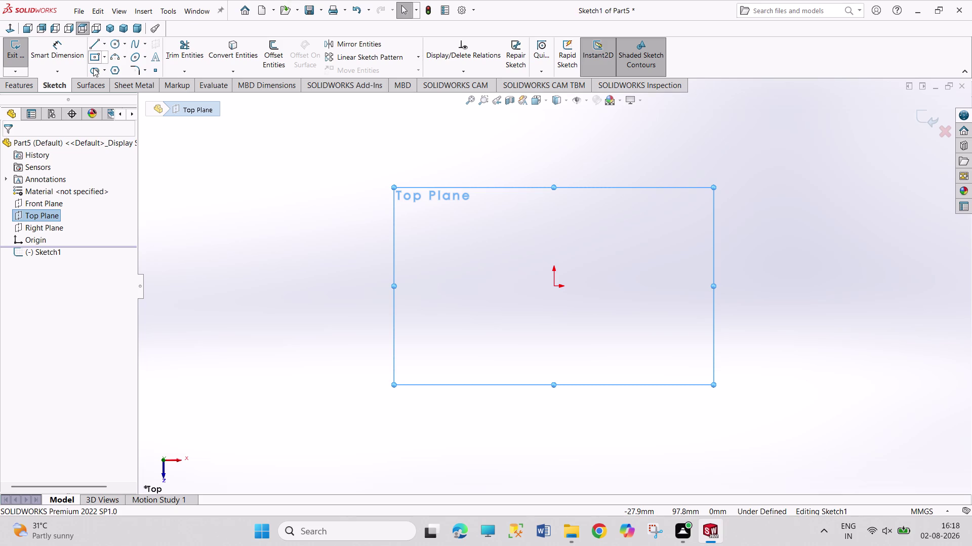
Draw a circle centred on the origin of the top plane.
click(111, 40)
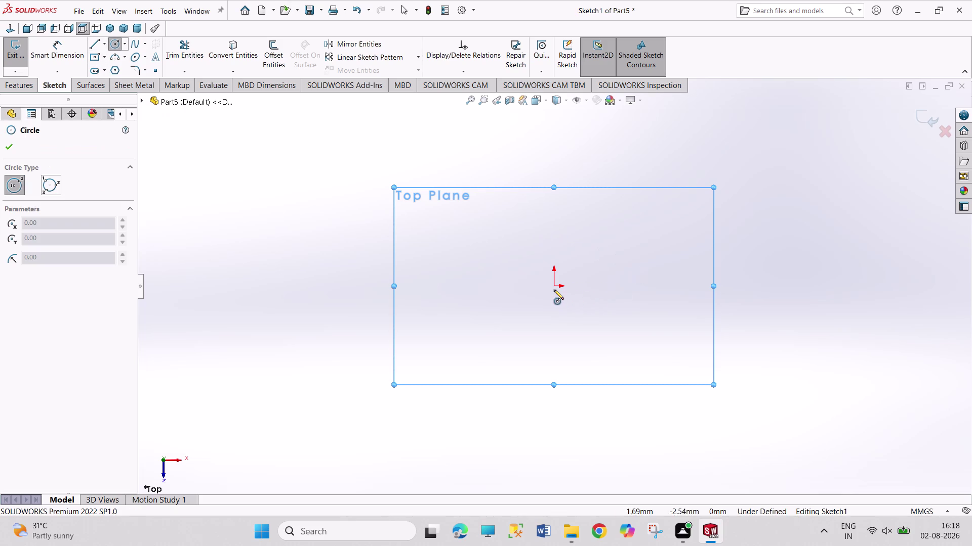
click(553, 284)
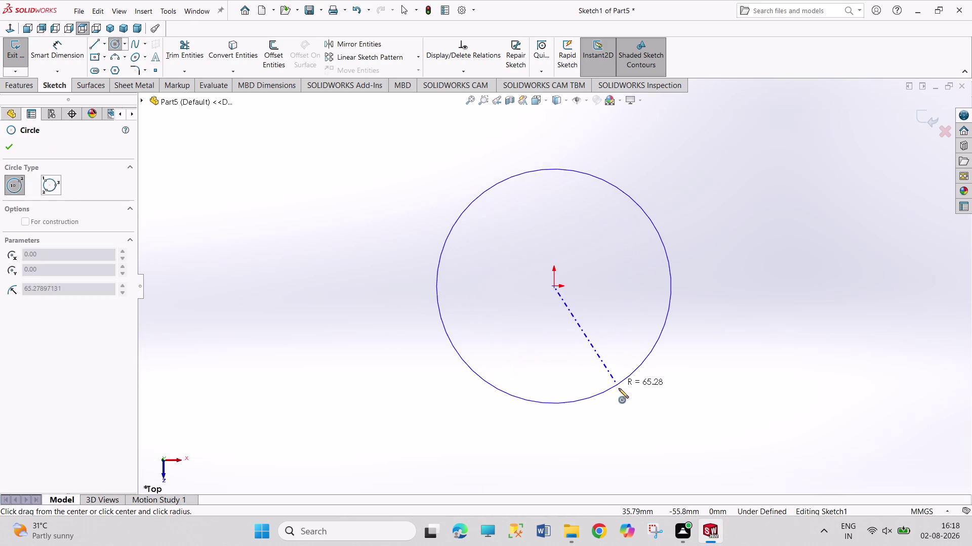
click(625, 400)
Dimension the circle to a 75 mm diameter and exit the sketch.
right_drag(754, 323, 742, 139)
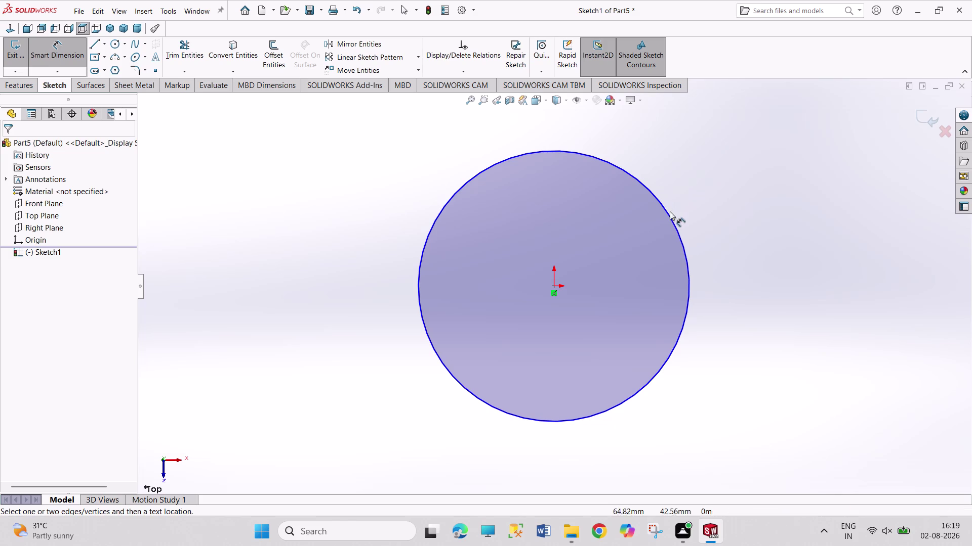
click(667, 219)
click(674, 230)
click(728, 207)
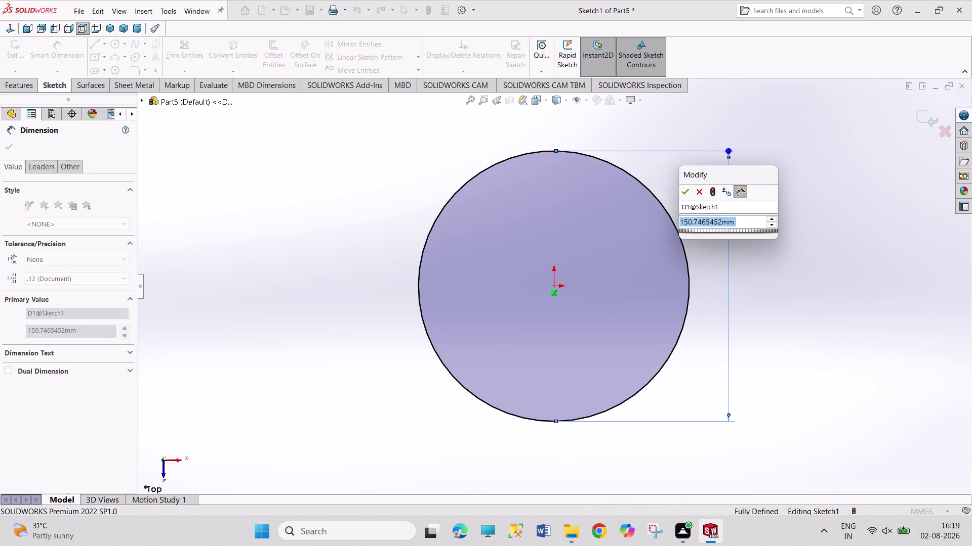
text(75)
key(Return)
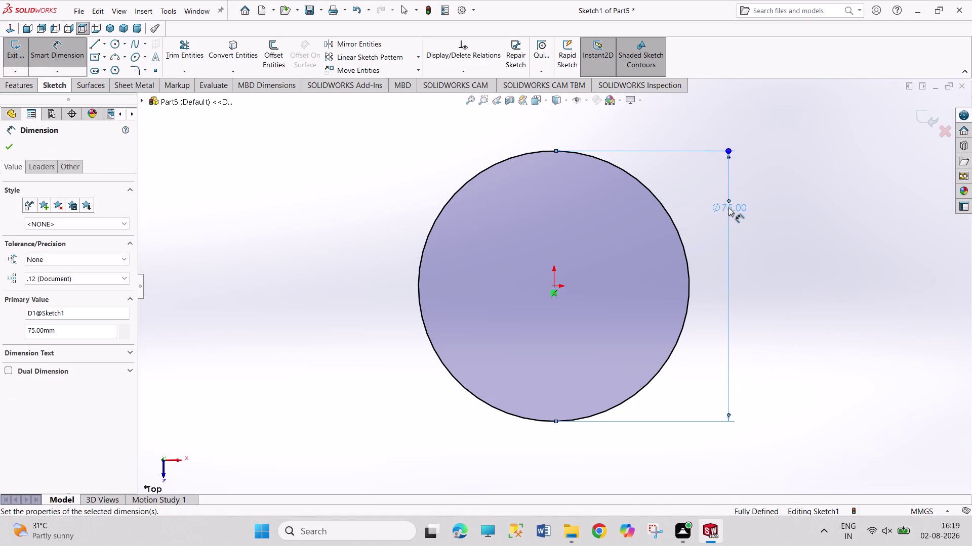
right_click(776, 280)
click(790, 312)
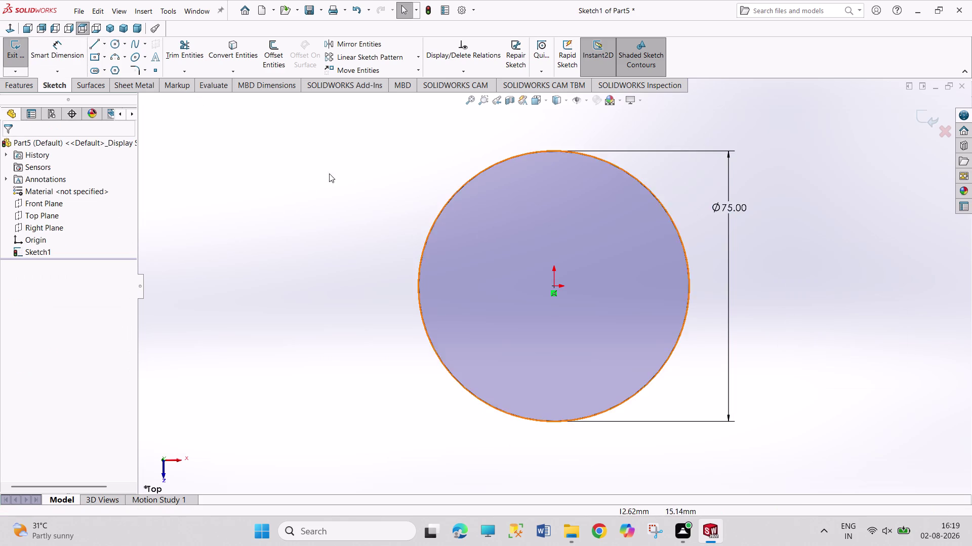
click(15, 53)
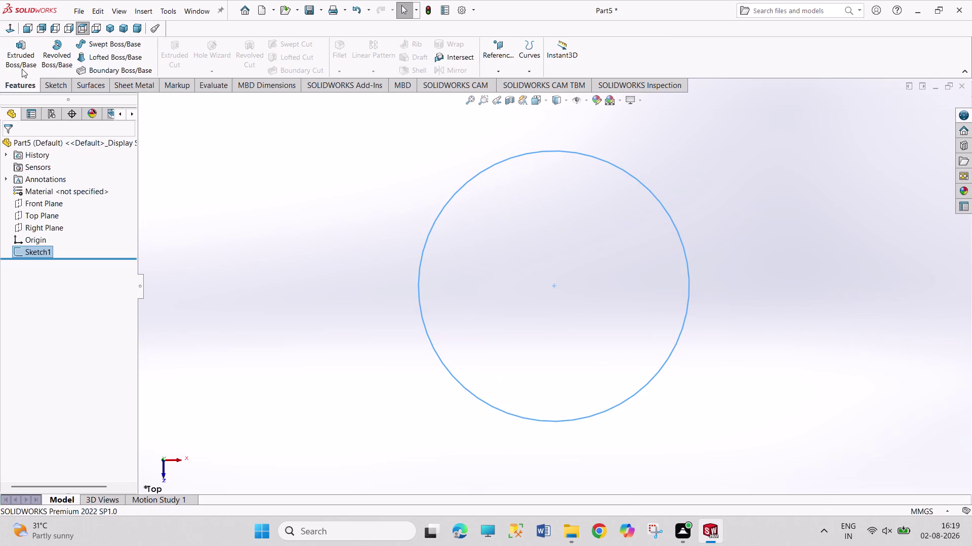
Extrude the circle sketch Blind 3 mm into a solid disc, Boss-Extrude1.
click(22, 69)
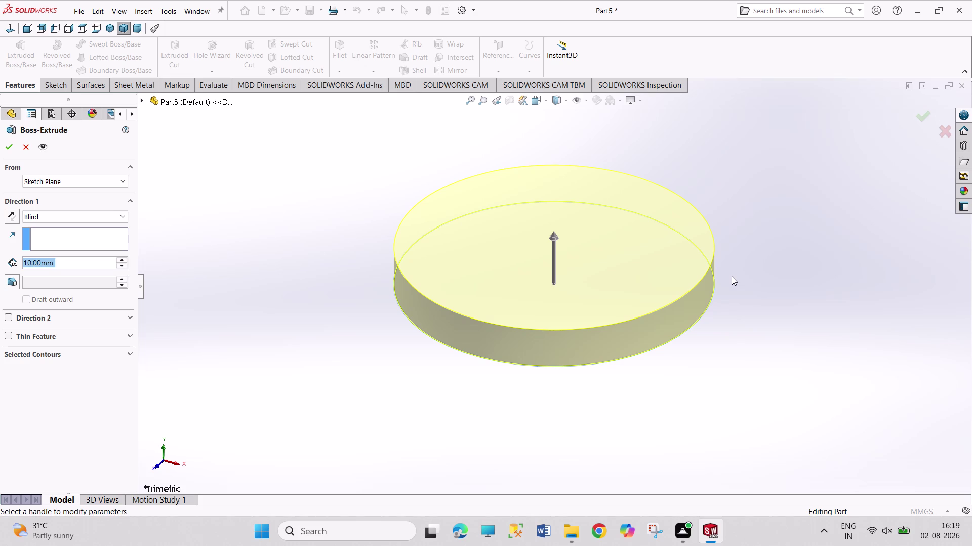
key(3)
key(Return)
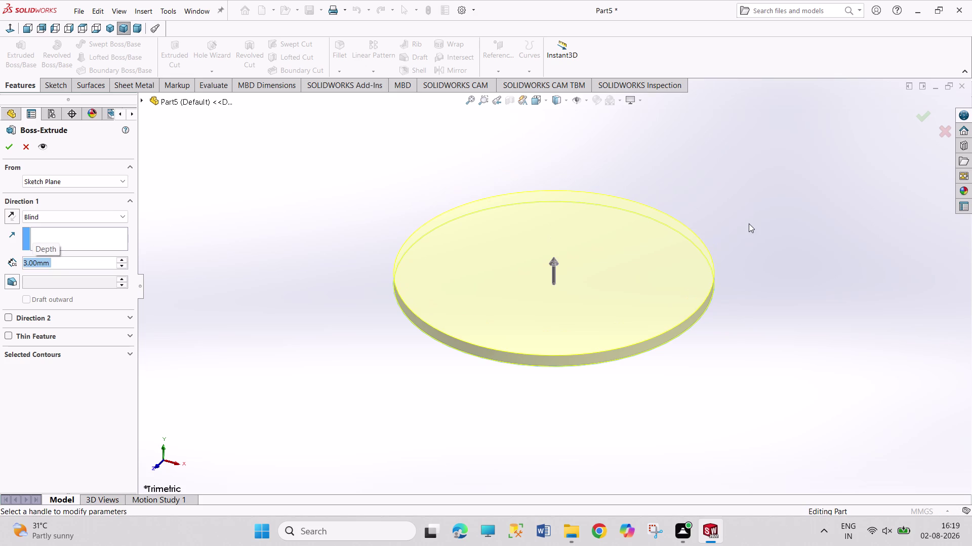
click(6, 145)
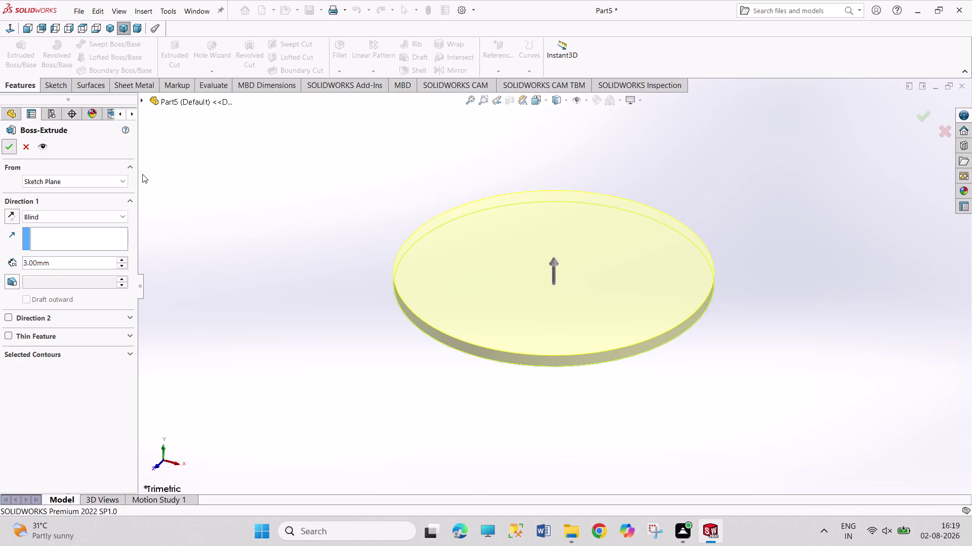
click(308, 188)
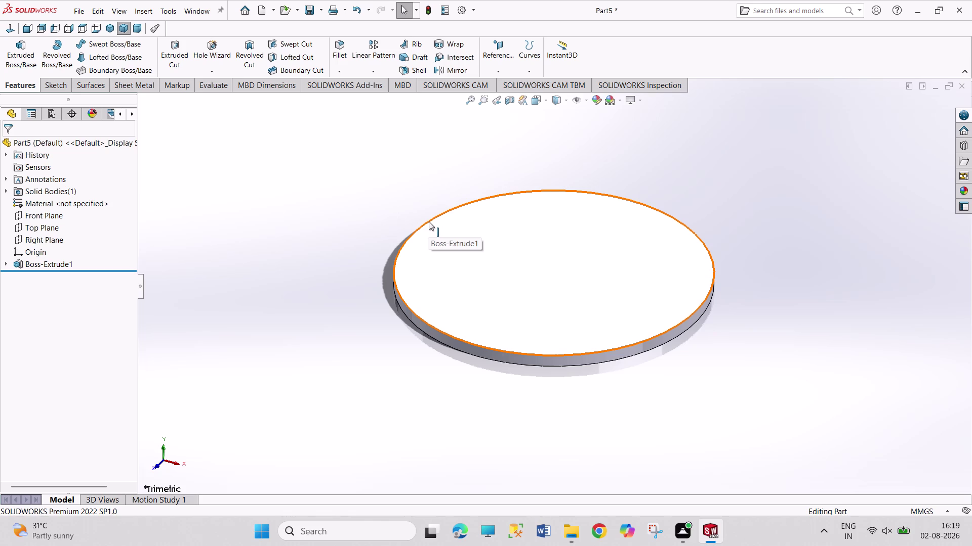
Start a new sketch on the disc's top face.
click(516, 246)
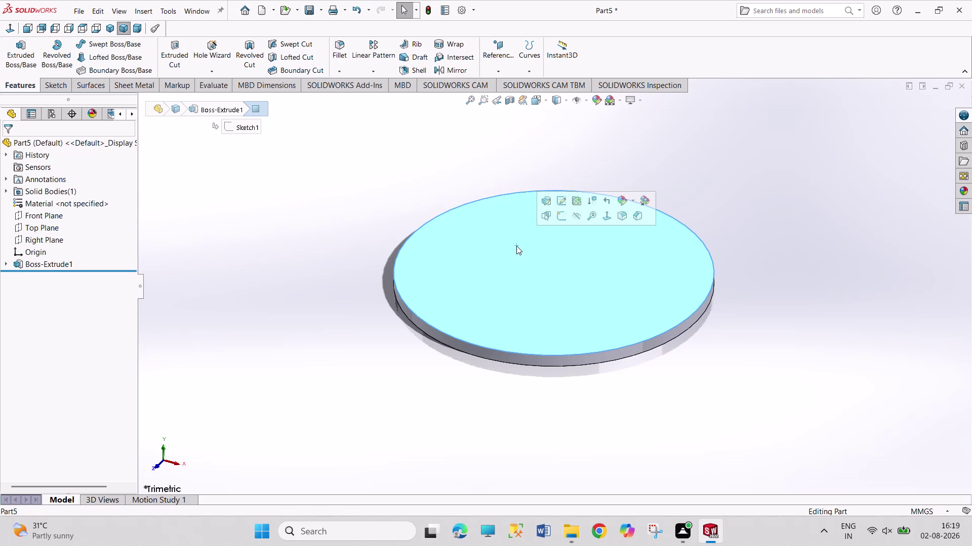
click(563, 224)
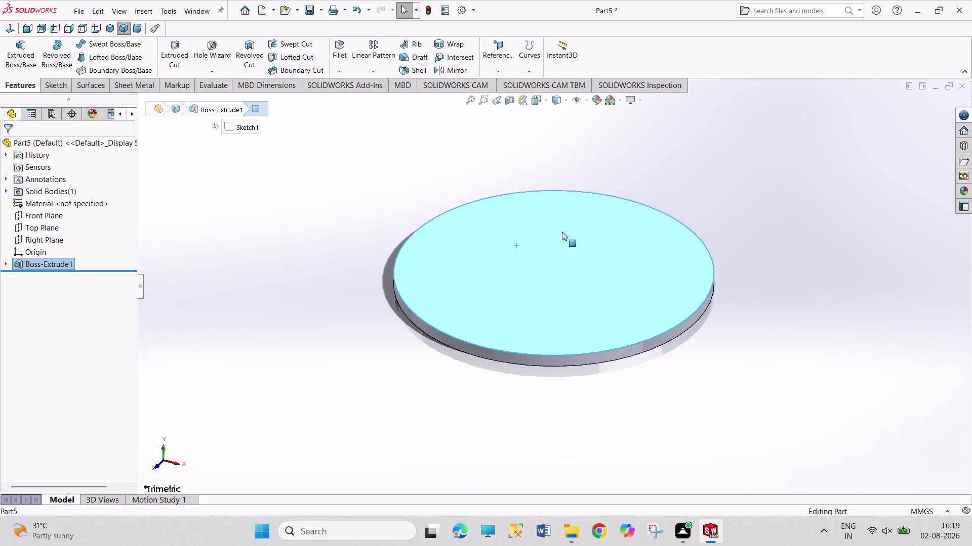
right_click(561, 231)
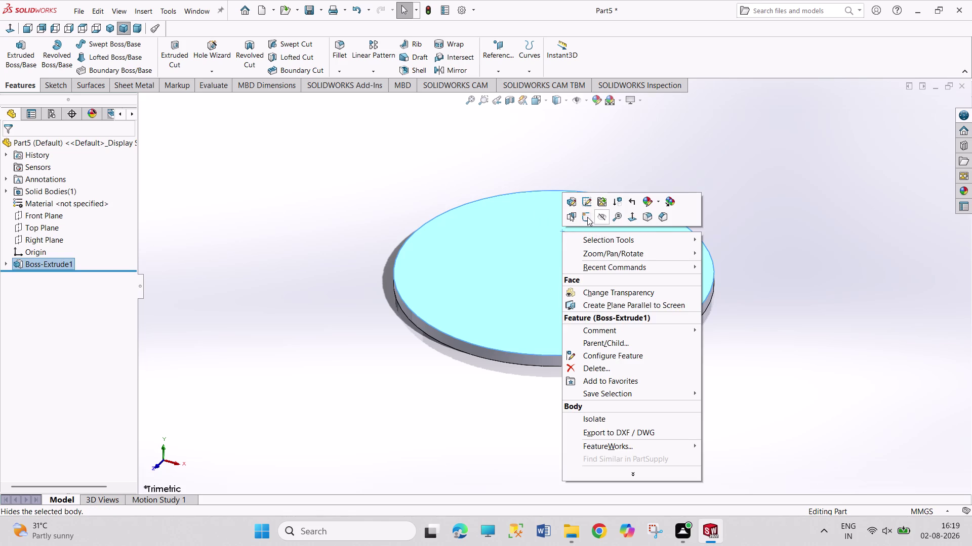
click(587, 217)
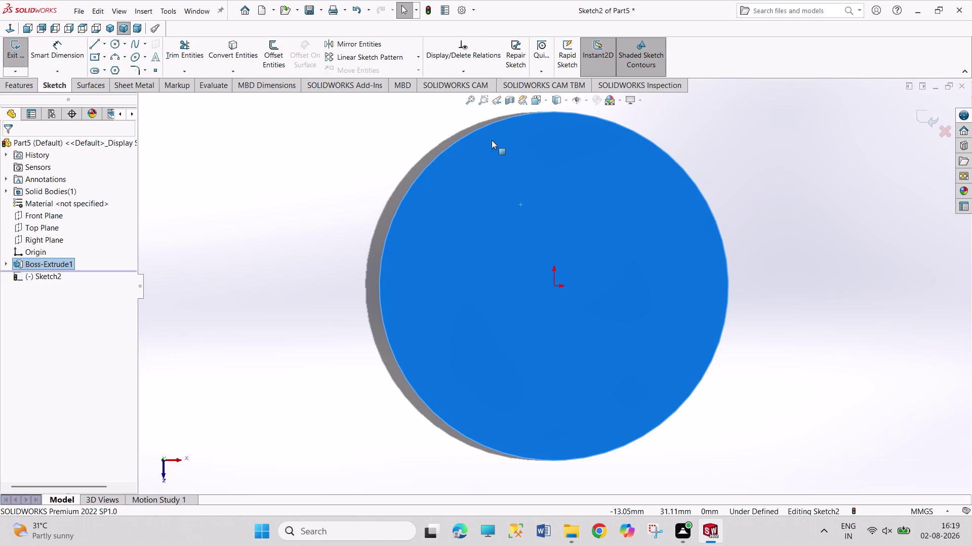
Draw a circle of about 45.75 mm radius centred above-left of the origin.
click(110, 42)
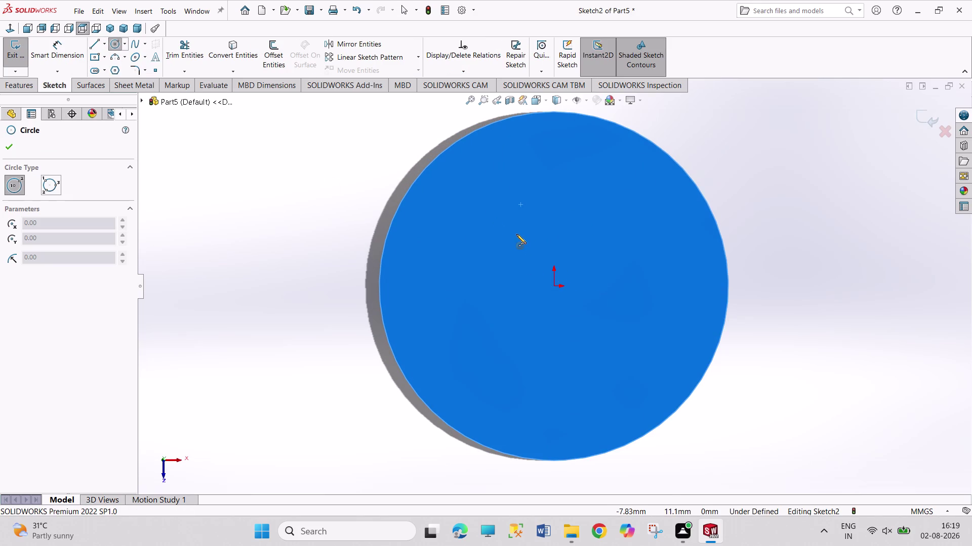
click(477, 208)
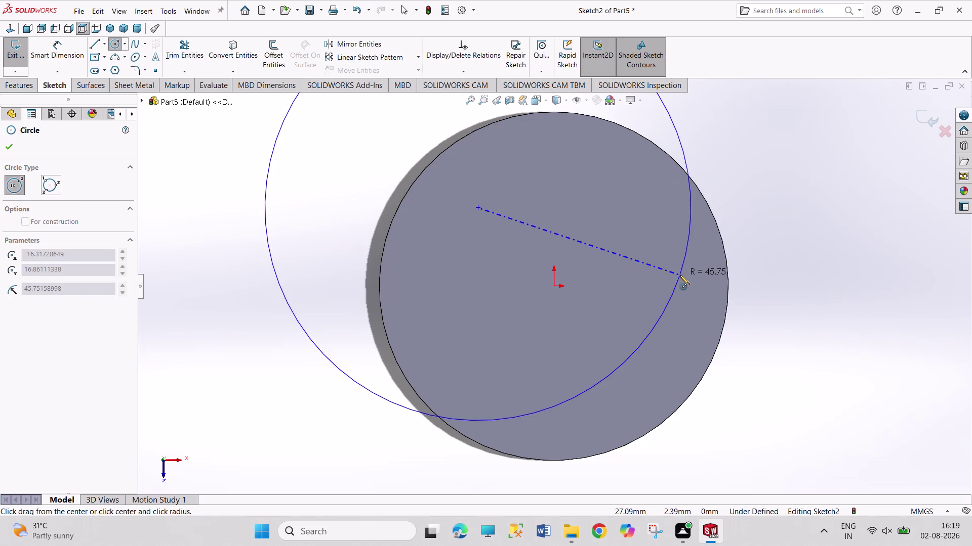
click(680, 275)
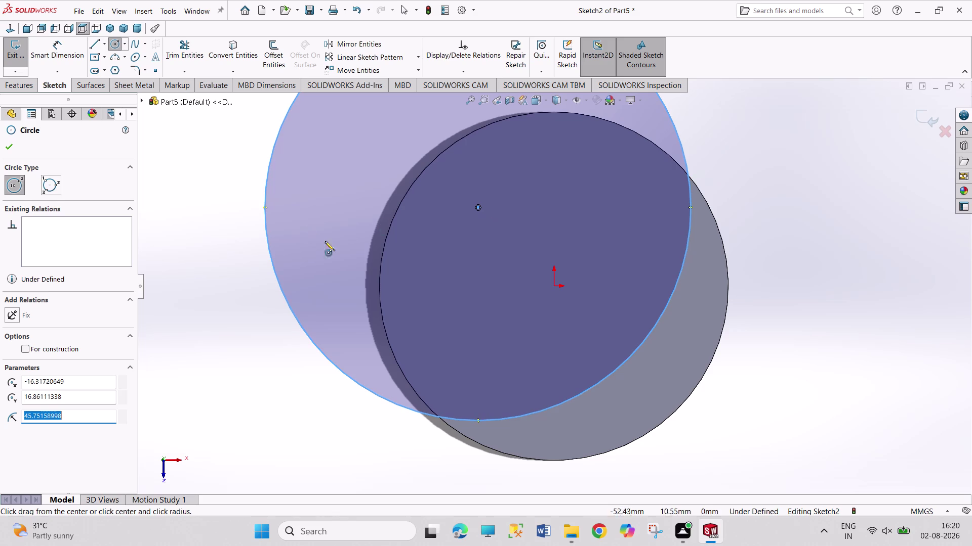
Add a concentric inner circle and dimension the outer circle to 62 mm (31*2).
click(477, 207)
click(572, 271)
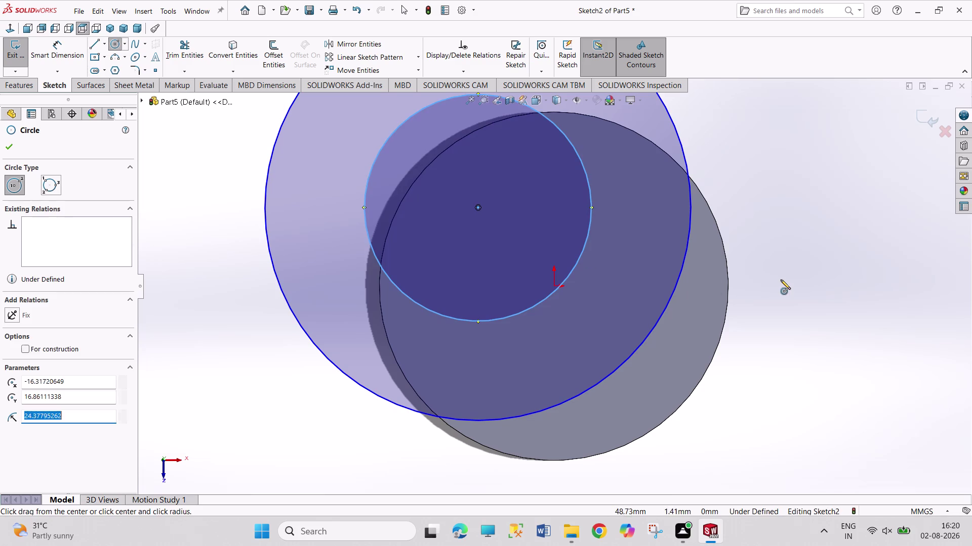
right_drag(780, 280, 756, 178)
click(688, 223)
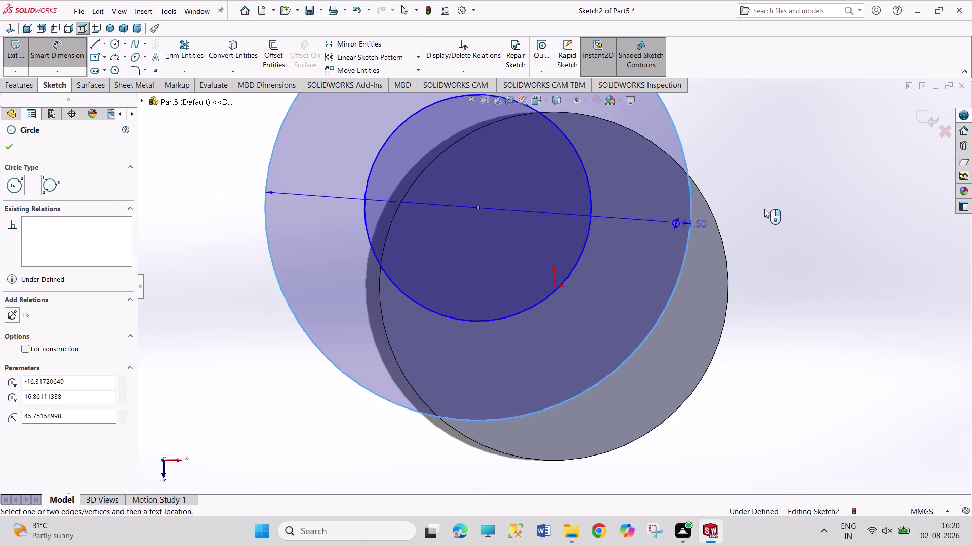
click(766, 208)
text(3)
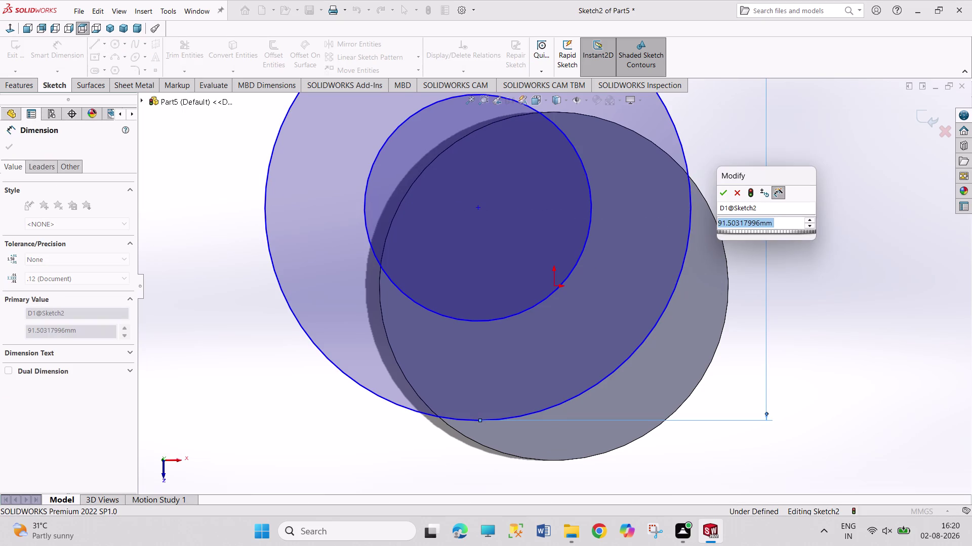
text(1*2)
key(Return)
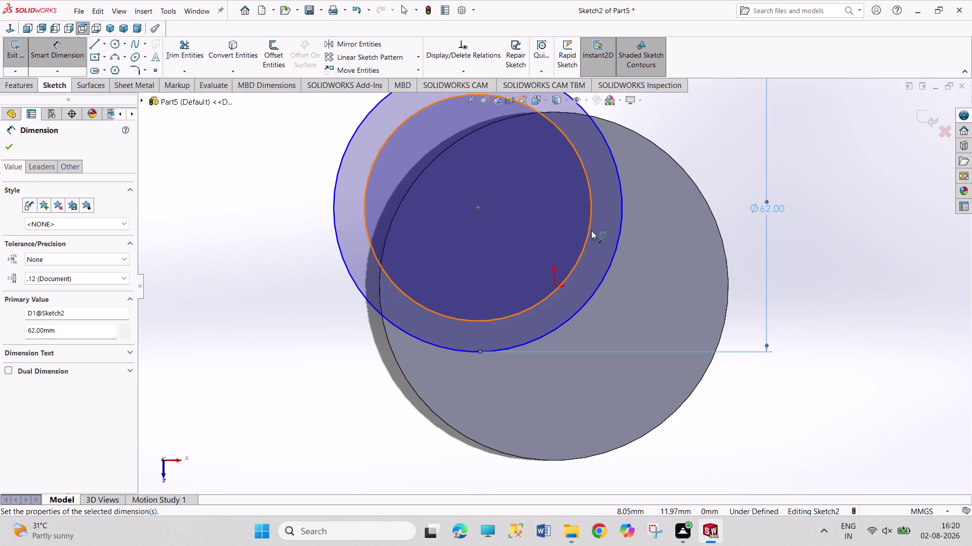
Dimension the inner circle to 56 mm (28*2) and stop dimensioning.
click(591, 231)
click(715, 175)
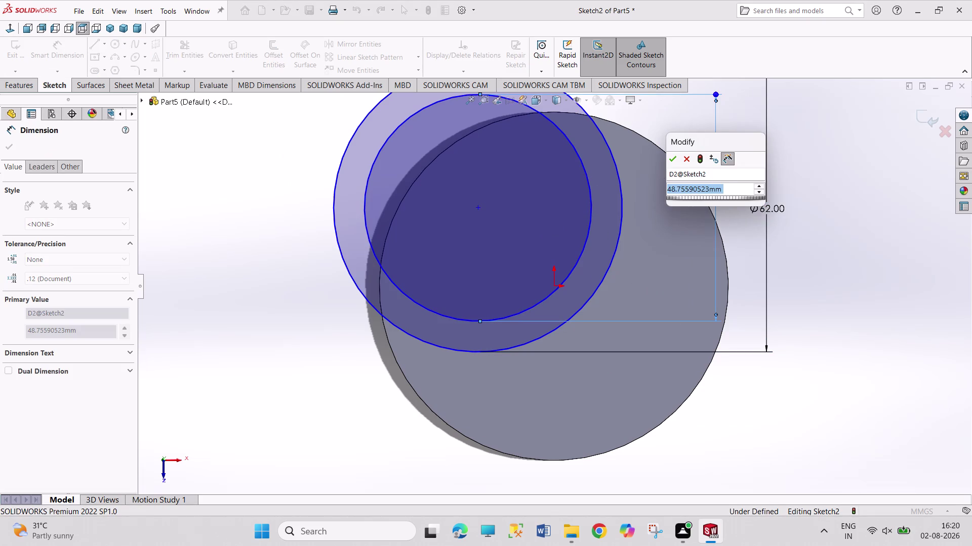
text(28*2)
key(Return)
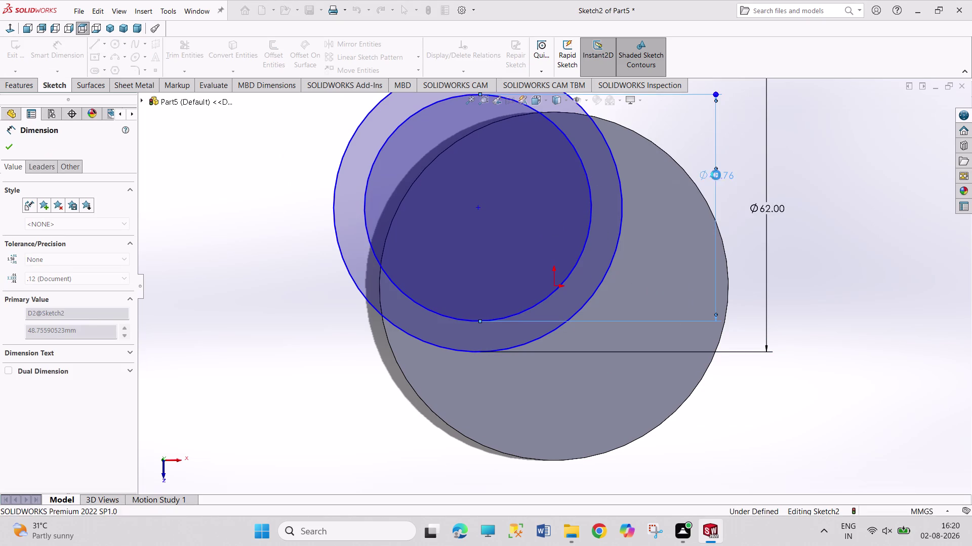
right_click(850, 213)
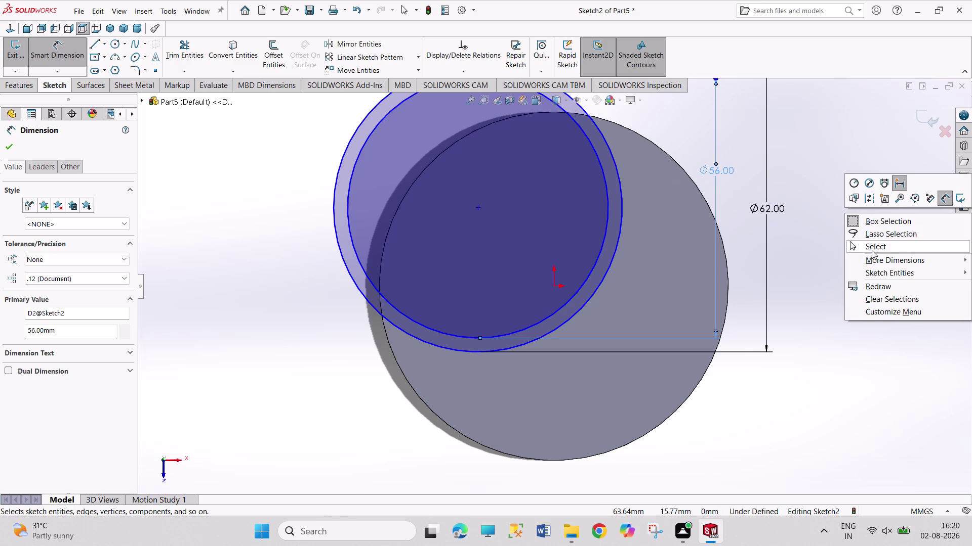
click(874, 248)
Drag around the sketch area, then choose the Centerline tool.
drag(804, 247, 825, 308)
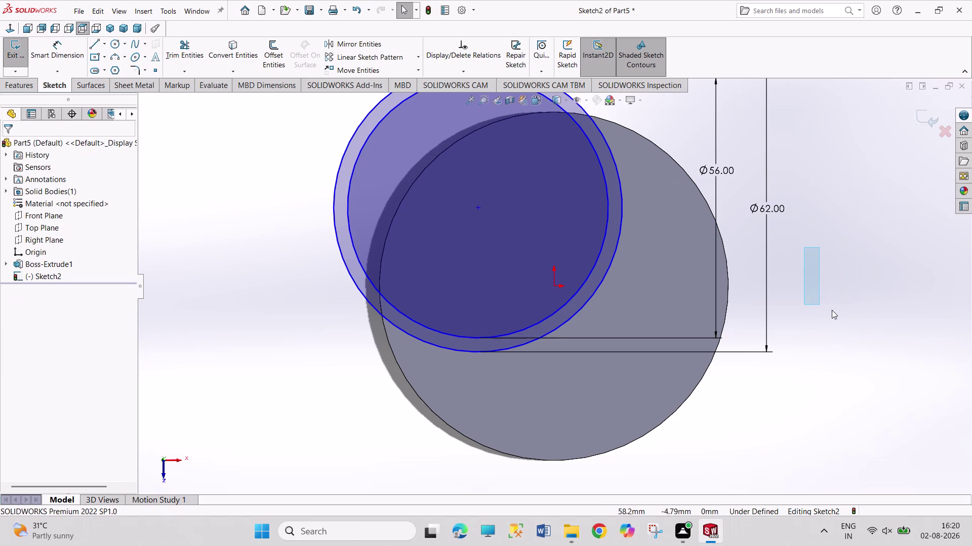
drag(825, 309, 846, 309)
drag(816, 241, 861, 311)
drag(857, 237, 837, 321)
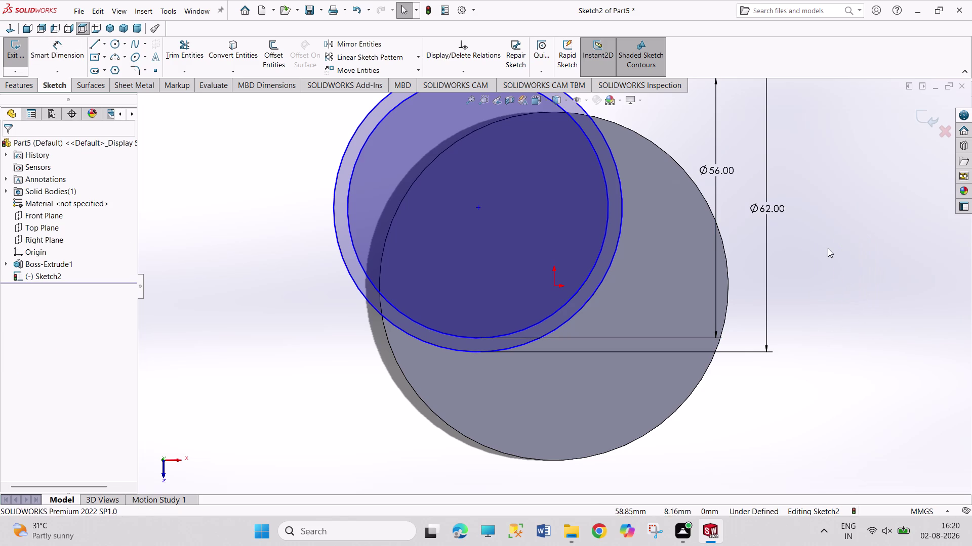
drag(828, 249, 884, 319)
drag(871, 224, 856, 337)
click(106, 43)
click(117, 67)
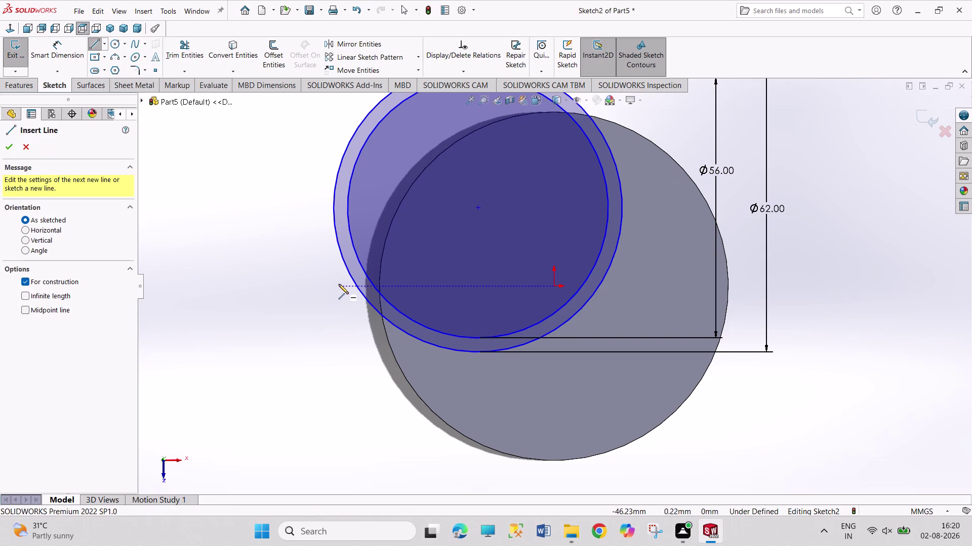
Draw a horizontal centerline through the origin spanning the whole disc.
click(338, 284)
click(827, 286)
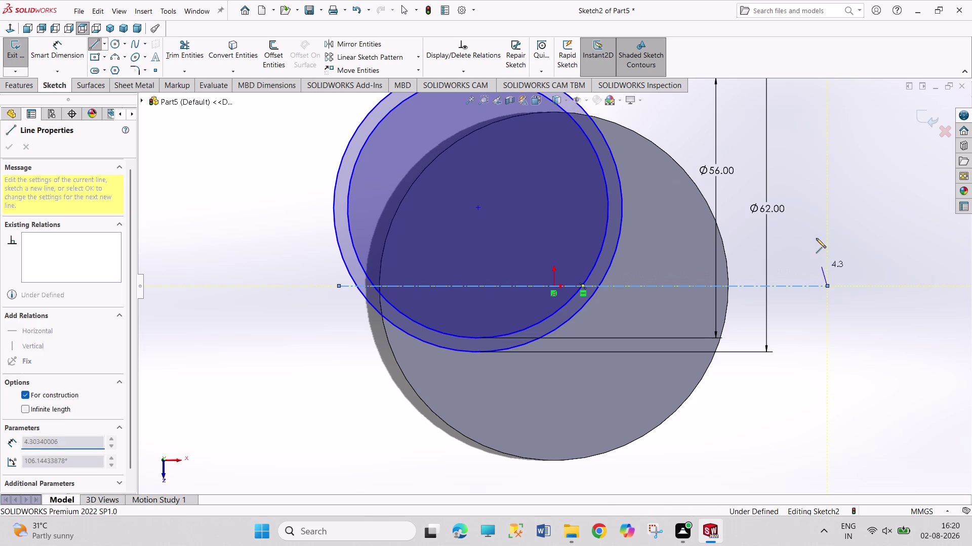
right_click(816, 238)
click(826, 240)
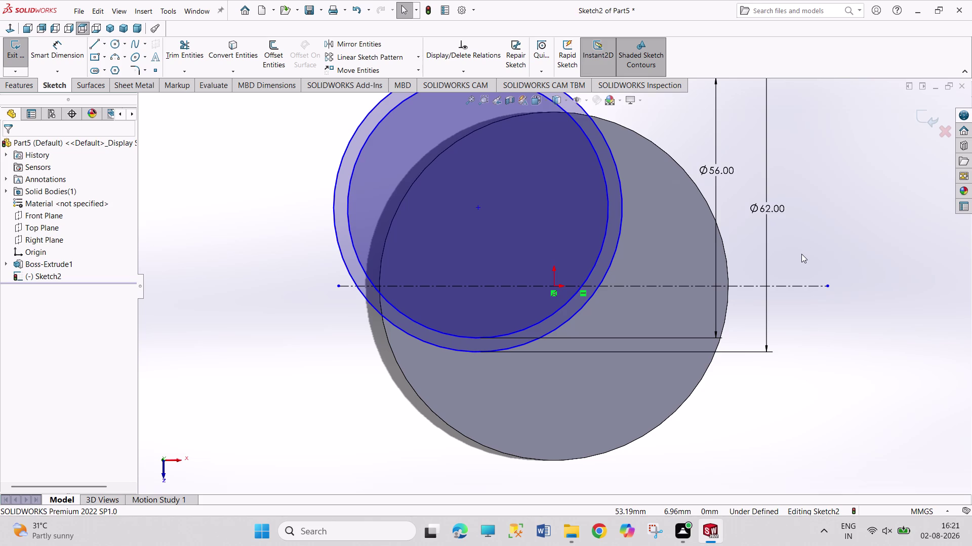
click(115, 46)
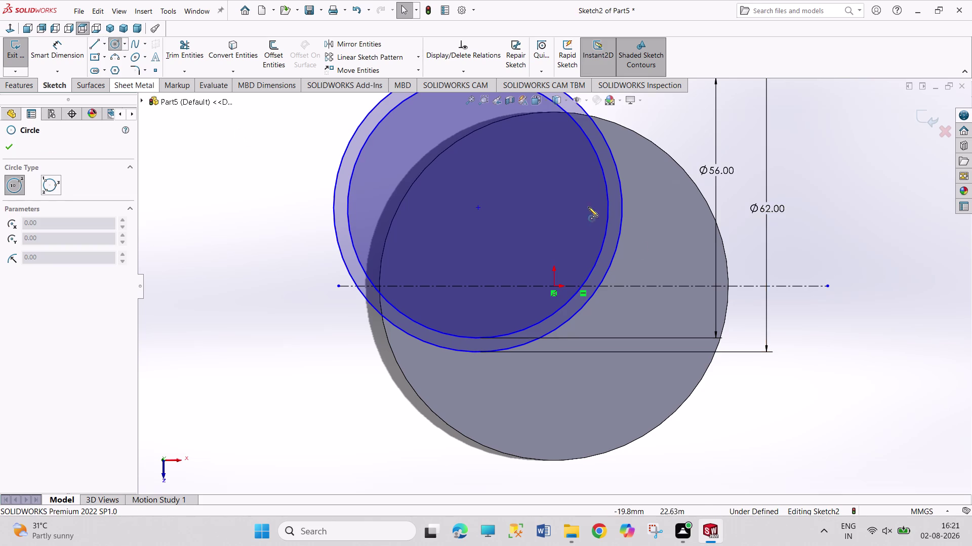
Draw a circle centred on the sketch origin after cancelling a first attempt.
click(555, 286)
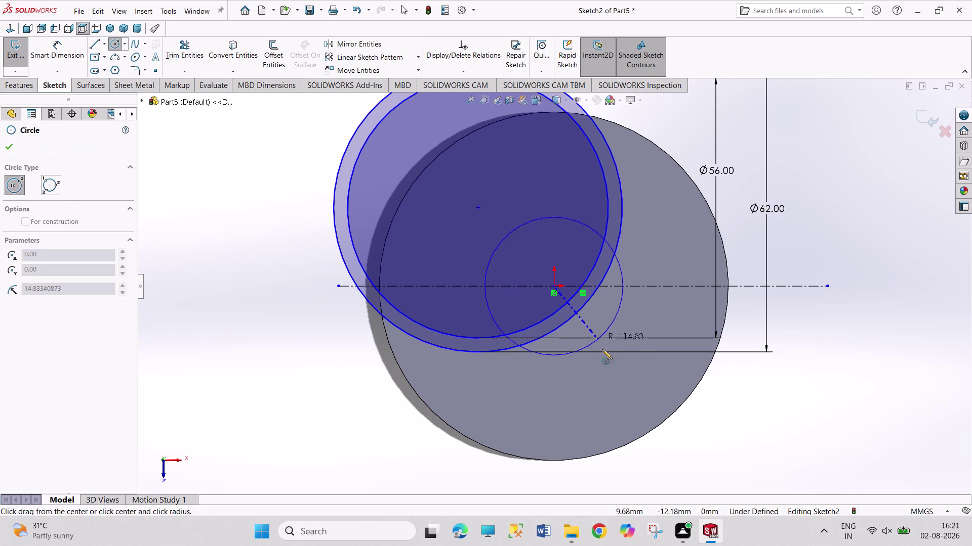
right_click(625, 378)
click(698, 391)
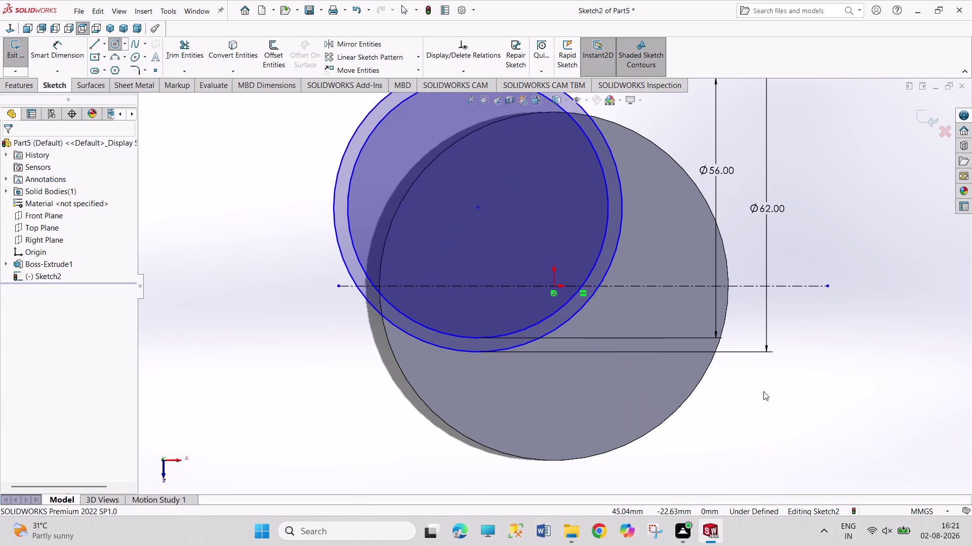
right_click(763, 392)
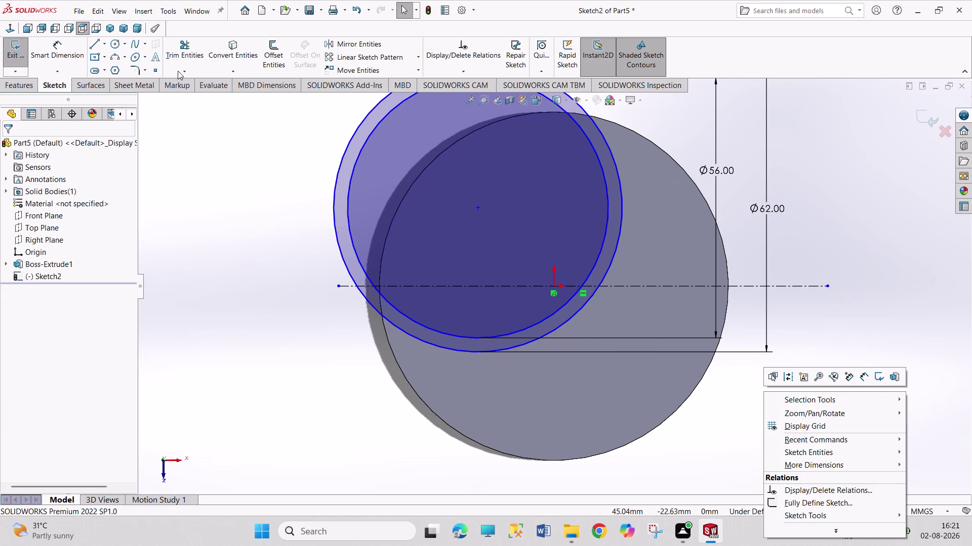
click(111, 42)
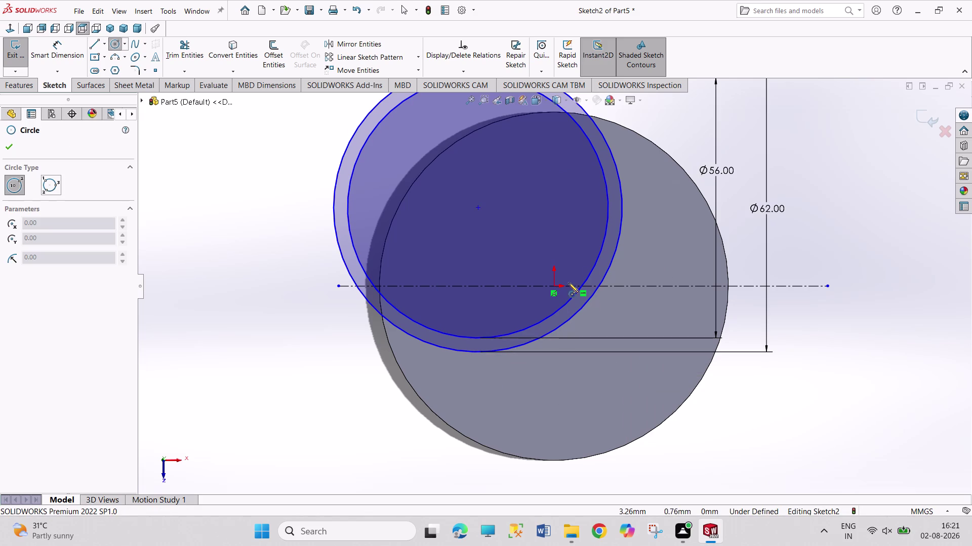
click(553, 287)
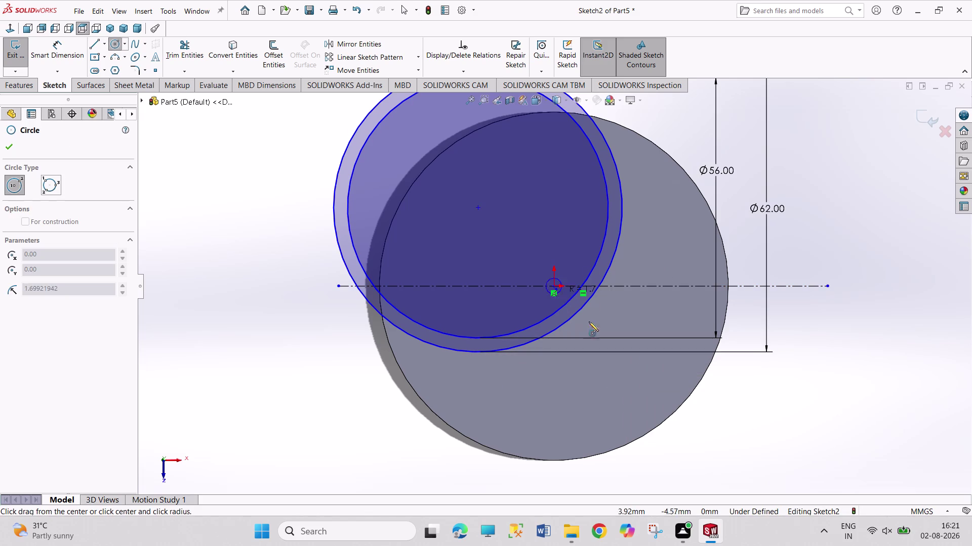
click(637, 371)
Dimension the new origin circle to a 38 mm diameter.
right_drag(728, 381, 735, 336)
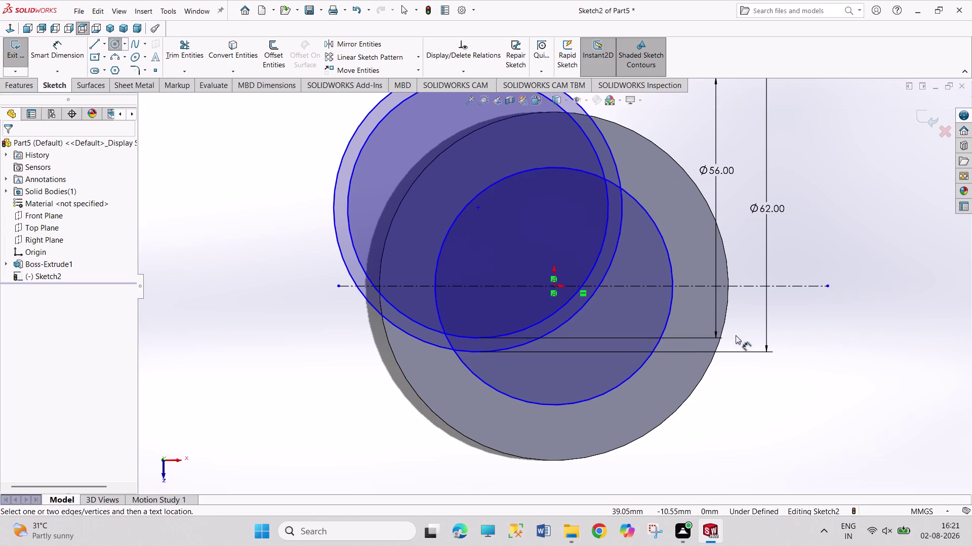
click(654, 352)
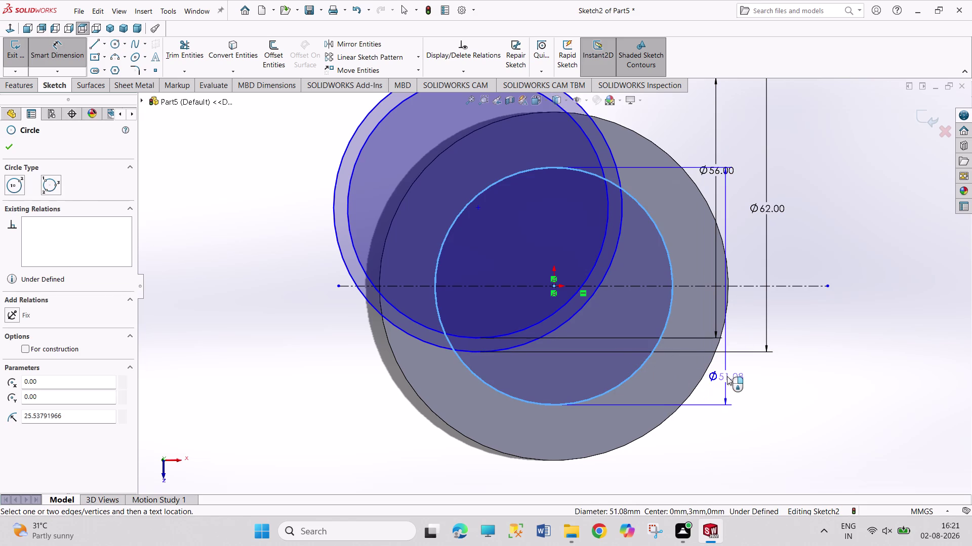
click(727, 377)
text(38)
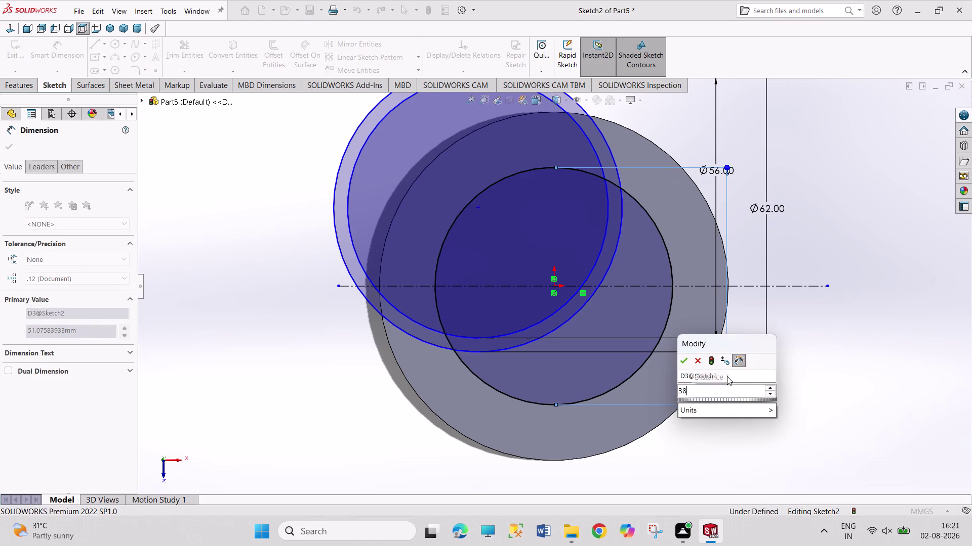
key(Return)
right_click(836, 411)
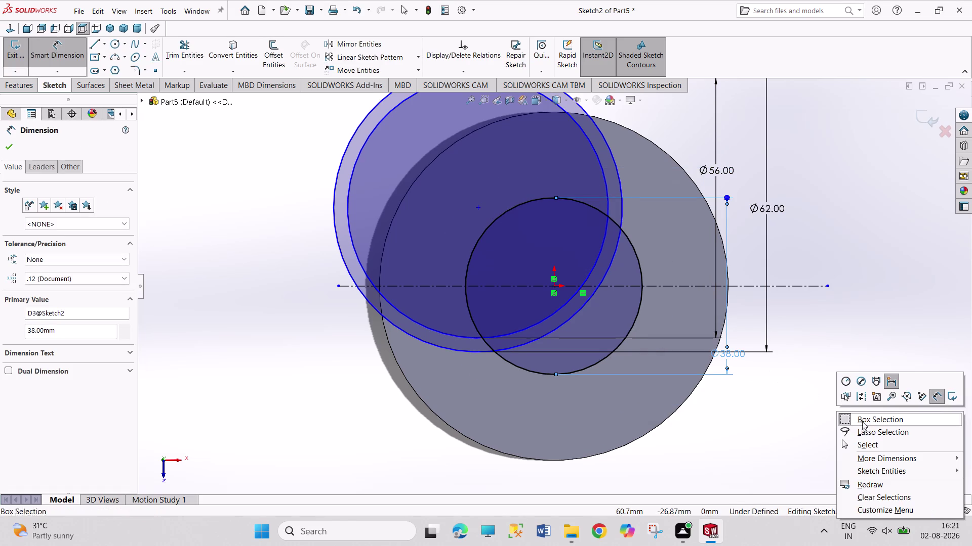
click(875, 444)
click(856, 391)
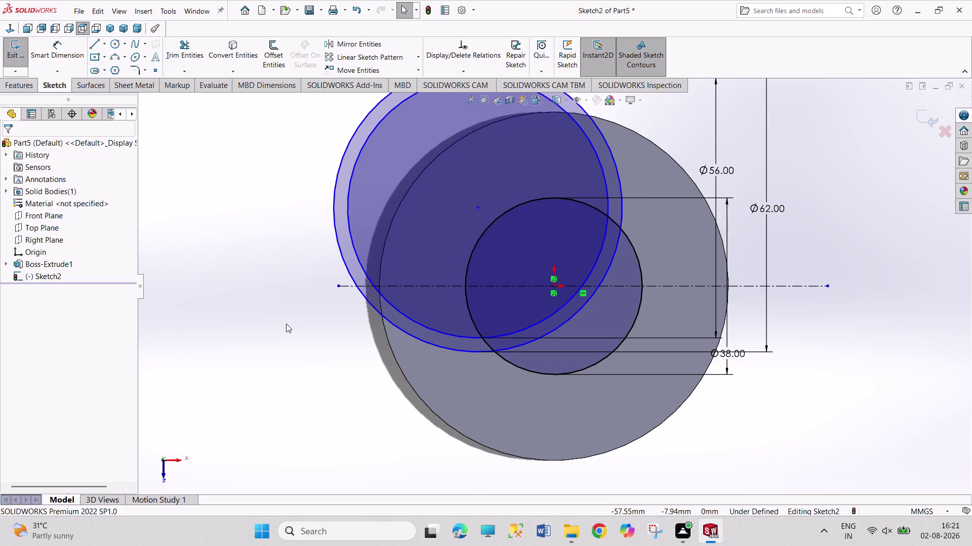
right_drag(286, 324, 274, 195)
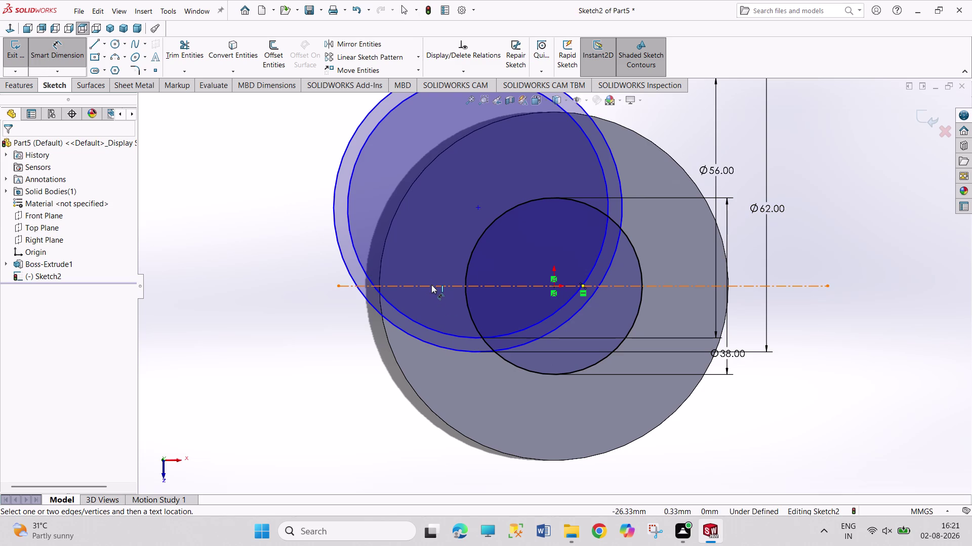
Add a 3 mm dimension between the centerline and the offset circle's lower edge.
click(431, 285)
click(436, 329)
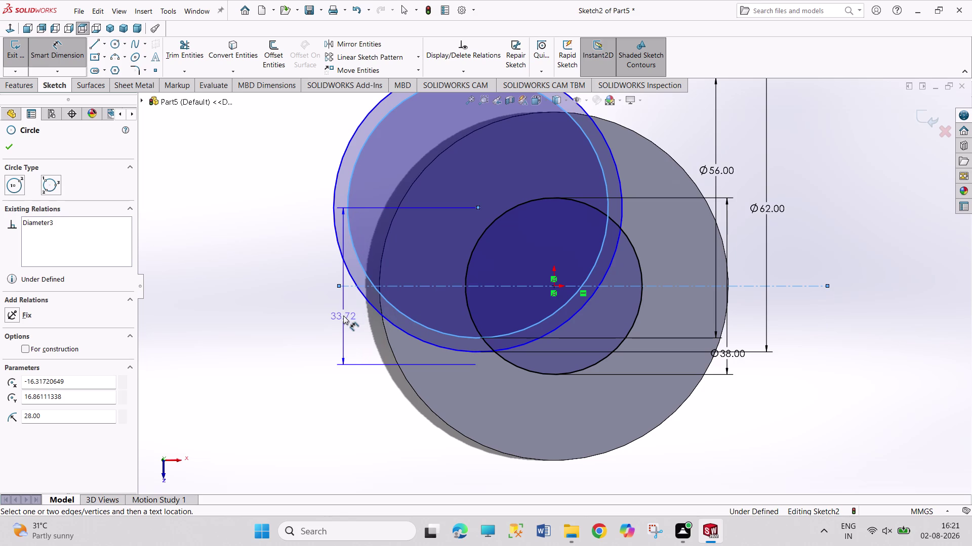
key(Escape)
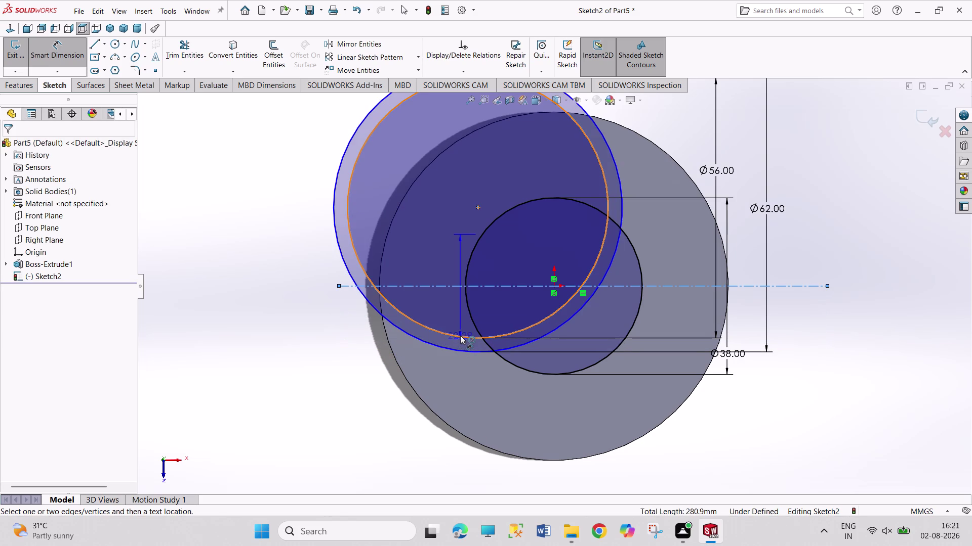
click(460, 336)
click(328, 315)
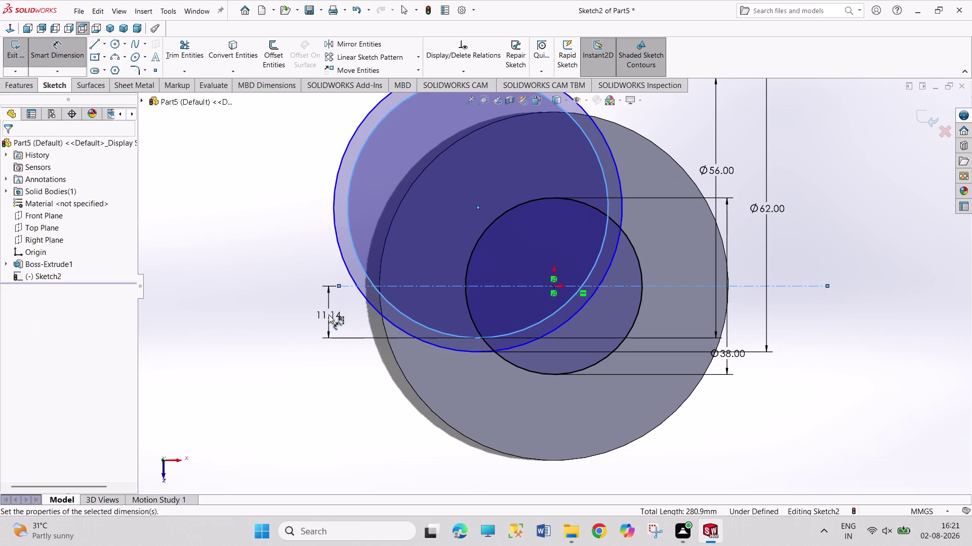
key(3)
key(Return)
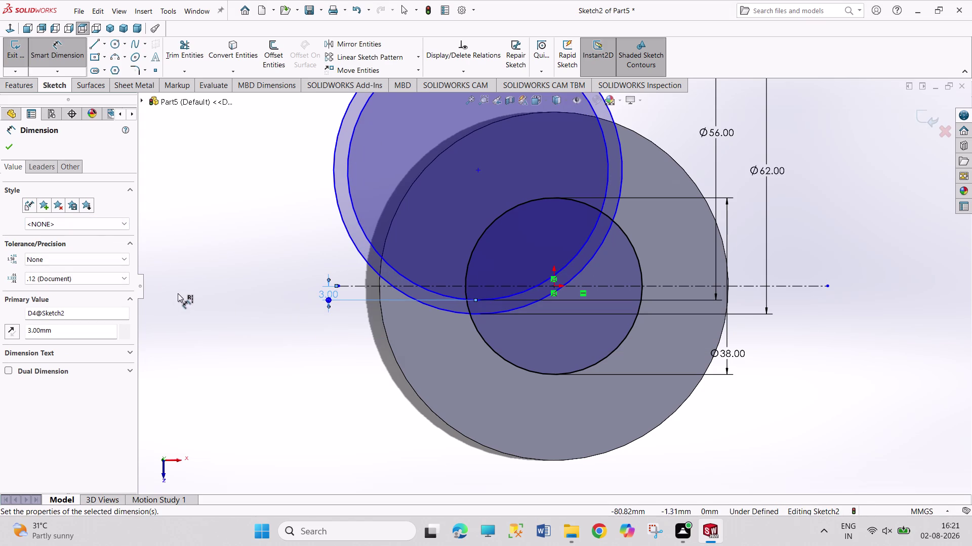
click(345, 285)
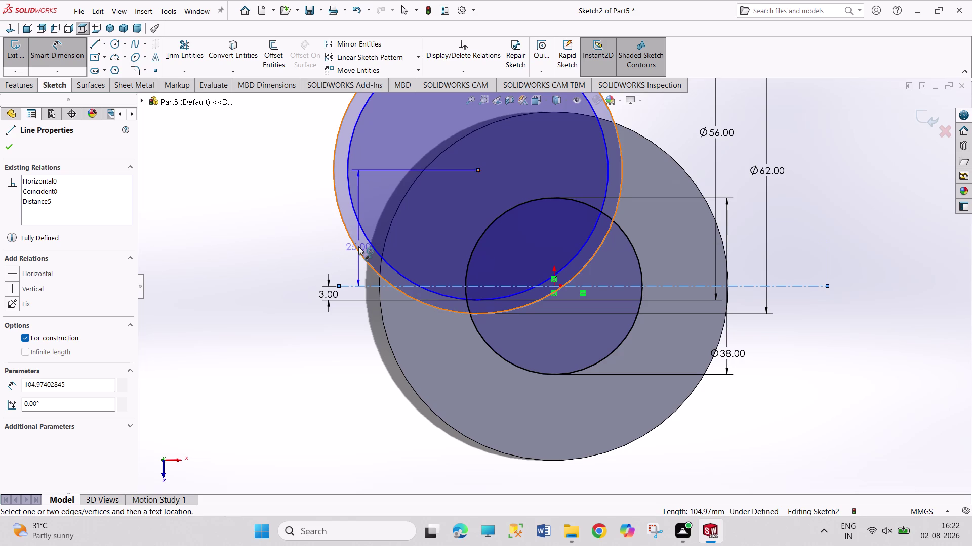
Try height dimensions between the centerline and offset circle, cancelling each.
click(358, 246)
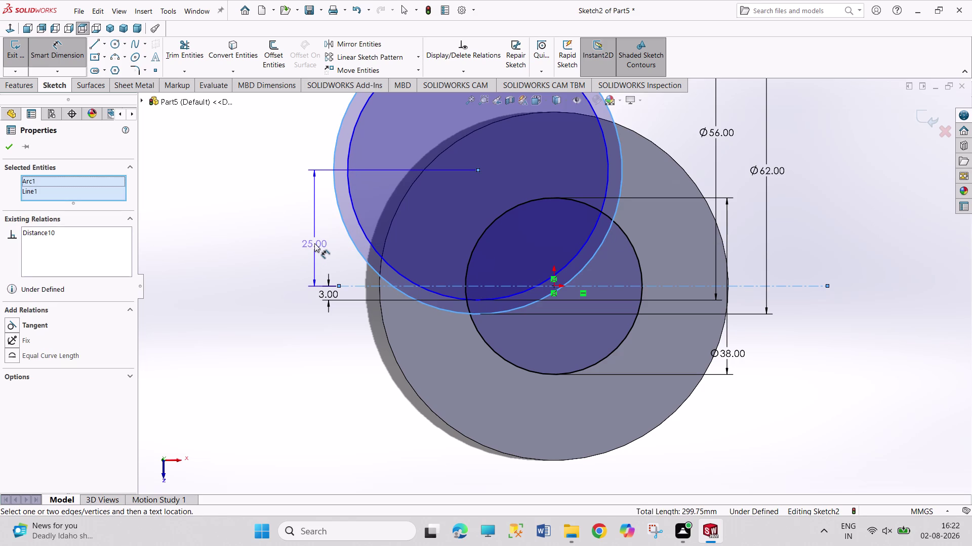
key(Escape)
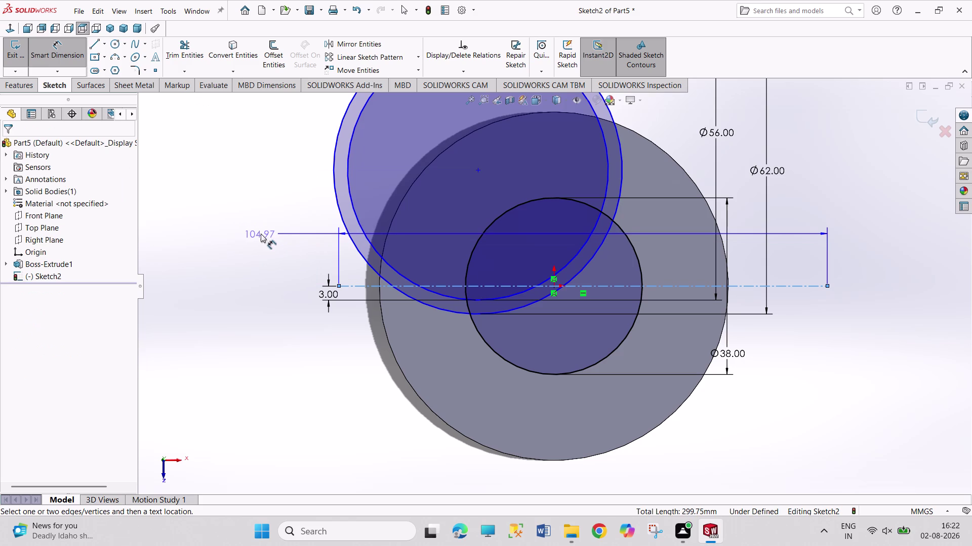
key(Escape)
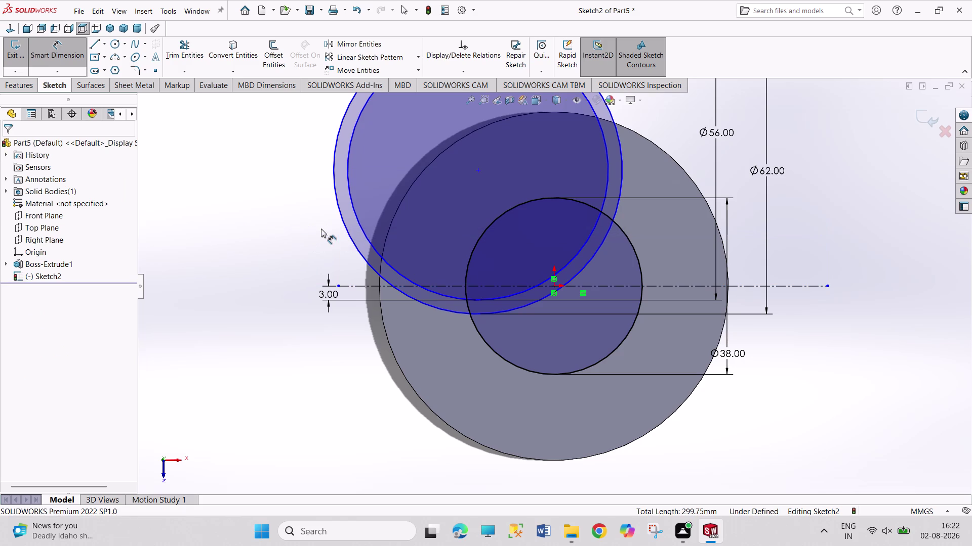
click(355, 286)
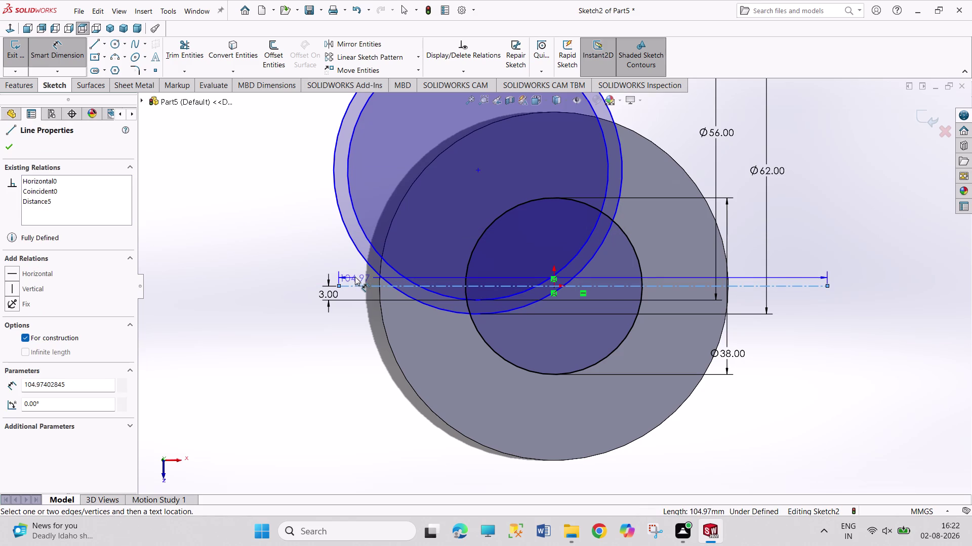
click(362, 260)
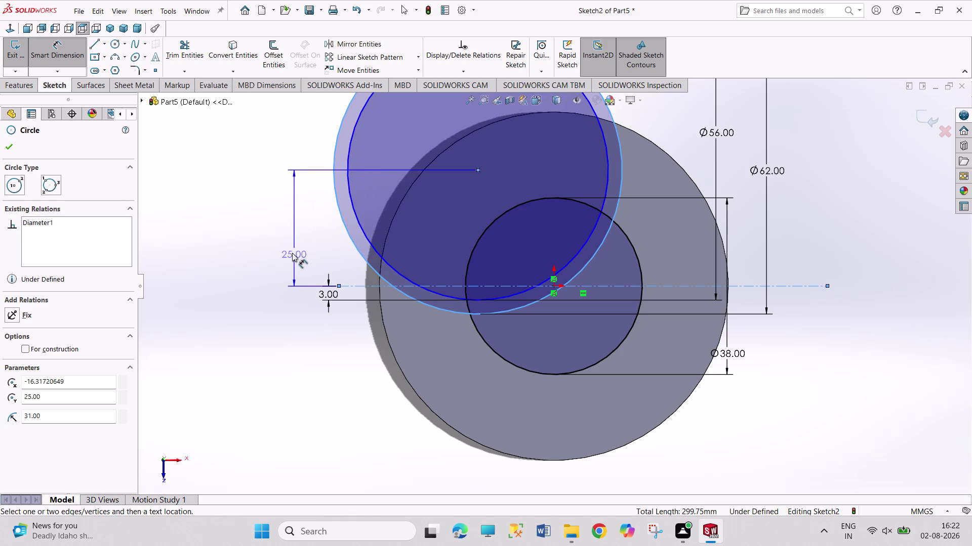
key(Escape)
key(Escape)
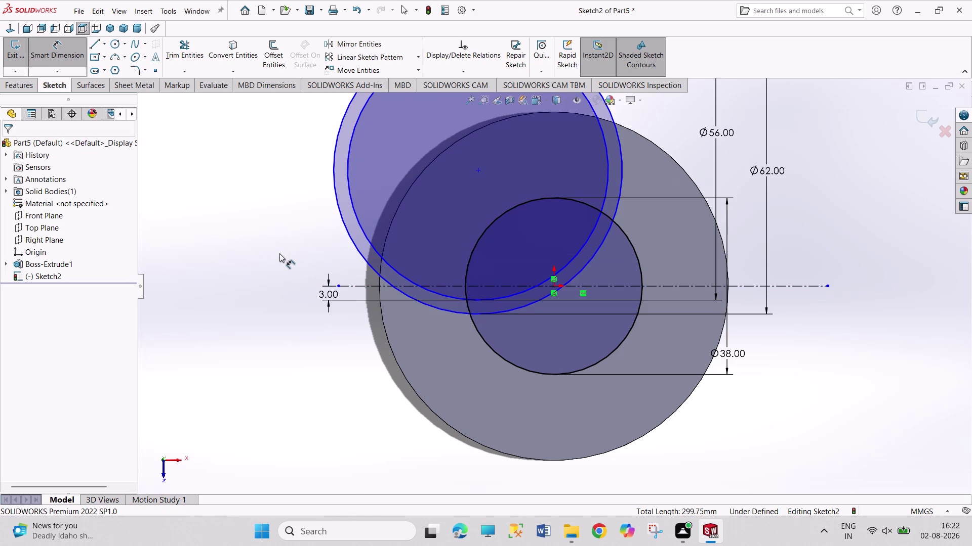
drag(278, 257, 278, 221)
click(356, 288)
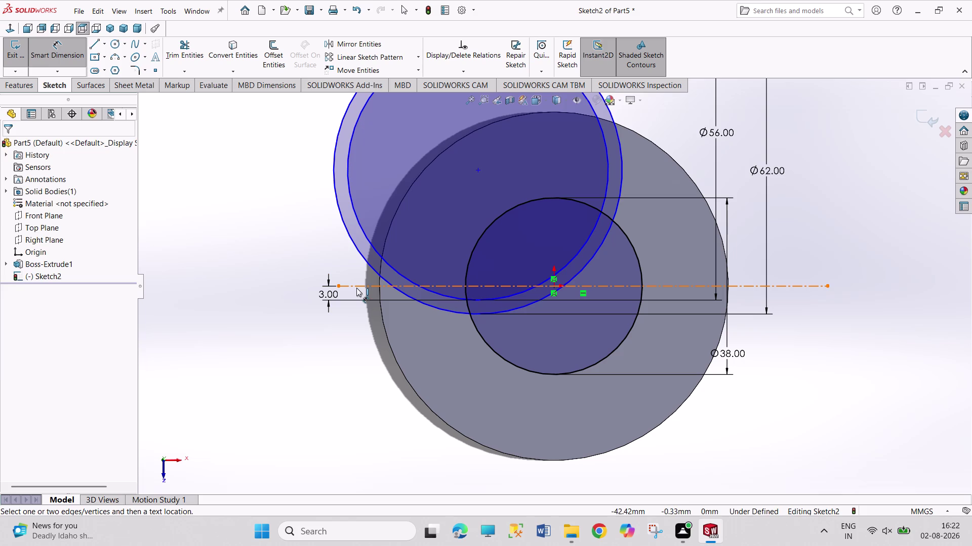
click(365, 263)
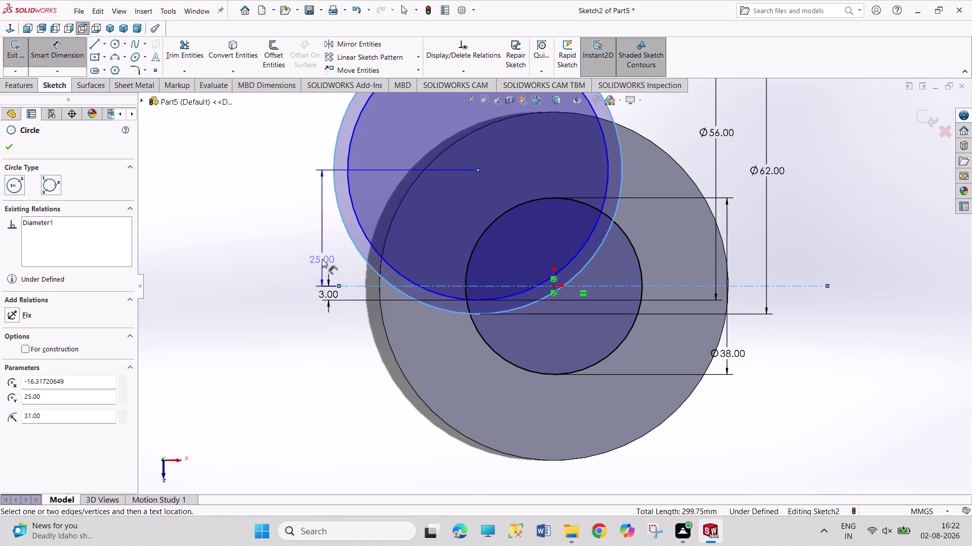
key(Escape)
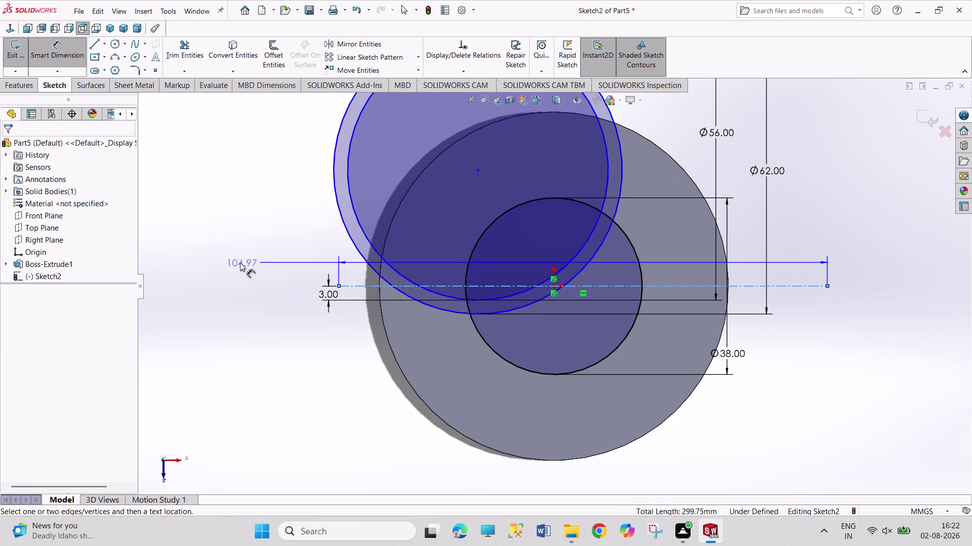
key(Escape)
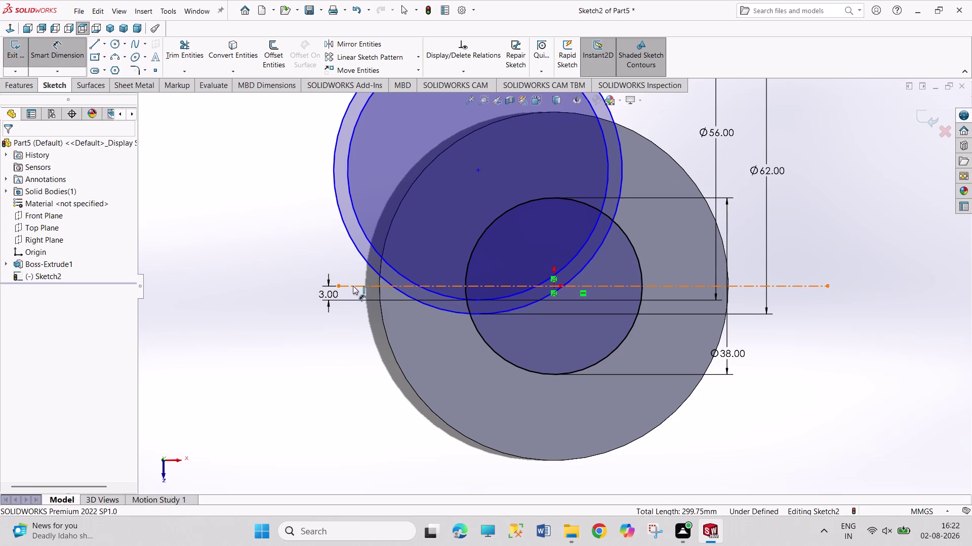
Pick the centerline and offset circle again for a height dimension, then cancel.
click(352, 287)
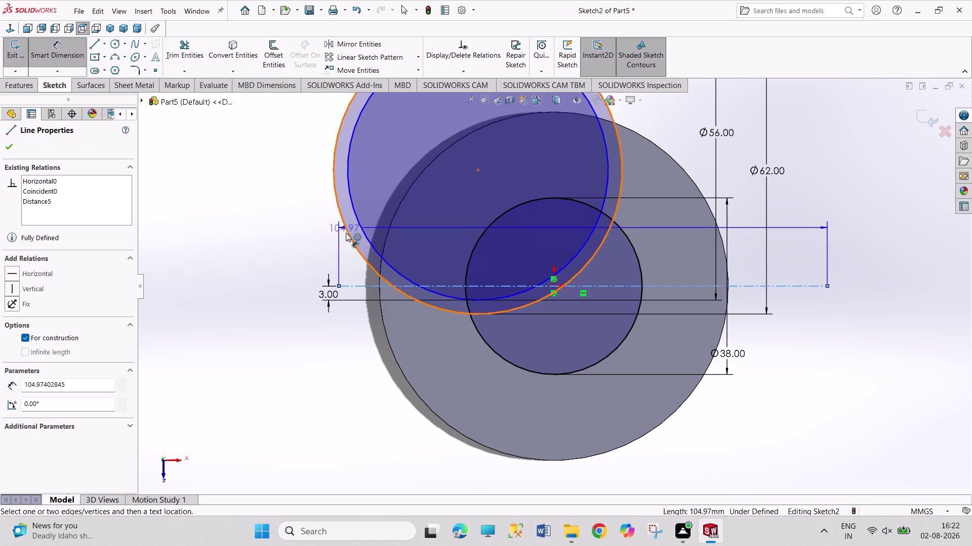
click(356, 244)
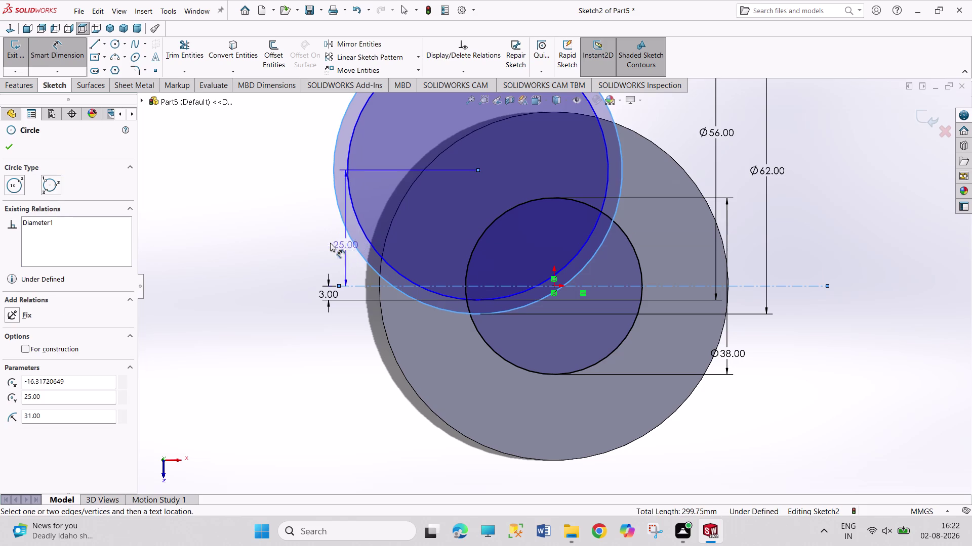
click(356, 249)
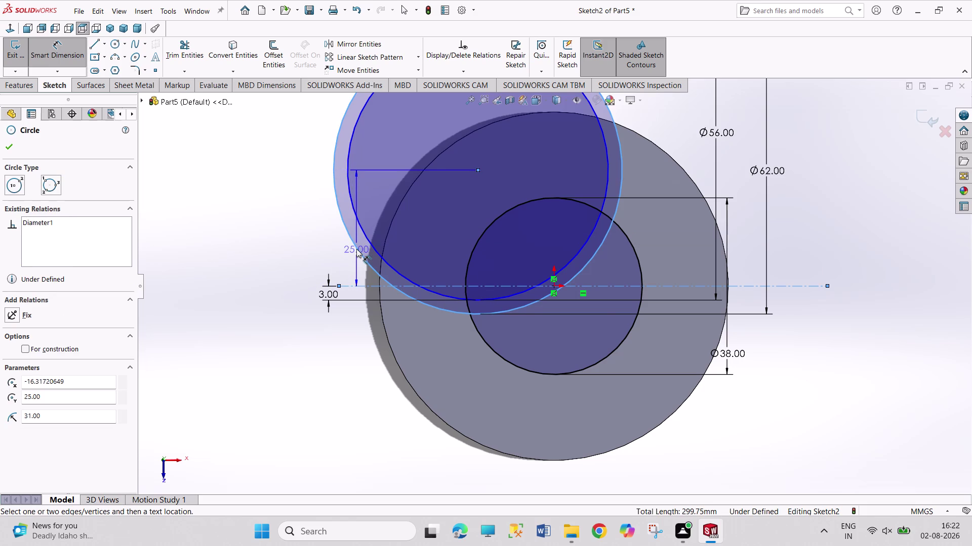
click(579, 213)
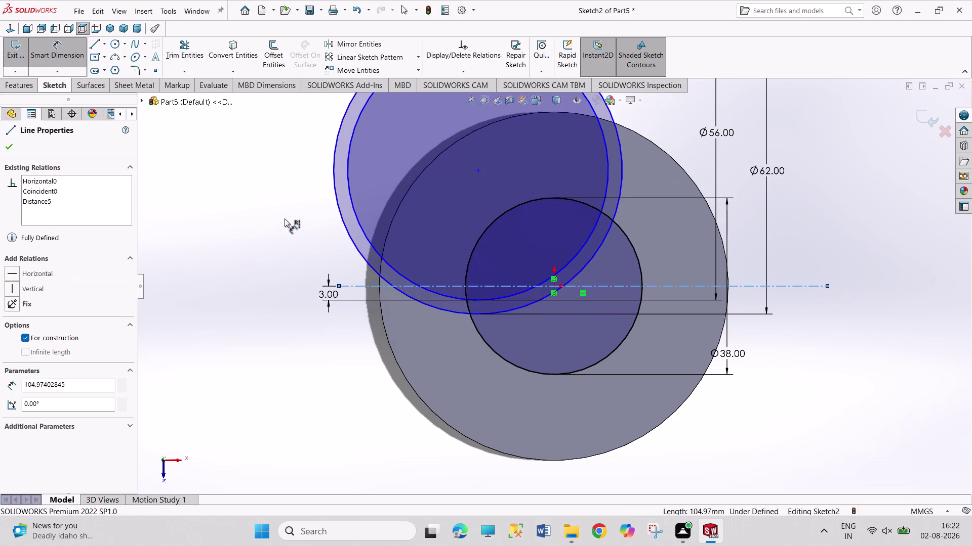
click(367, 262)
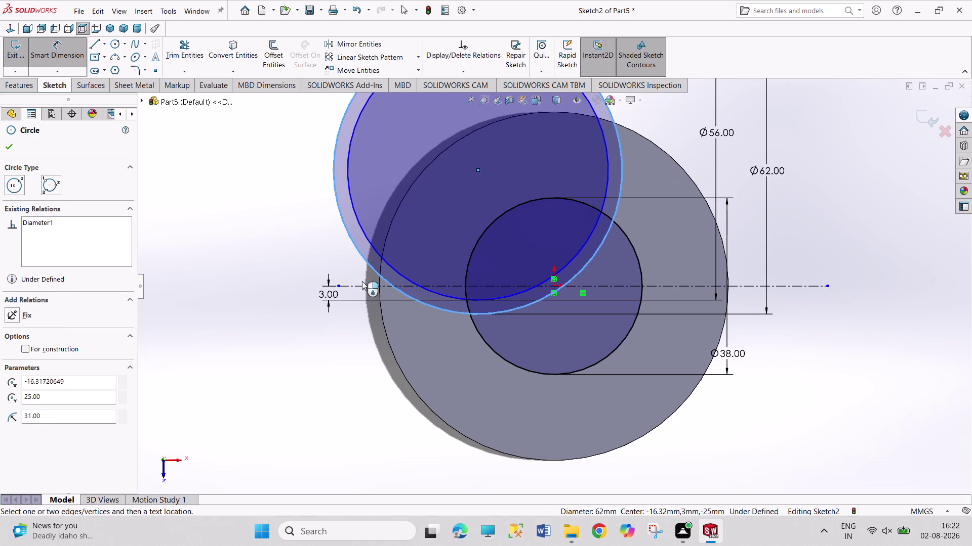
click(362, 287)
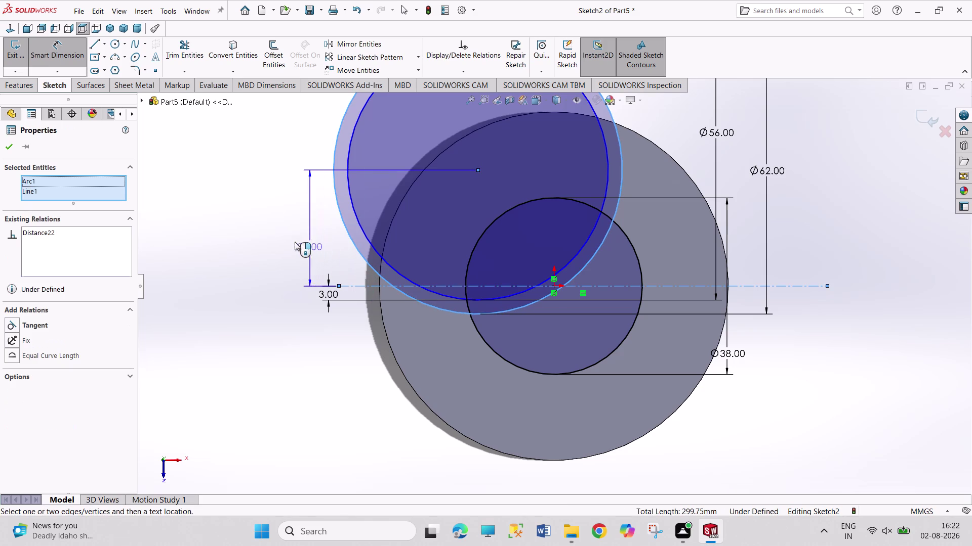
key(Escape)
key(Escape)
key(Escape)
key(Escape)
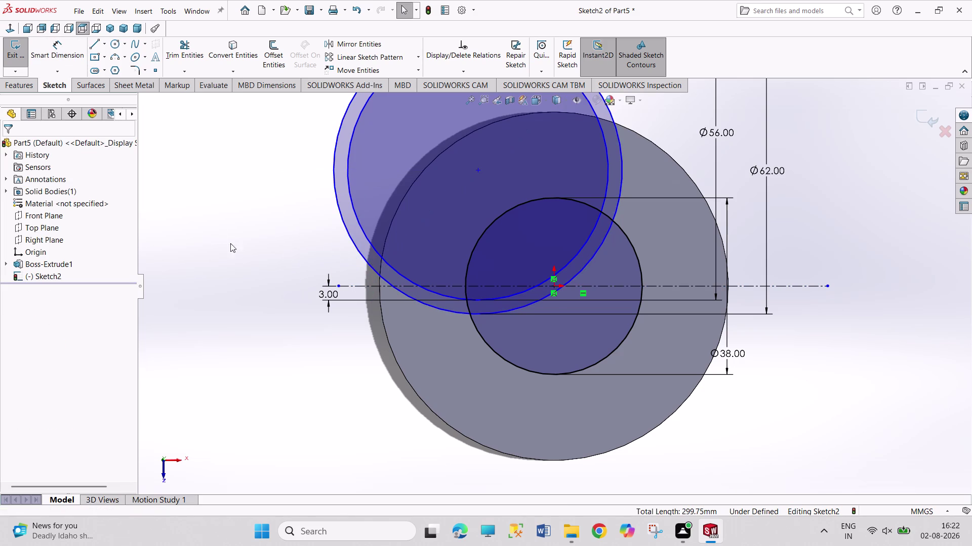
Discard one more trial height dimension and start dragging the offset circles' centre.
click(57, 57)
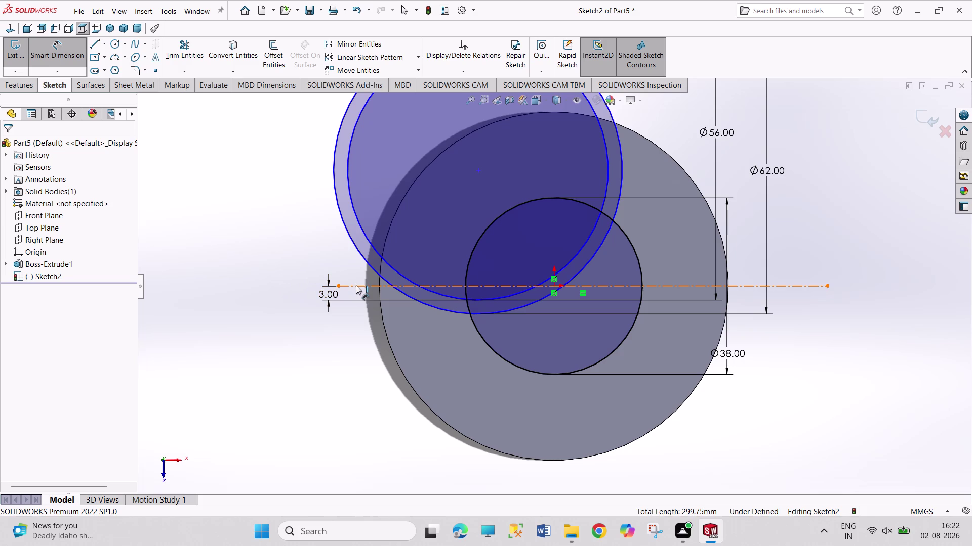
click(356, 286)
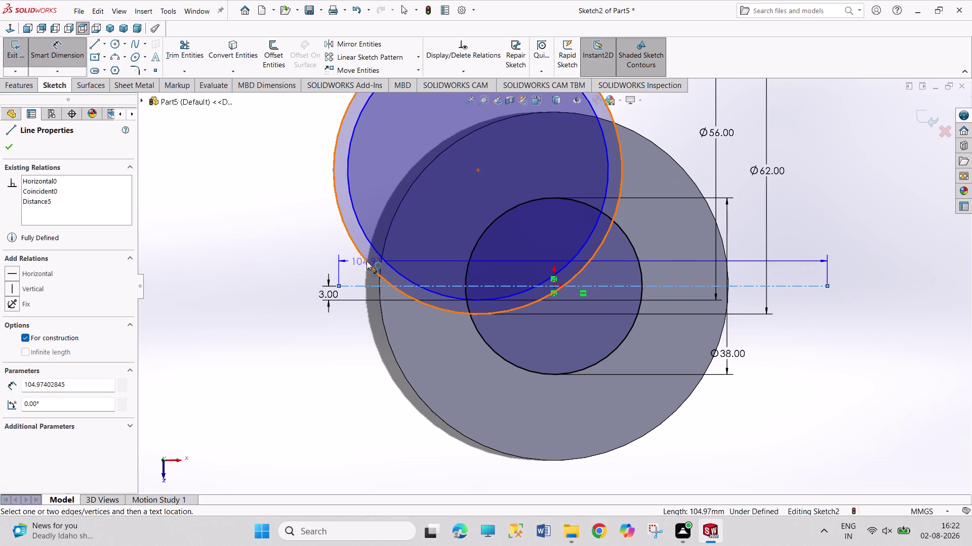
click(366, 262)
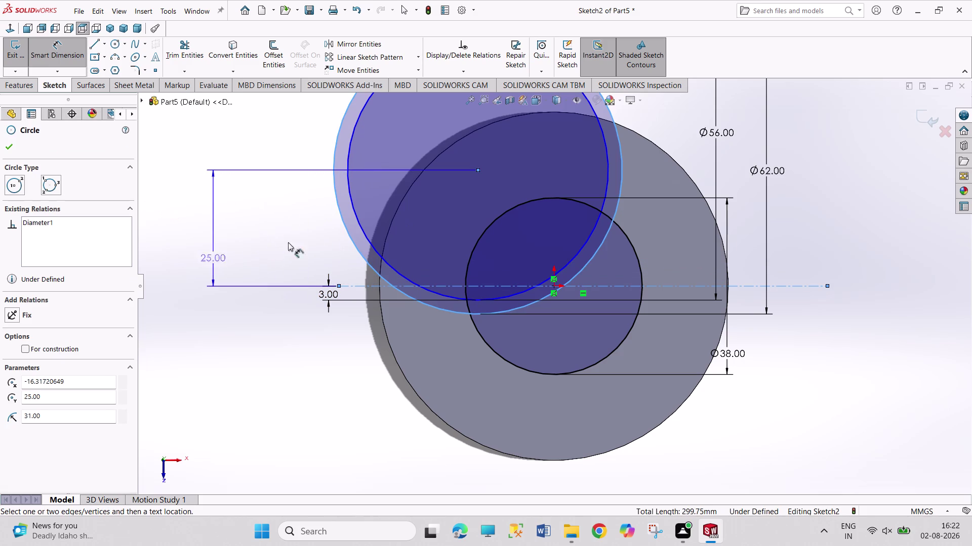
key(Escape)
key(Escape)
key(Escape)
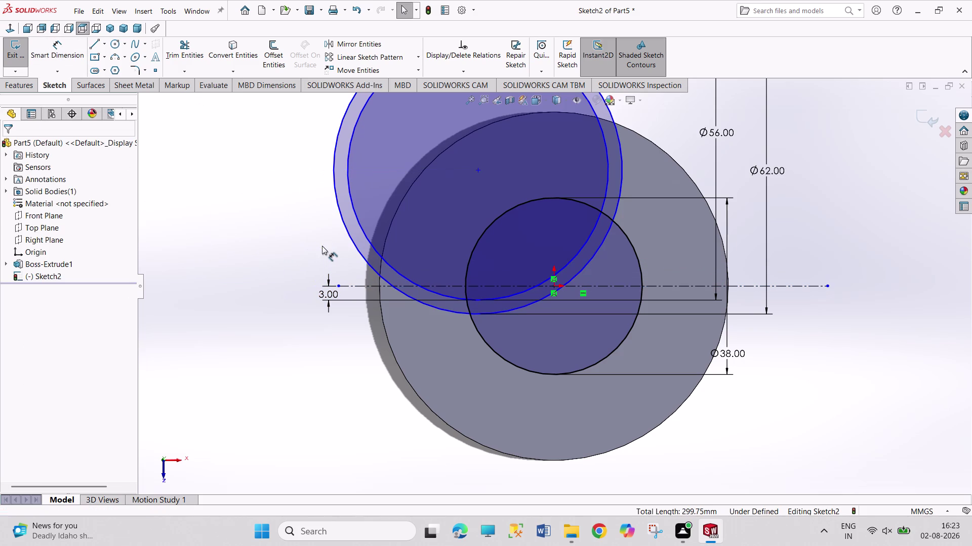
key(Escape)
key(Escape)
key(Escape)
drag(476, 171, 499, 175)
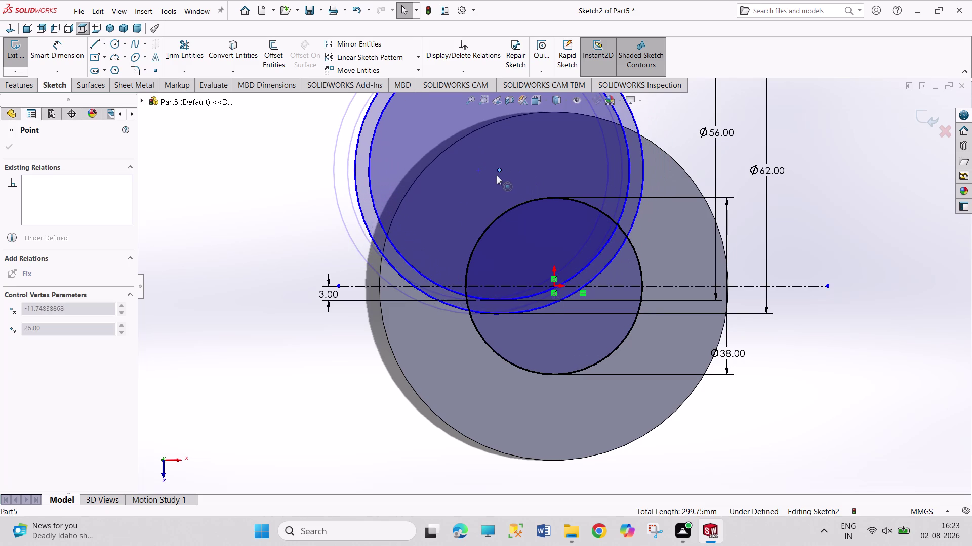
Shift the offset circle pair slightly right and clear the selection.
drag(499, 176, 481, 186)
click(354, 409)
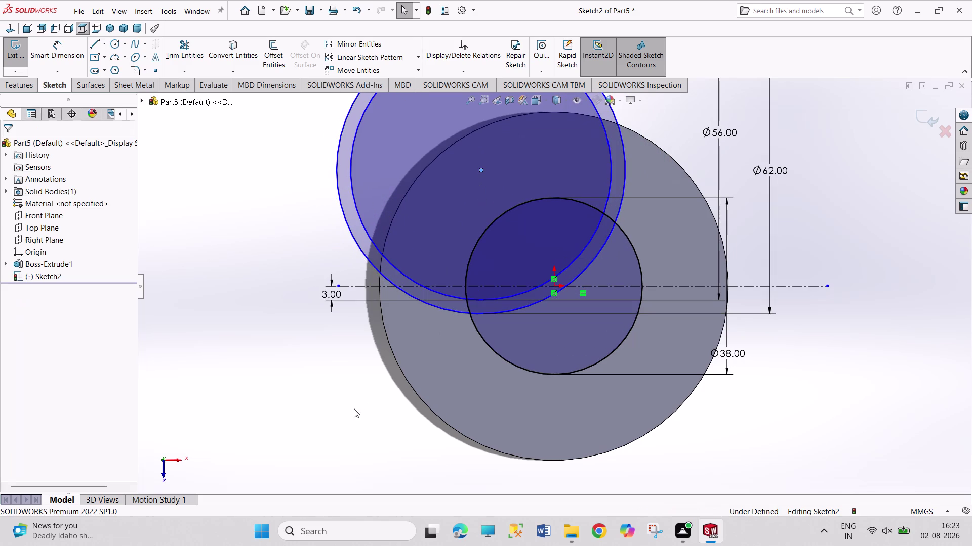
drag(304, 426, 307, 418)
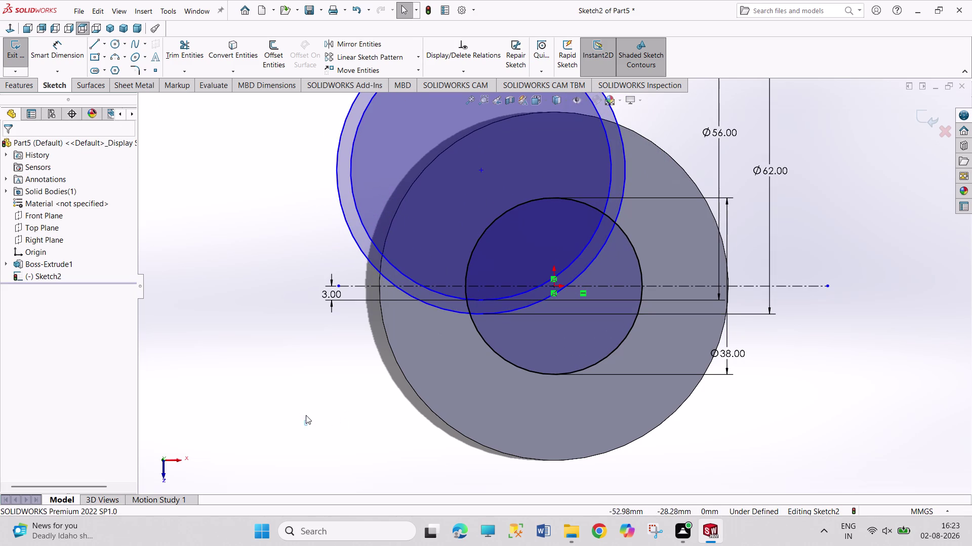
drag(307, 418, 283, 372)
Try a height dimension from the outer offset circle to the centerline, then cancel.
right_drag(288, 385, 287, 324)
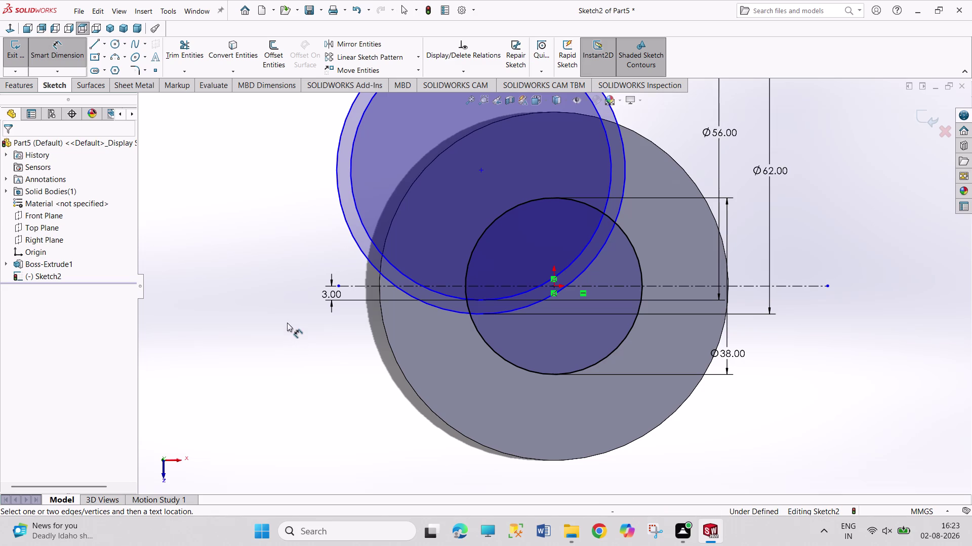
right_drag(287, 325, 287, 317)
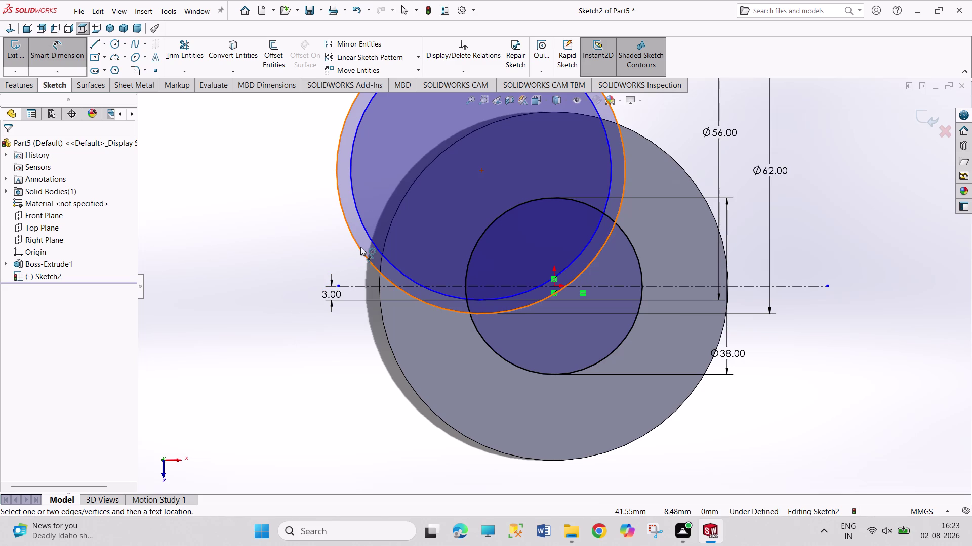
click(366, 257)
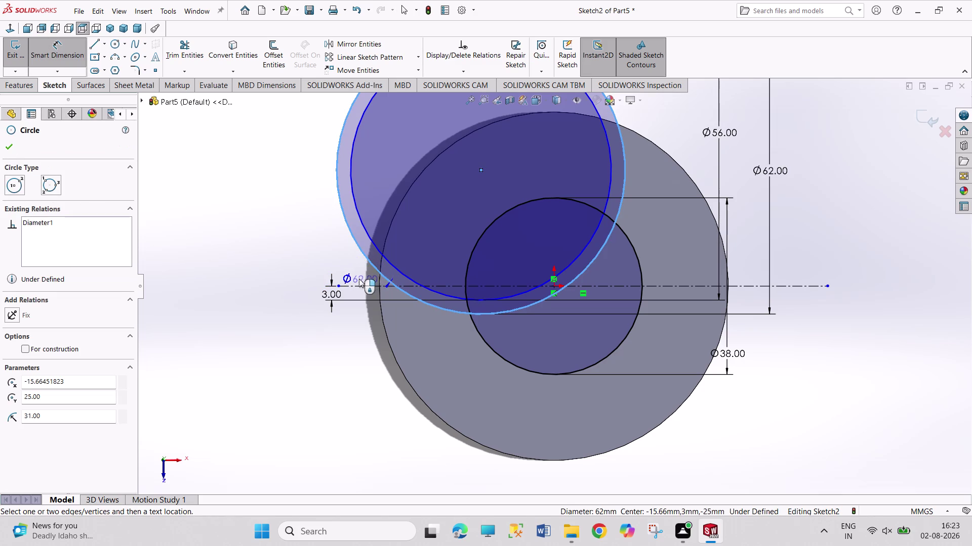
click(356, 287)
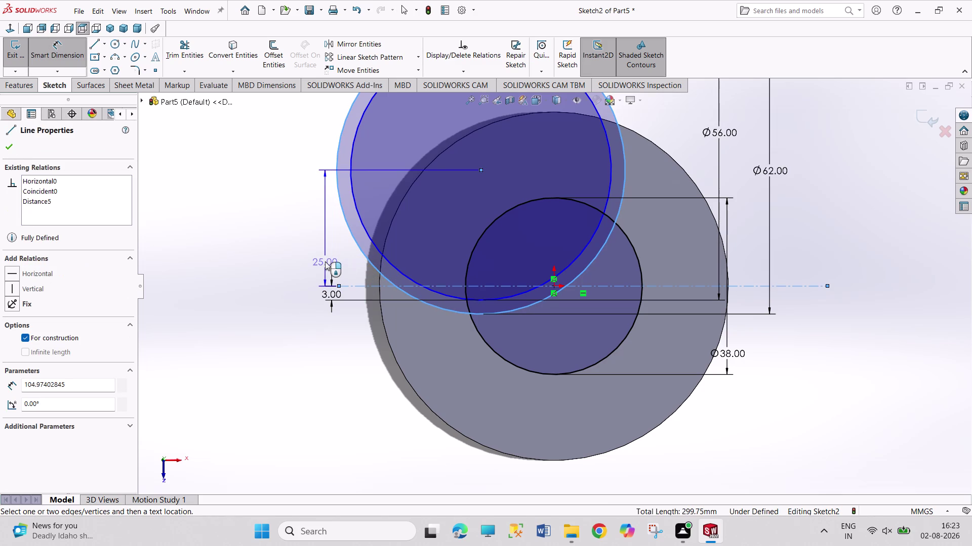
key(Escape)
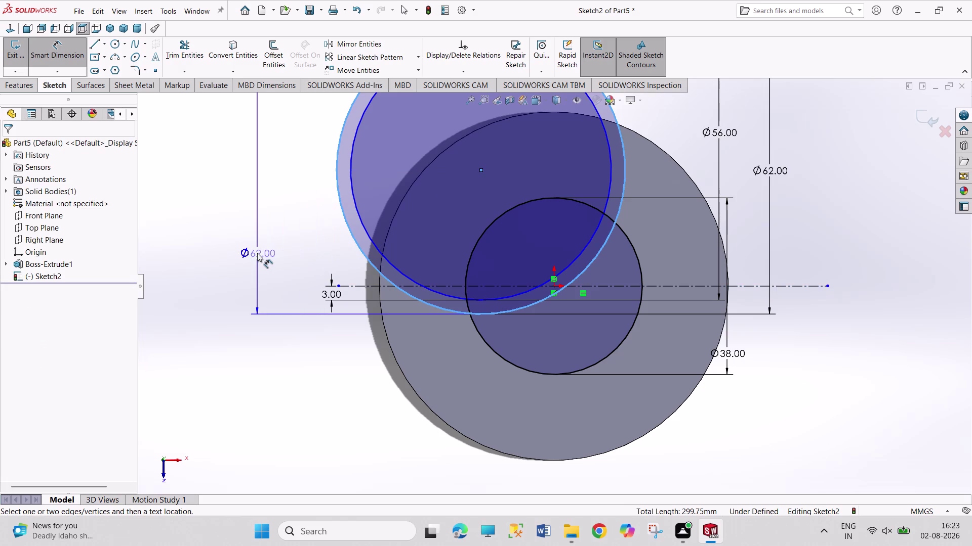
key(Escape)
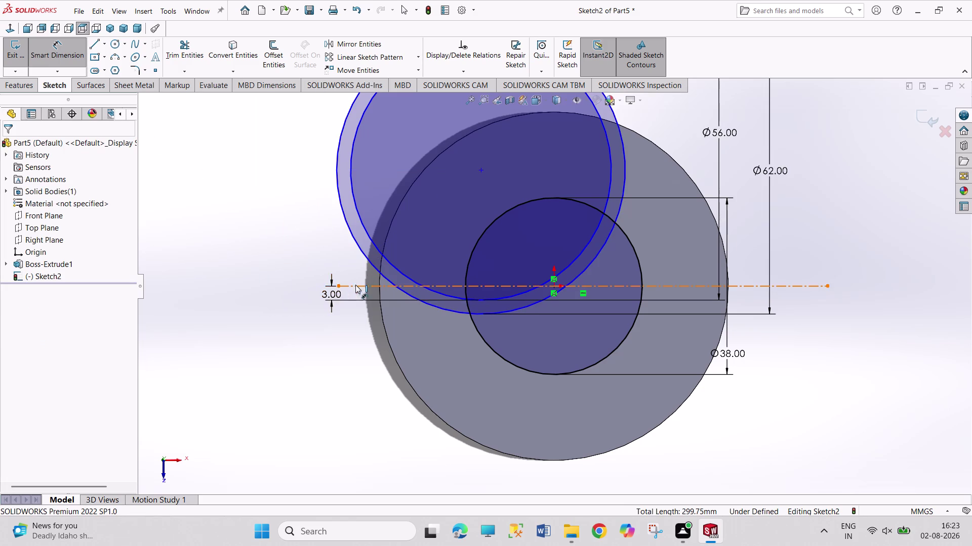
Retry the centerline-to-circle height dimension and discard it.
click(359, 251)
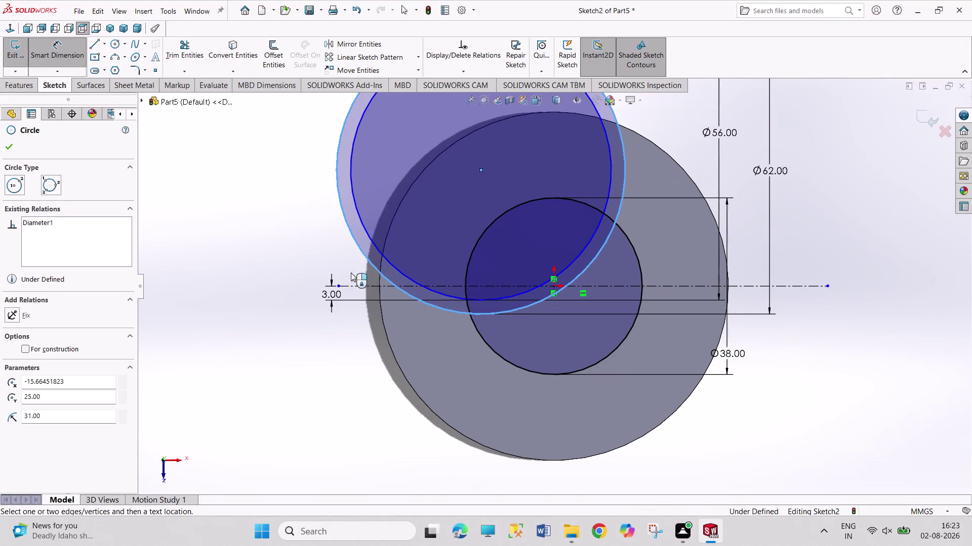
click(355, 285)
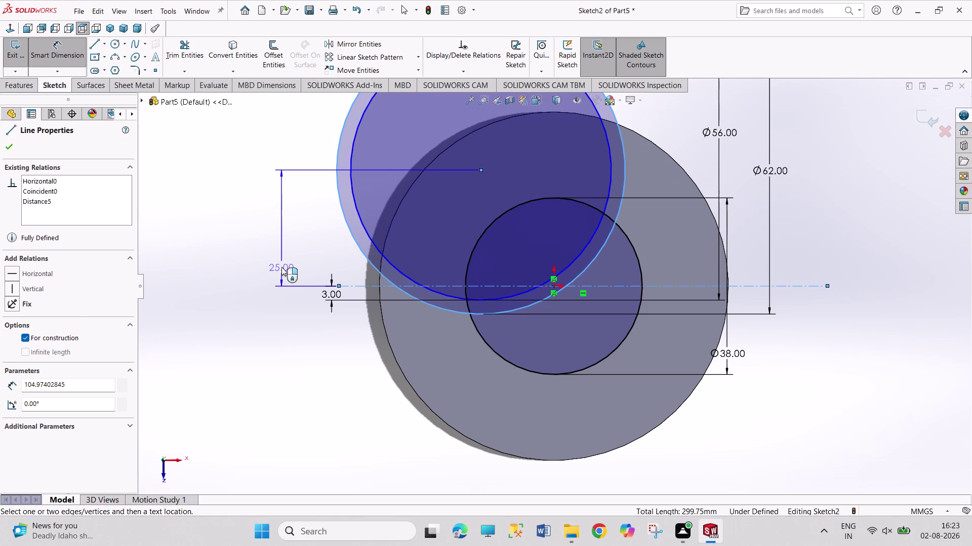
key(Escape)
key(Escape)
key(Escape)
key(Escape)
key(Escape)
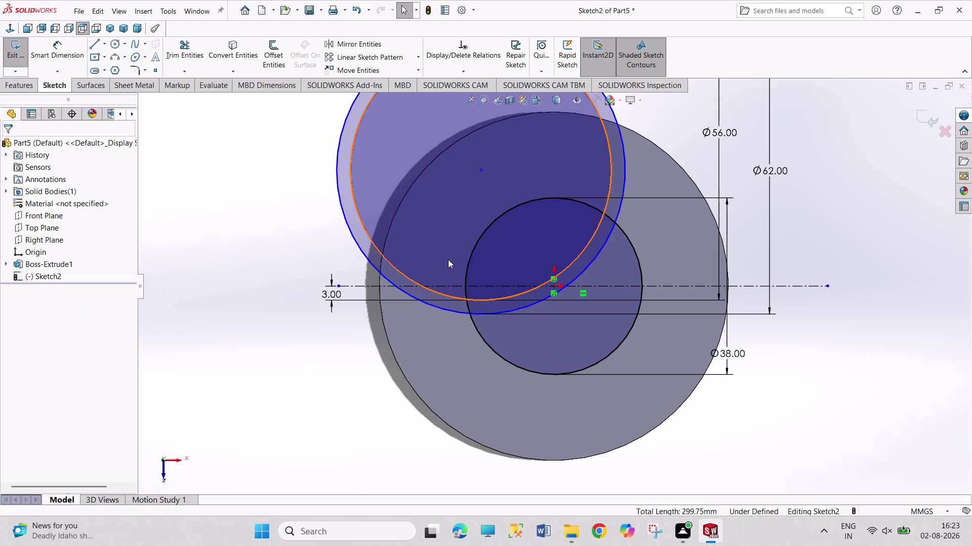
Drag the offset circles' centre to about X −25.18 mm, Y 25 mm.
scroll(down, 3)
scroll(down, 3)
scroll(up, 3)
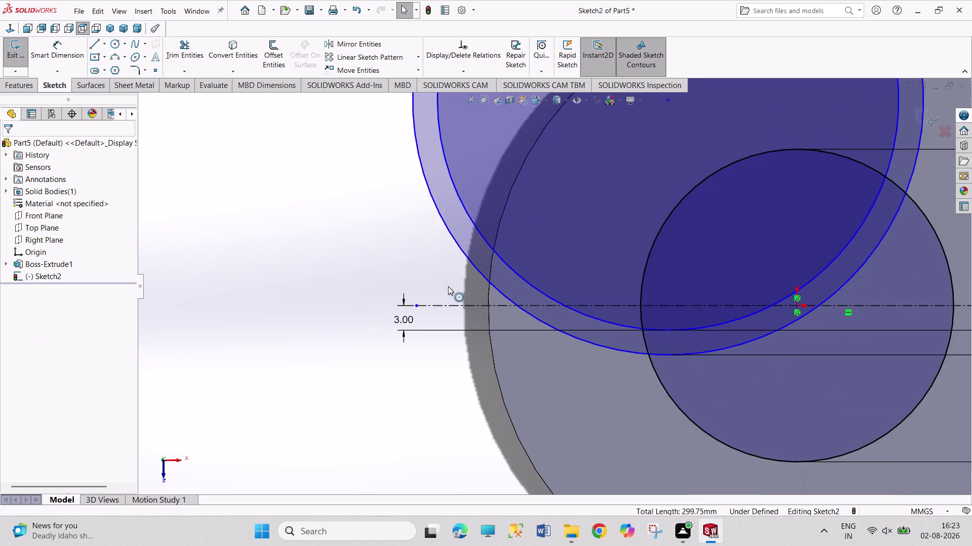
scroll(up, 3)
scroll(up, 3)
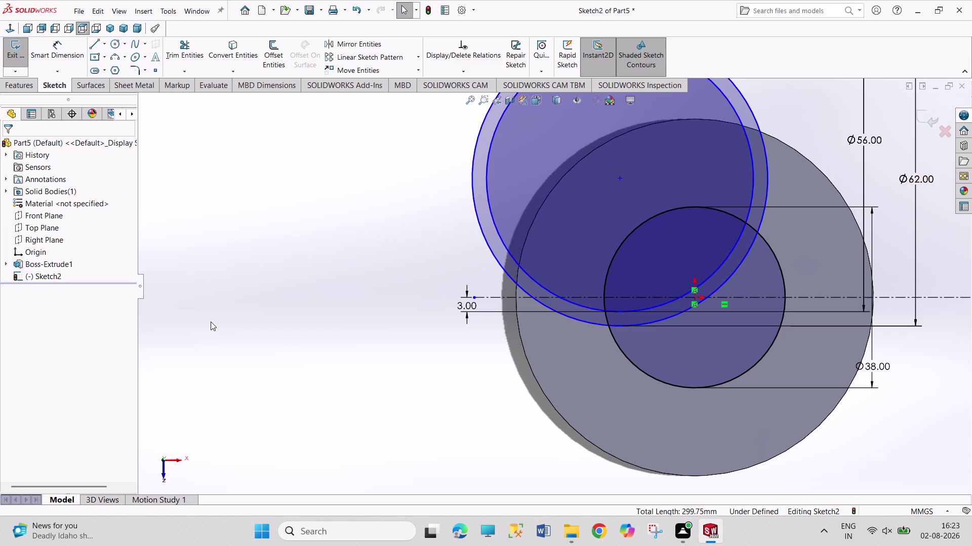
drag(618, 178, 613, 270)
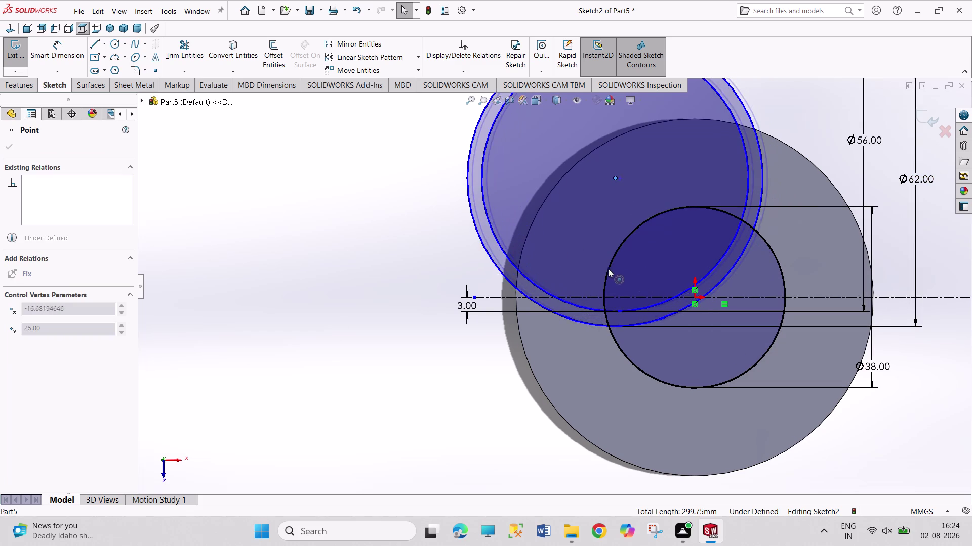
drag(613, 270, 404, 264)
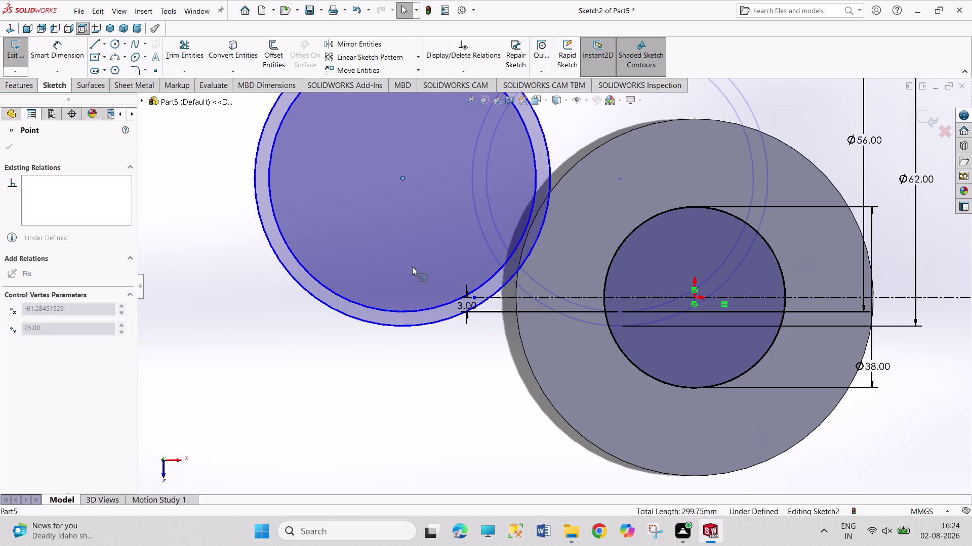
drag(404, 263, 515, 304)
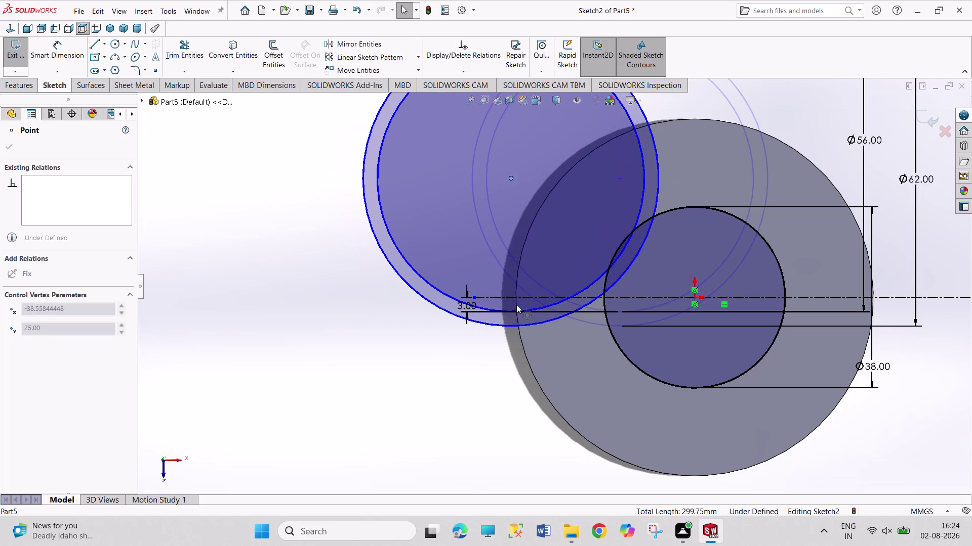
drag(515, 304, 574, 320)
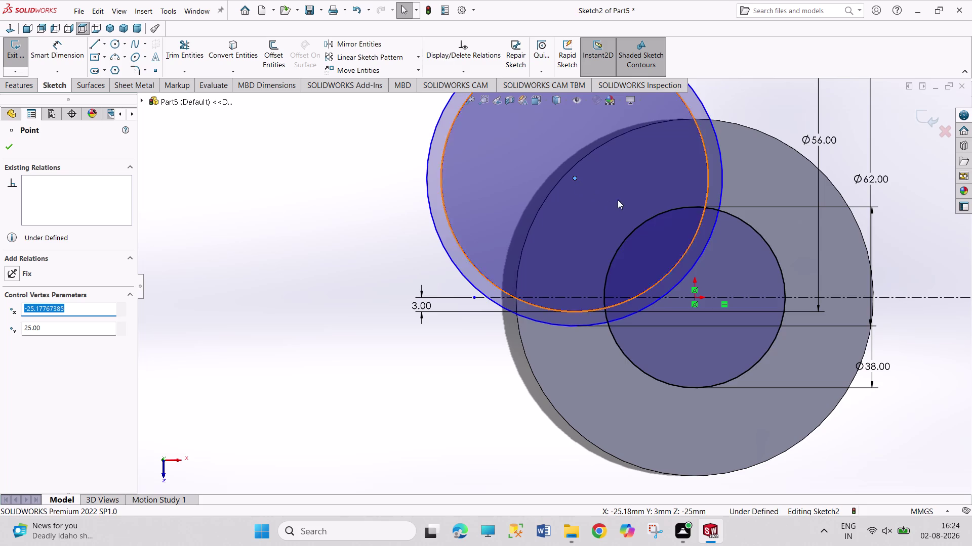
right_click(699, 229)
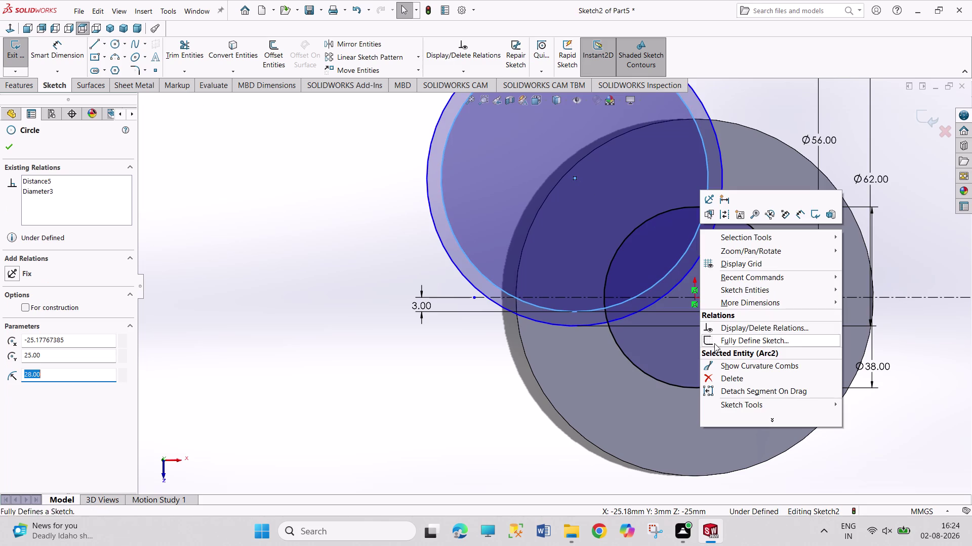
Delete the inner offset circle, then undo the deletion and the move.
click(730, 380)
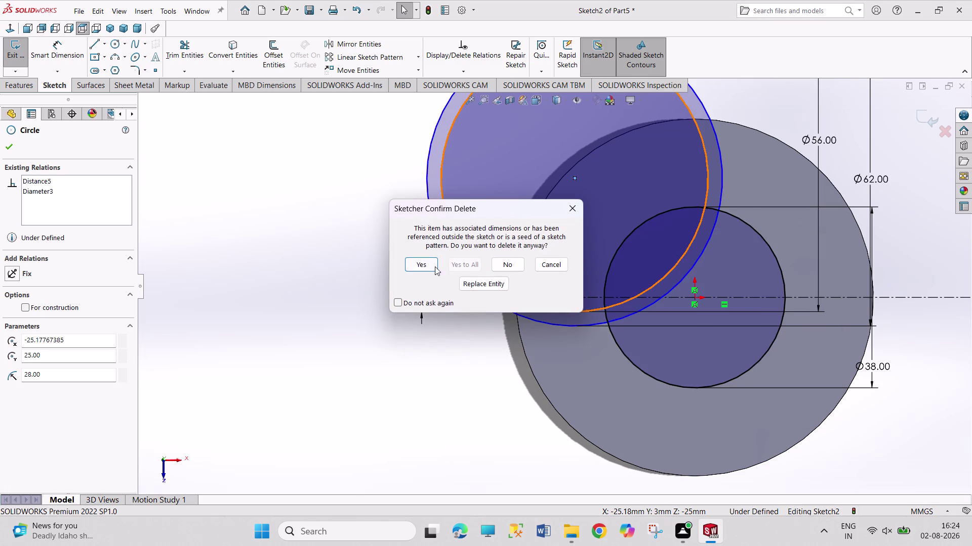
click(427, 262)
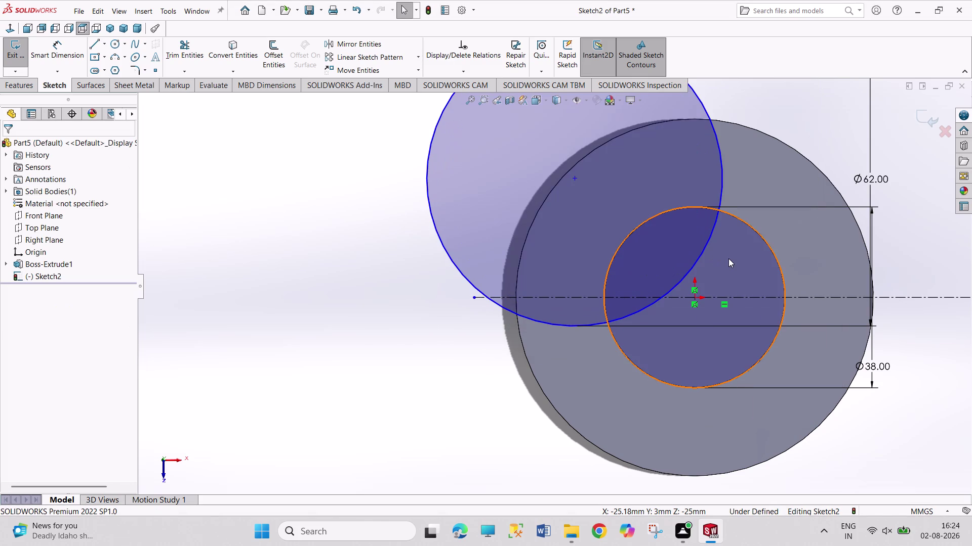
key(ctrl+z)
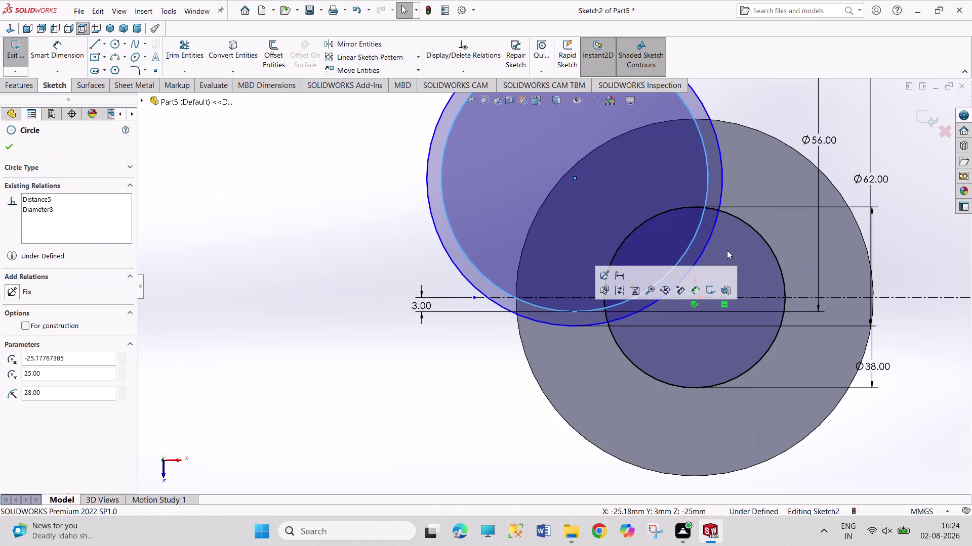
key(ctrl+z)
click(437, 219)
key(ctrl+z)
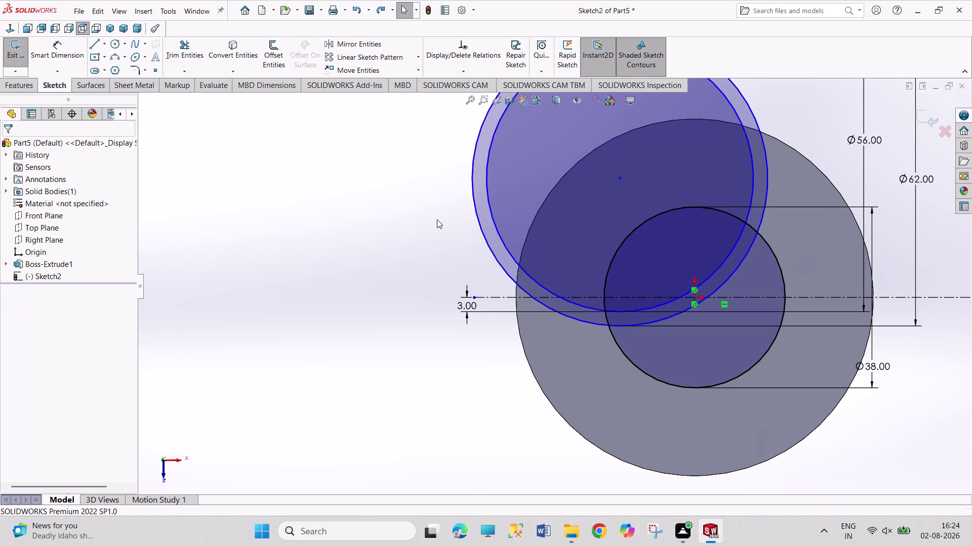
Undo the last three sketch changes.
key(ctrl+z)
key(ctrl+z)
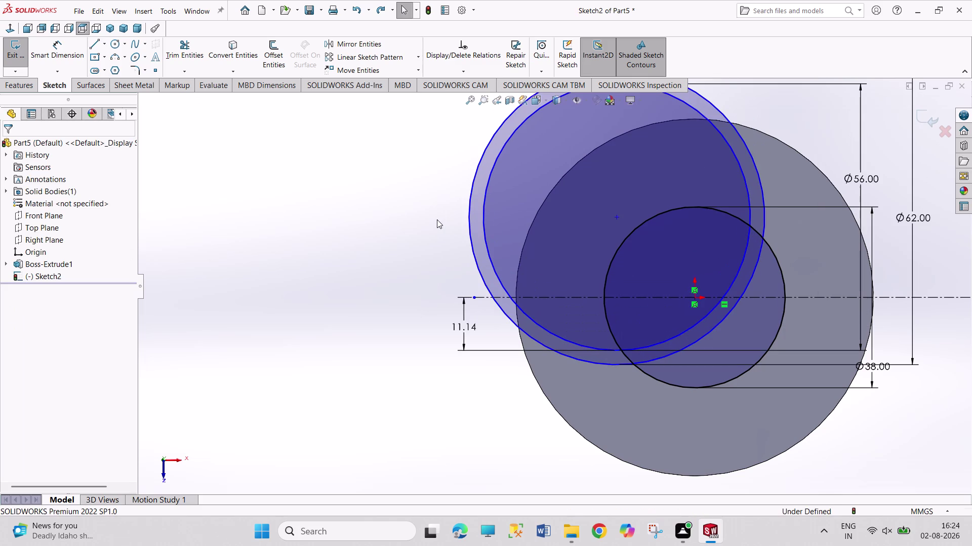
key(ctrl+z)
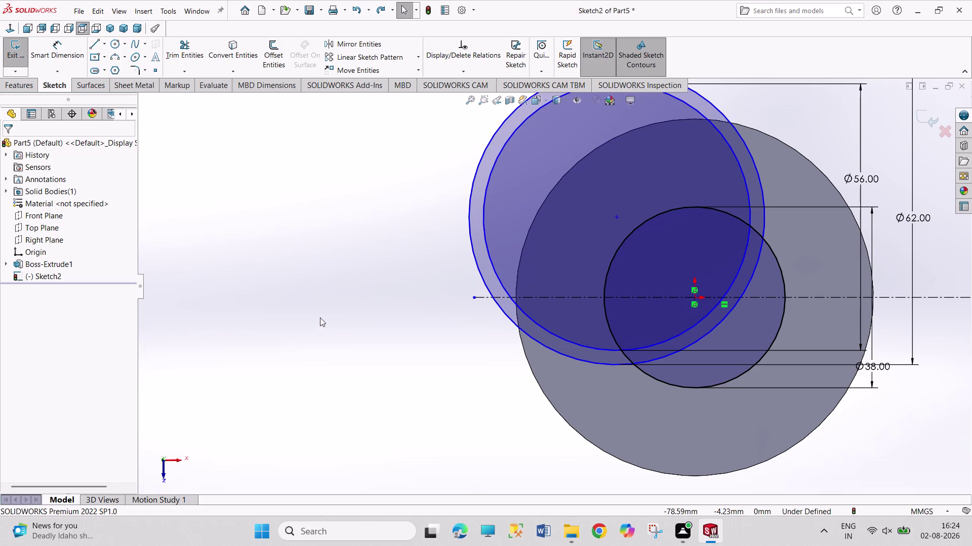
Try dimensioning the centreline to the offset circle, then cancel and reframe the view.
right_drag(320, 317, 325, 194)
click(482, 299)
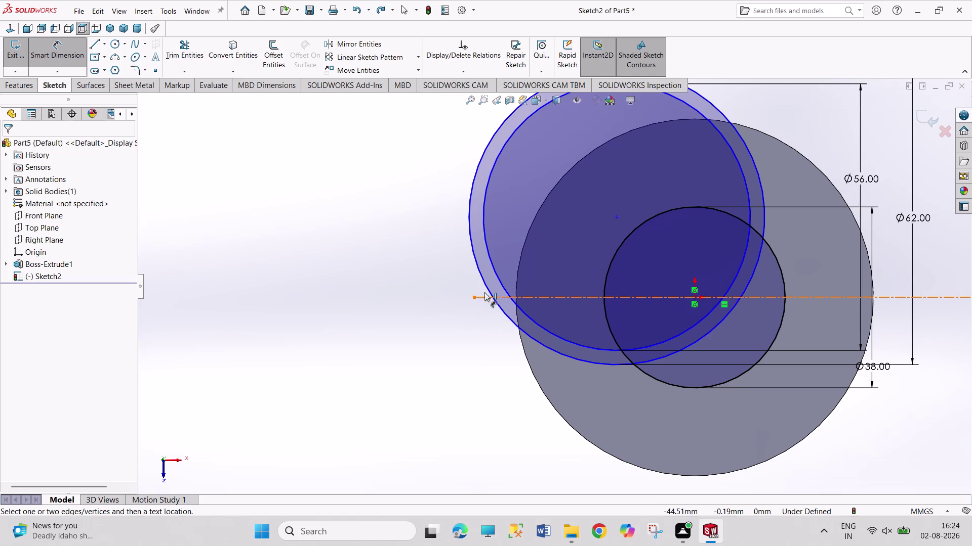
click(494, 269)
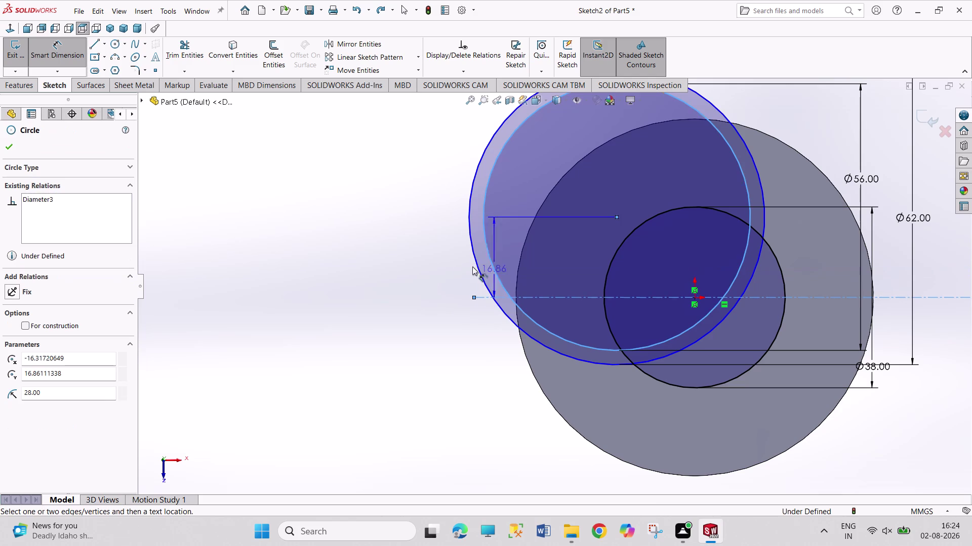
key(Escape)
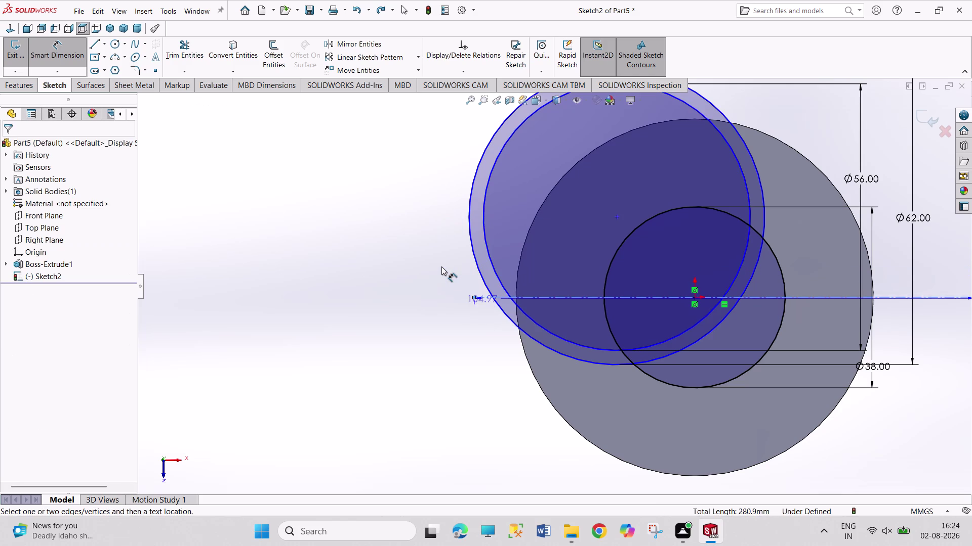
key(Escape)
key(Escape)
key(Escape)
key(Escape)
key(Escape)
key(Escape)
key(Escape)
key(Escape)
key(Escape)
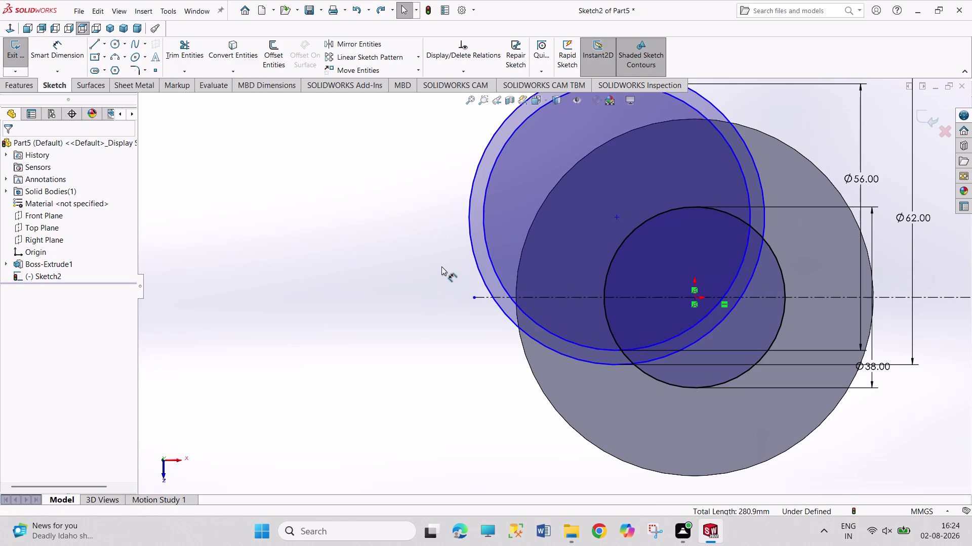
key(Escape)
drag(421, 286, 419, 247)
right_drag(419, 261, 392, 149)
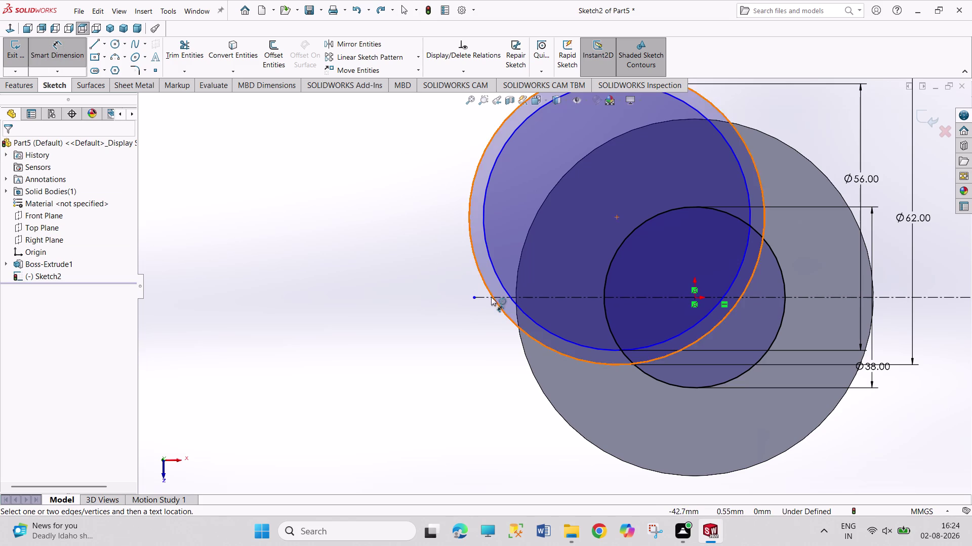
Retry the centreline-to-upper-left-circle dimension twice, cancelling both attempts.
click(480, 296)
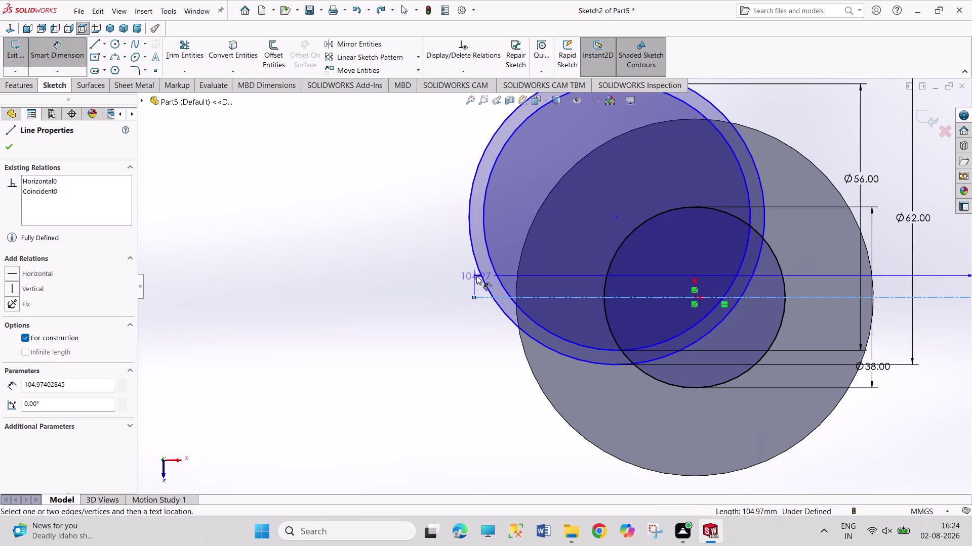
click(478, 273)
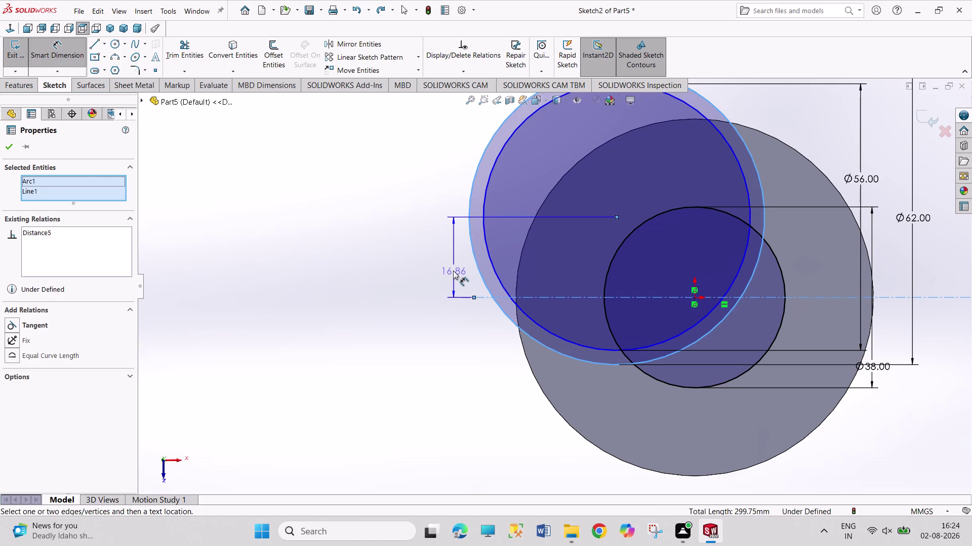
key(Escape)
key(Escape)
key(Escape)
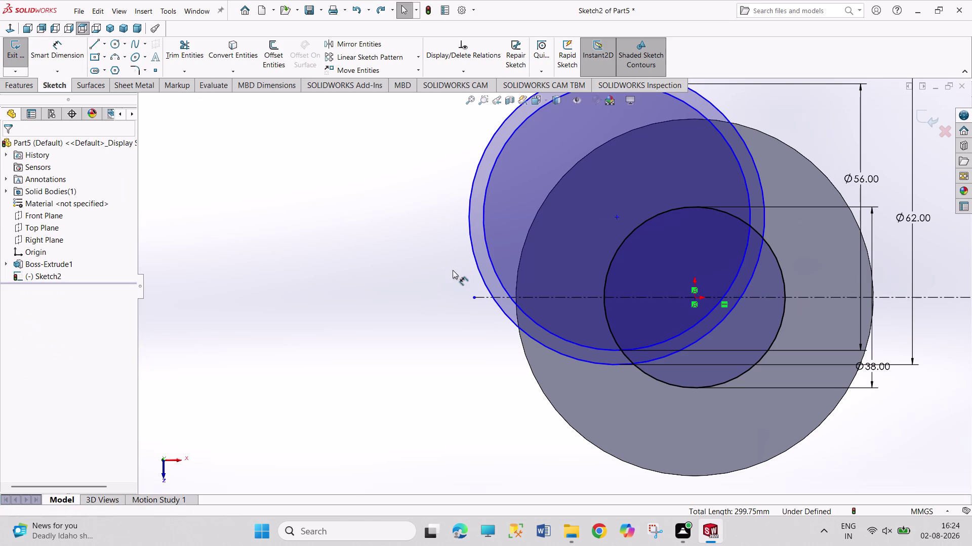
click(65, 47)
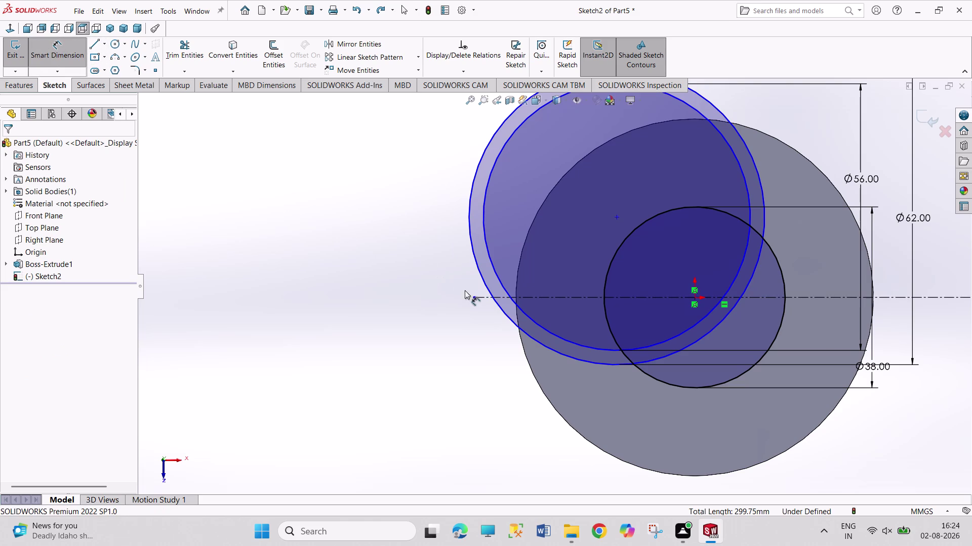
click(478, 298)
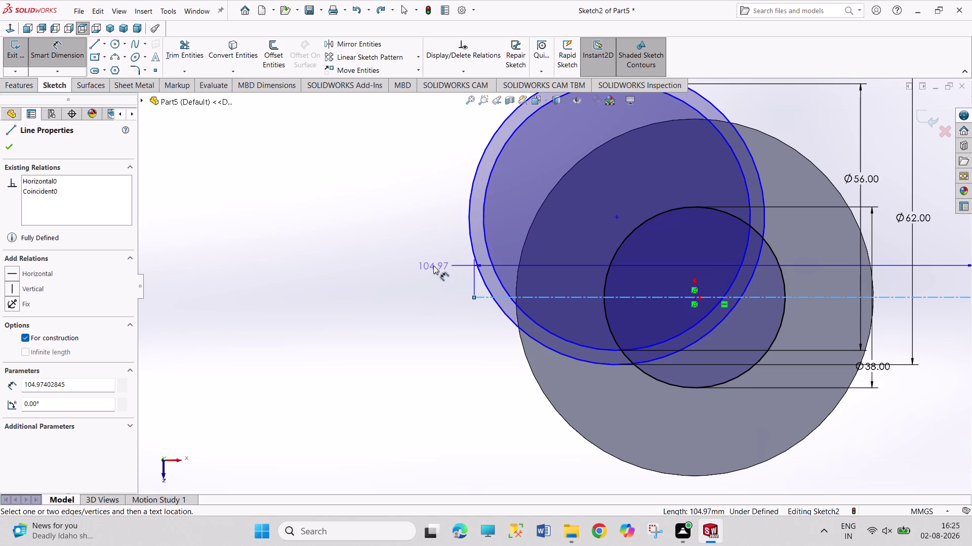
click(479, 274)
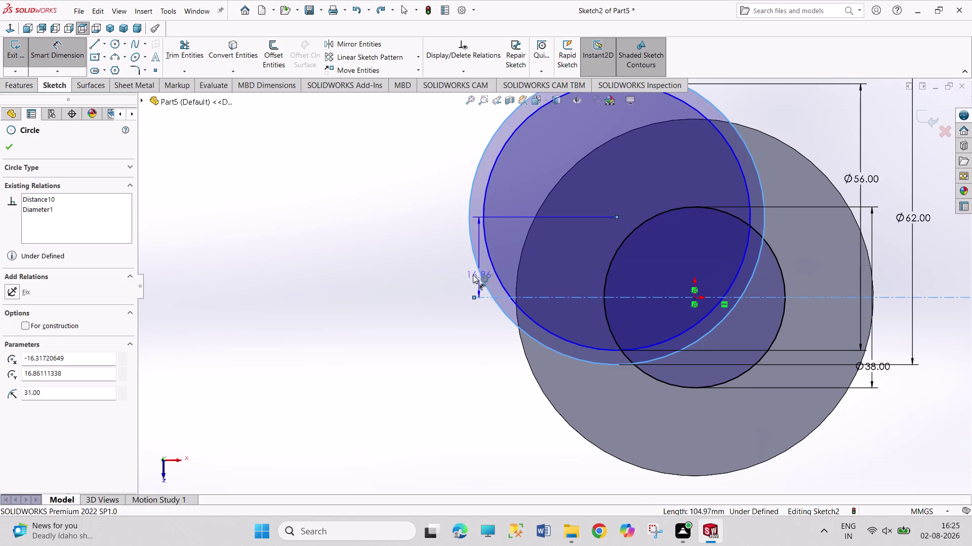
key(Escape)
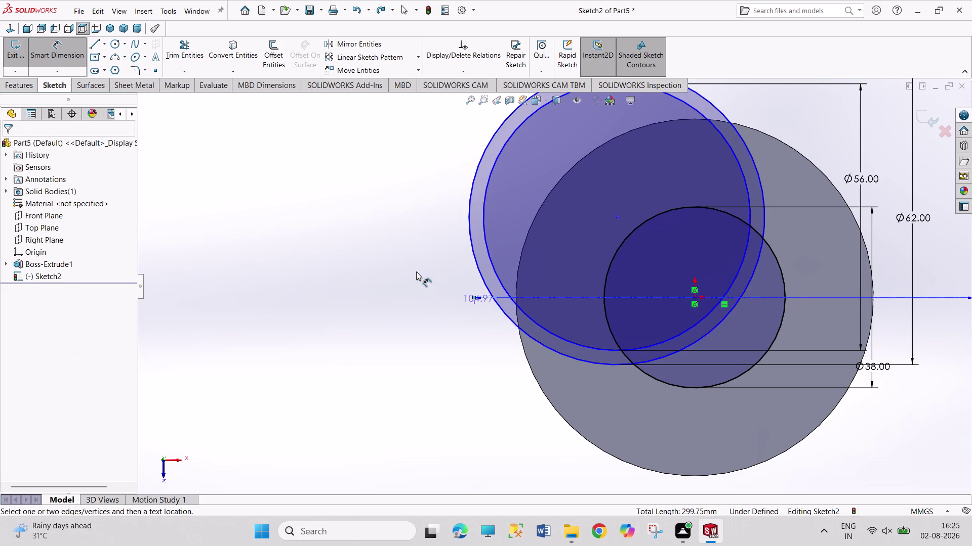
key(Escape)
key(Escape)
key(Escape)
key(Escape)
key(Escape)
key(Escape)
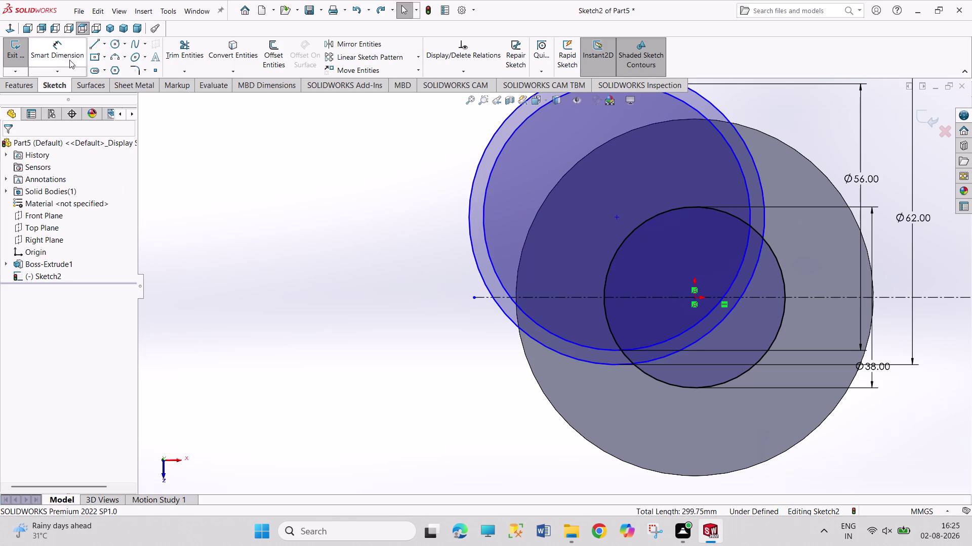
drag(66, 49, 68, 59)
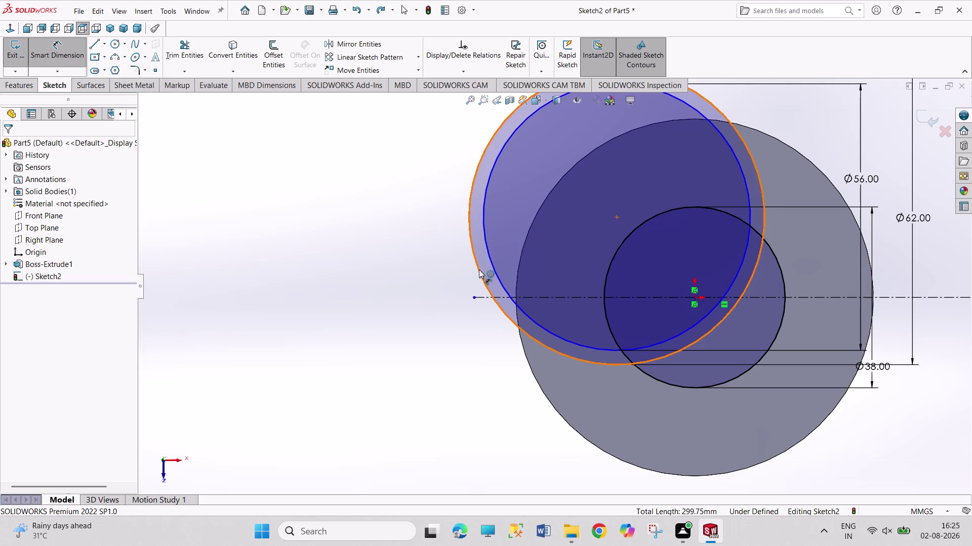
Place the 16.86 mm circle-to-centreline dimension at its current value, then undo it.
click(479, 270)
click(481, 297)
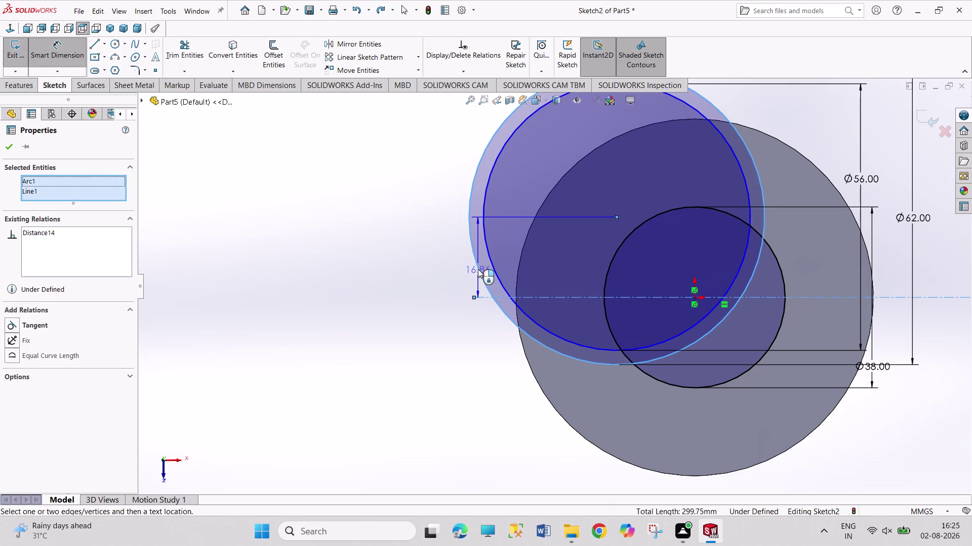
click(477, 269)
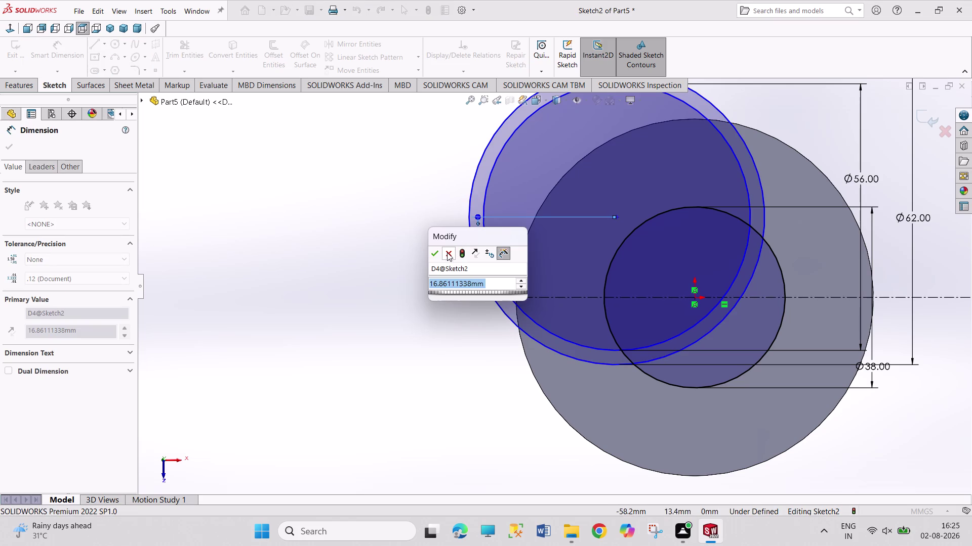
click(447, 252)
key(ctrl+z)
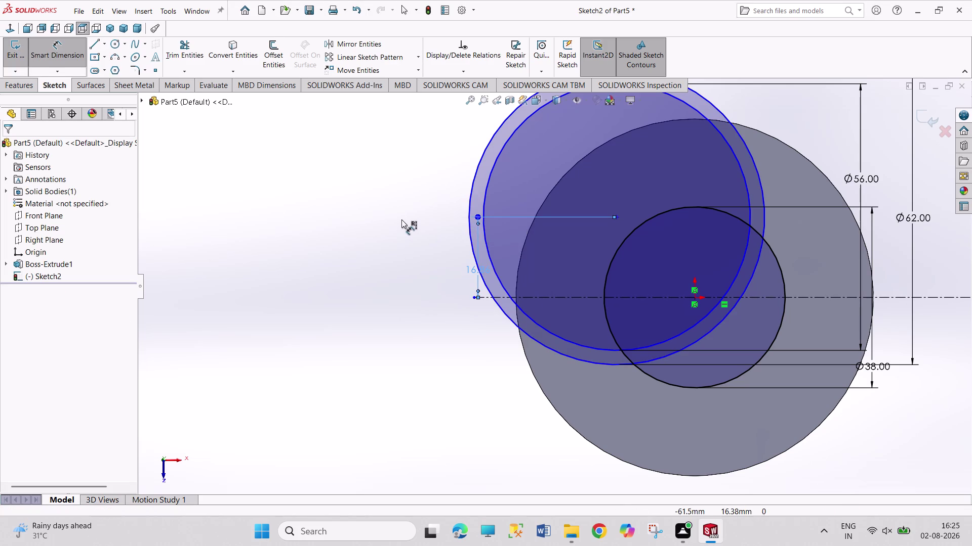
key(ctrl+z)
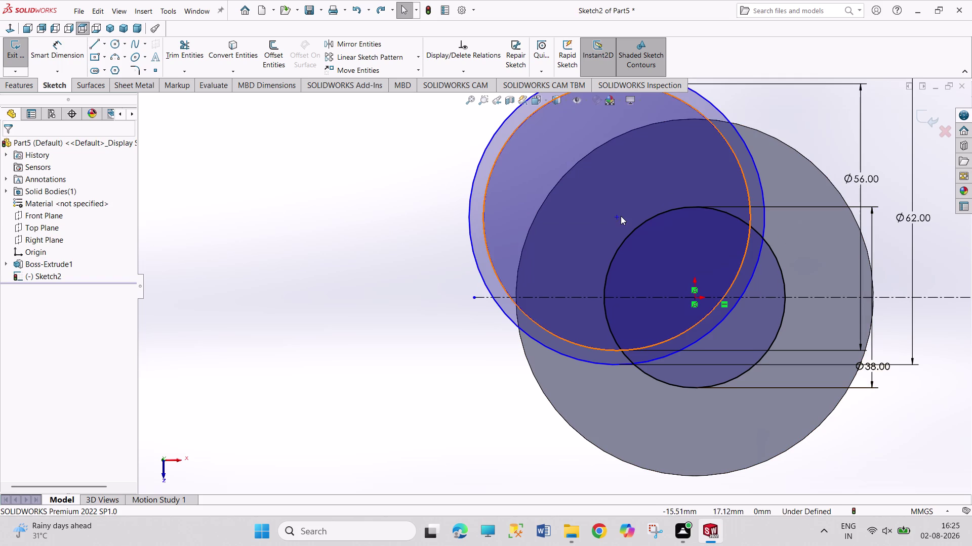
Move the offset circle pair's centre to about 17 mm left, 19.2 mm above the origin.
drag(617, 219, 620, 207)
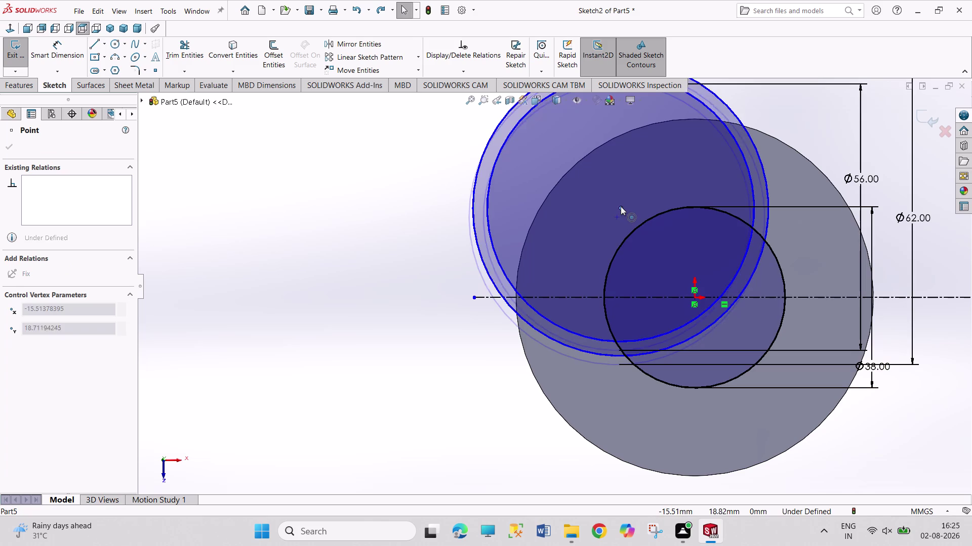
drag(620, 207, 613, 206)
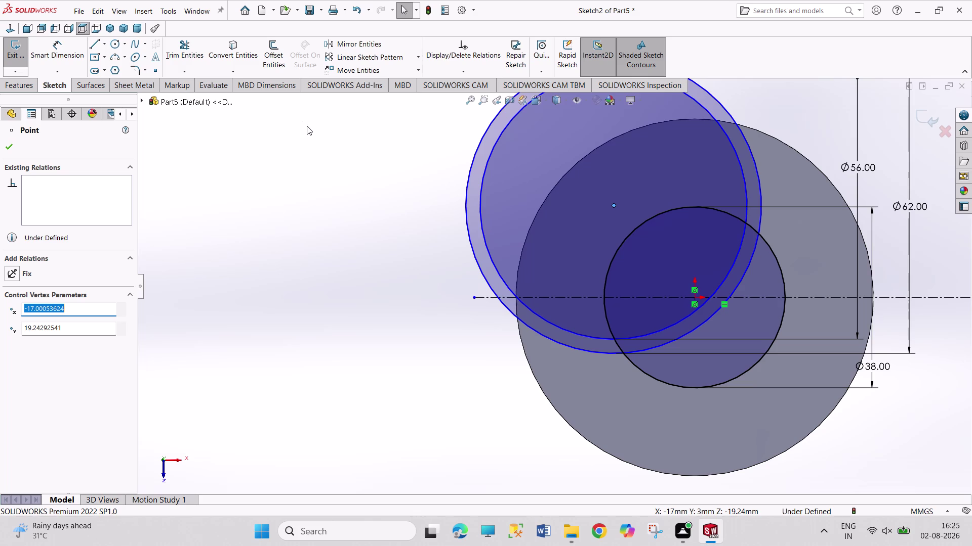
click(609, 140)
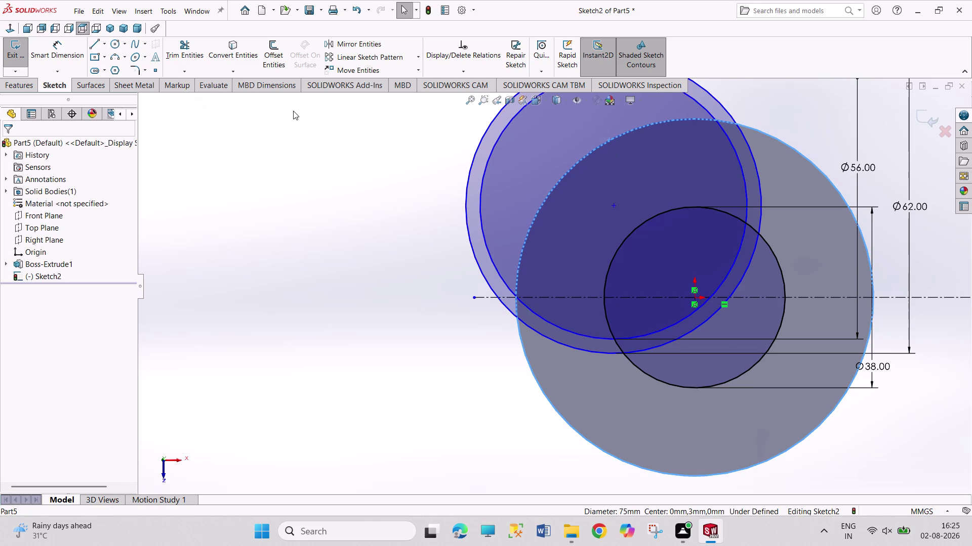
click(321, 185)
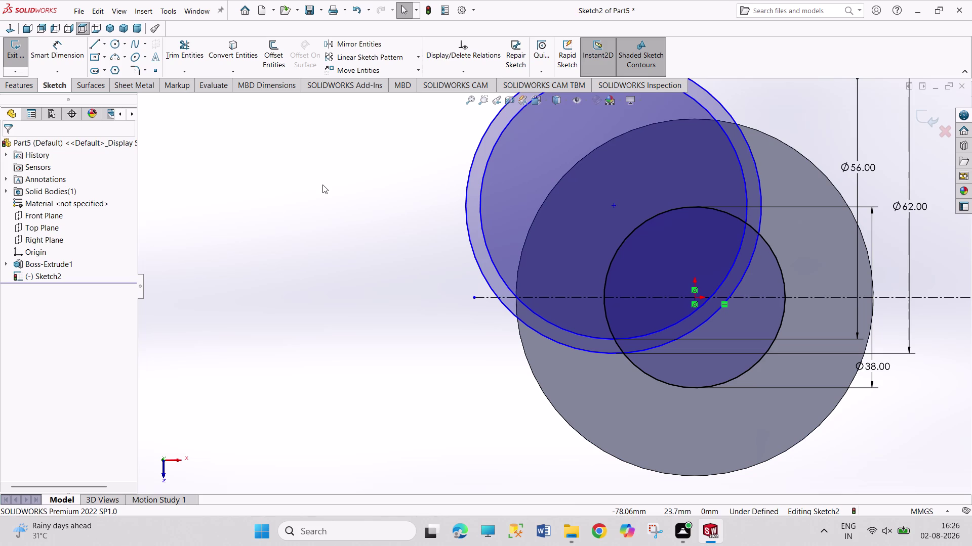
Draw a short horizontal line above the centreline, dimensioned 3 mm from it.
click(95, 40)
click(419, 239)
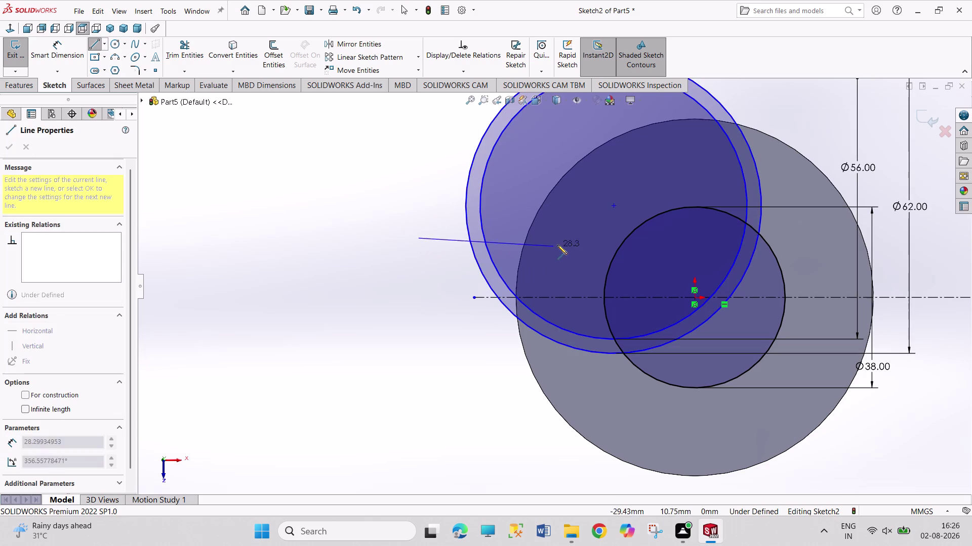
click(562, 238)
right_drag(351, 292, 351, 224)
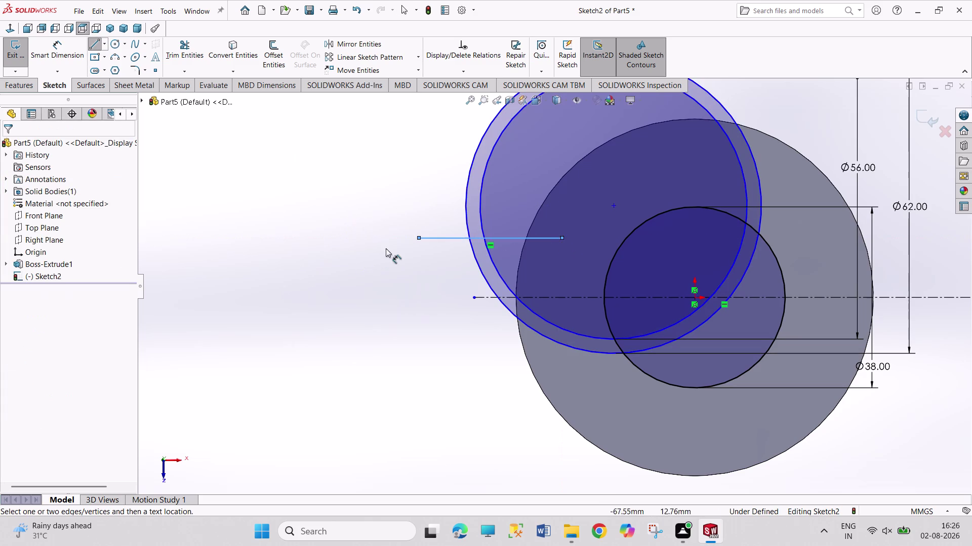
click(479, 298)
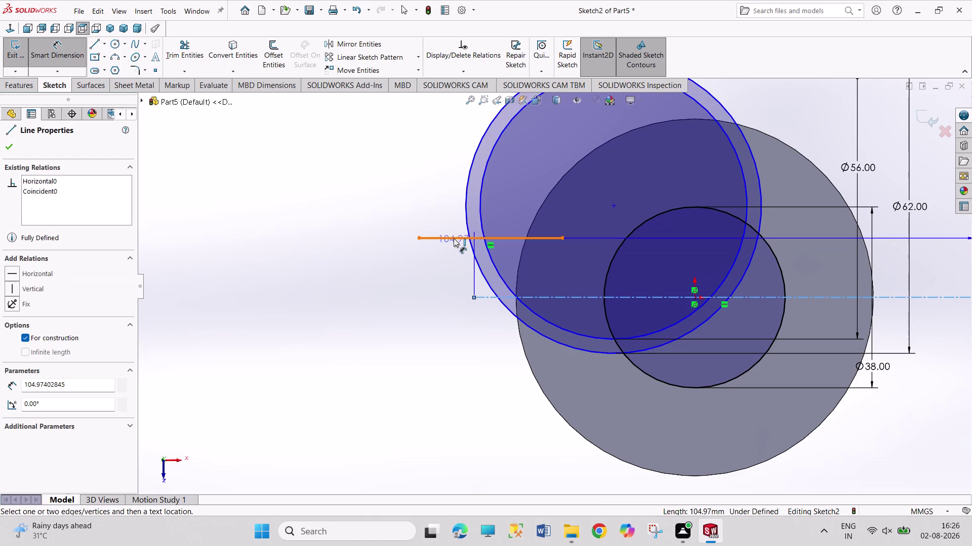
click(454, 239)
click(436, 281)
key(3)
key(Return)
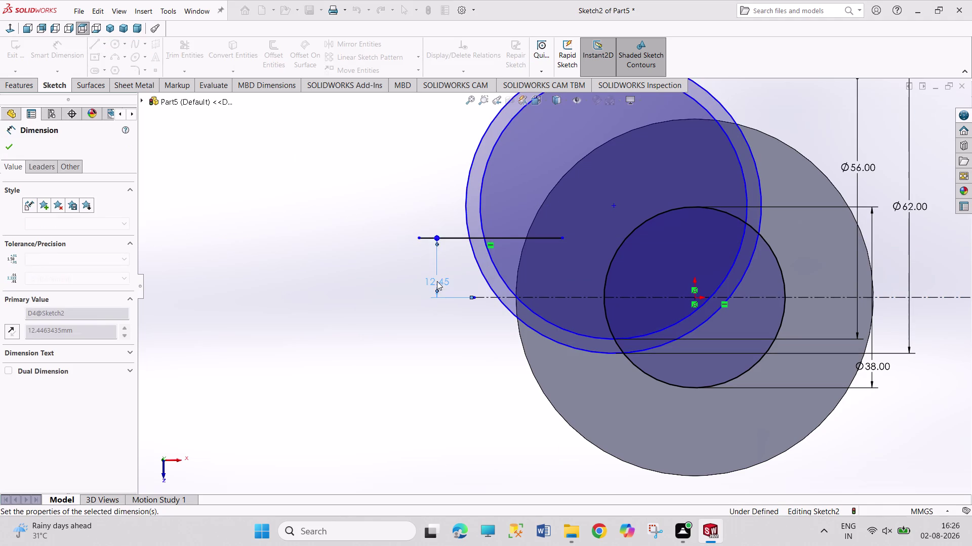
right_click(485, 379)
click(517, 408)
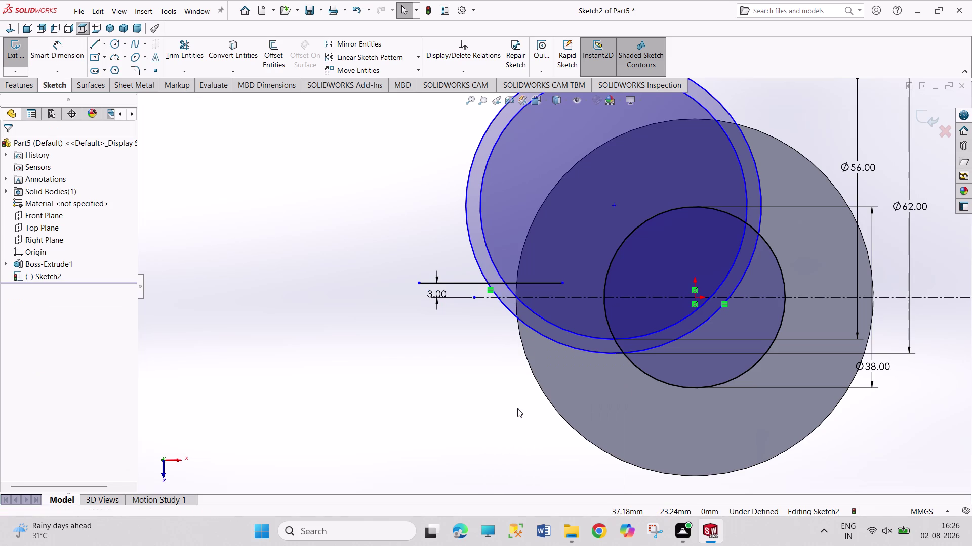
Draw a matching short line below the centreline, also dimensioned 3 mm away.
click(96, 44)
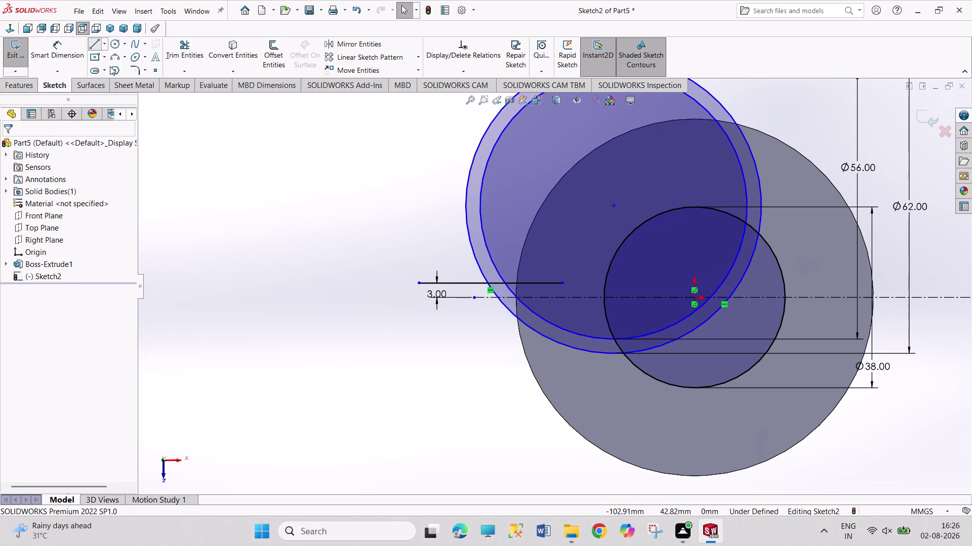
click(466, 325)
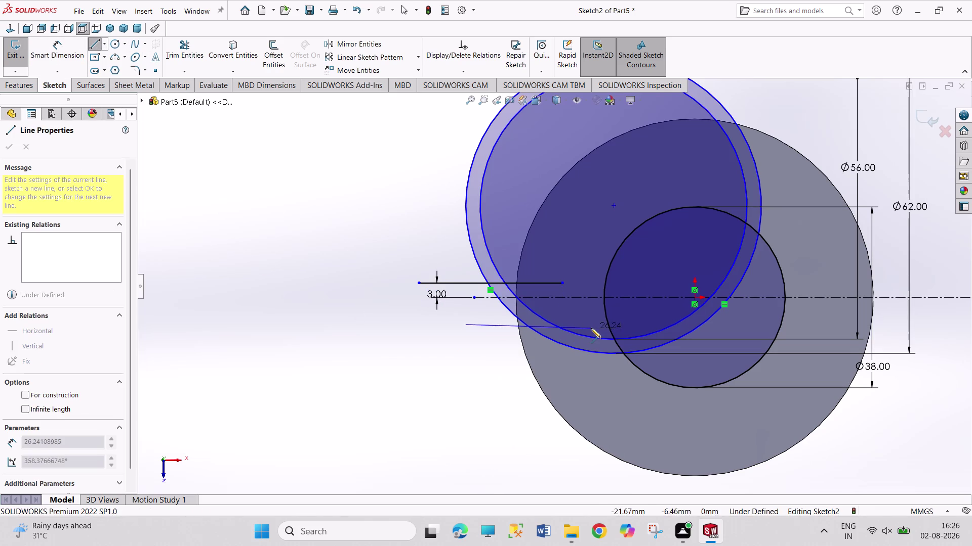
click(596, 324)
right_drag(448, 362, 441, 349)
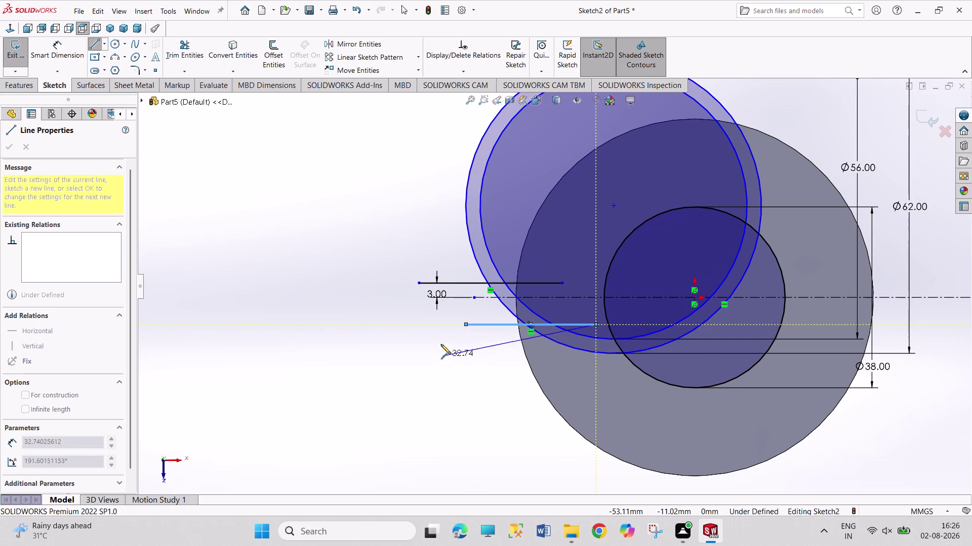
right_drag(442, 349, 444, 318)
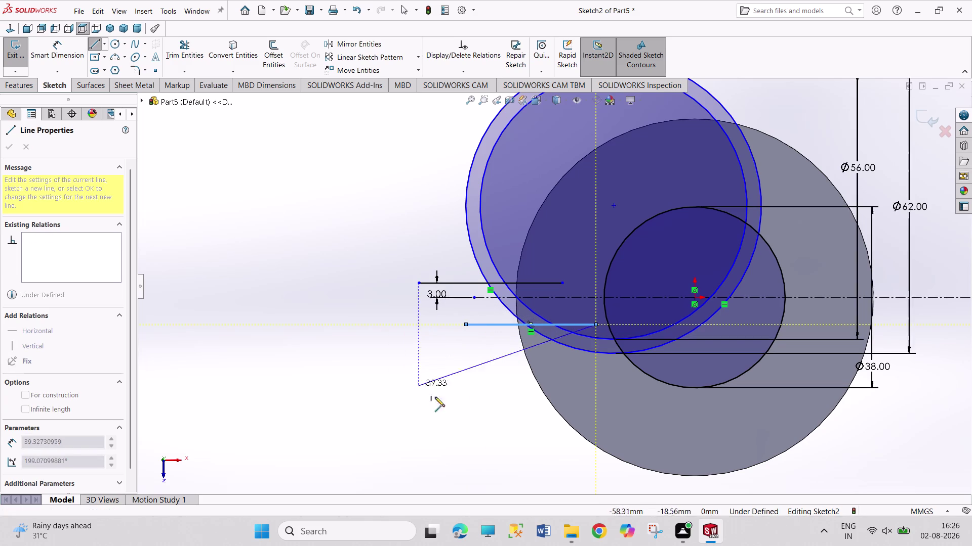
key(Escape)
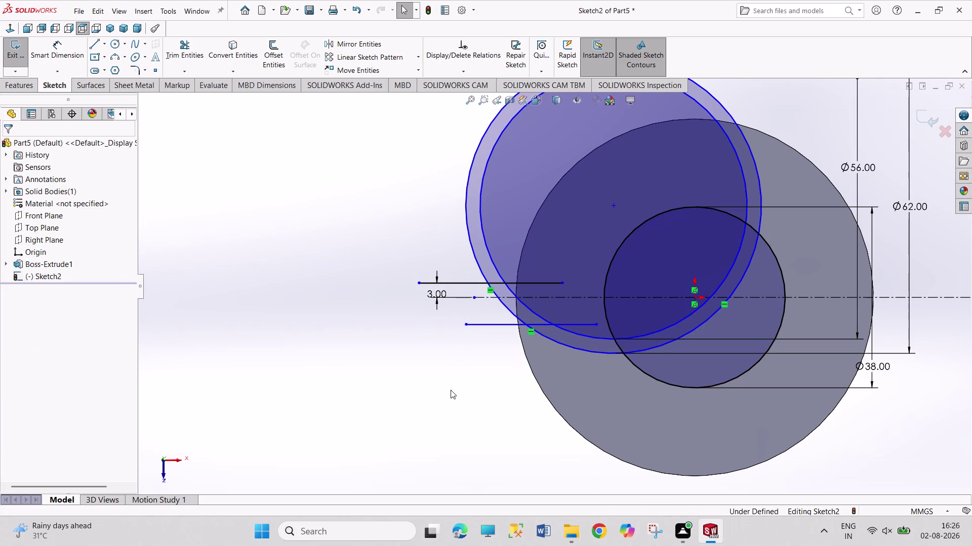
right_drag(450, 390, 440, 305)
click(483, 298)
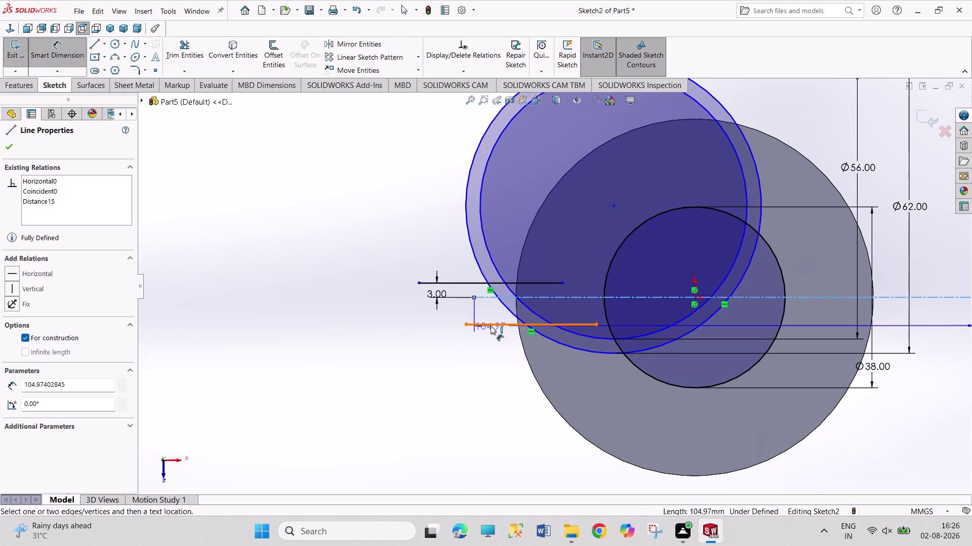
click(491, 326)
click(438, 314)
key(3)
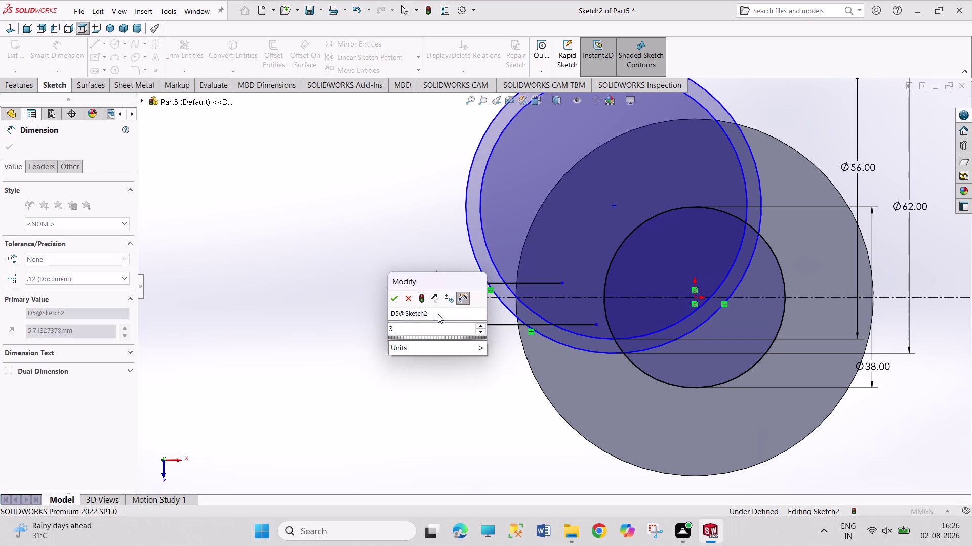
key(Return)
right_click(464, 384)
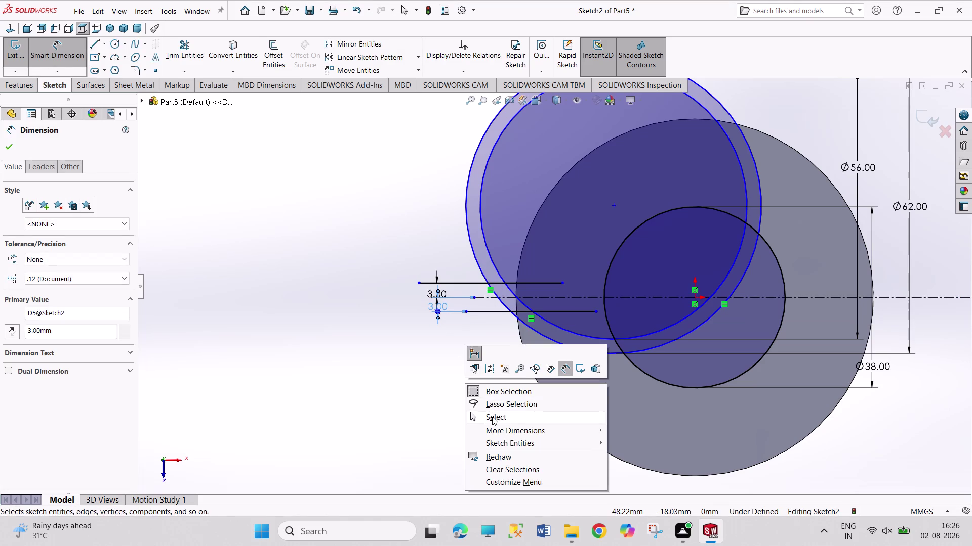
click(491, 417)
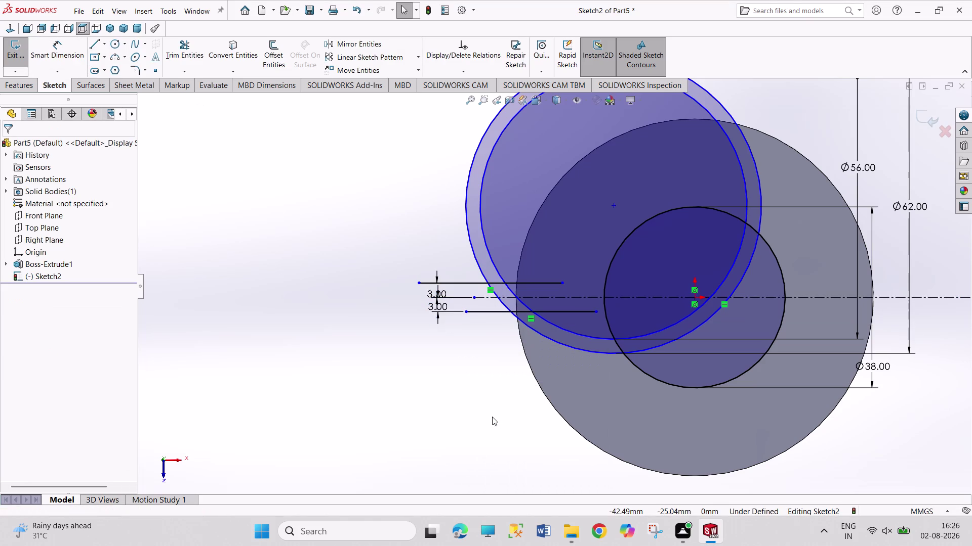
click(191, 48)
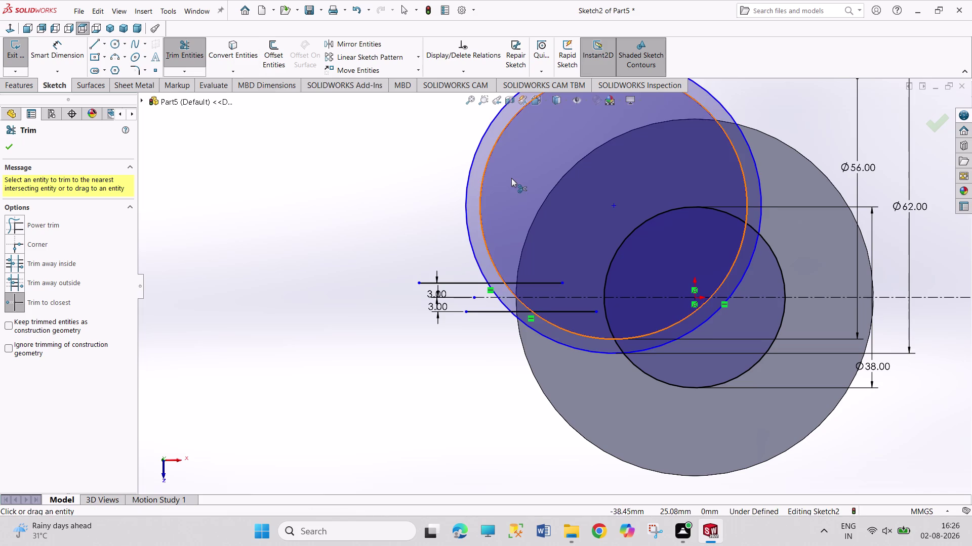
Trim the offset arcs back at the centreline and their upper intersections.
click(679, 322)
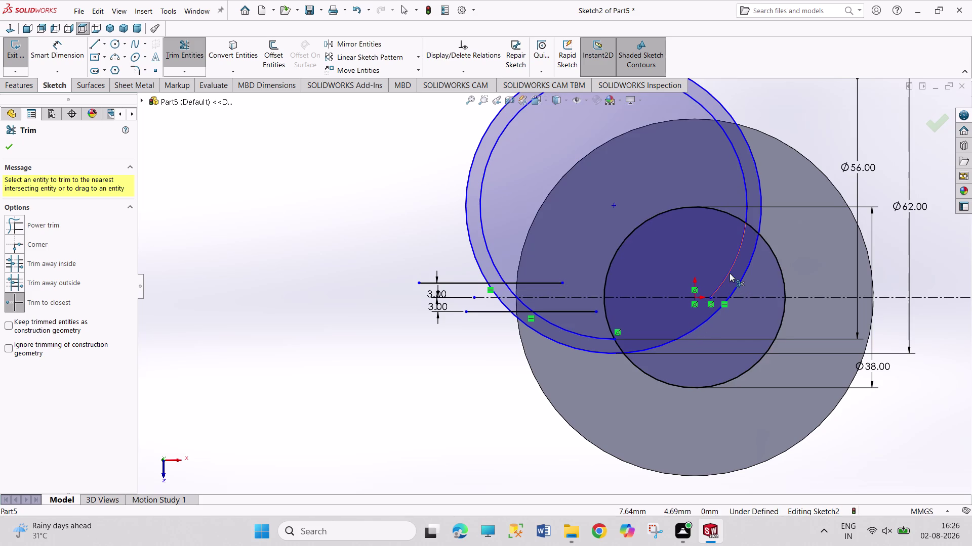
click(729, 273)
click(690, 327)
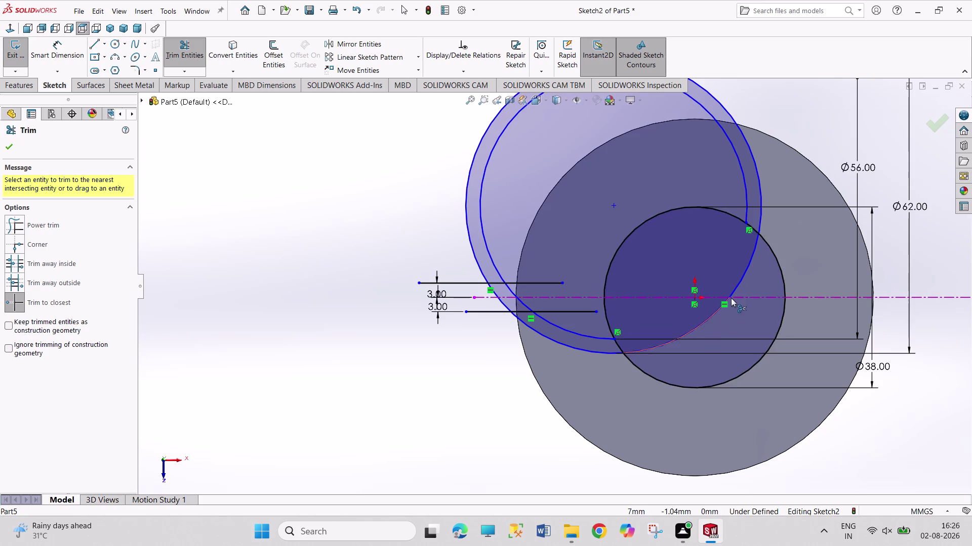
click(737, 281)
click(704, 322)
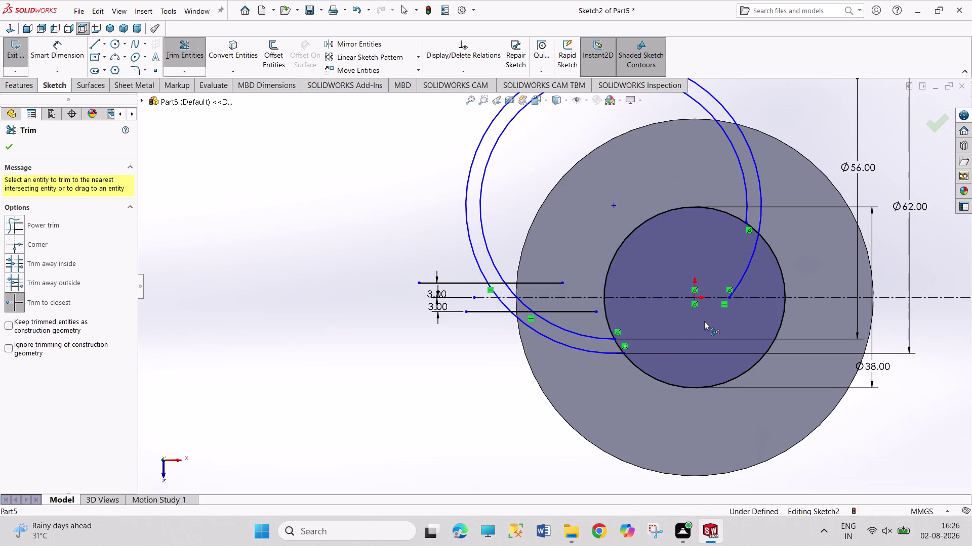
click(739, 281)
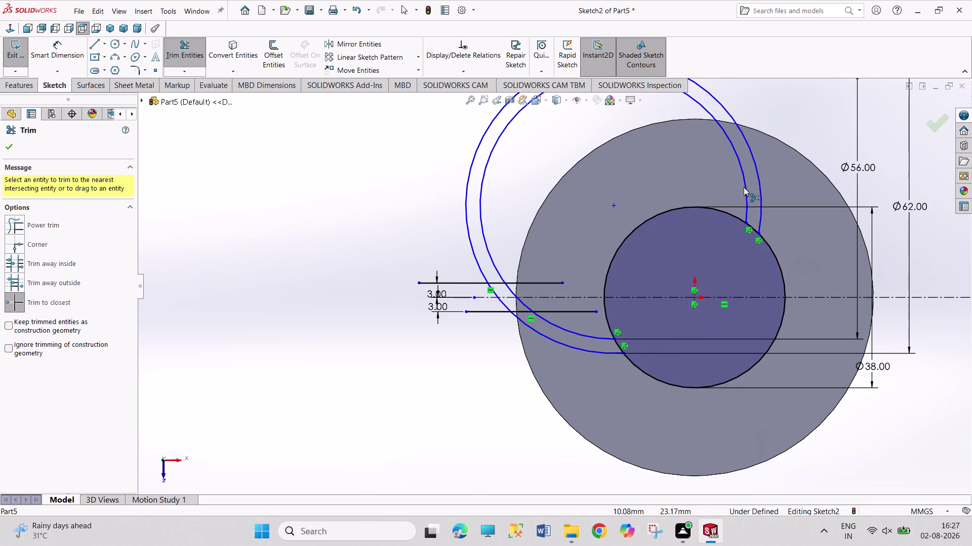
click(744, 188)
click(760, 184)
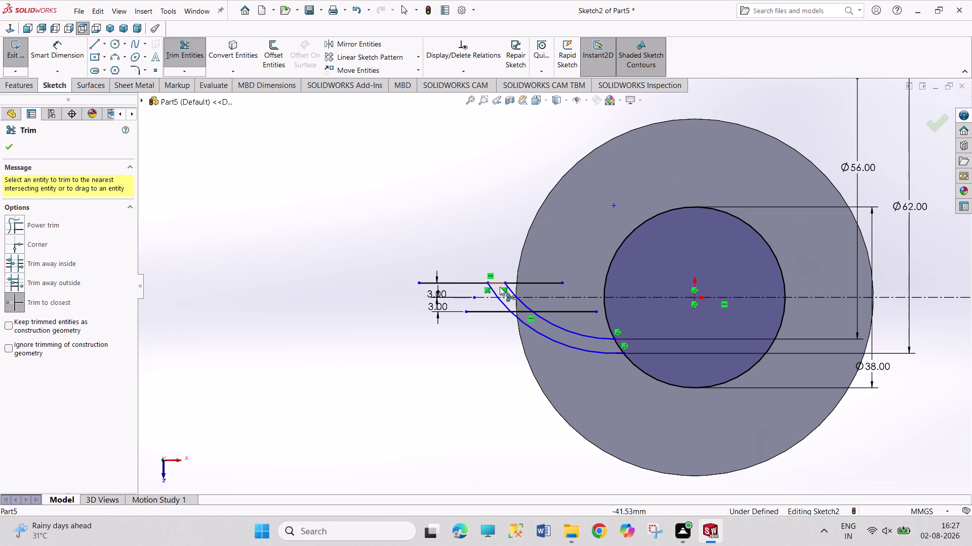
Pause trimming to select the outer 75 mm circle, then resume trimming.
right_click(430, 222)
click(452, 257)
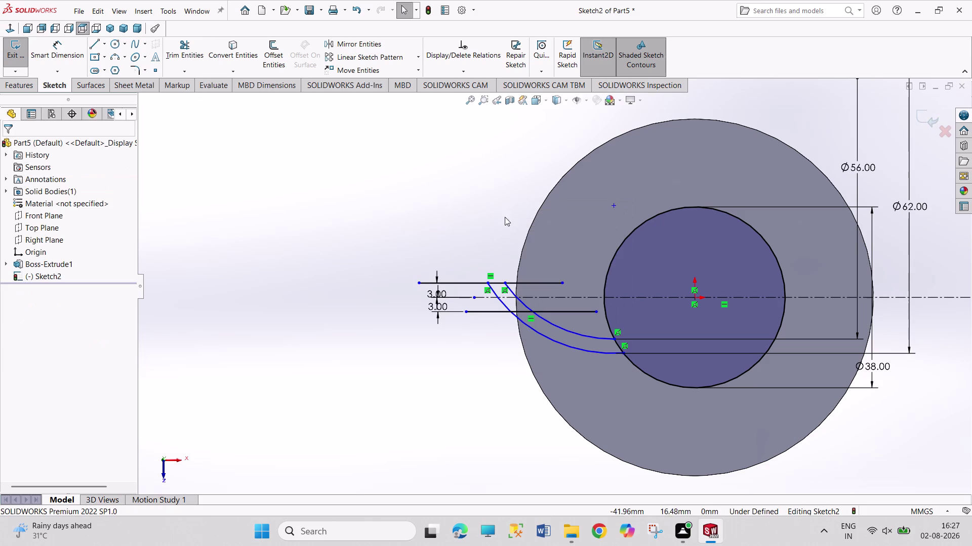
click(539, 210)
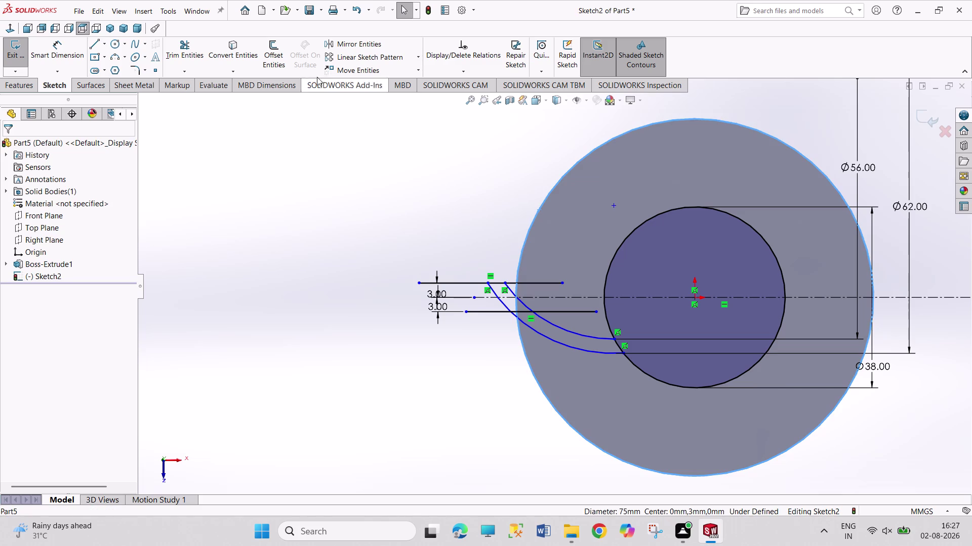
drag(239, 51, 240, 56)
click(421, 163)
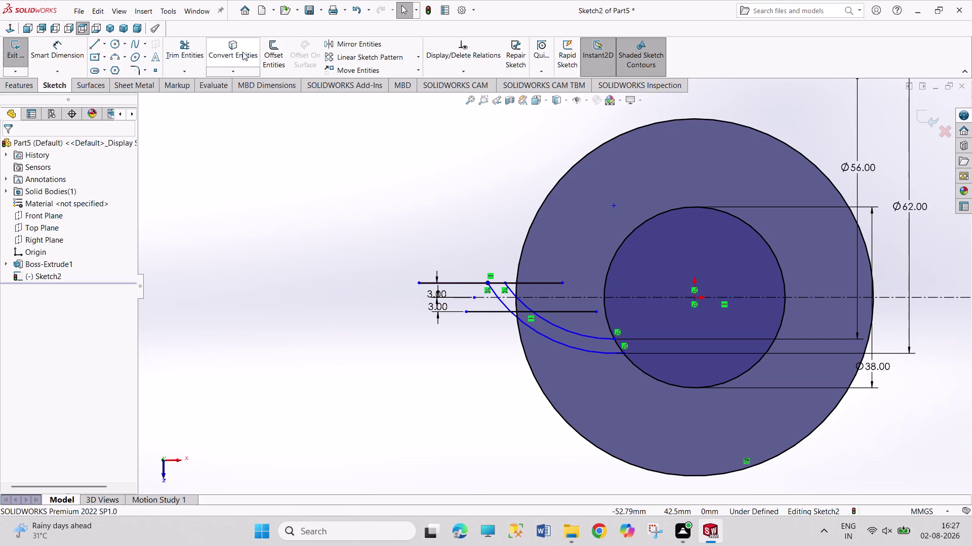
drag(176, 56, 183, 63)
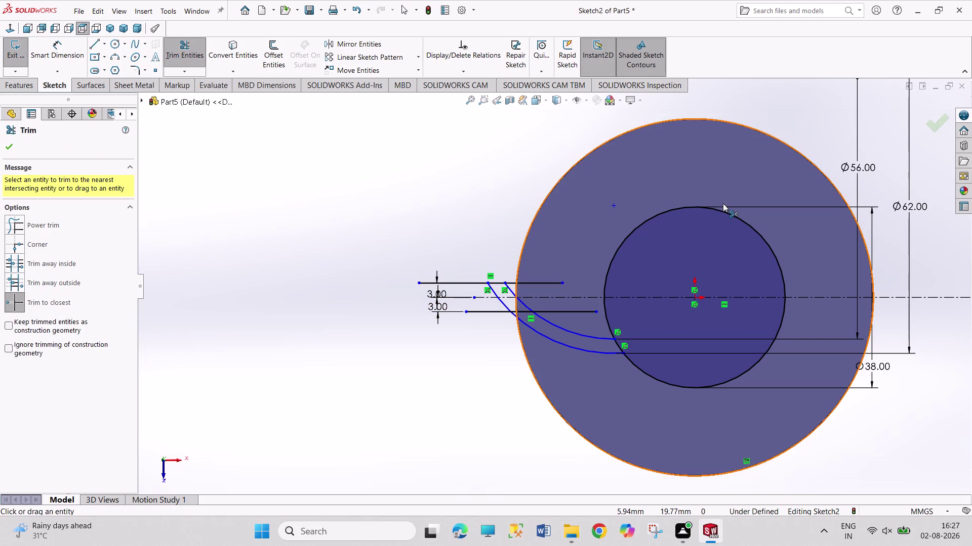
Trim away the 38 mm circle entirely.
click(675, 209)
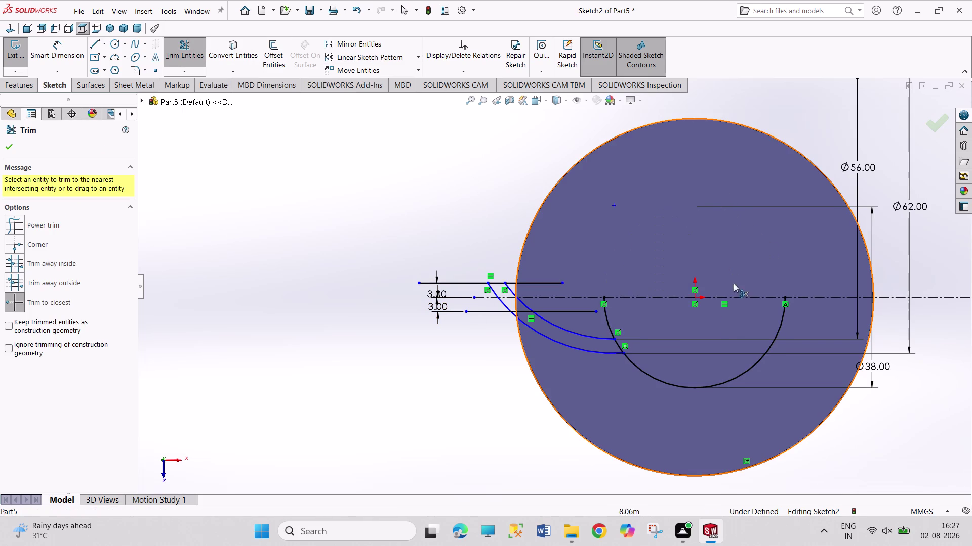
click(606, 321)
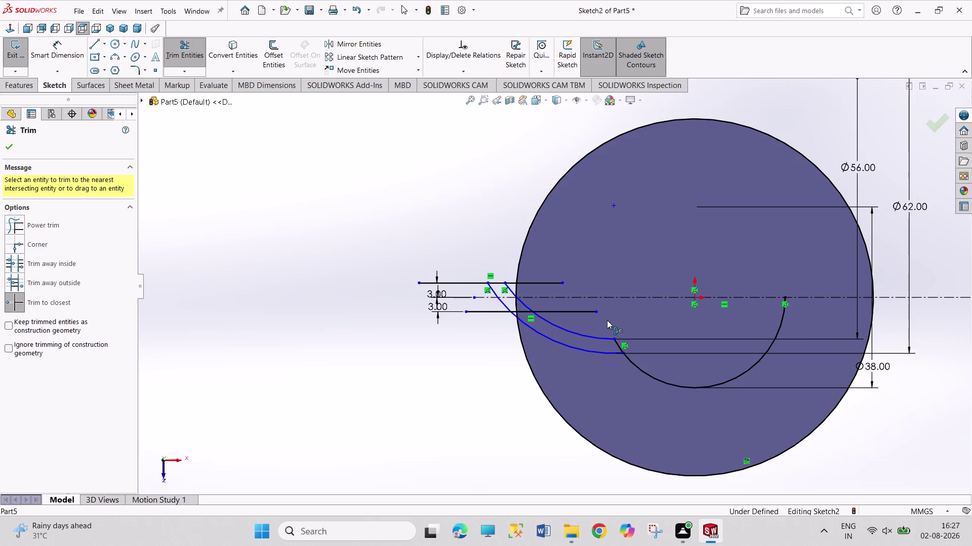
click(778, 331)
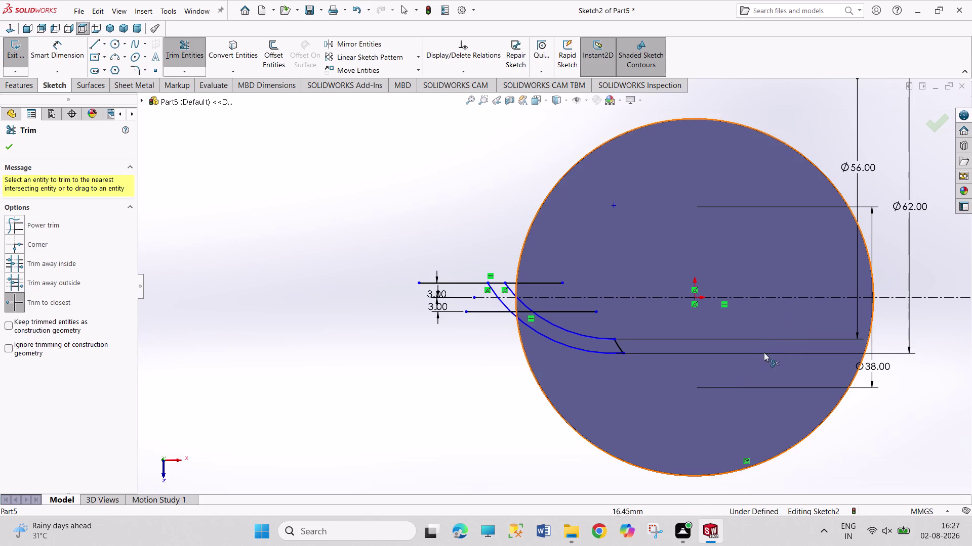
scroll(down, 3)
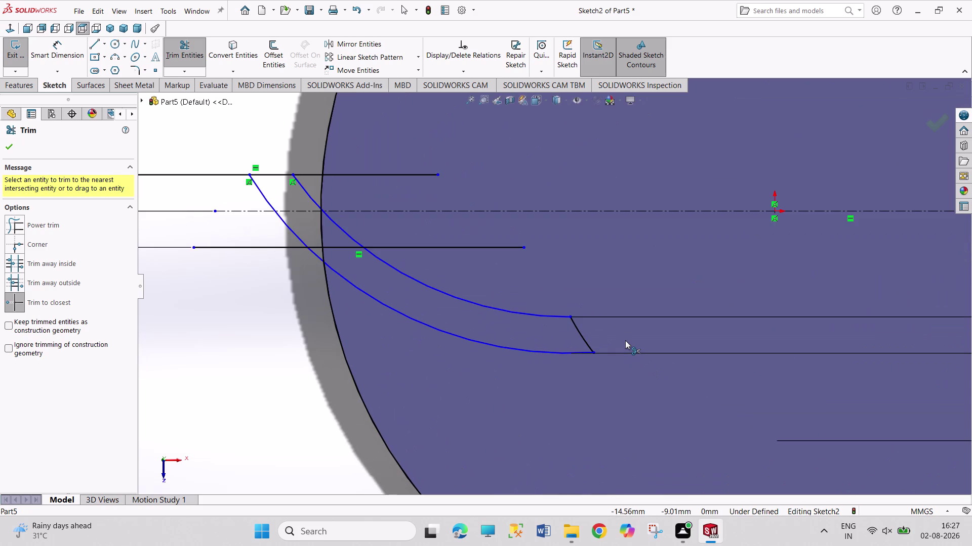
scroll(up, 3)
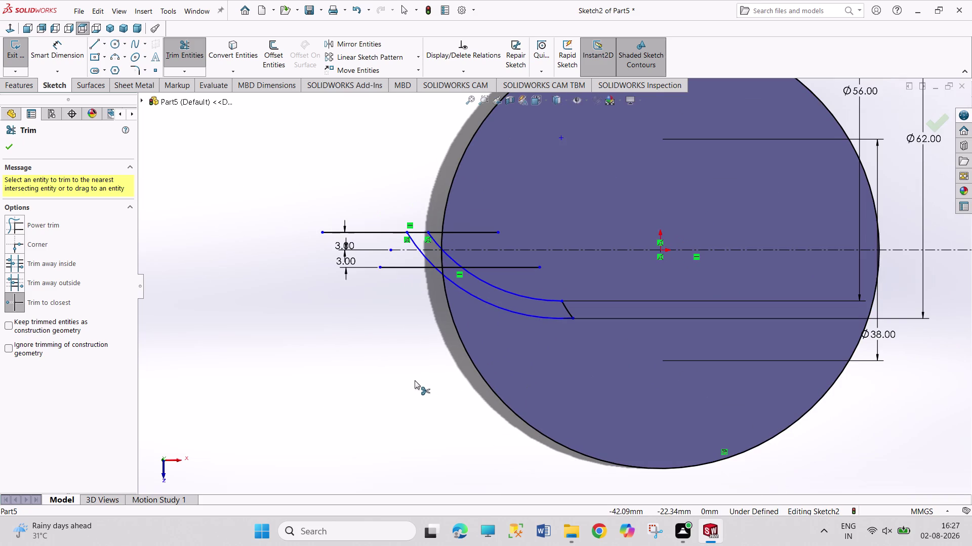
Trim the ±3 mm lines and the arc ends back to the blade outline.
click(498, 269)
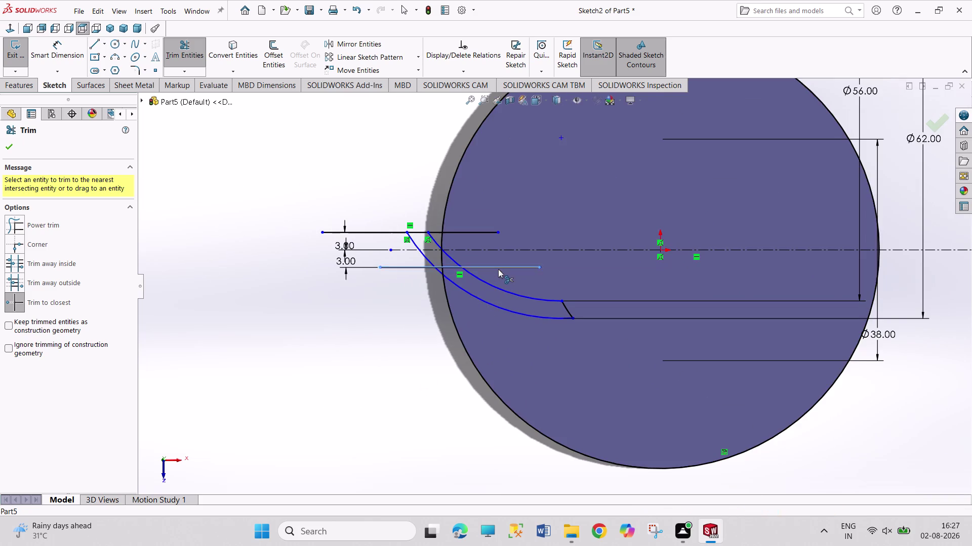
click(449, 268)
click(470, 233)
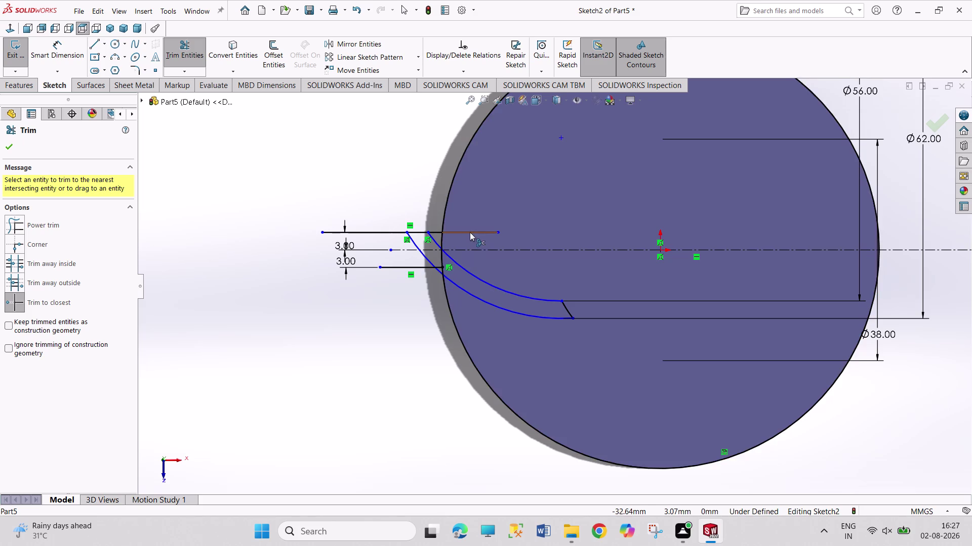
click(435, 232)
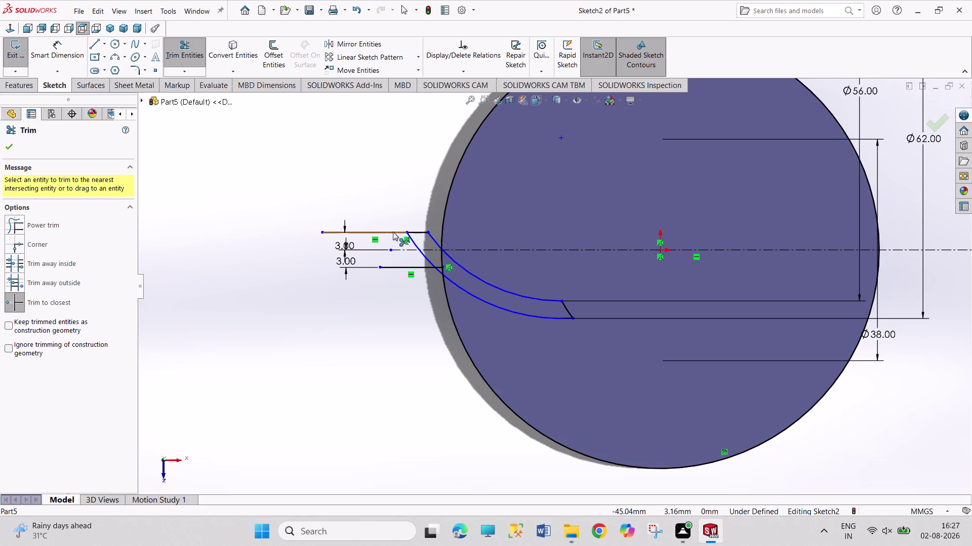
click(386, 230)
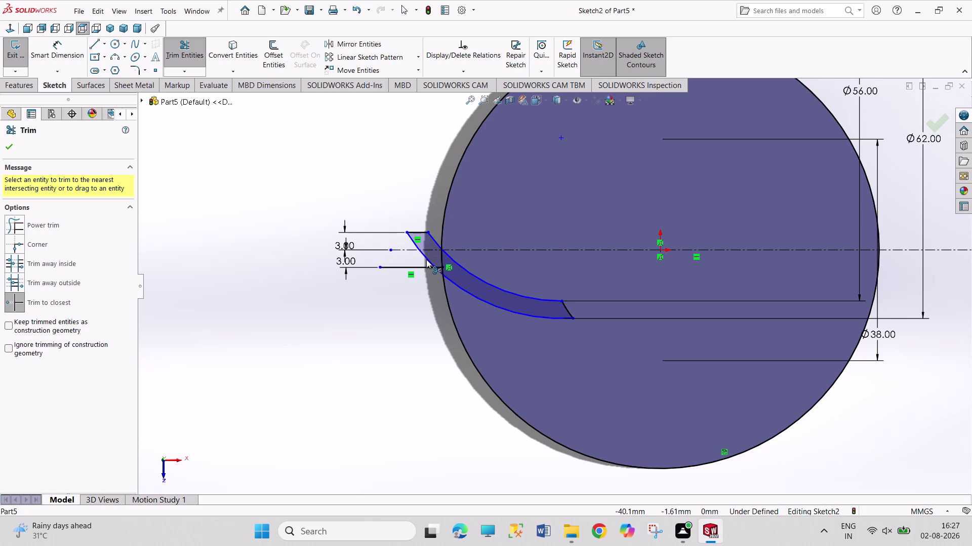
click(426, 259)
click(435, 246)
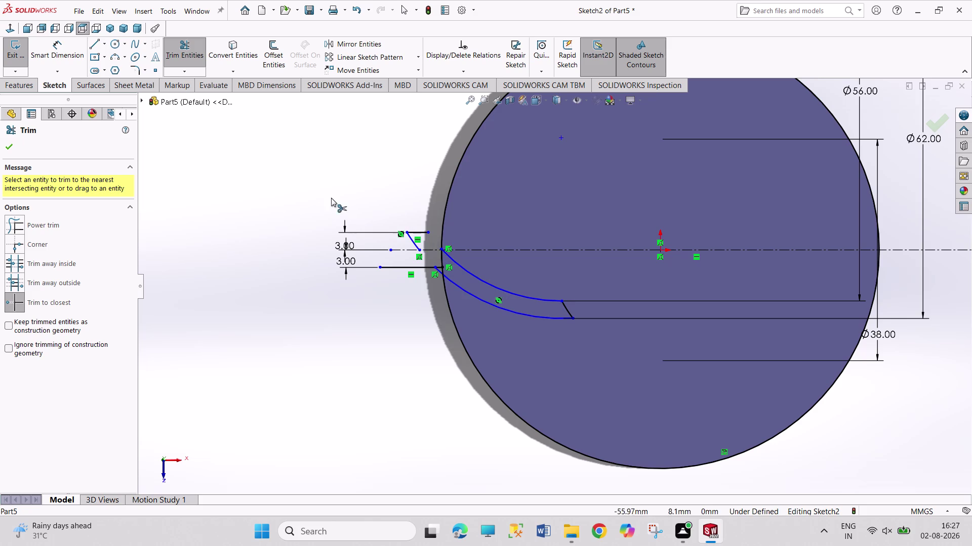
drag(309, 184, 447, 382)
Box-select the trimmed blade outline and its dimensions, delete them, and confirm the prompts.
key(Escape)
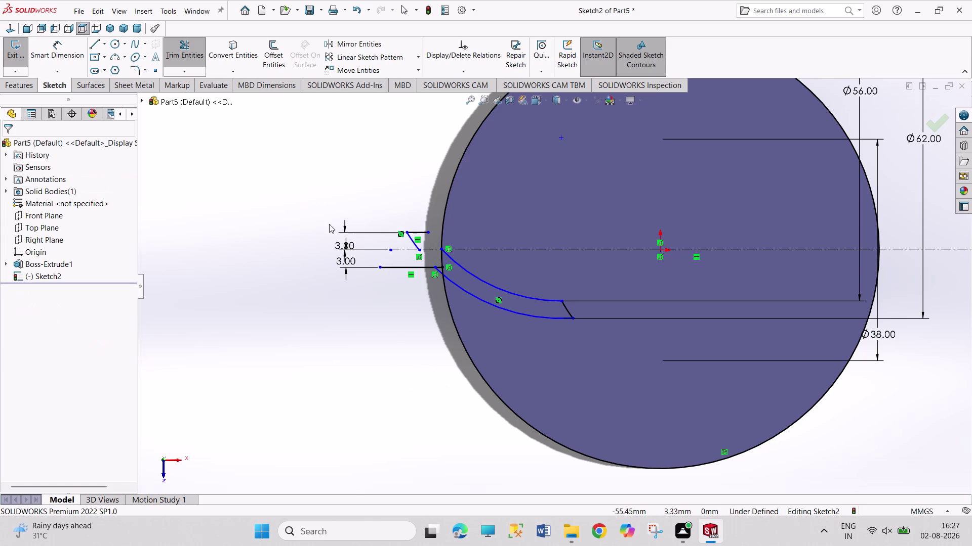
drag(321, 193, 622, 391)
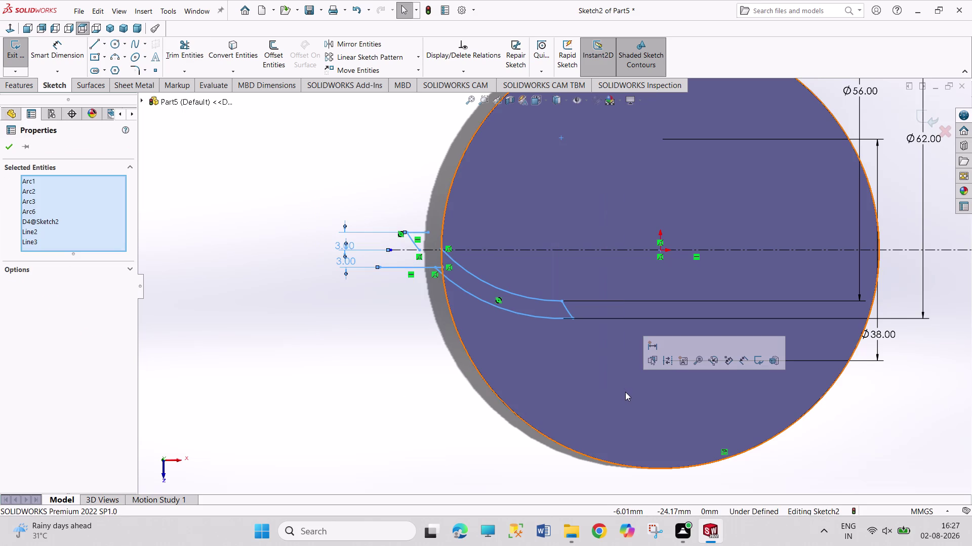
key(Delete)
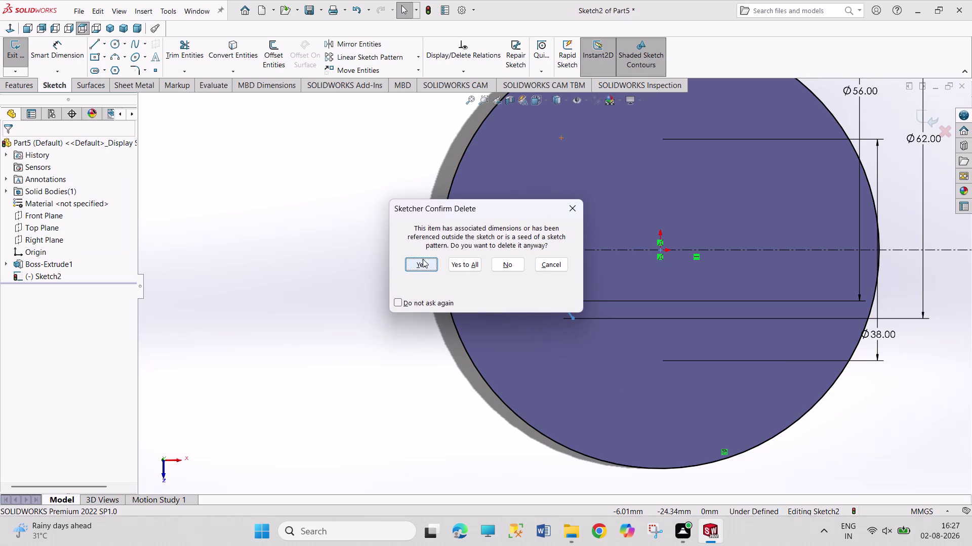
click(423, 267)
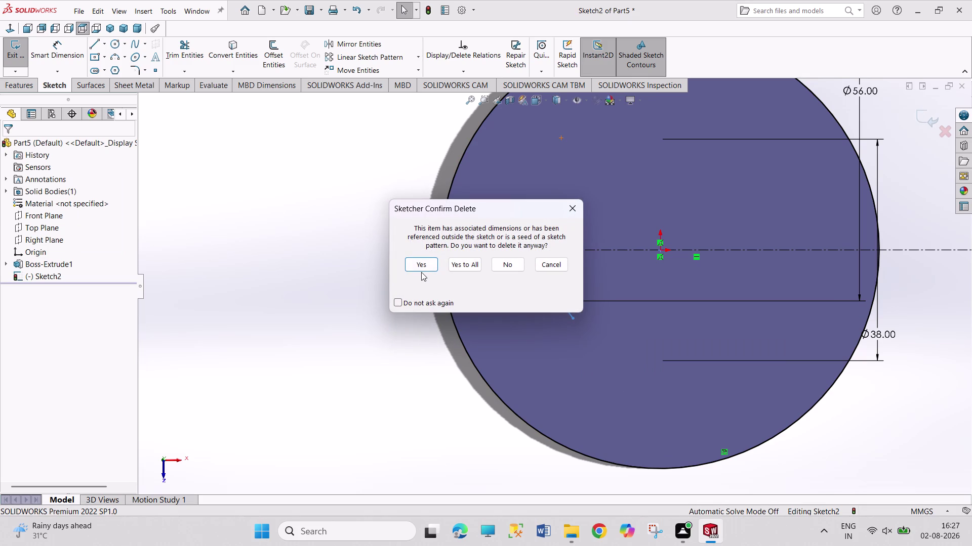
click(421, 272)
click(421, 265)
click(421, 264)
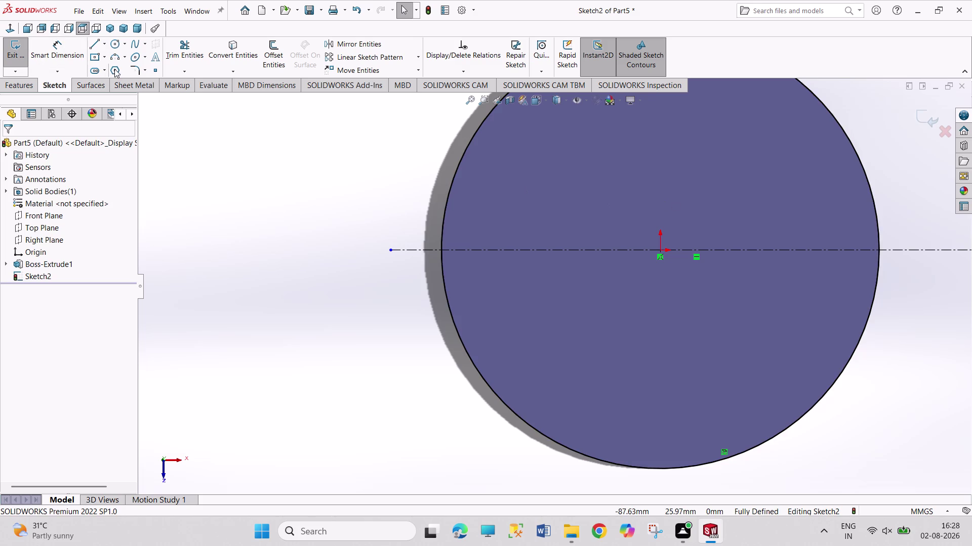
click(117, 45)
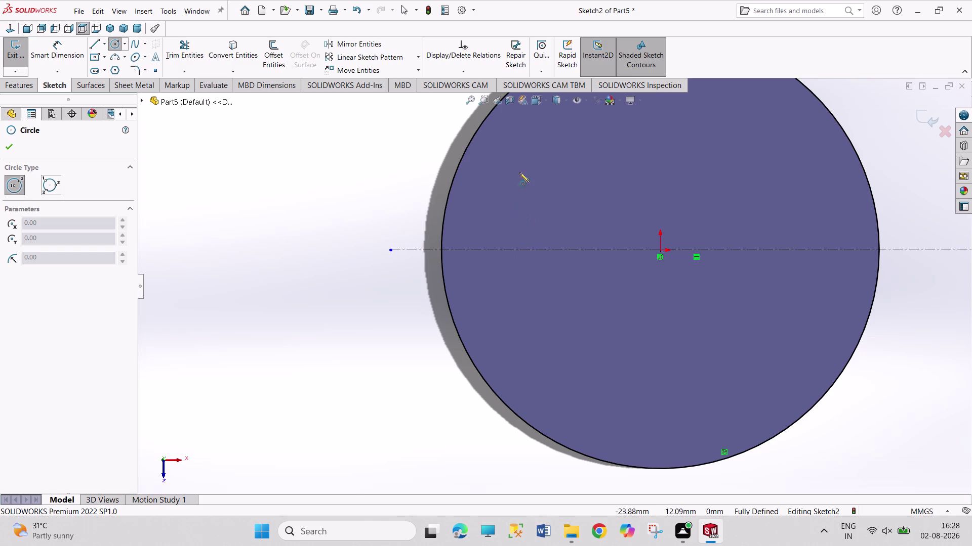
Sketch a circle above the centreline and reposition it at the upper left.
drag(519, 164, 522, 156)
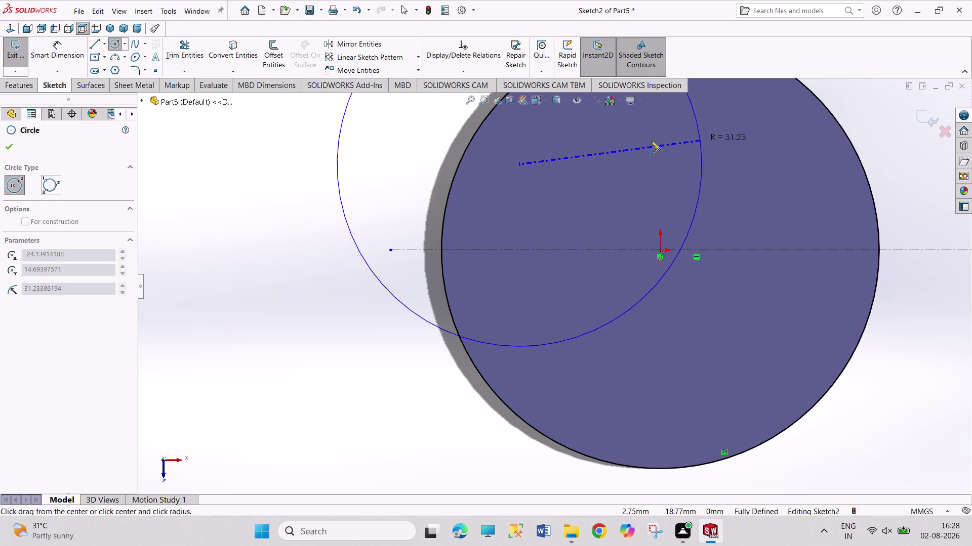
click(624, 128)
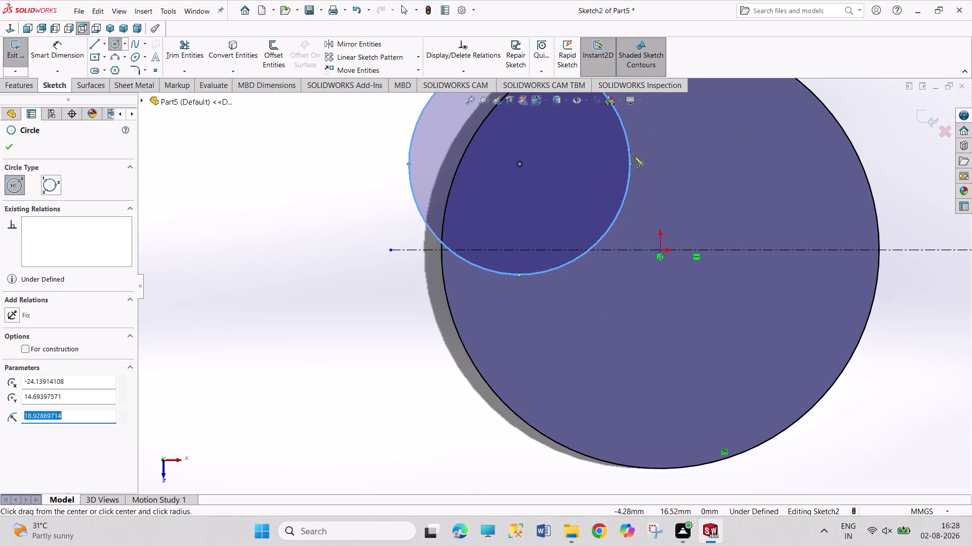
right_click(704, 202)
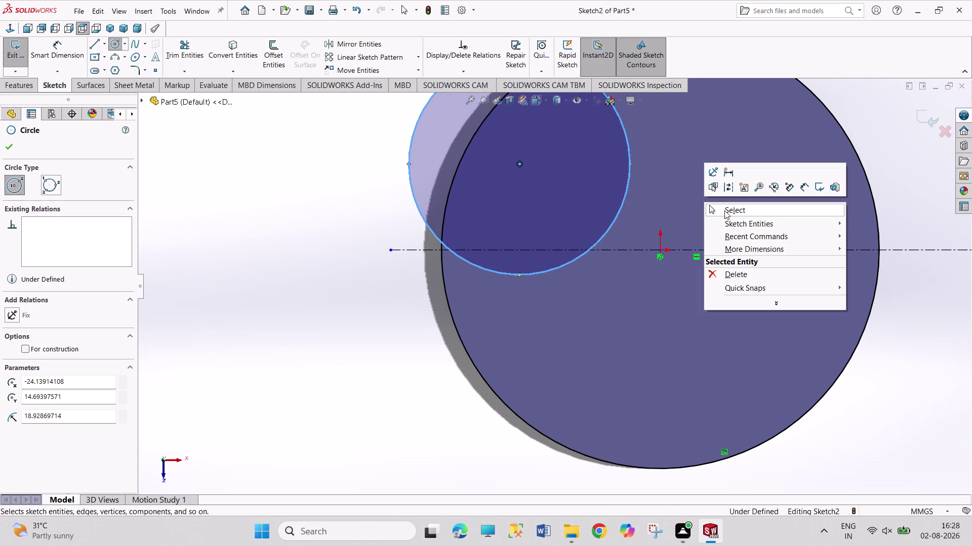
click(724, 210)
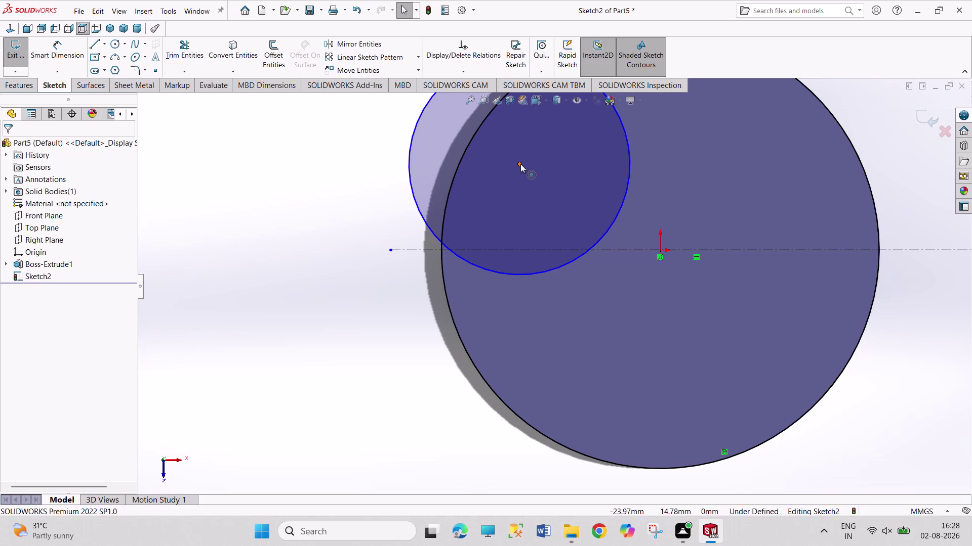
click(544, 177)
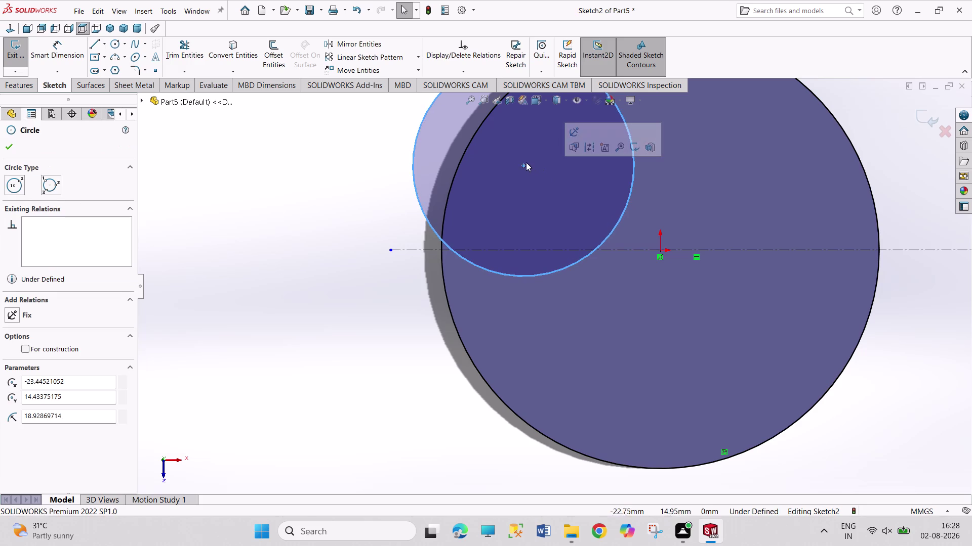
drag(524, 166, 545, 187)
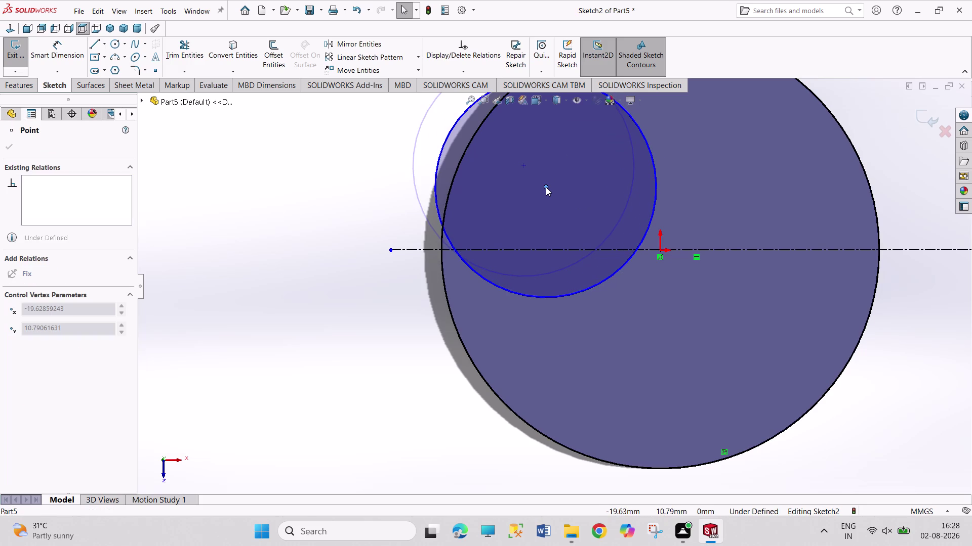
drag(546, 187, 549, 177)
click(326, 229)
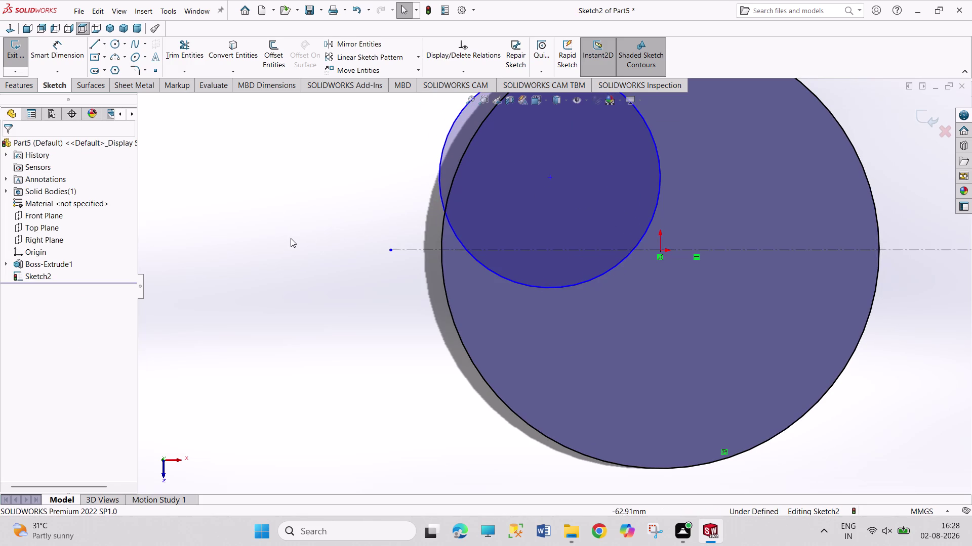
Add a circle concentric with it and an origin-centred circle, then start dimensioning the origin circle.
click(111, 44)
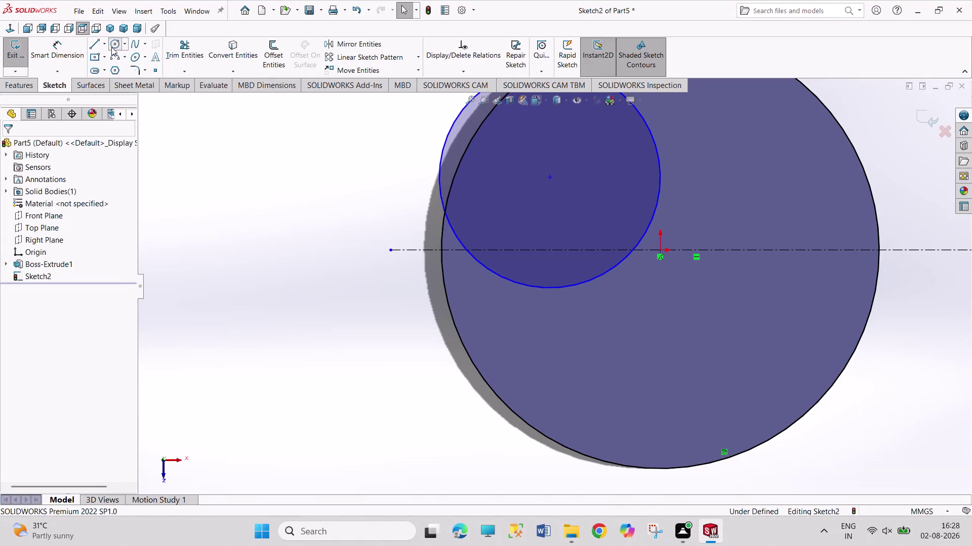
click(549, 179)
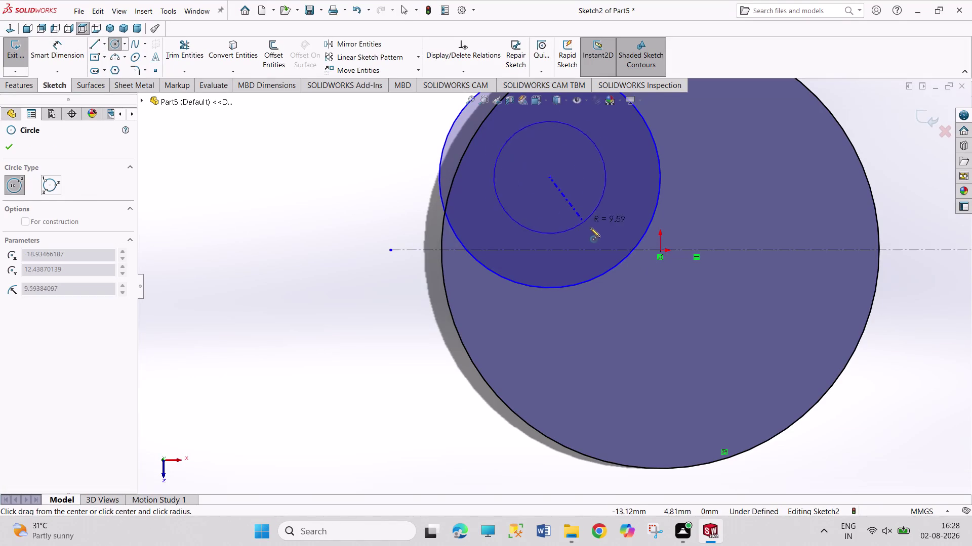
click(636, 266)
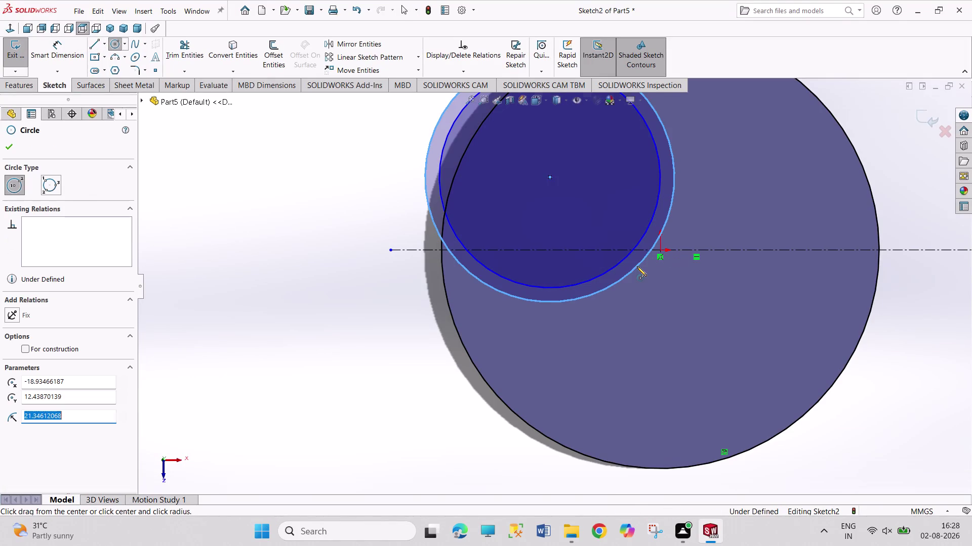
click(662, 249)
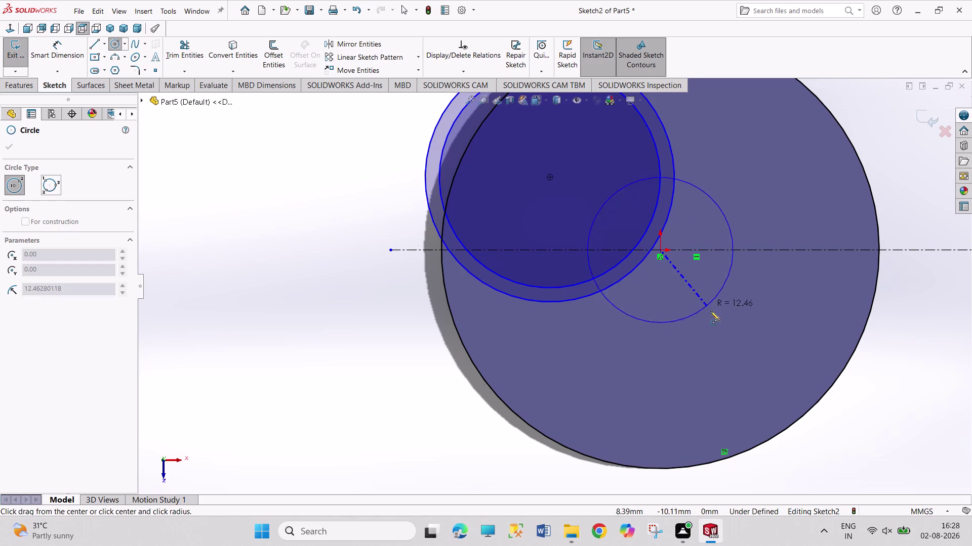
click(721, 329)
right_drag(844, 245, 828, 120)
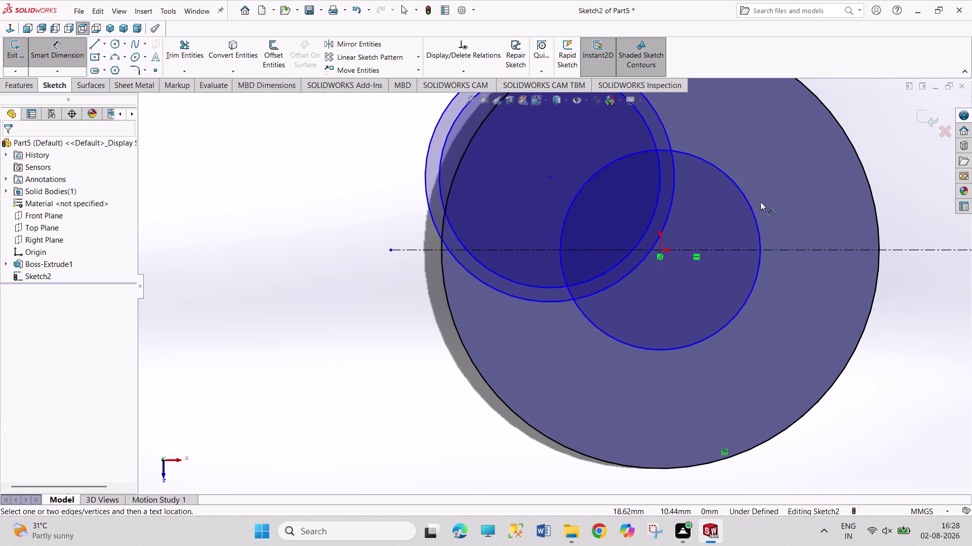
click(754, 221)
Dimension the origin-centred circle at 38 mm diameter.
click(790, 199)
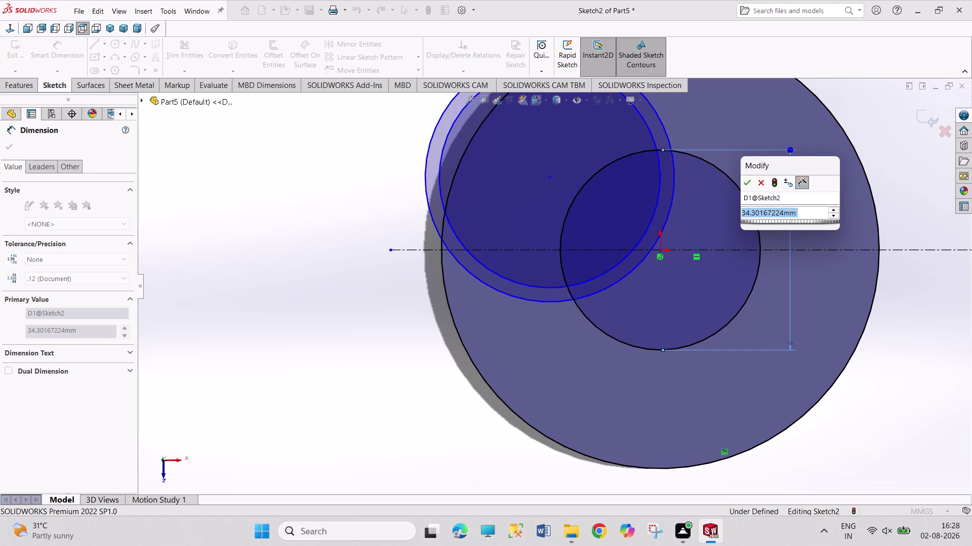
key(3)
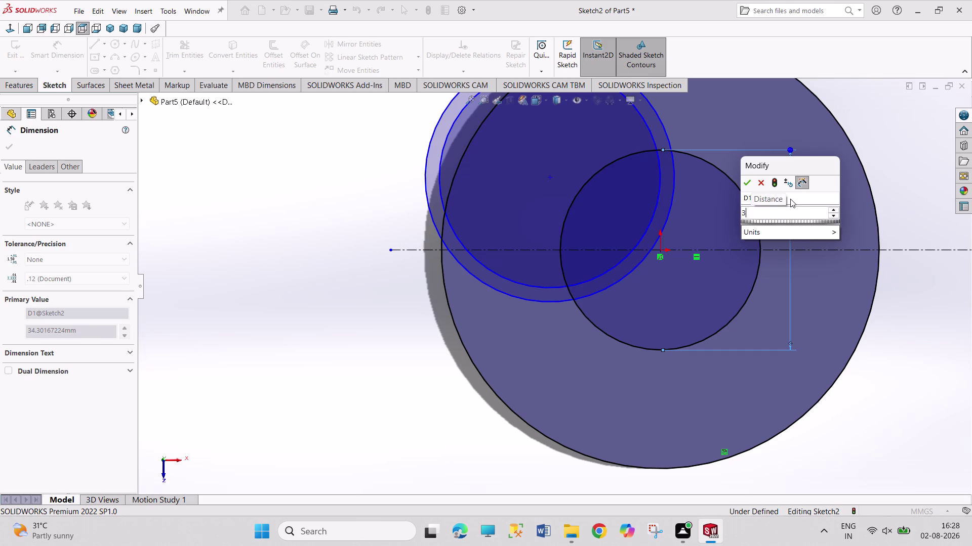
key(8)
key(Return)
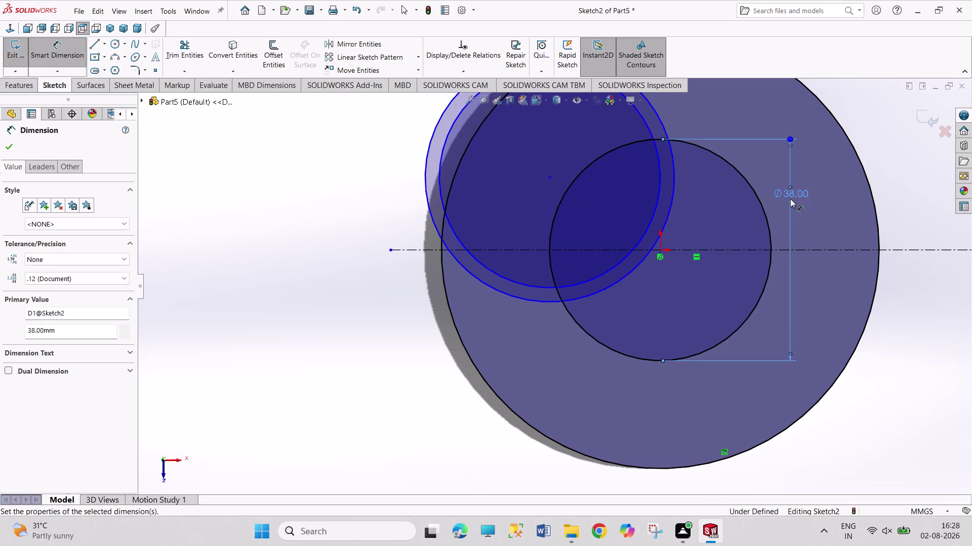
right_click(248, 276)
click(267, 306)
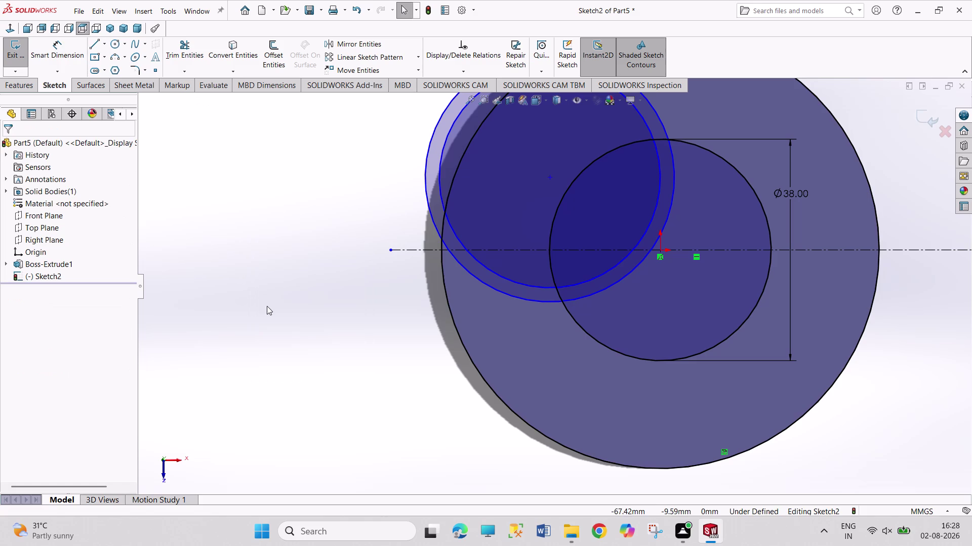
Dimension the two upper-left concentric circles at 28 and 31 mm diameter.
right_drag(265, 270, 283, 157)
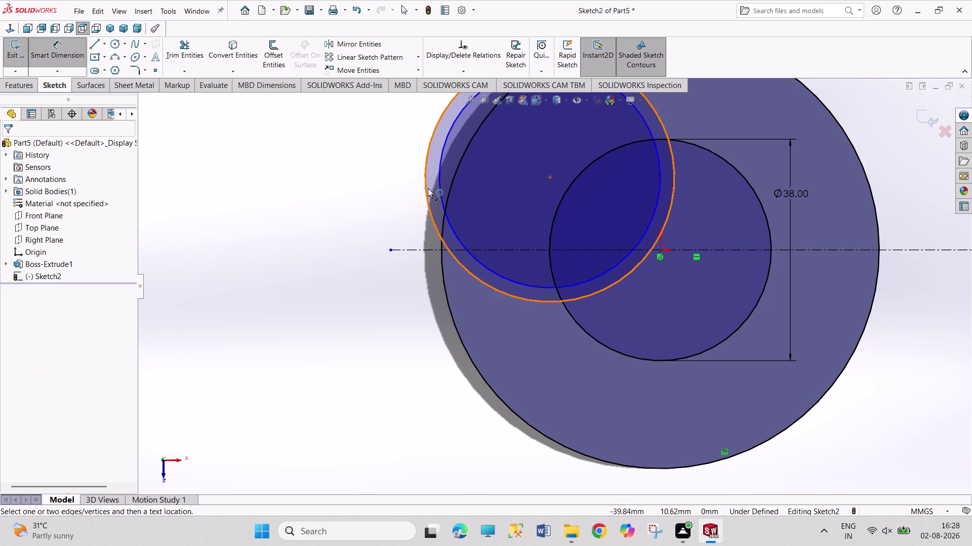
click(424, 191)
click(374, 169)
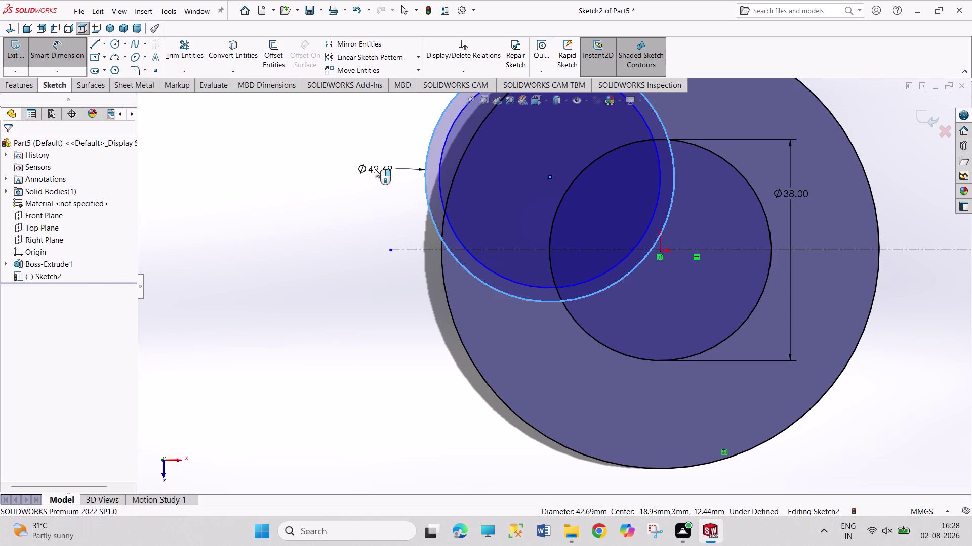
text(2)
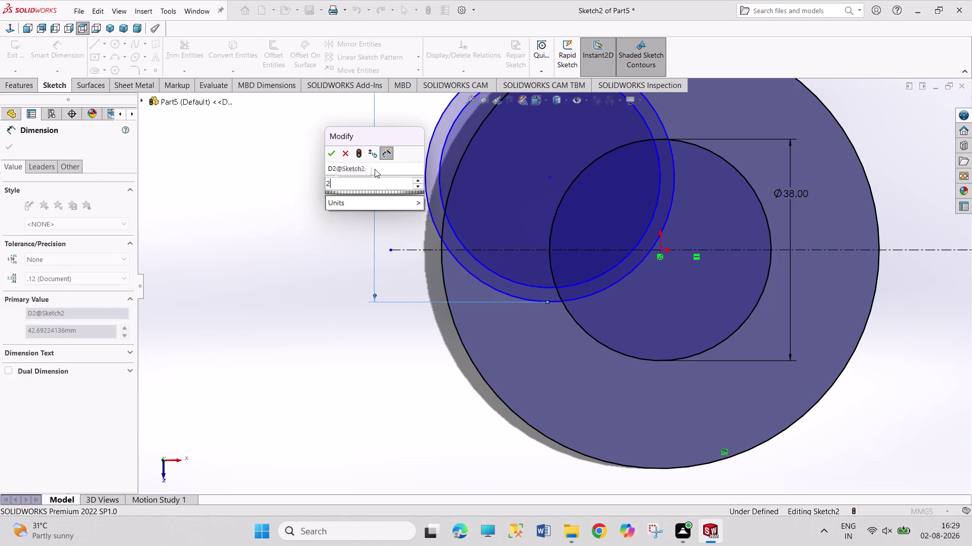
text(8)
key(Return)
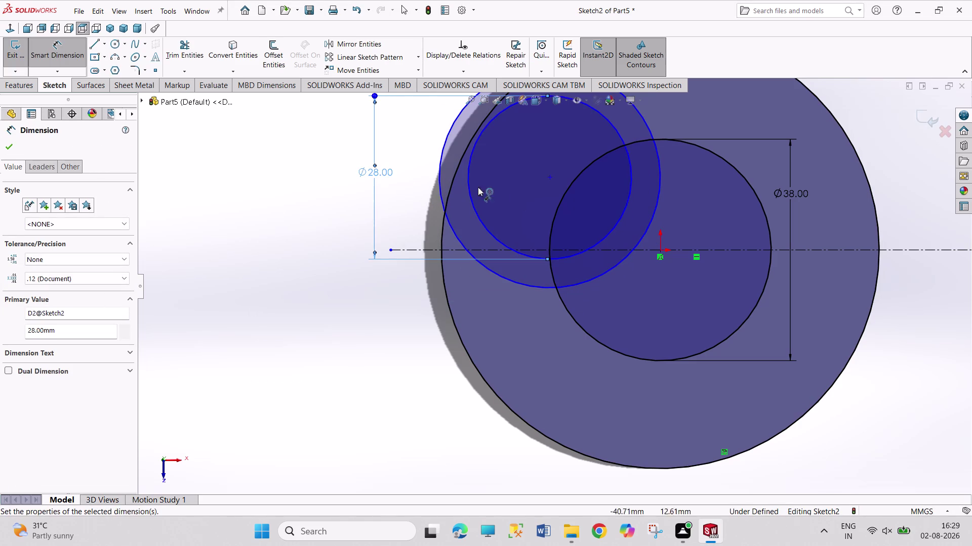
click(442, 194)
click(321, 167)
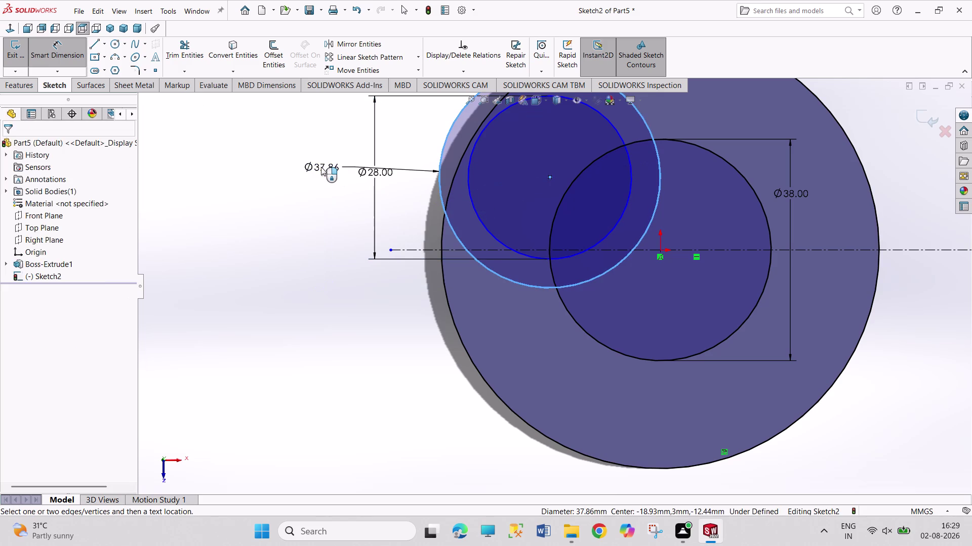
text(31)
key(Return)
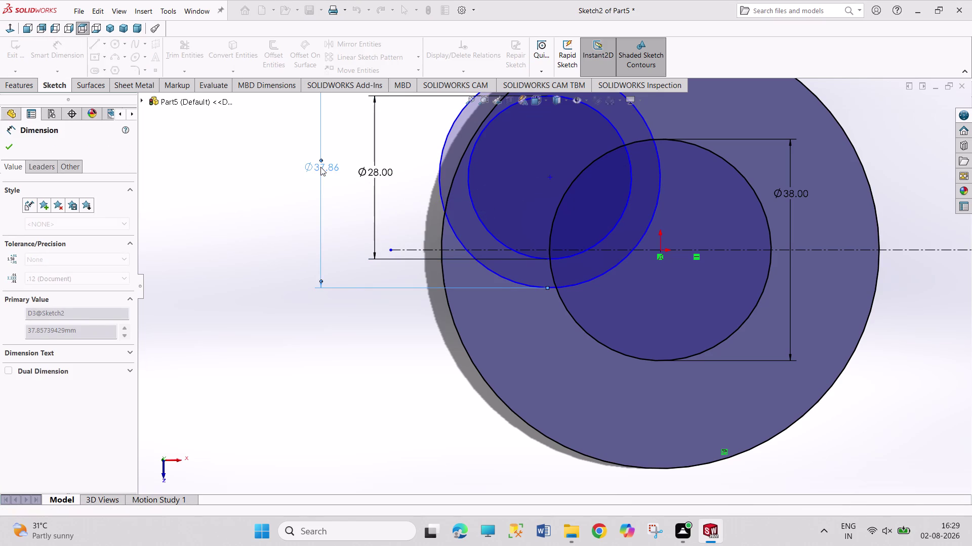
right_click(396, 329)
click(414, 367)
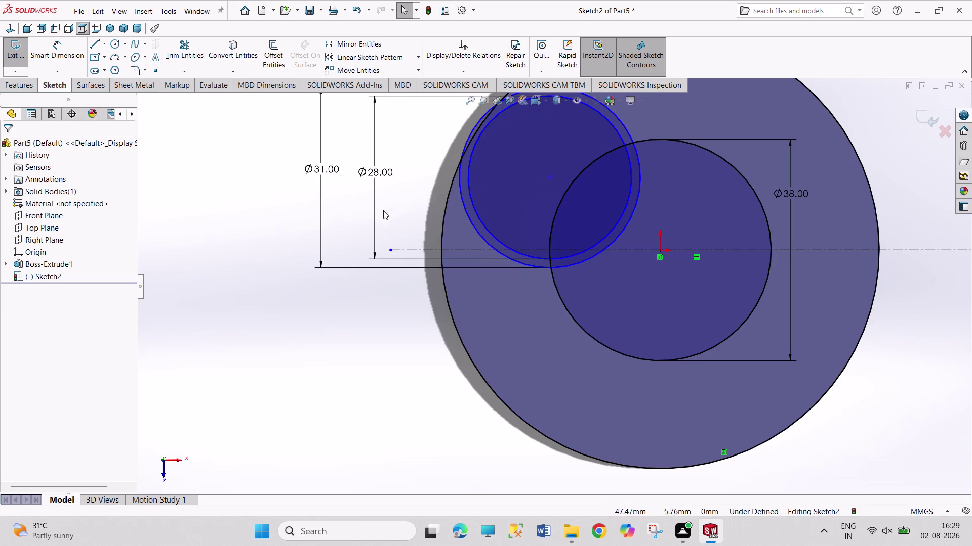
Change the 28 and 31 mm diameter dimensions to 56 and 62 mm.
double_click(384, 175)
text(56)
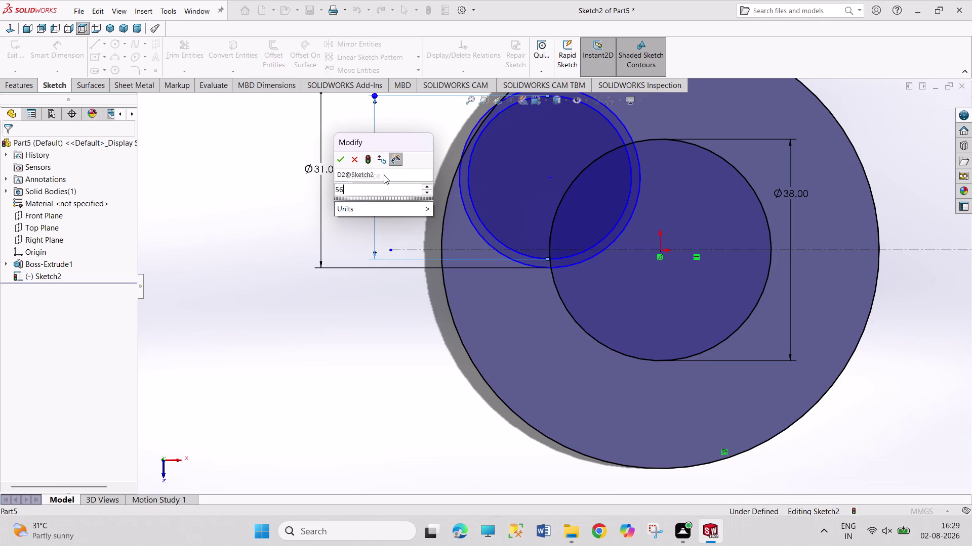
key(Return)
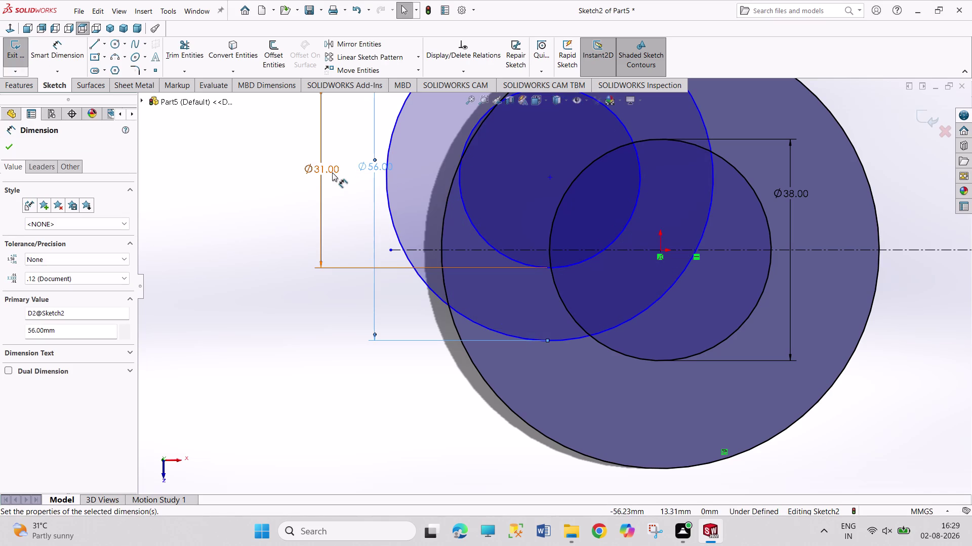
double_click(318, 170)
text(62)
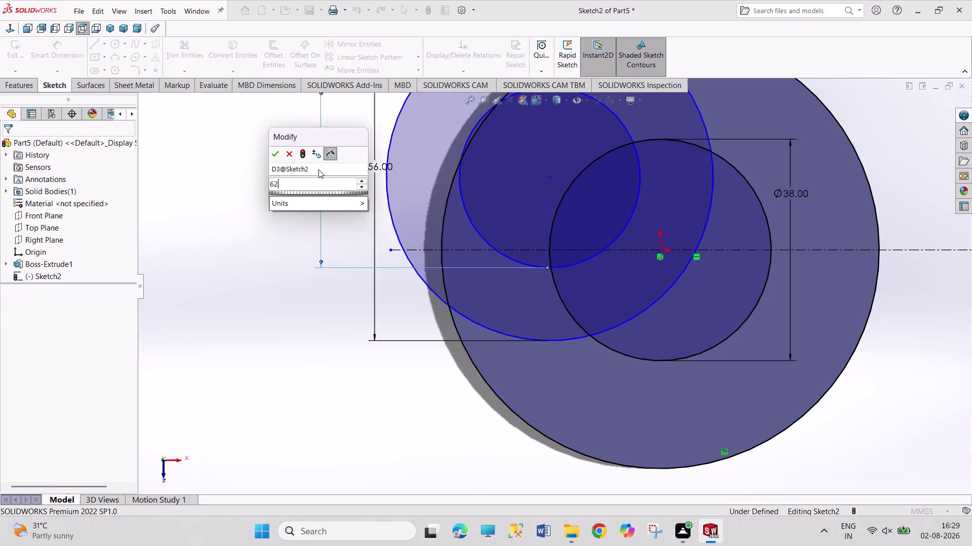
key(Return)
right_click(245, 287)
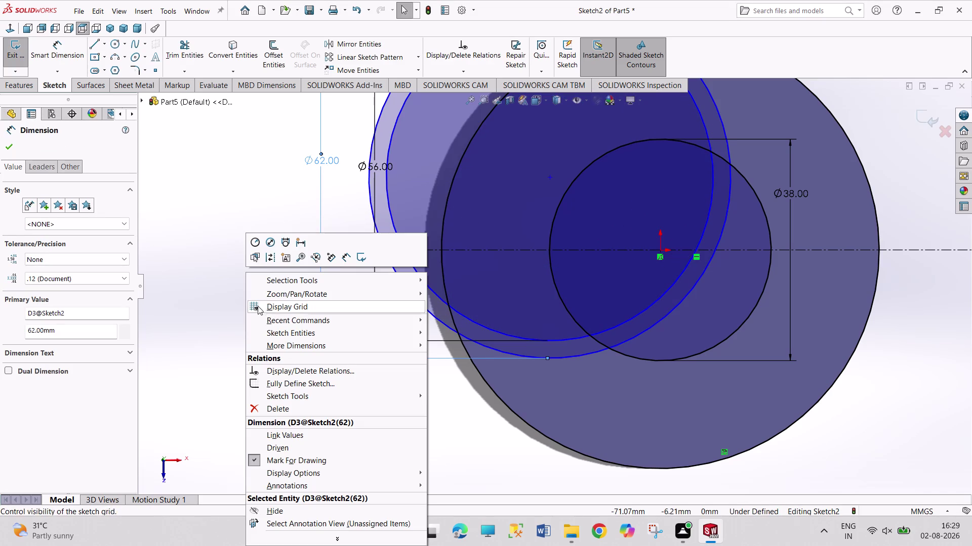
click(226, 325)
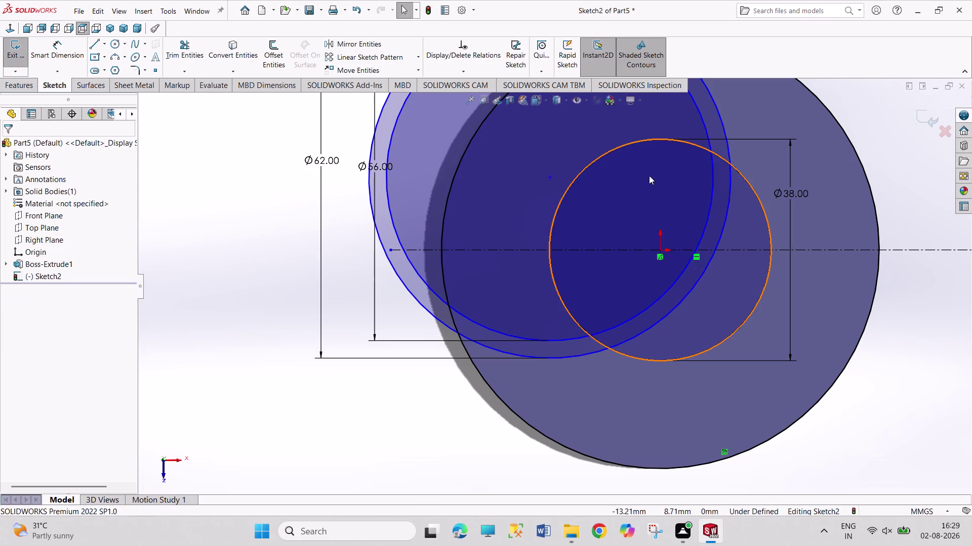
Drag the Ø56/Ø62 circles' shared centre point rightward toward the origin circle.
drag(548, 179, 571, 177)
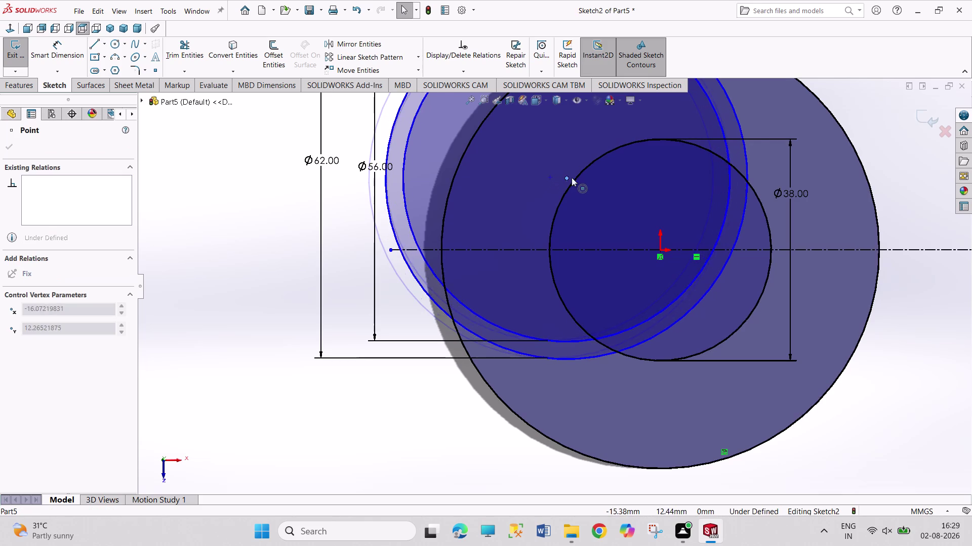
drag(571, 177, 613, 159)
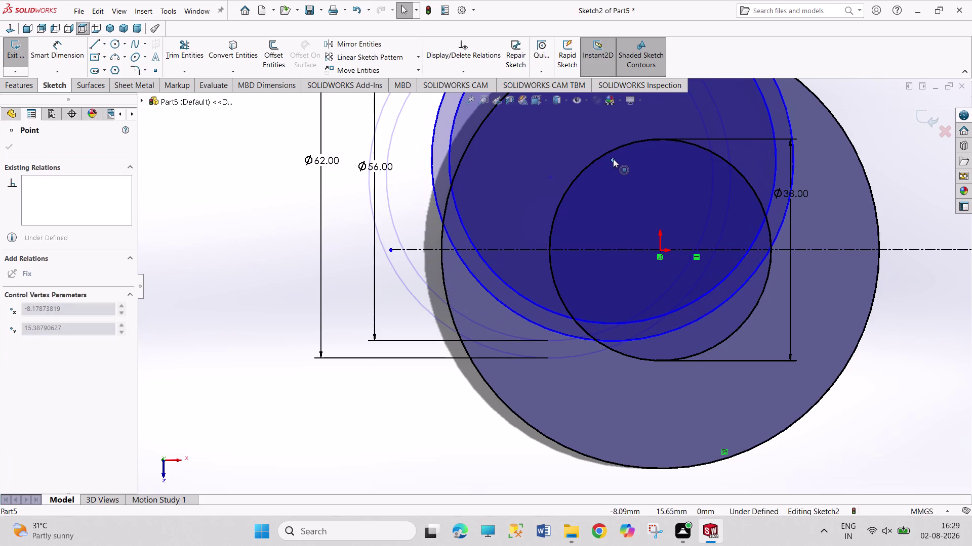
drag(613, 159, 607, 148)
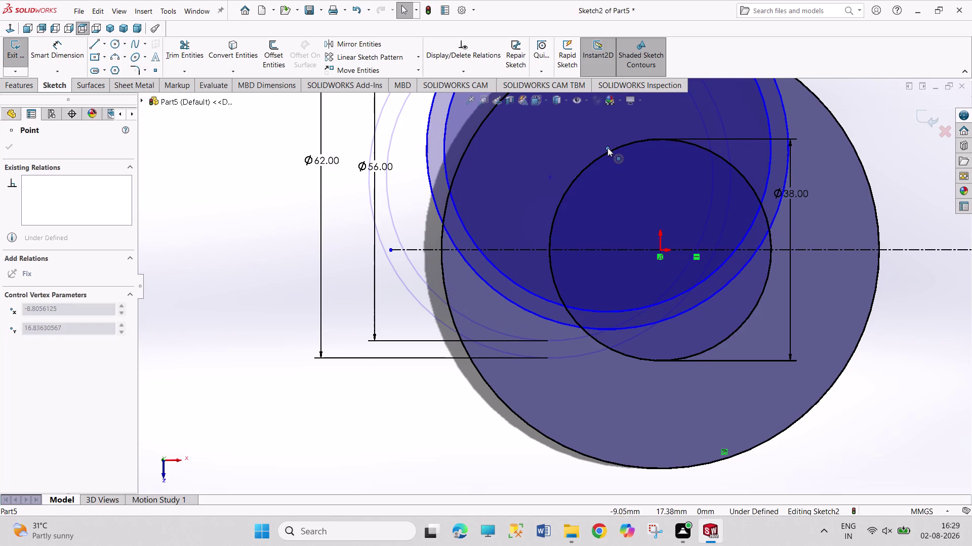
drag(607, 149, 605, 146)
click(313, 210)
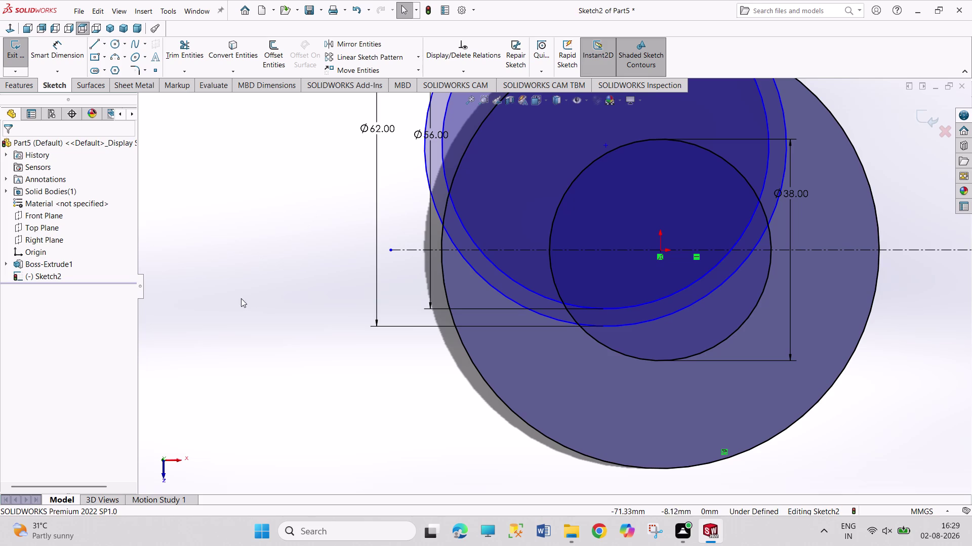
right_drag(241, 299, 250, 208)
click(415, 250)
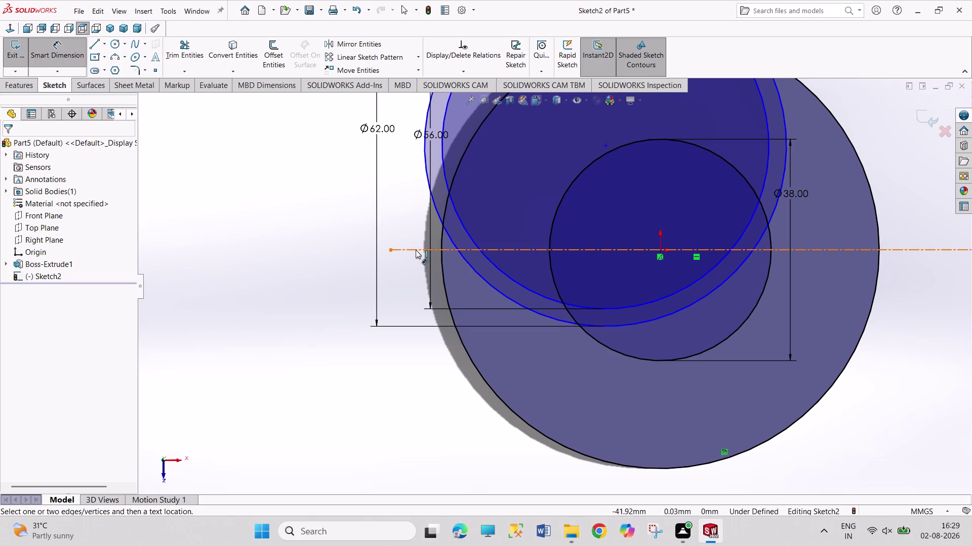
click(440, 216)
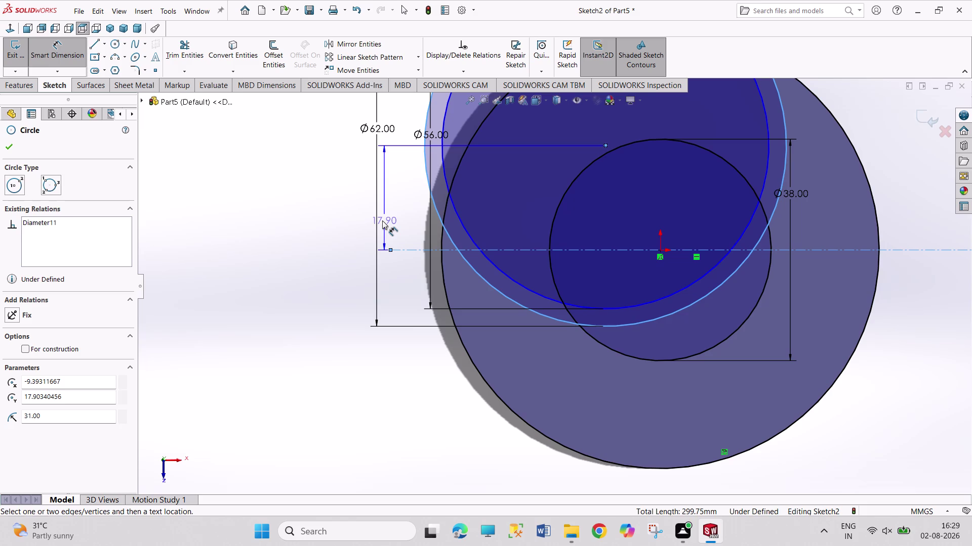
key(Escape)
key(Escape)
key(Escape)
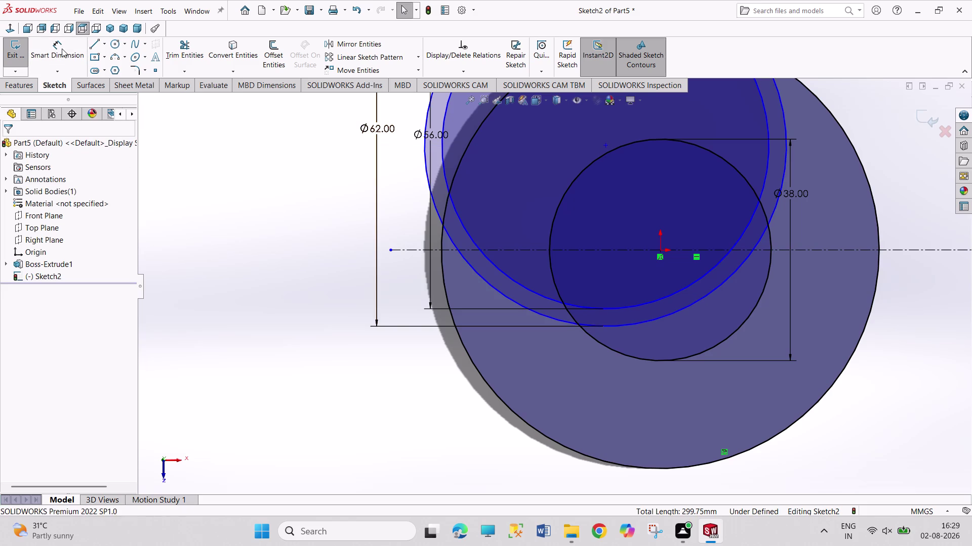
click(61, 49)
click(407, 249)
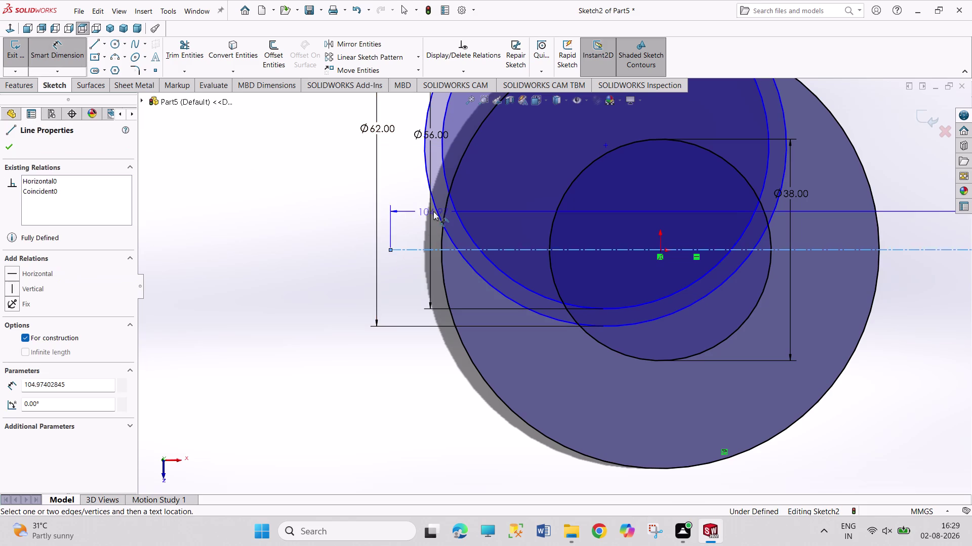
click(434, 209)
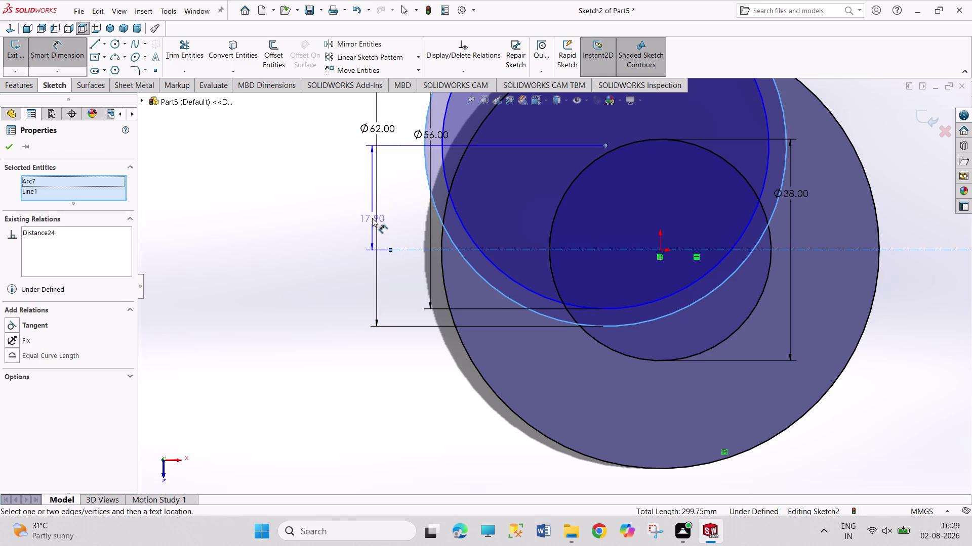
key(Escape)
key(Escape)
key(Escape)
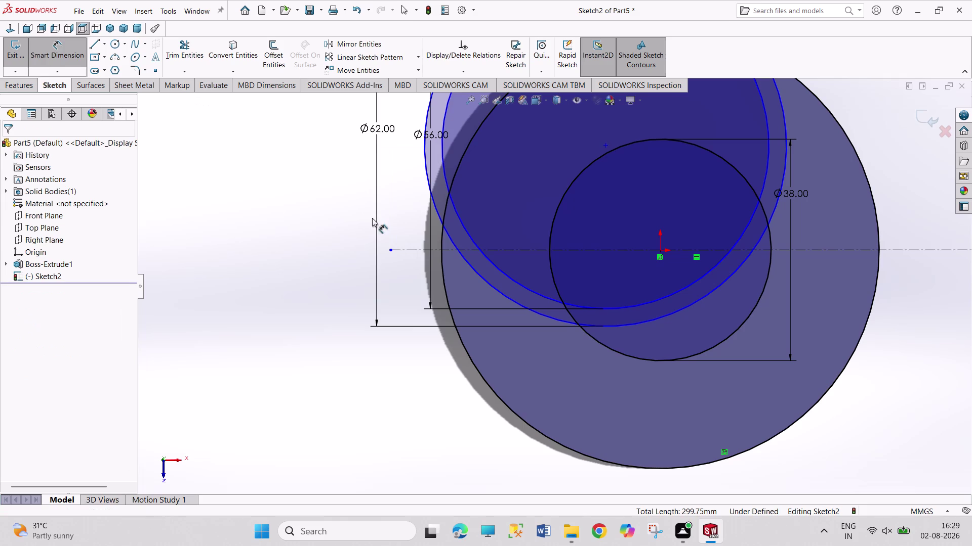
key(Escape)
key(Escape)
click(58, 60)
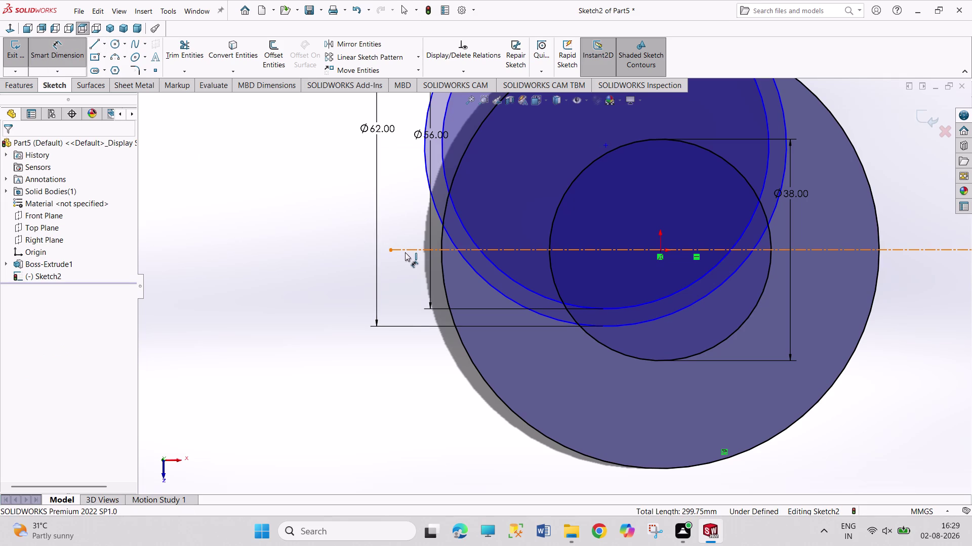
click(405, 251)
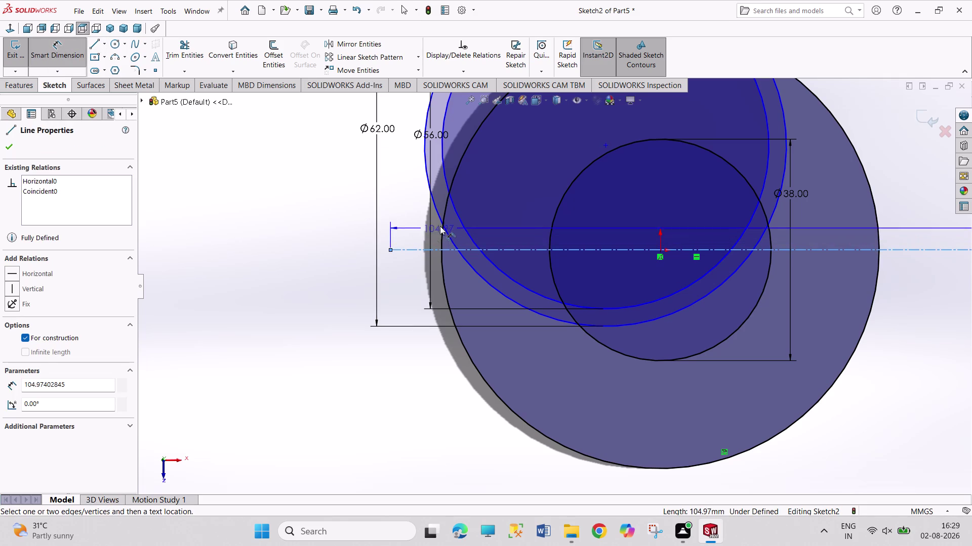
click(441, 224)
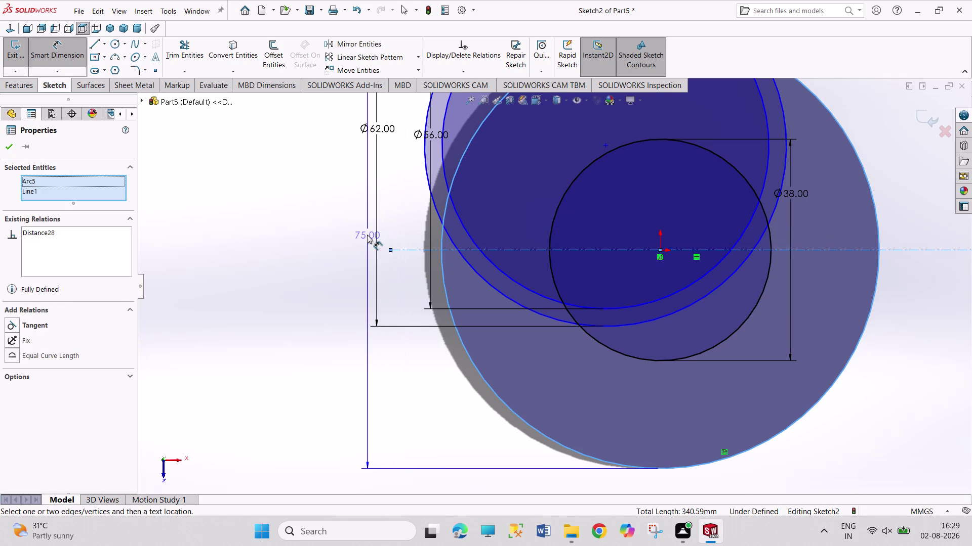
key(Escape)
key(Escape)
key(Escape)
key(Escape)
key(Escape)
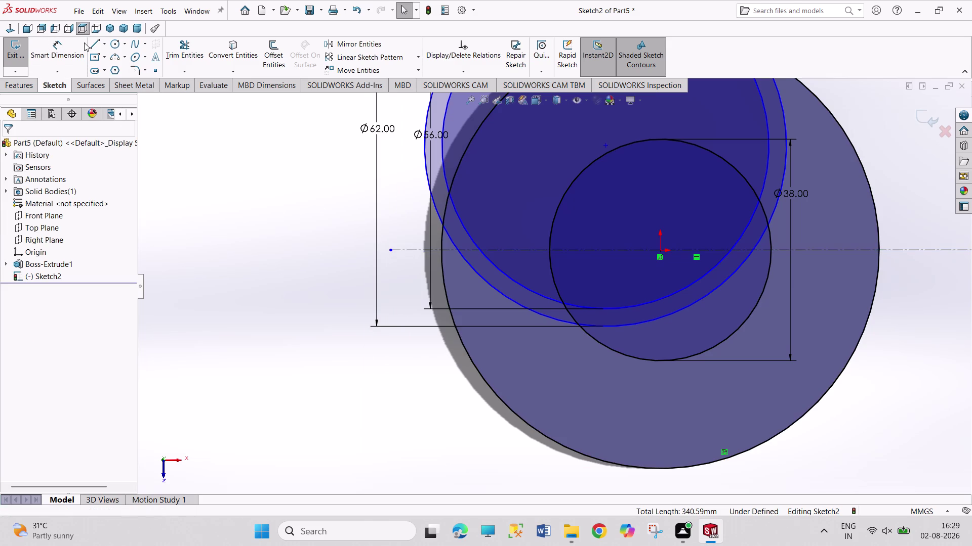
click(67, 52)
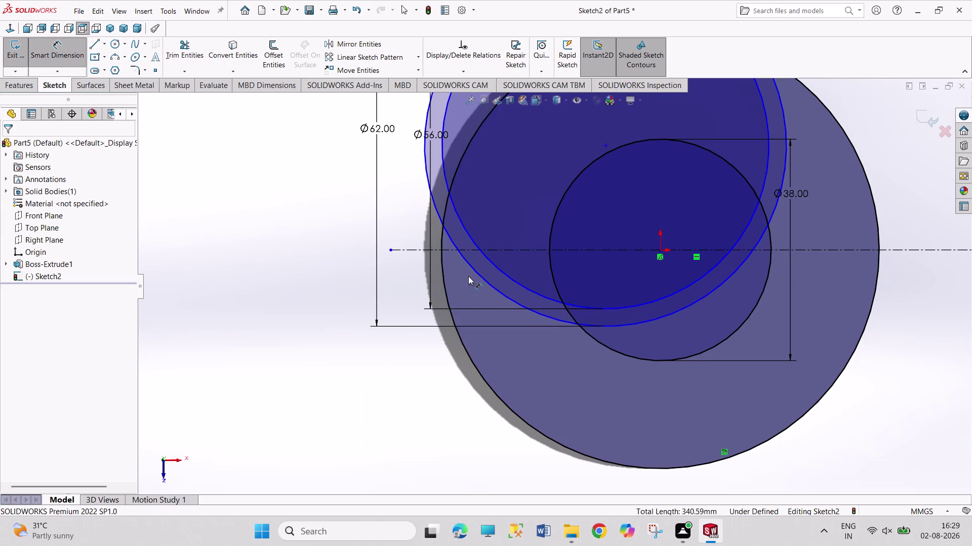
click(433, 204)
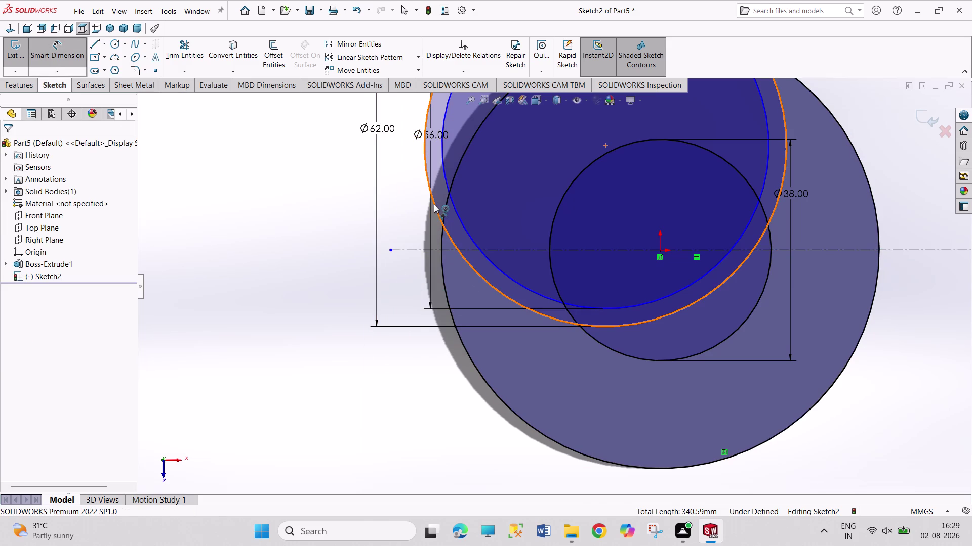
click(420, 249)
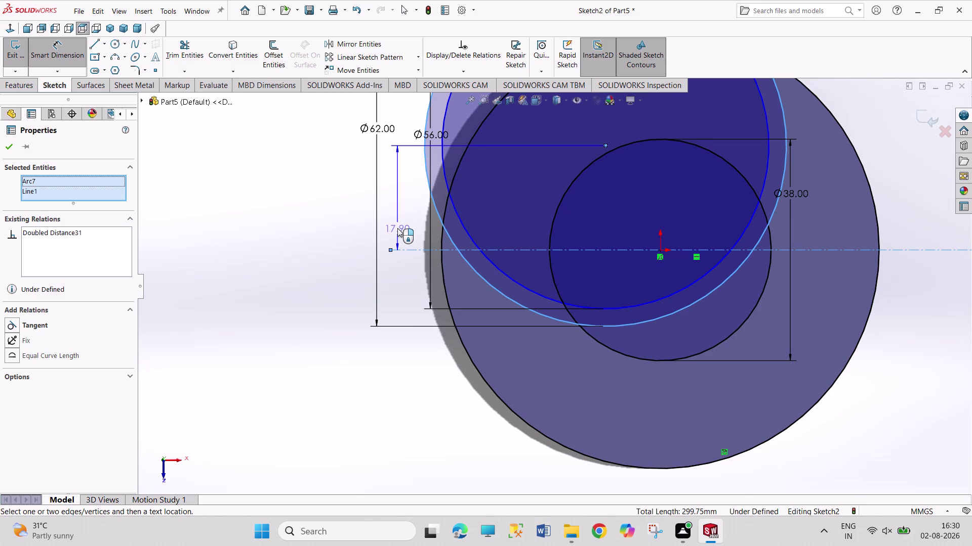
key(Escape)
key(Escape)
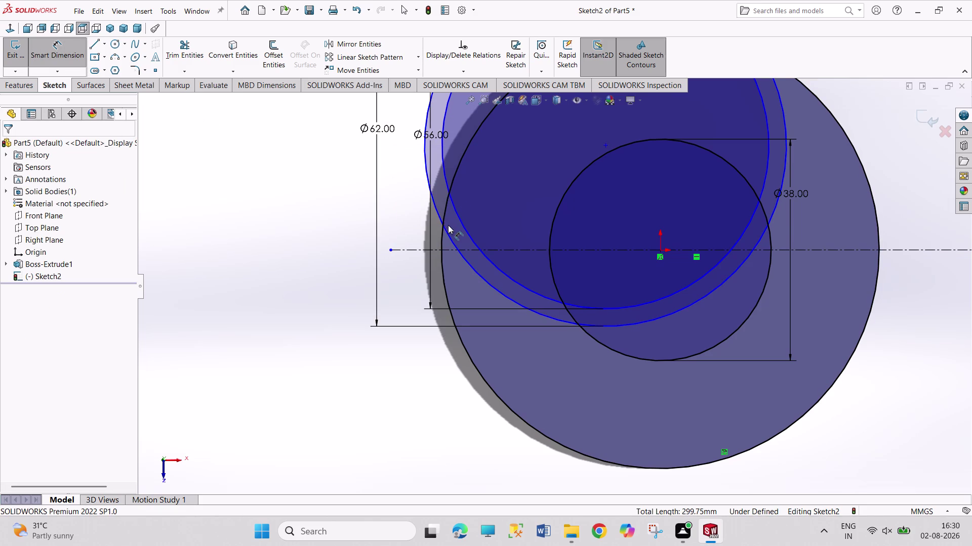
click(432, 199)
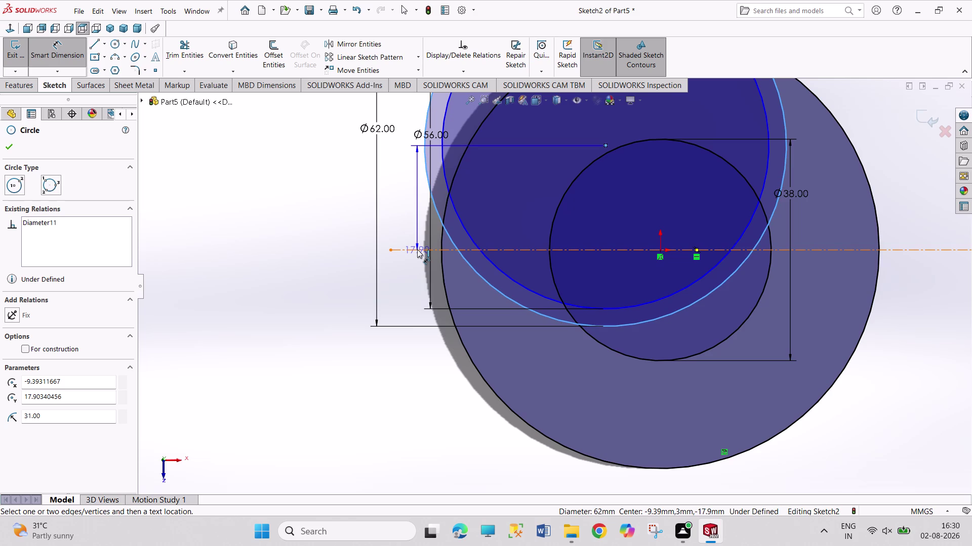
click(417, 250)
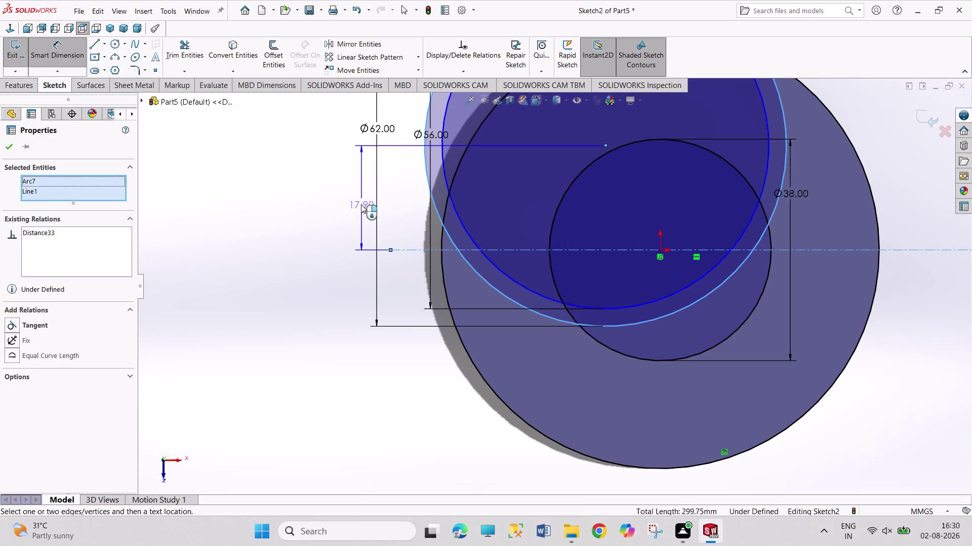
key(Escape)
key(Escape)
key(Escape)
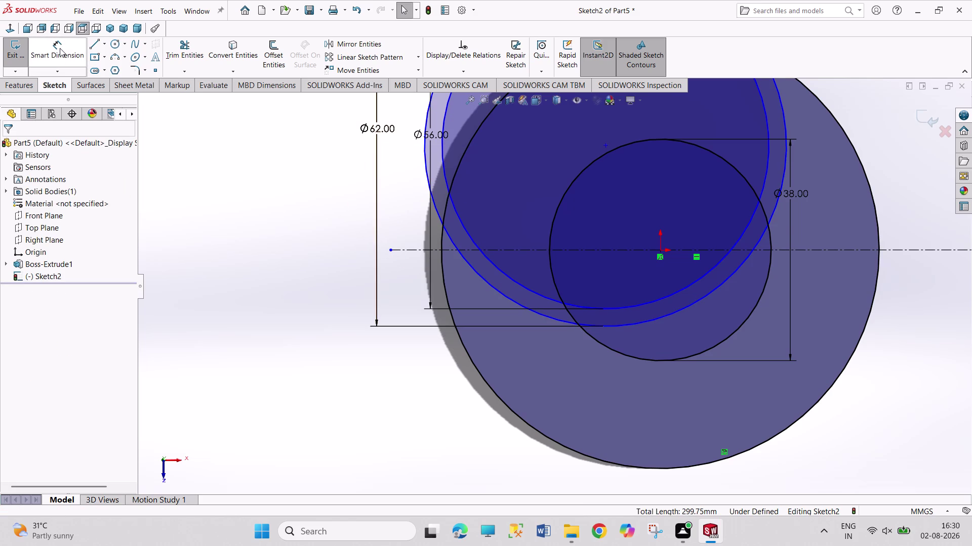
click(60, 47)
click(415, 251)
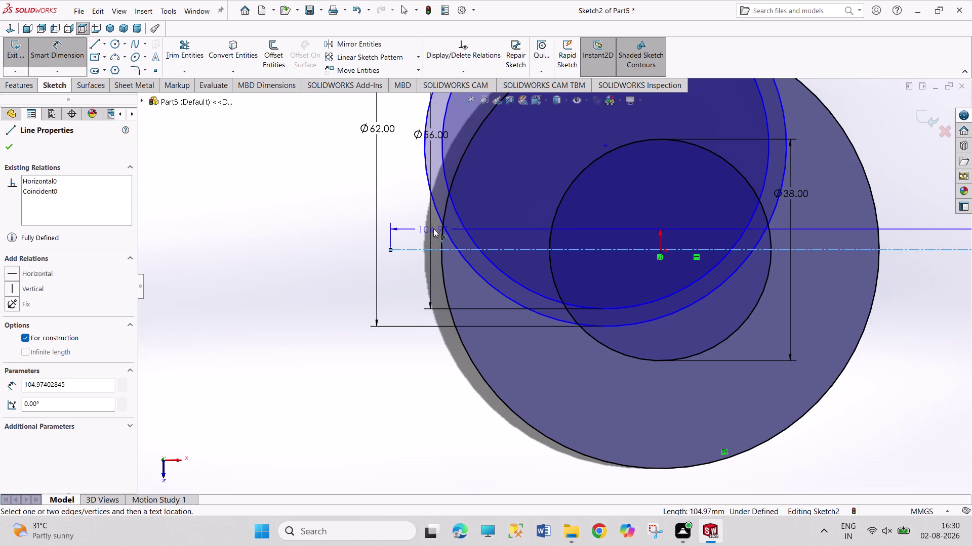
click(439, 222)
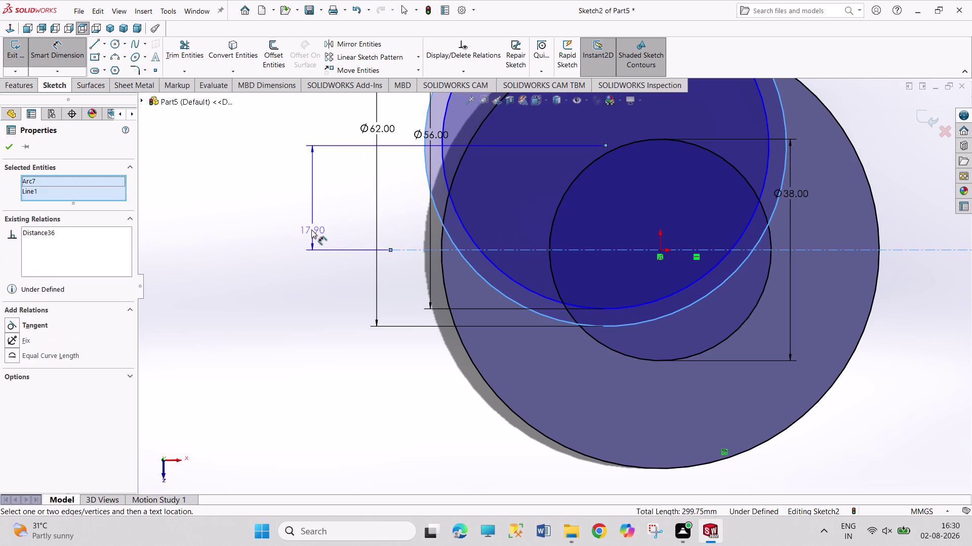
key(Escape)
key(Escape)
key(Escape)
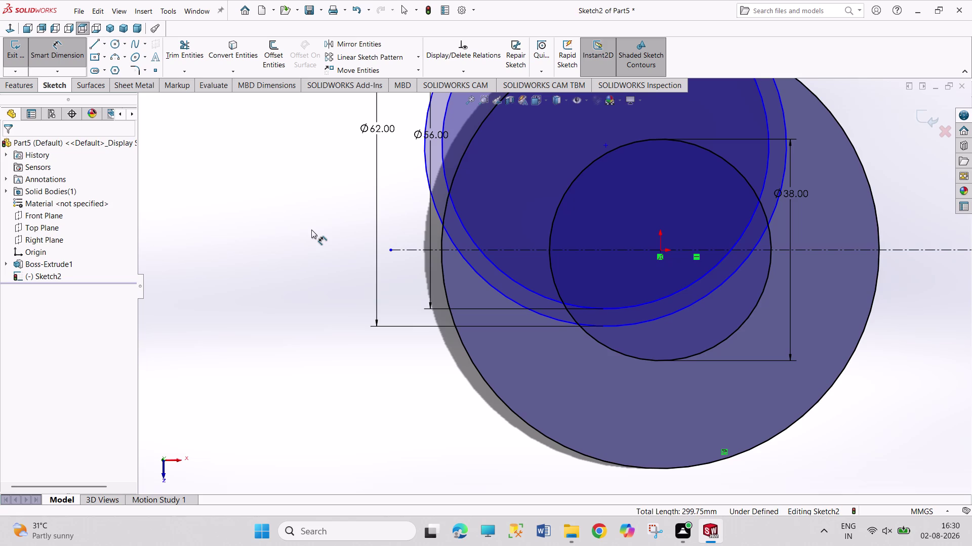
key(Escape)
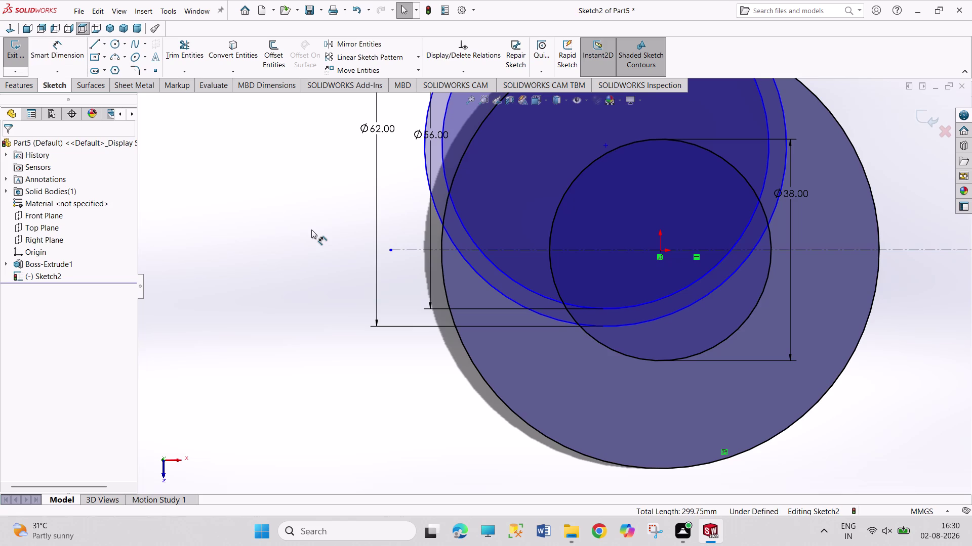
right_drag(258, 330, 245, 205)
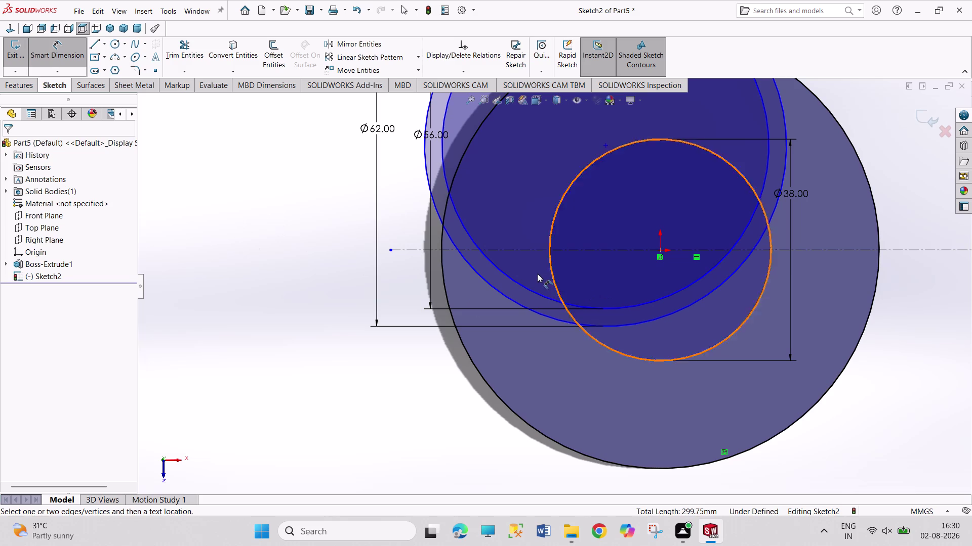
Add a 3 mm dimension from the horizontal centreline to the Ø56 circle's lowest point.
click(535, 250)
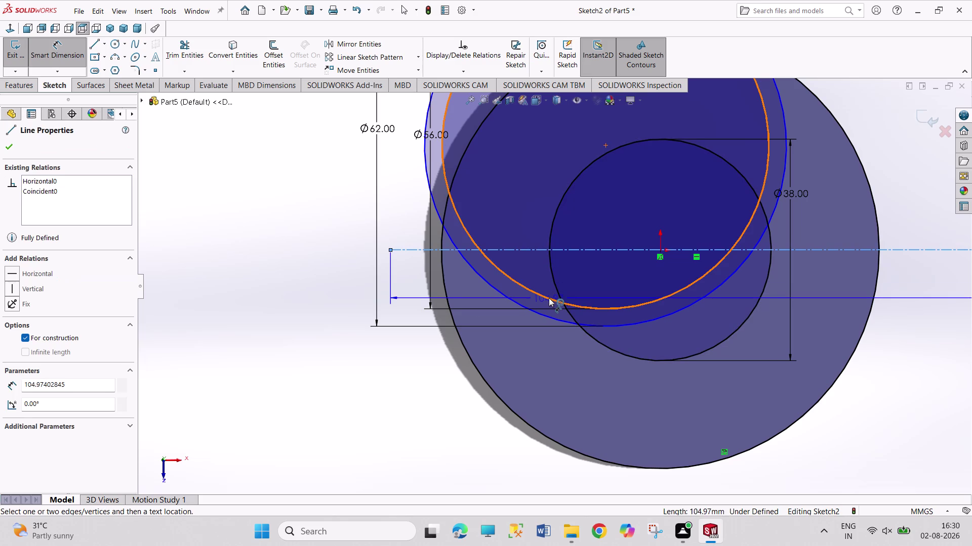
click(549, 298)
key(Escape)
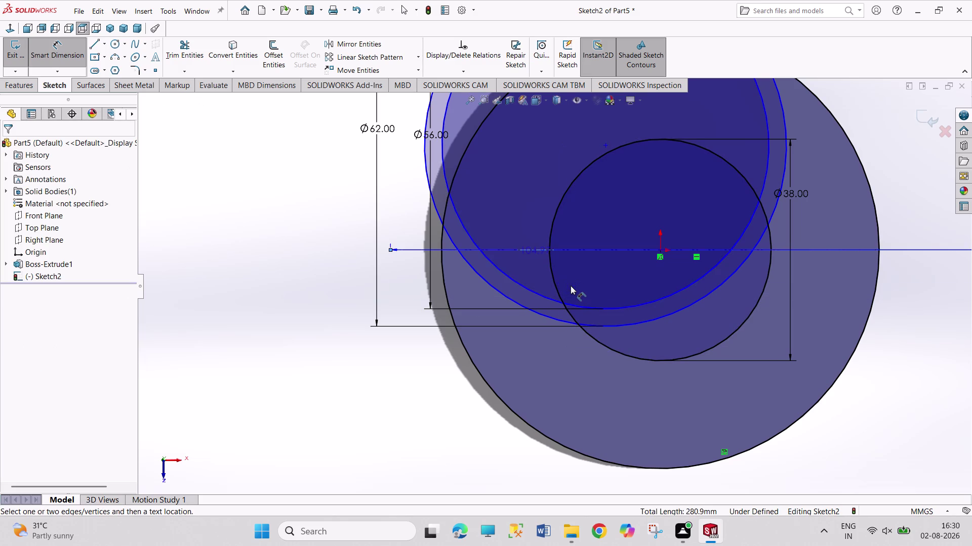
key(Escape)
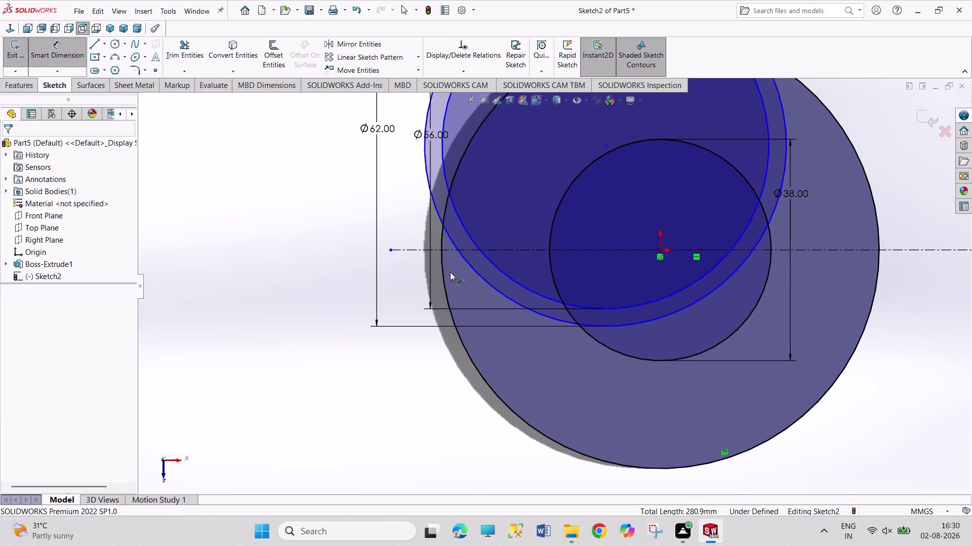
click(534, 252)
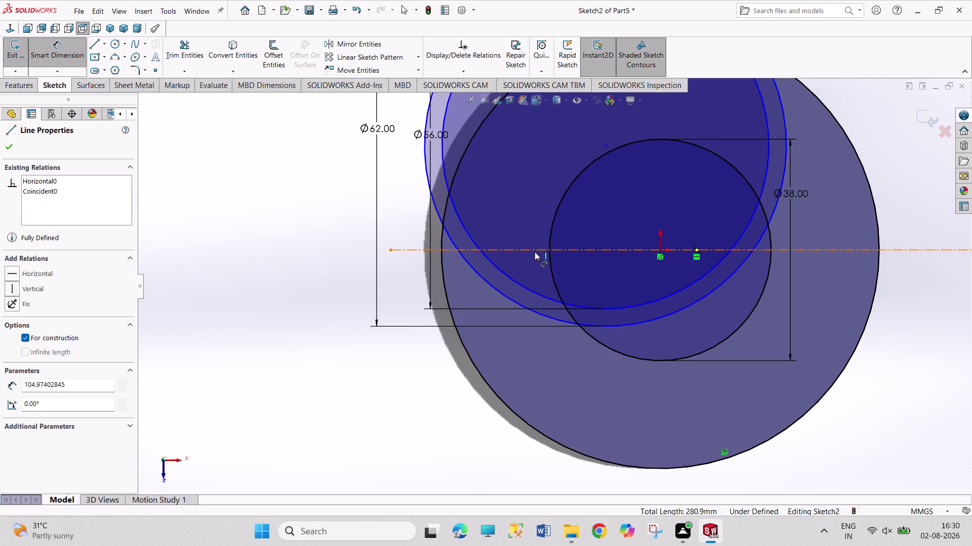
click(547, 298)
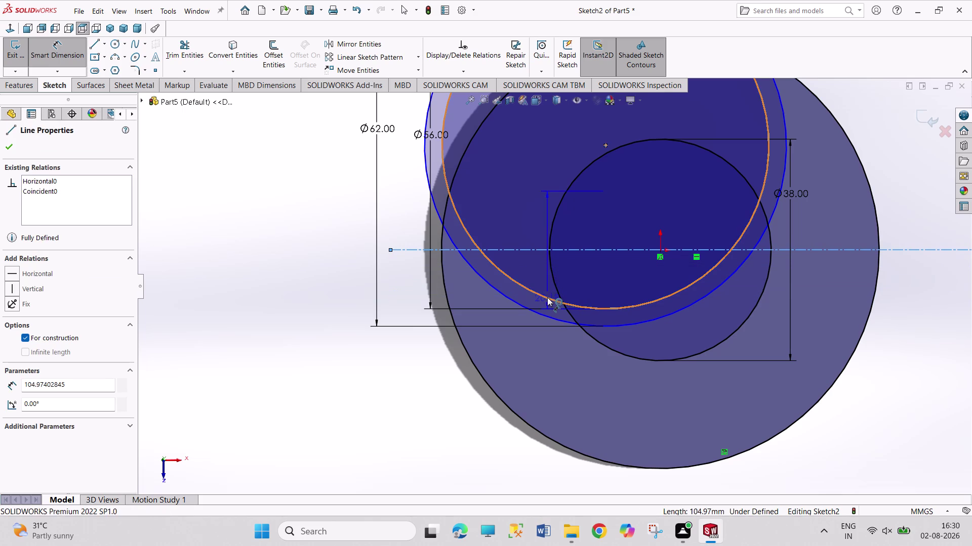
click(581, 282)
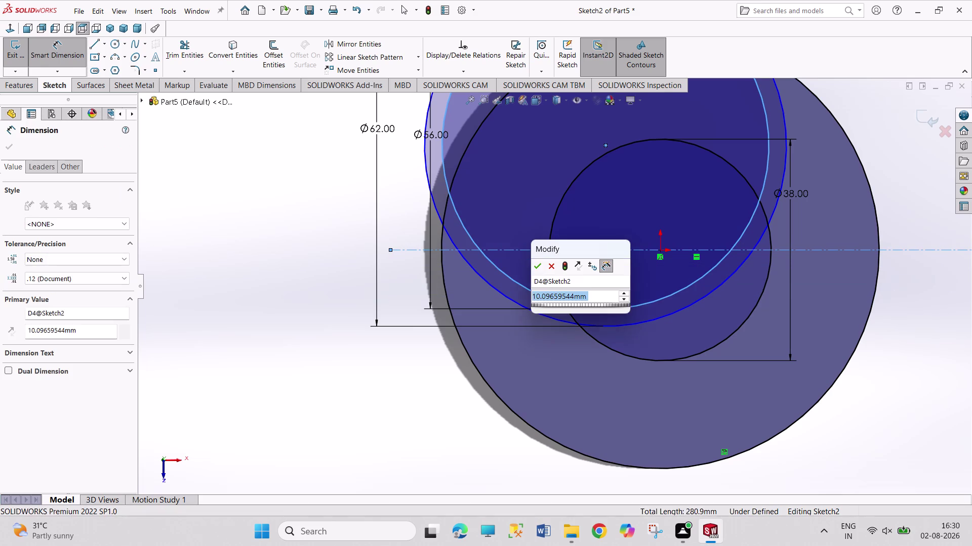
key(3)
key(Return)
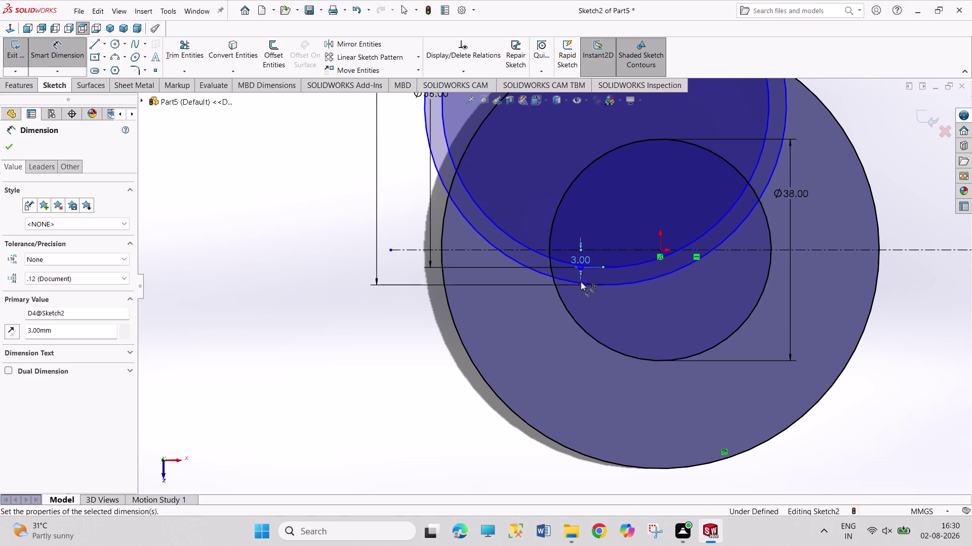
right_click(389, 353)
click(412, 383)
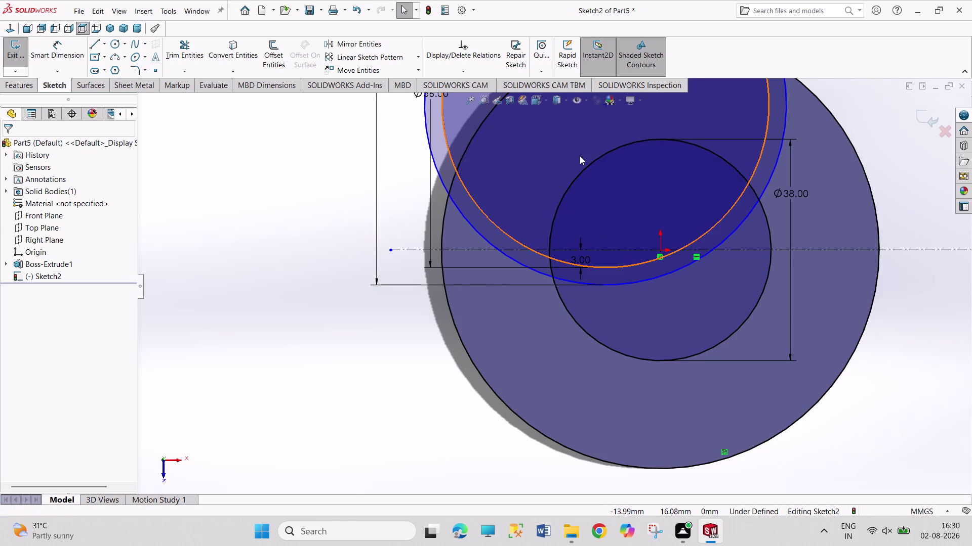
Drag the offset circles' centre point toward the lower left and adjust the zoom.
scroll(up, 3)
drag(598, 135, 589, 147)
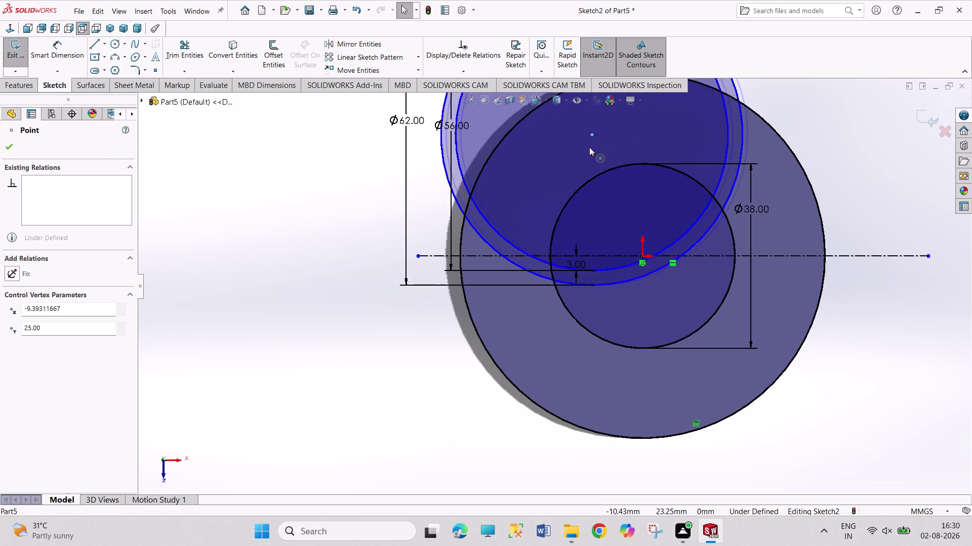
drag(590, 147, 521, 192)
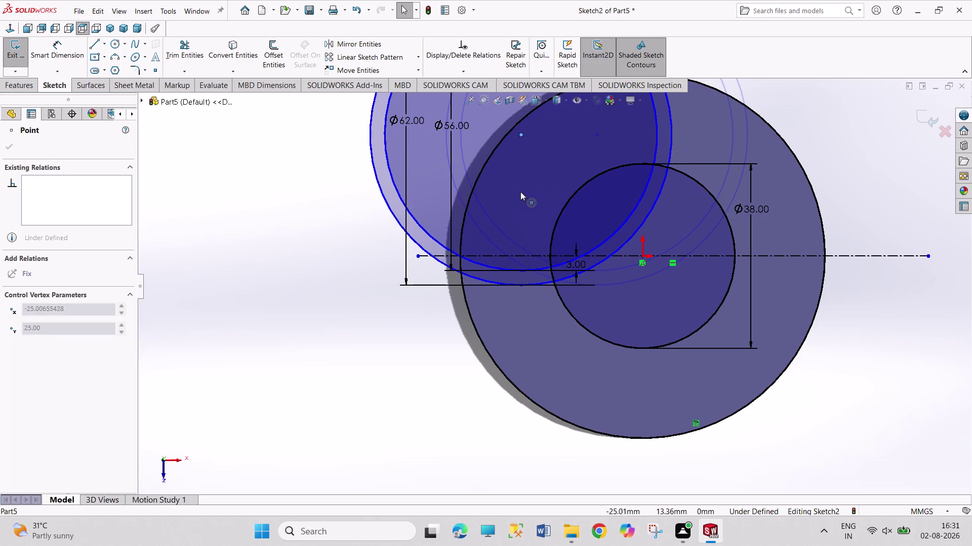
drag(521, 192, 520, 192)
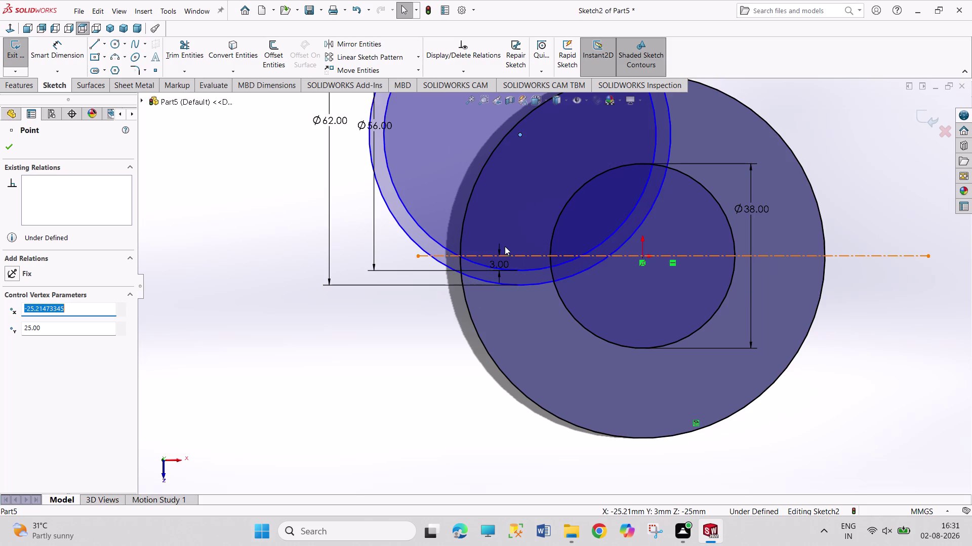
scroll(down, 3)
scroll(down, 3)
scroll(down, 3)
scroll(down, 3)
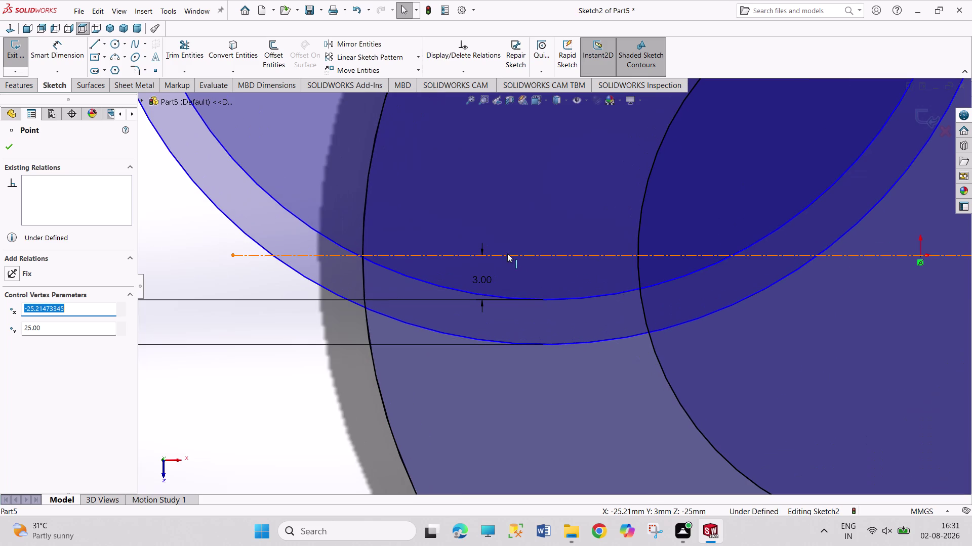
scroll(up, 3)
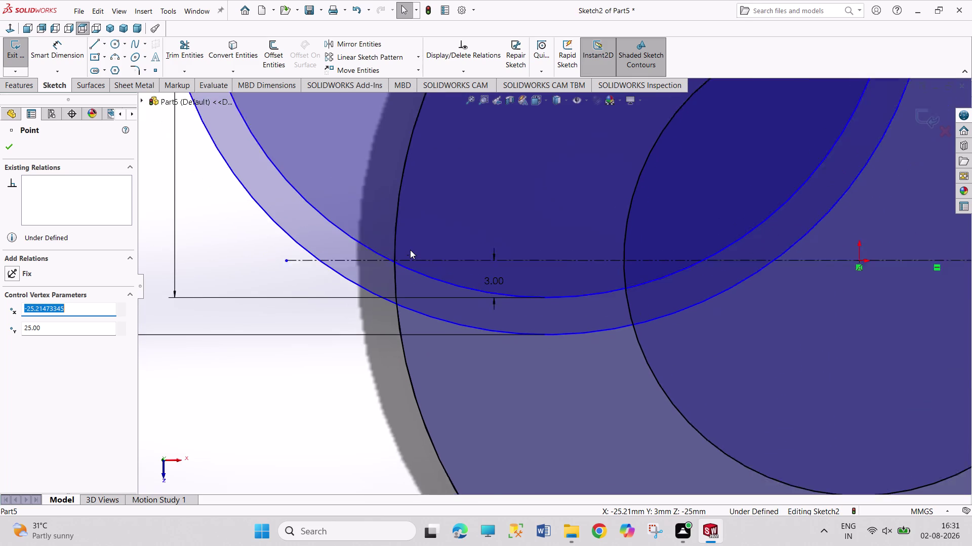
scroll(up, 3)
scroll(up, 3)
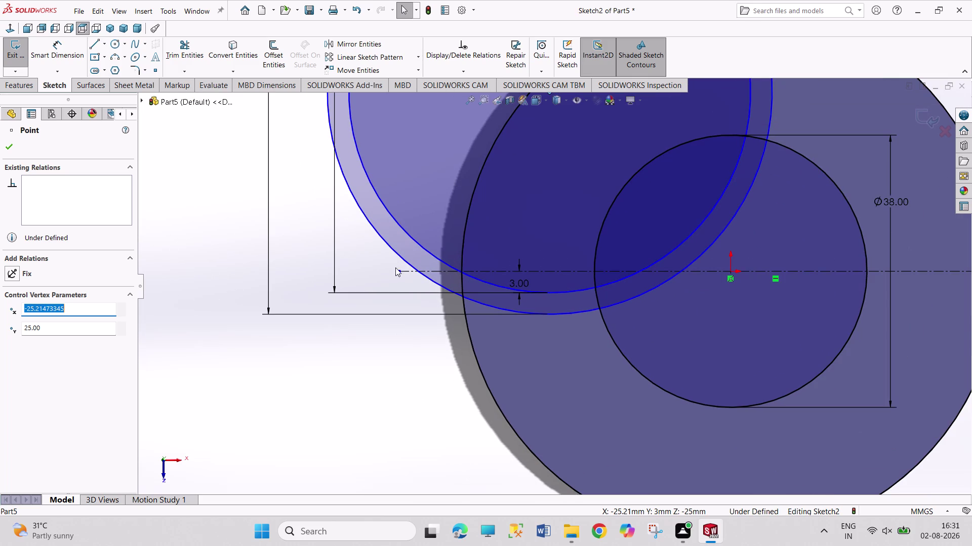
Drag the offset circles' centre to about 19 mm left of and 25 mm above the origin.
drag(400, 271, 198, 269)
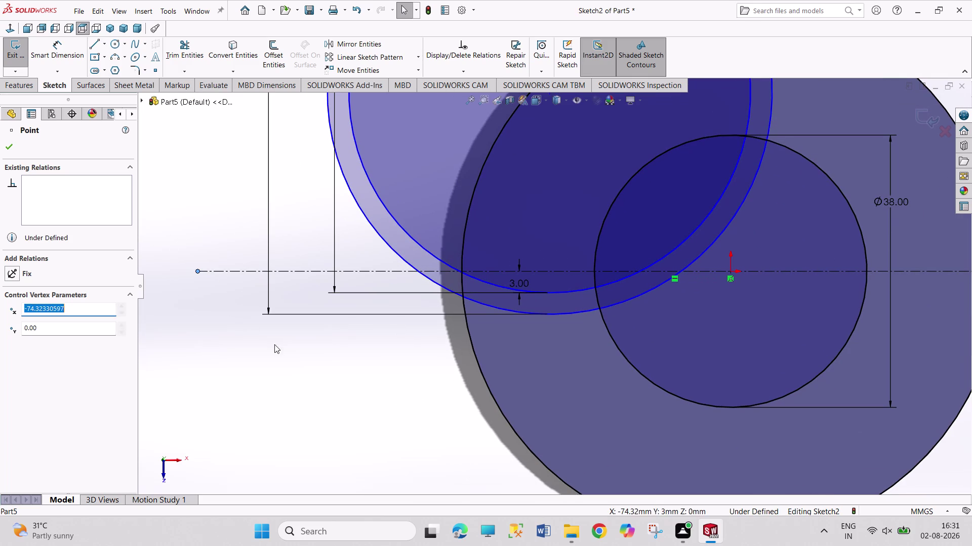
click(293, 363)
scroll(up, 3)
scroll(up, 3)
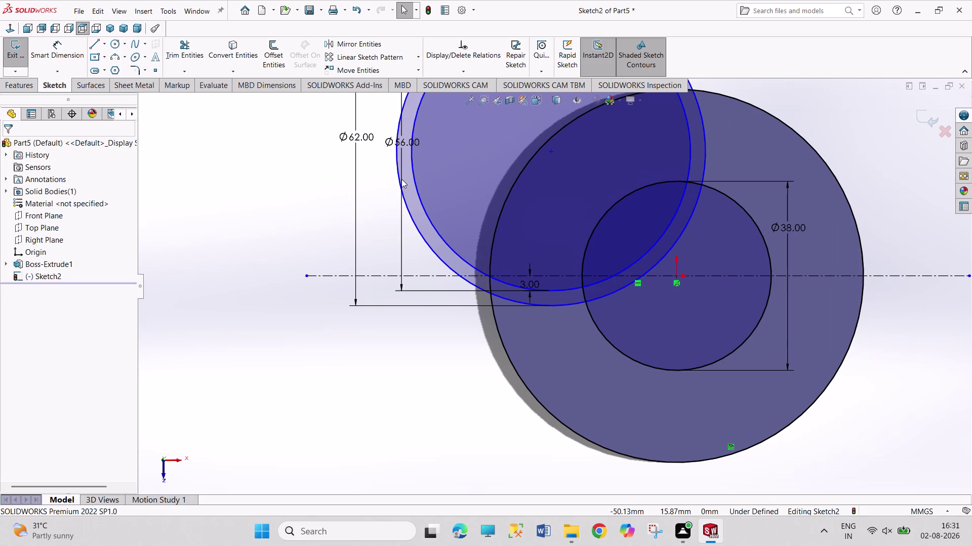
drag(550, 153, 557, 159)
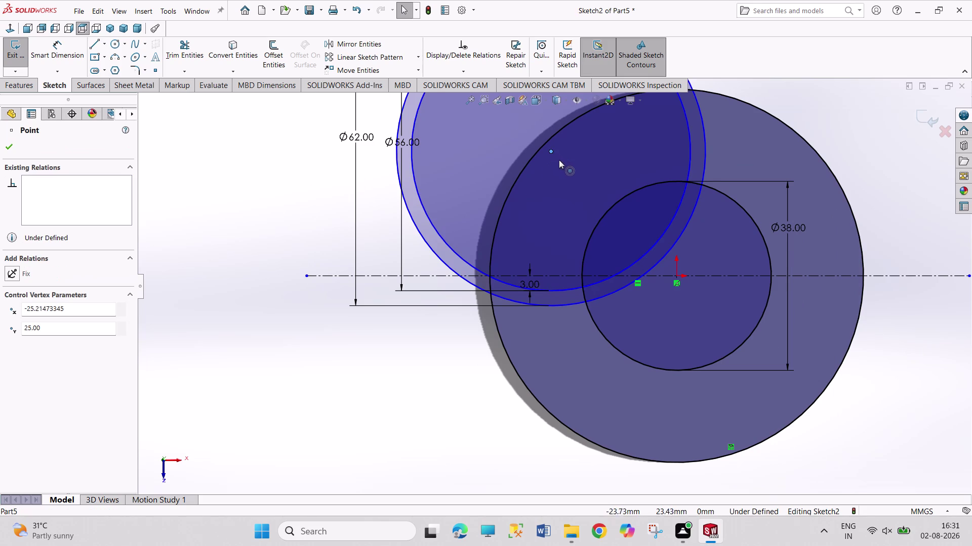
drag(557, 159, 583, 198)
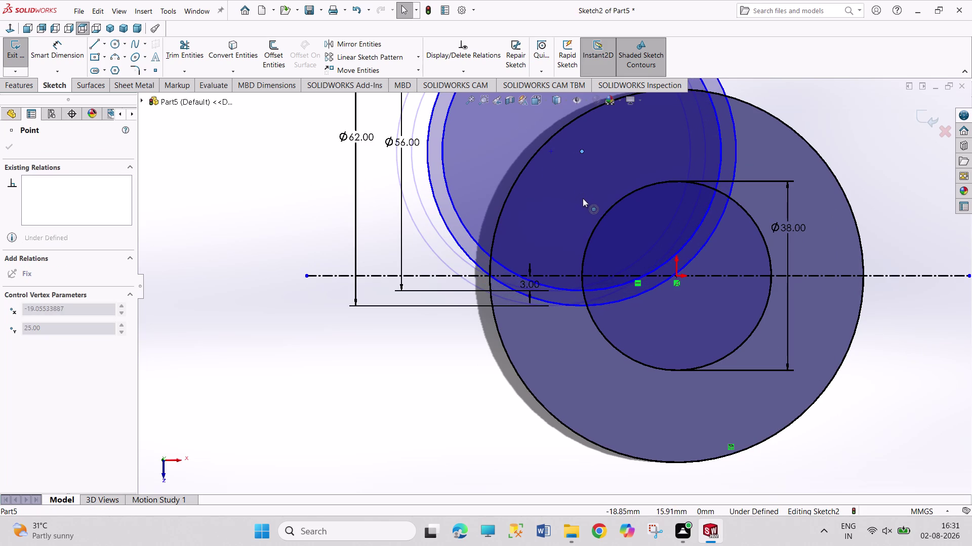
drag(583, 198, 581, 200)
click(392, 353)
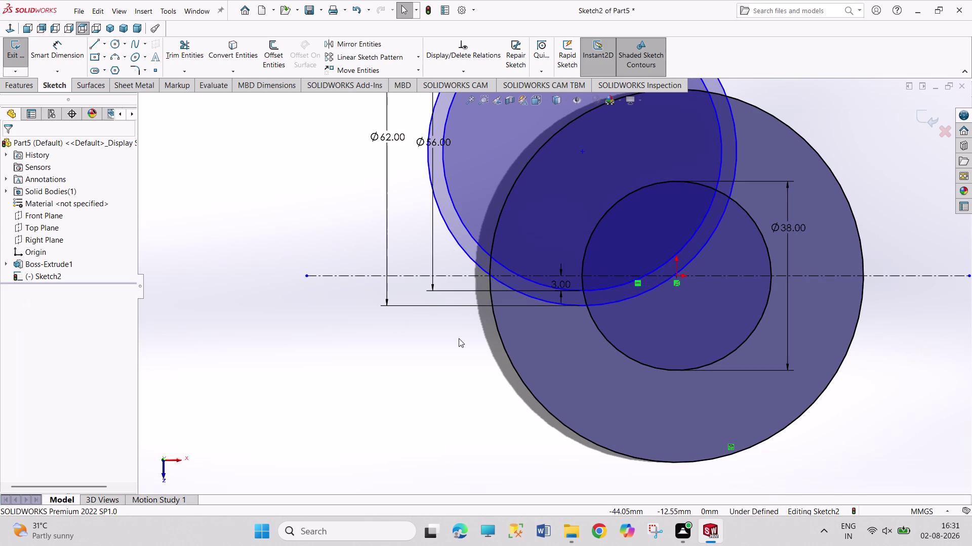
right_drag(450, 354, 450, 287)
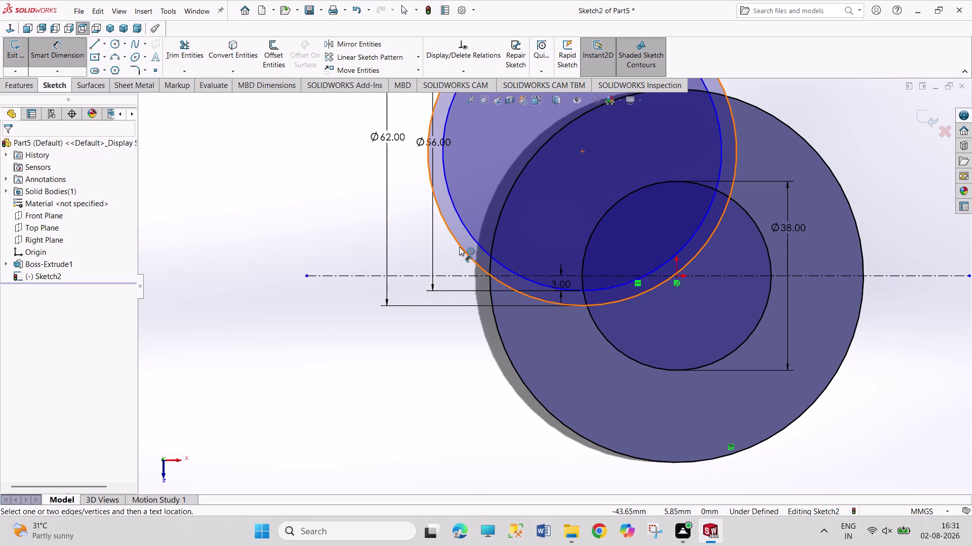
Start a distance dimension between the Ø62 circle and the centreline, then cancel it.
click(459, 247)
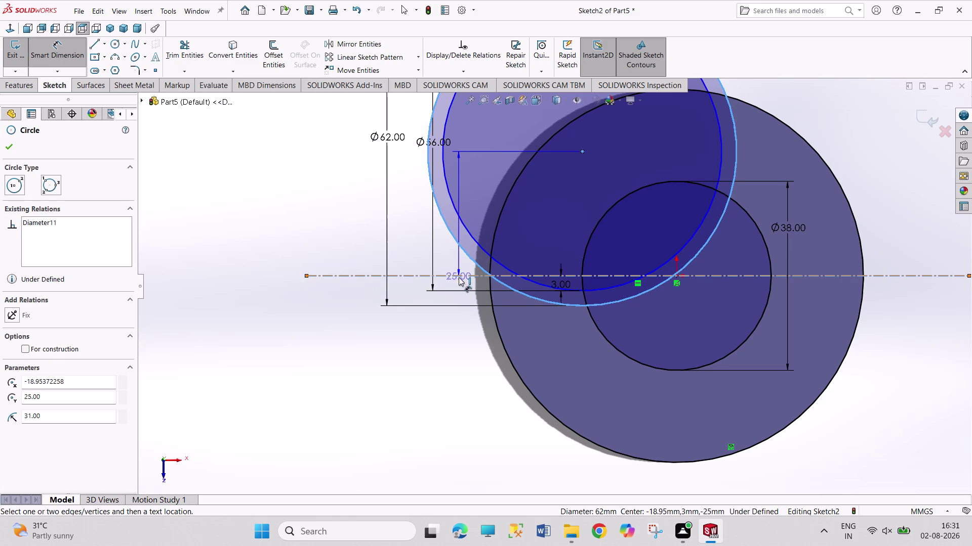
click(458, 274)
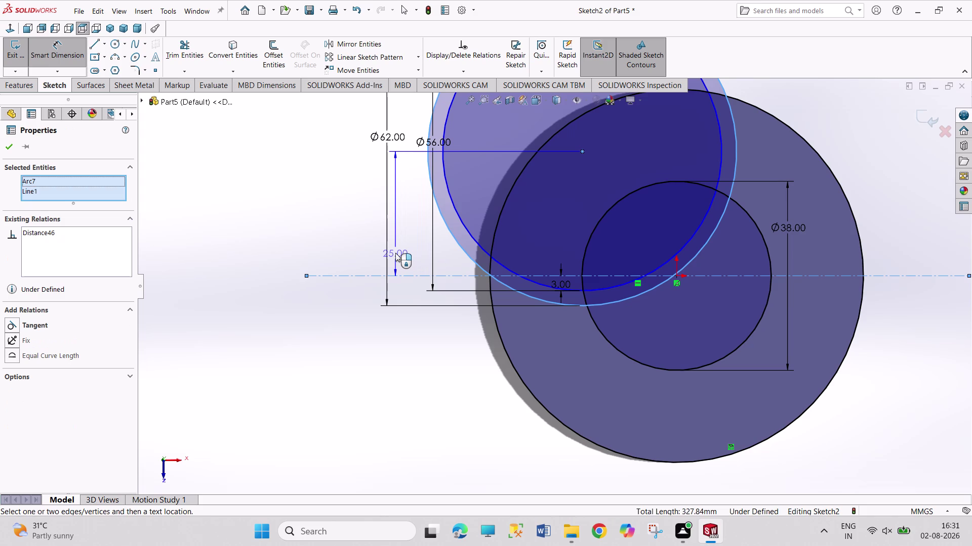
key(Escape)
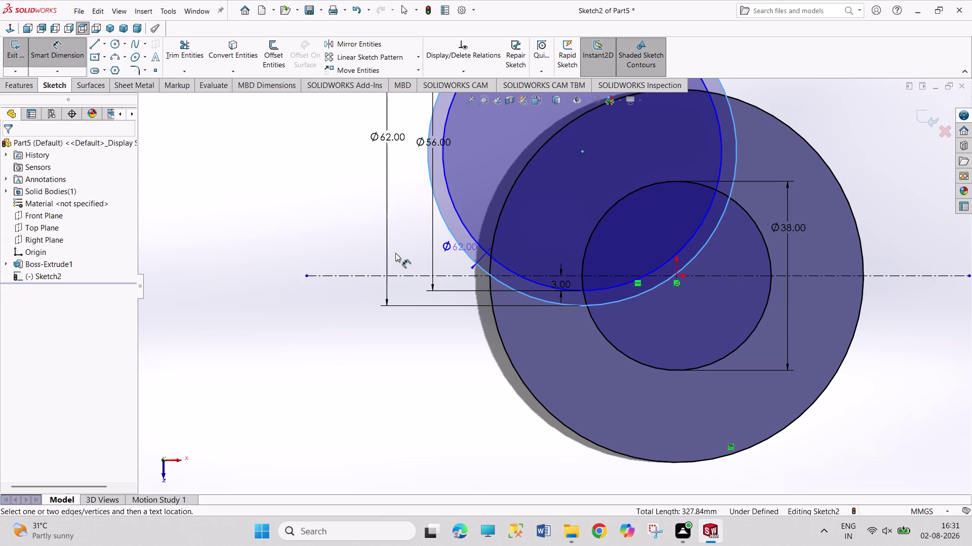
key(Escape)
key(Escape)
key(Escape)
key(Escape)
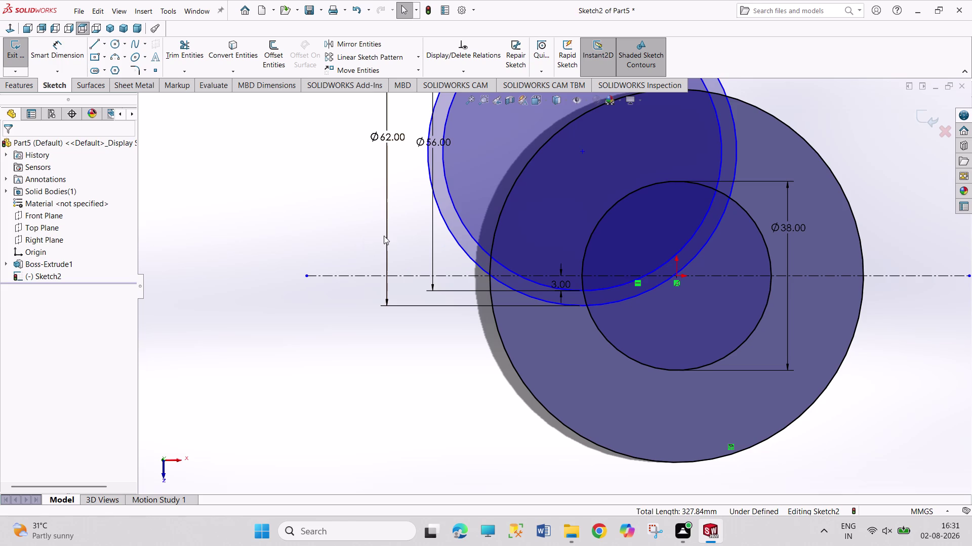
Trim away part of an offset circle with Trim Entities.
click(192, 57)
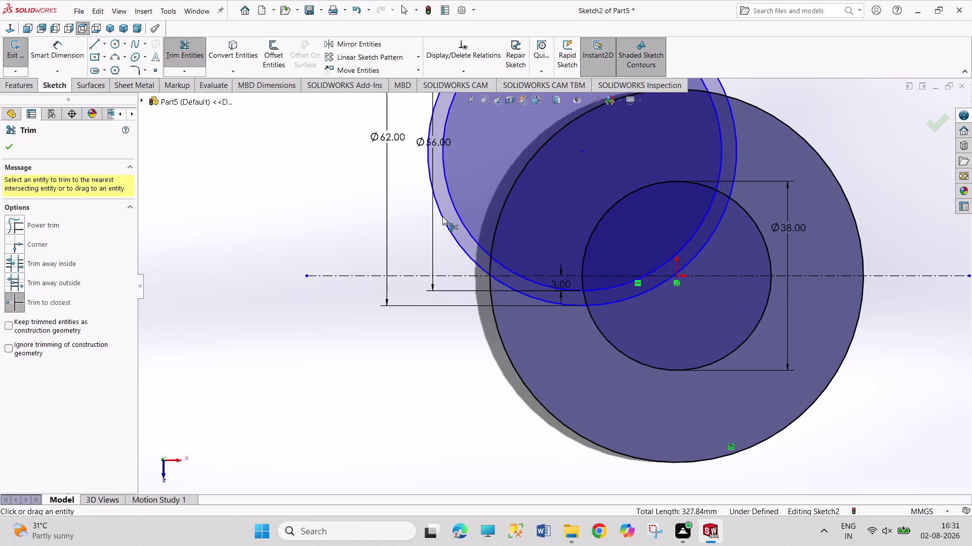
click(443, 217)
click(451, 200)
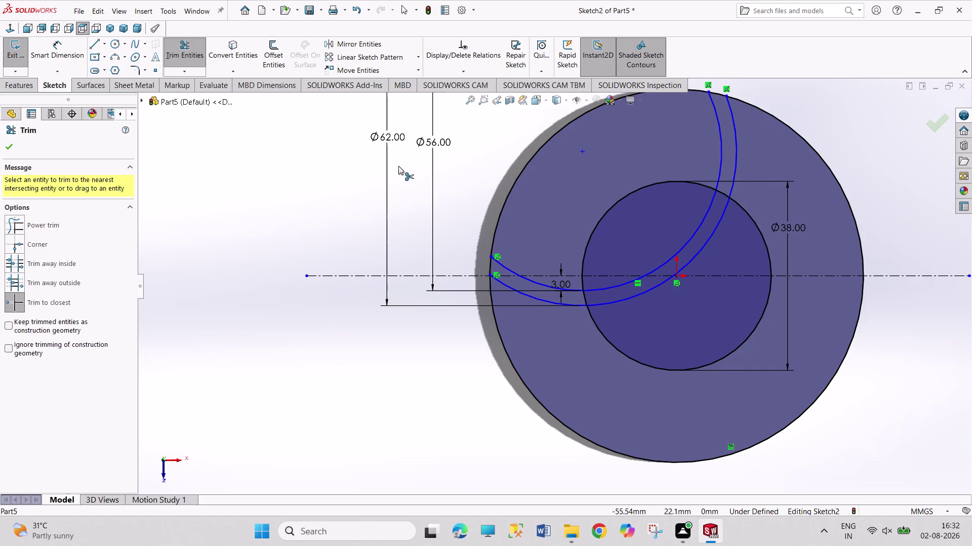
Finish trimming and slide the blade arc endpoint up along the rim.
right_click(374, 155)
click(408, 190)
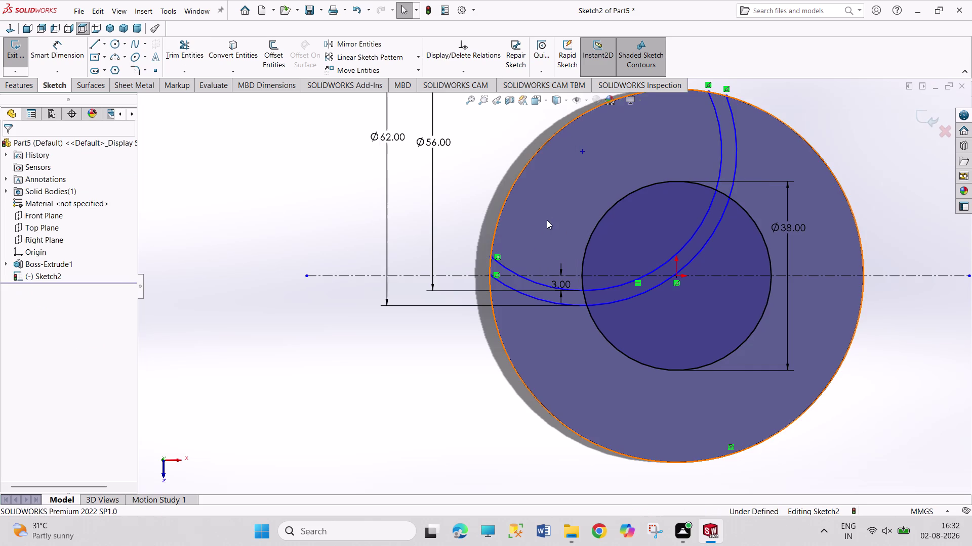
drag(491, 257, 498, 237)
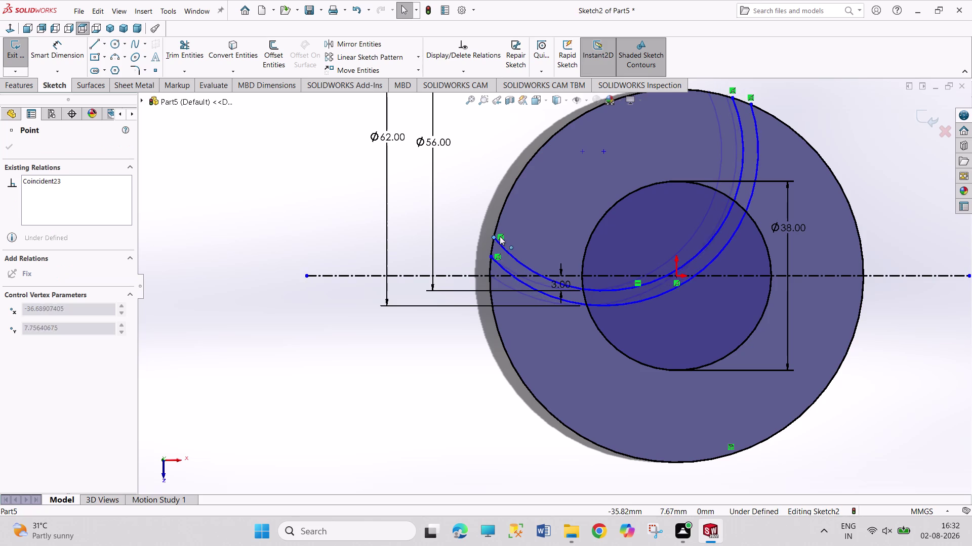
drag(498, 237, 523, 214)
click(453, 223)
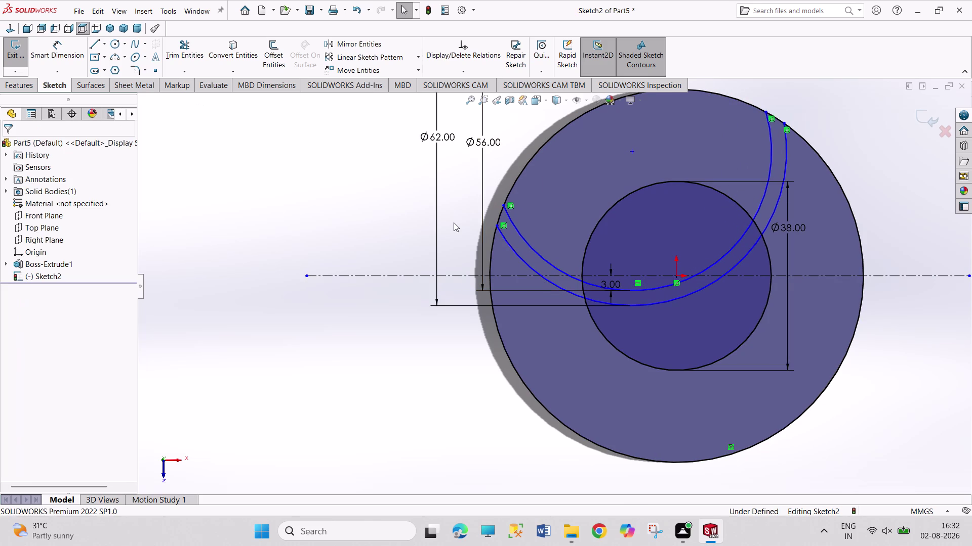
Add a 3 mm endpoint-to-centreline dimension, then delete it.
right_drag(453, 222, 452, 161)
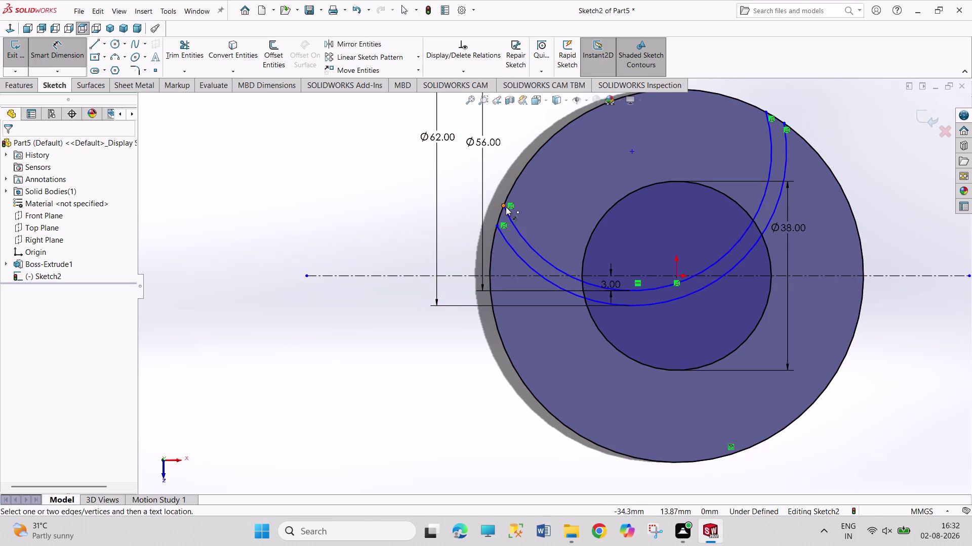
click(505, 204)
click(516, 274)
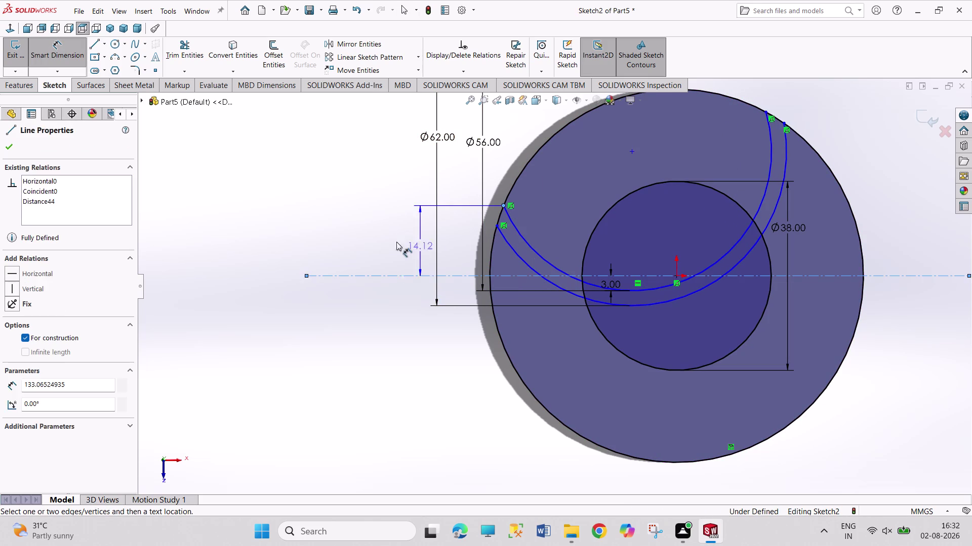
click(393, 242)
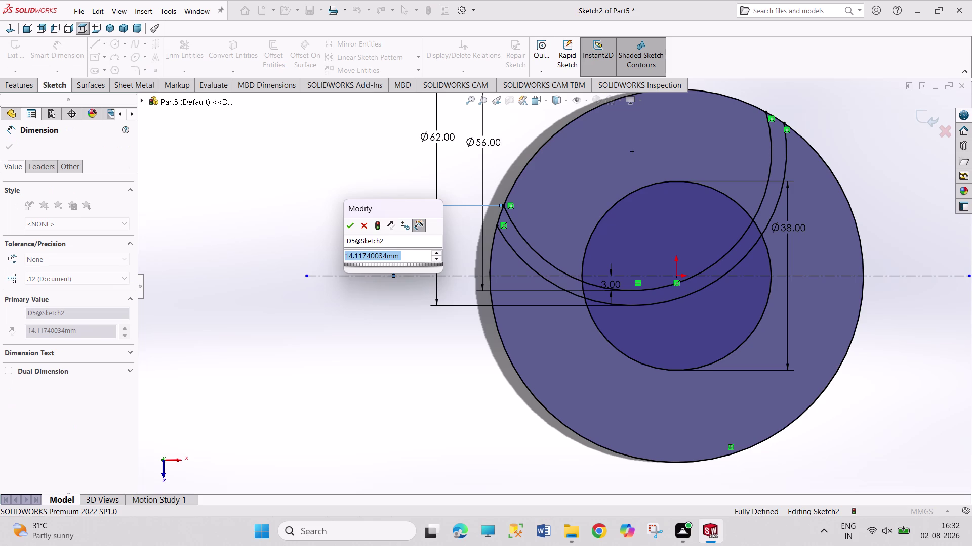
key(3)
key(Return)
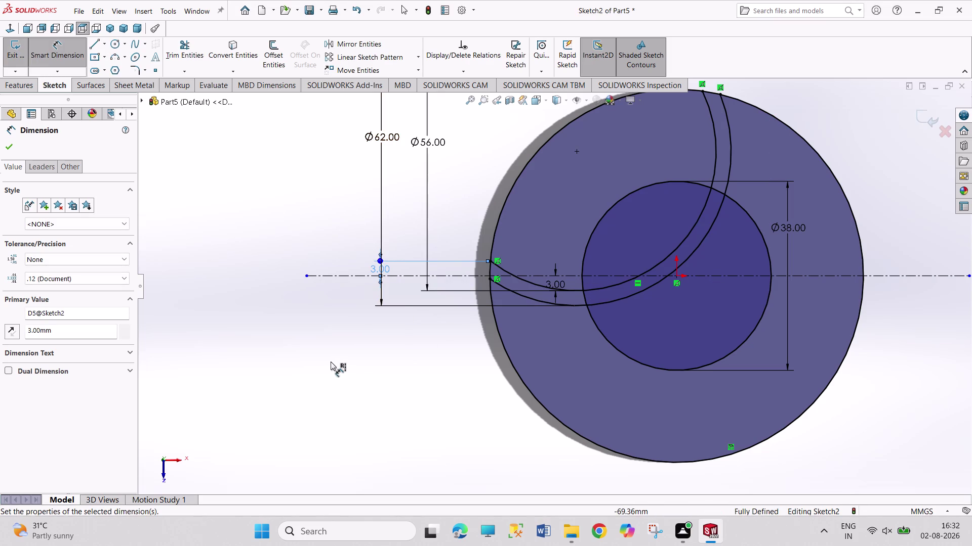
right_click(302, 361)
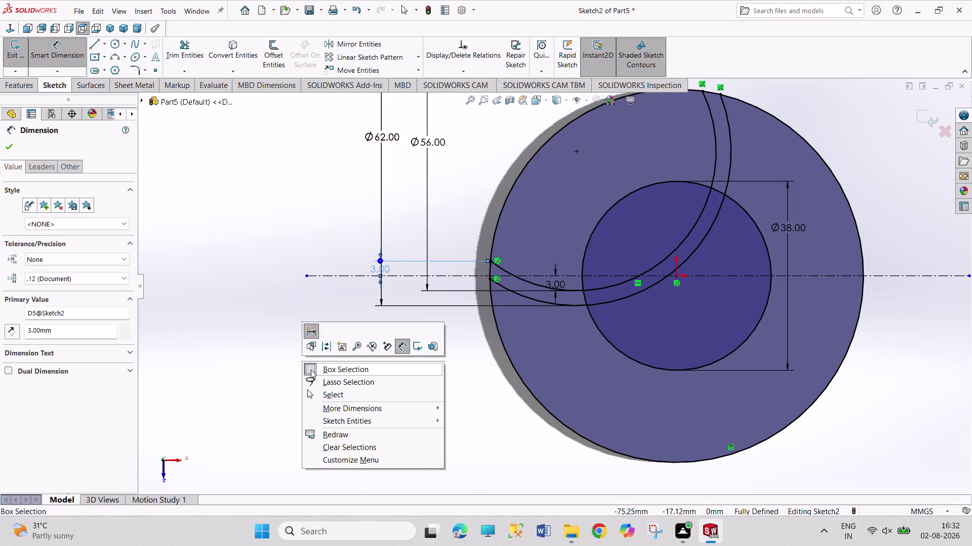
click(318, 393)
right_click(373, 267)
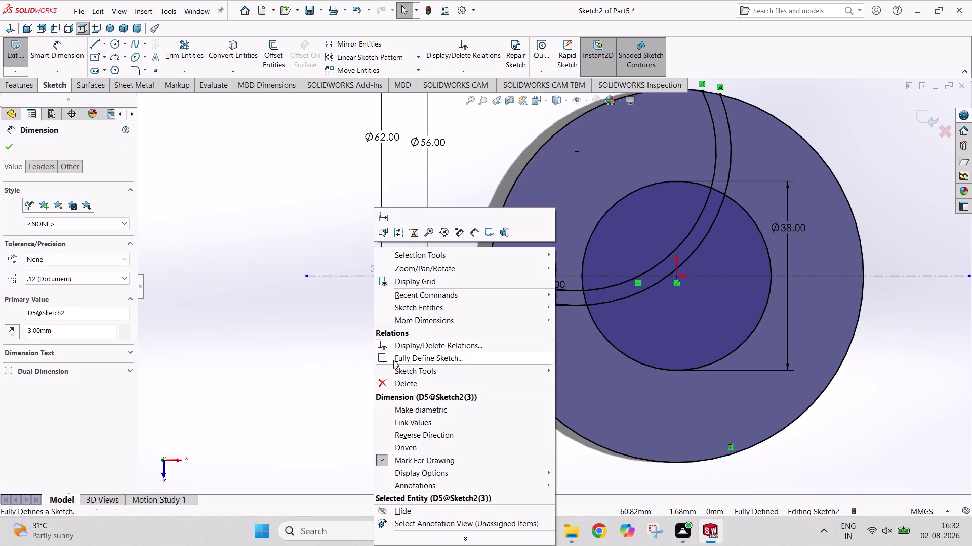
click(400, 384)
Raise the blade arc endpoints further along the rim.
right_drag(398, 403, 374, 278)
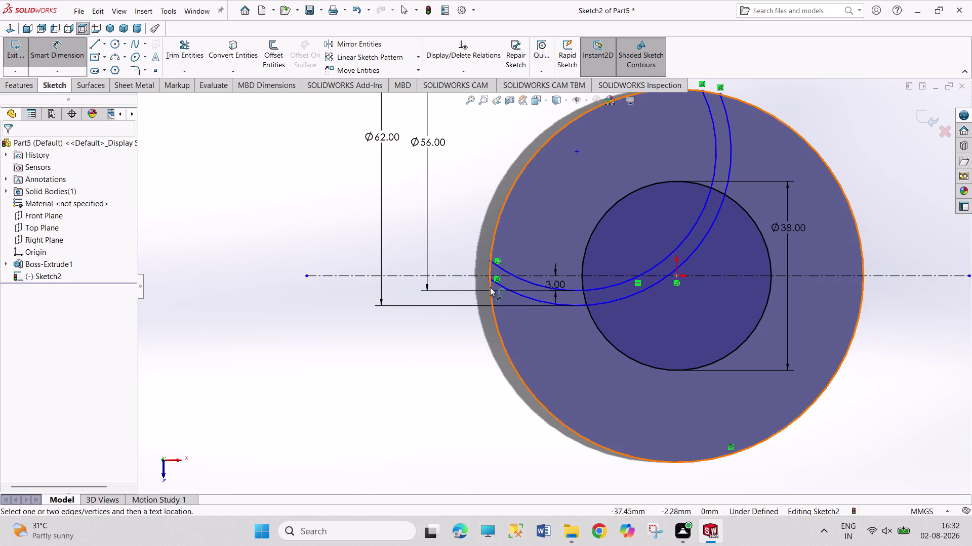
key(Escape)
key(Escape)
key(Escape)
drag(490, 278, 486, 258)
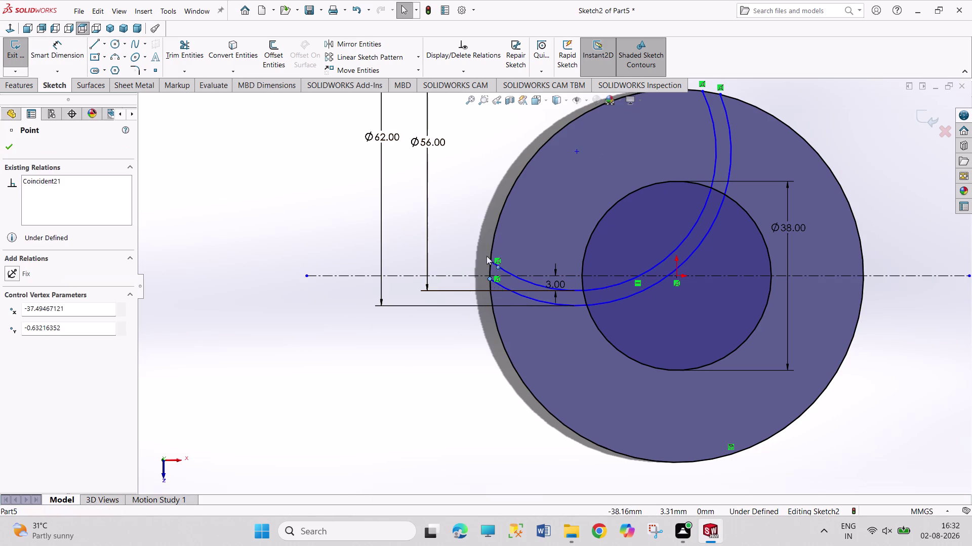
drag(486, 259, 487, 242)
Dimension the blade arc's left endpoint 3 mm above the centreline.
right_drag(468, 352, 440, 245)
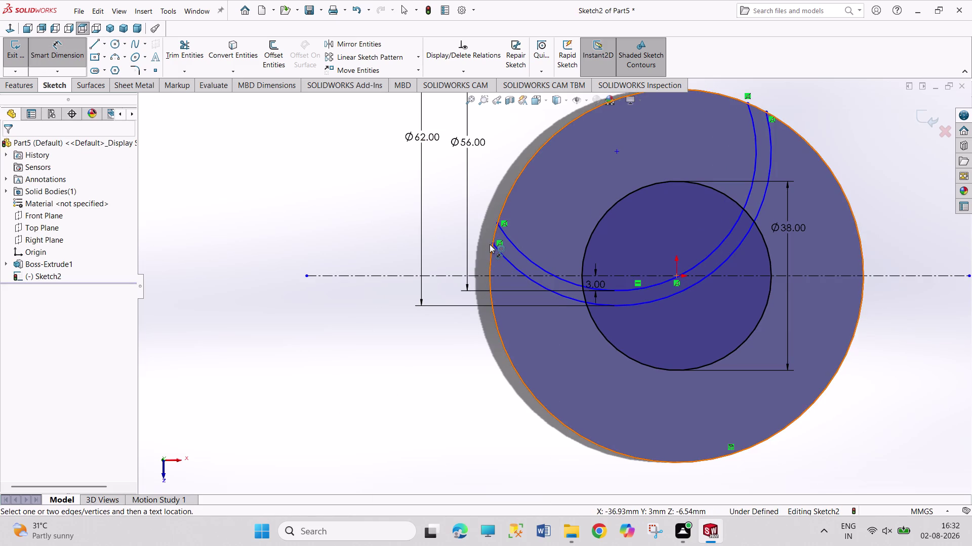
click(492, 244)
click(476, 274)
click(394, 256)
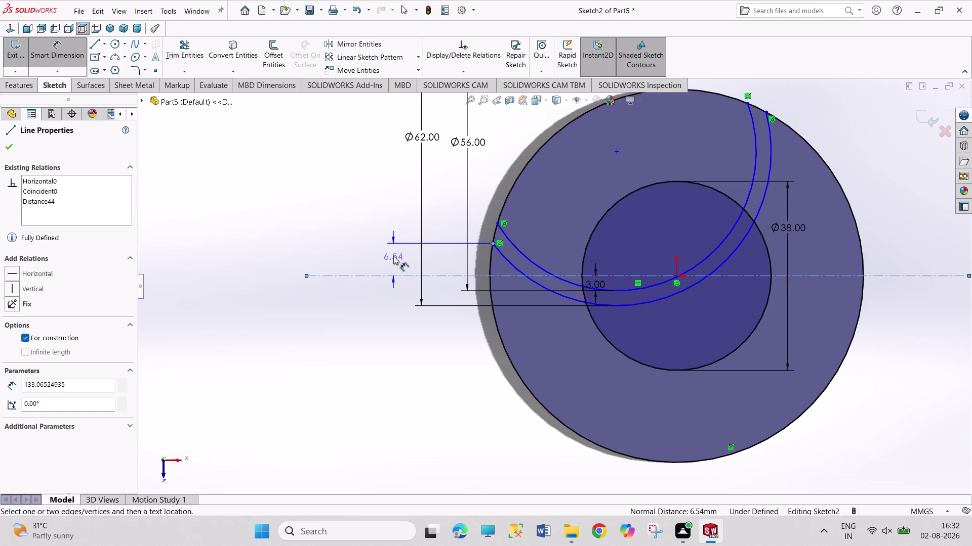
key(3)
key(Return)
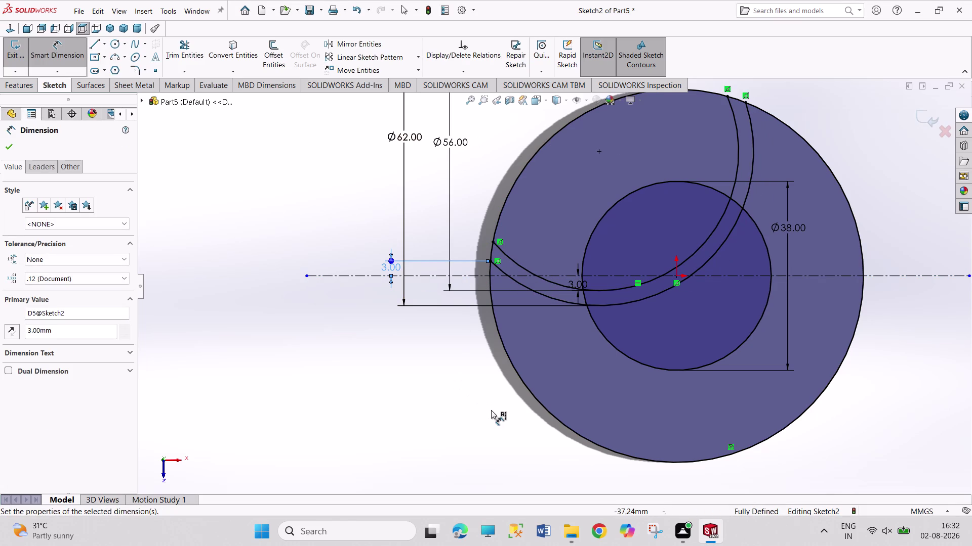
right_click(416, 396)
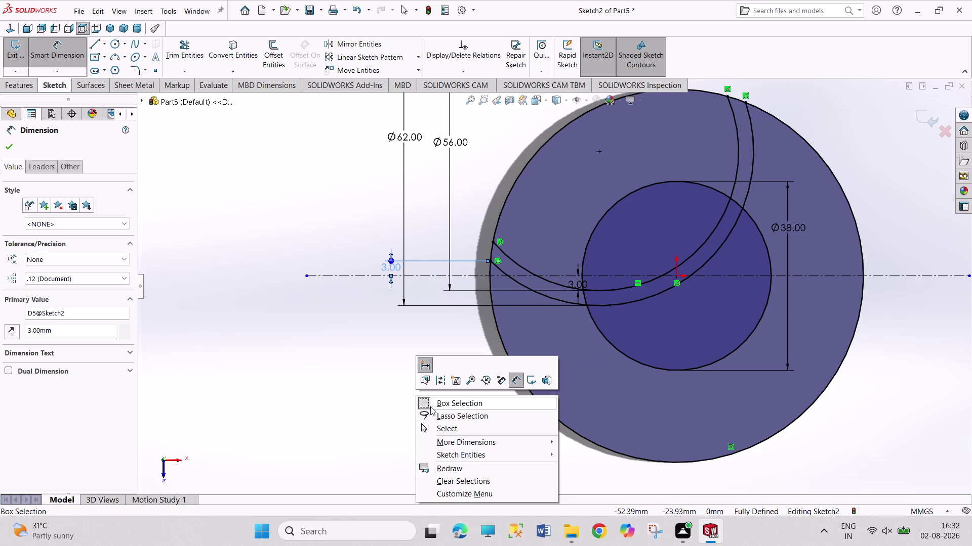
click(436, 428)
click(200, 57)
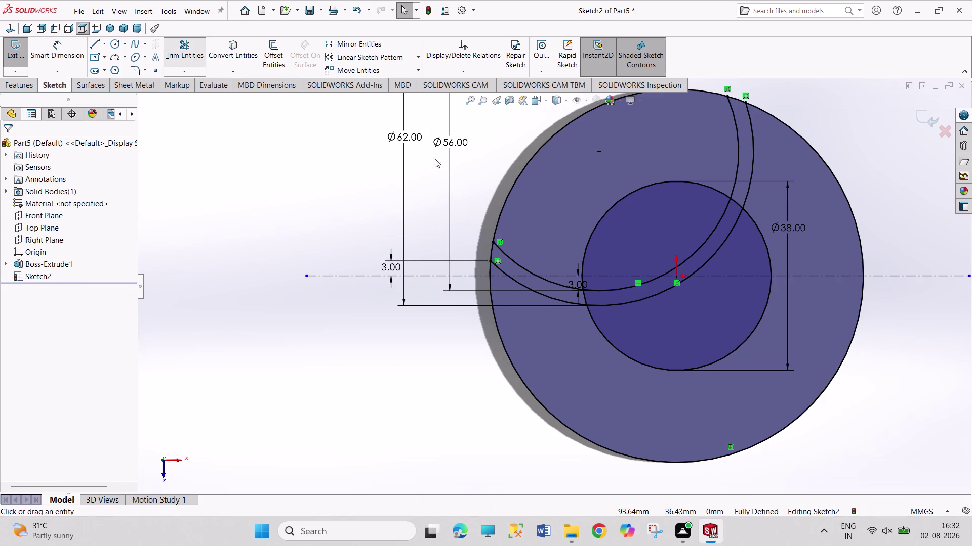
Trim the outer arc's upper portion and the leftover arcs inside the hub.
click(738, 159)
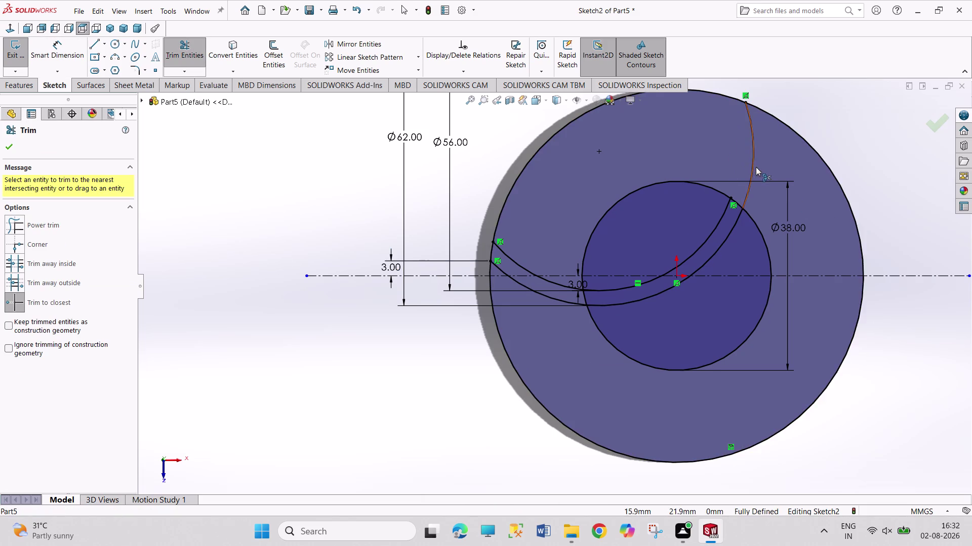
click(756, 167)
click(713, 227)
click(716, 255)
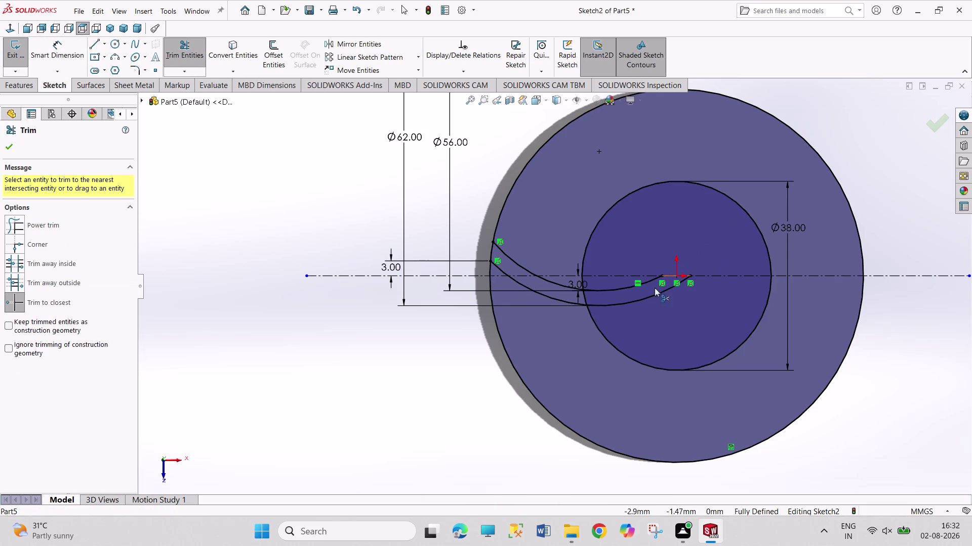
click(621, 287)
click(622, 303)
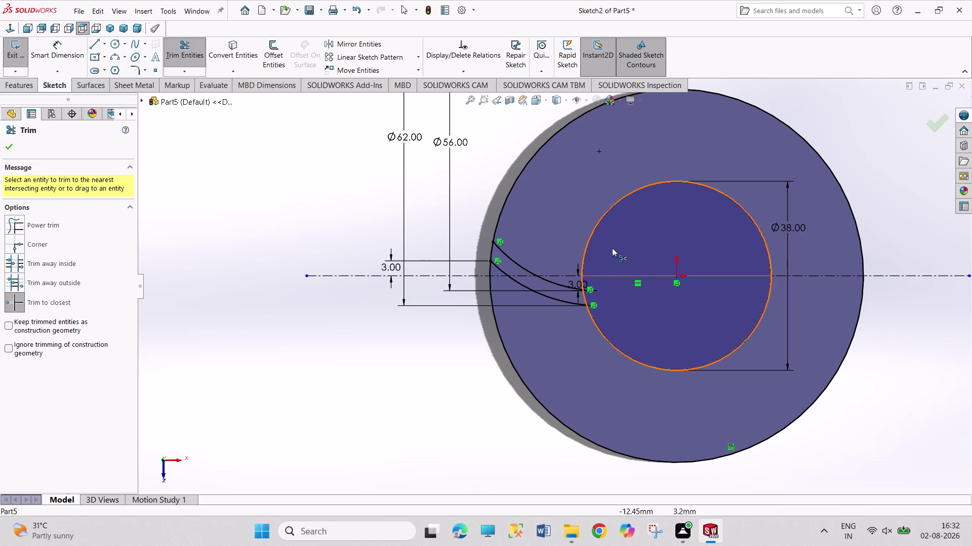
click(603, 220)
click(623, 351)
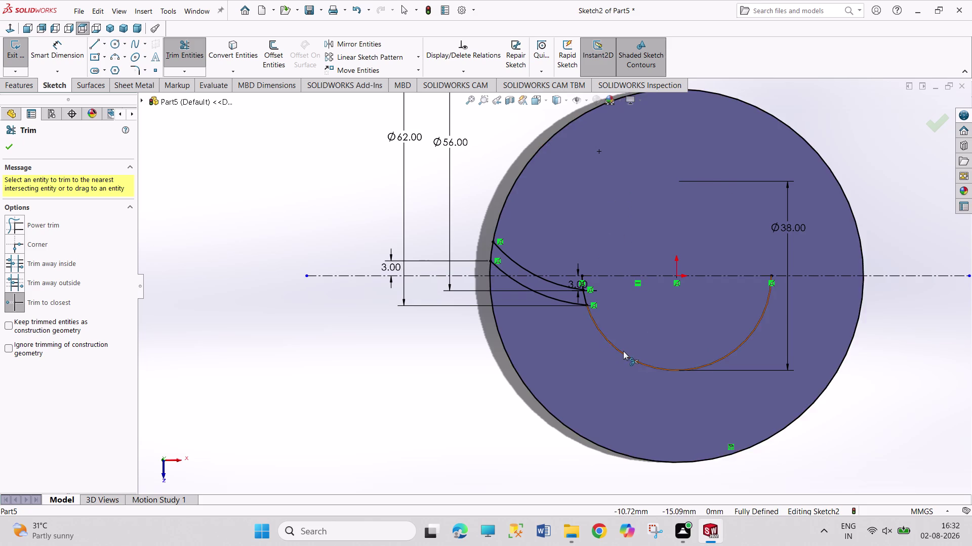
scroll(down, 3)
click(539, 267)
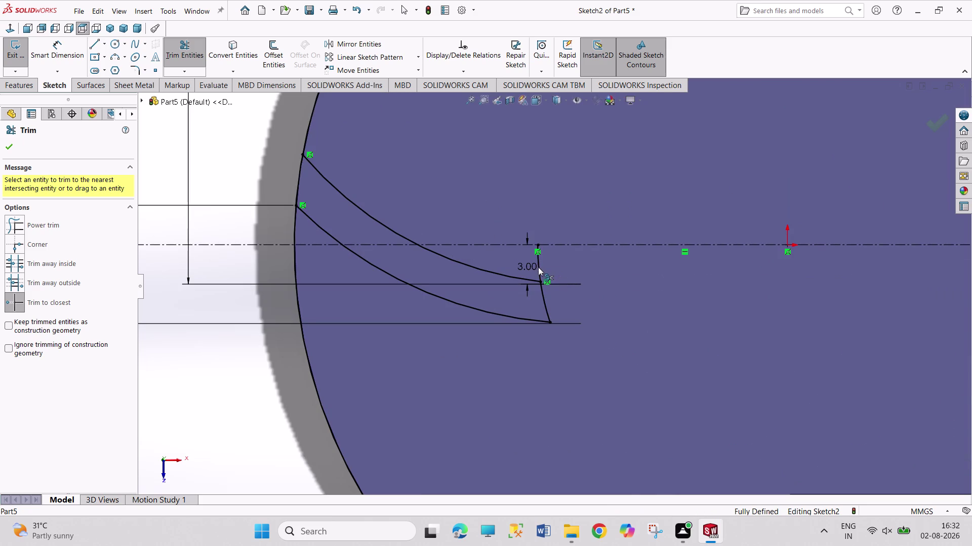
scroll(up, 3)
scroll(up, 3)
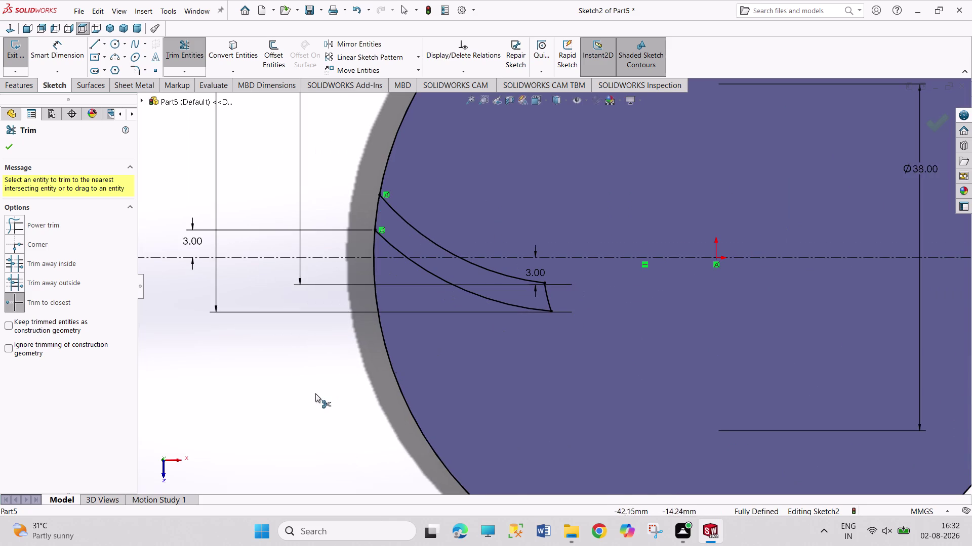
right_click(314, 394)
click(332, 425)
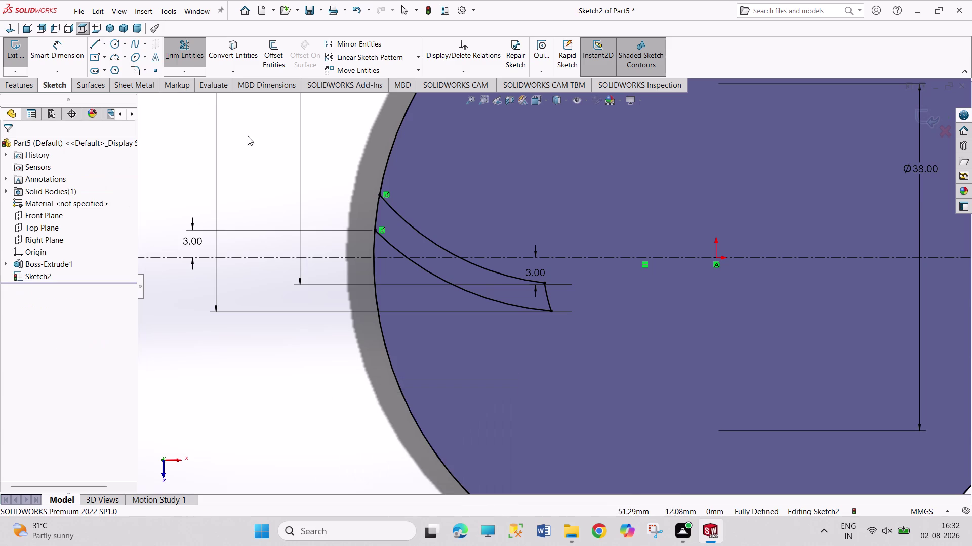
Trim the stray outer-circle pieces above the blade.
click(178, 51)
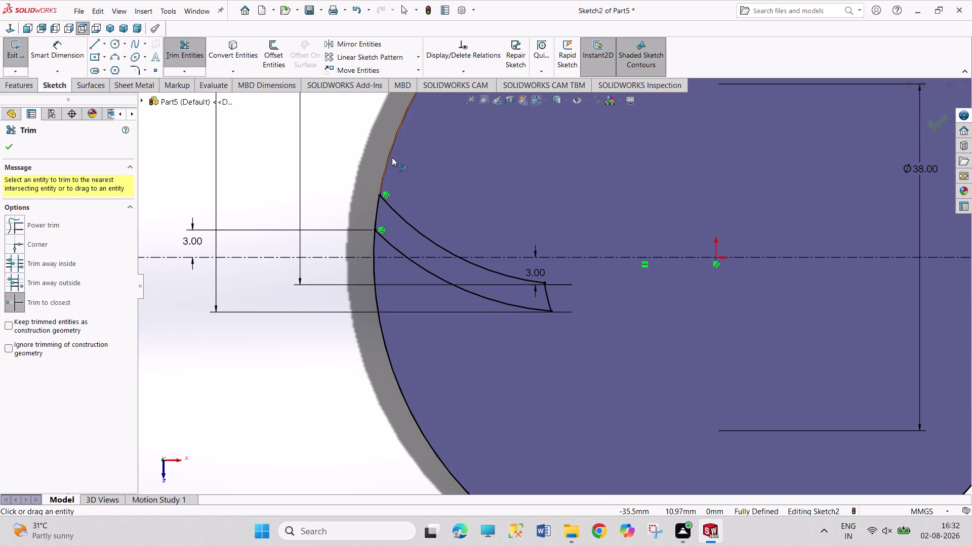
click(391, 157)
click(386, 162)
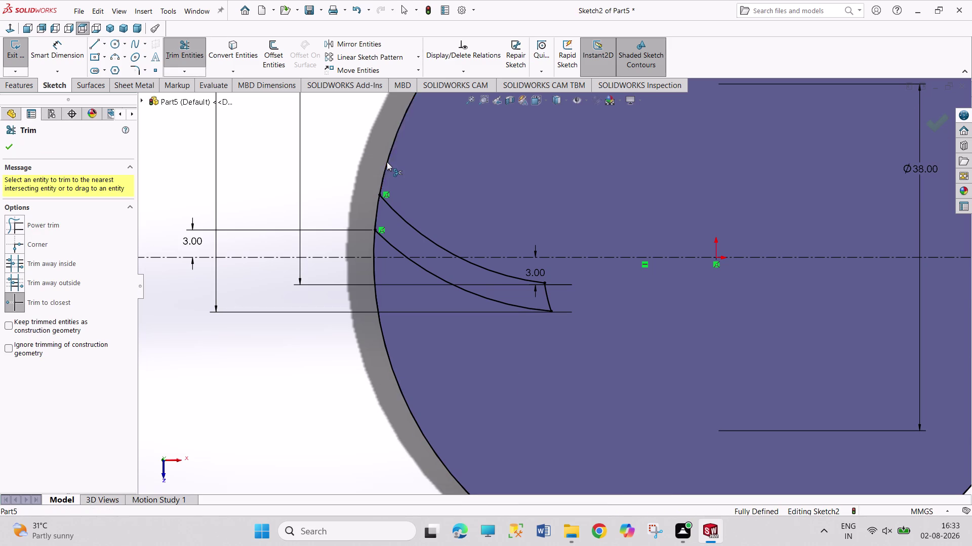
scroll(up, 3)
right_click(458, 171)
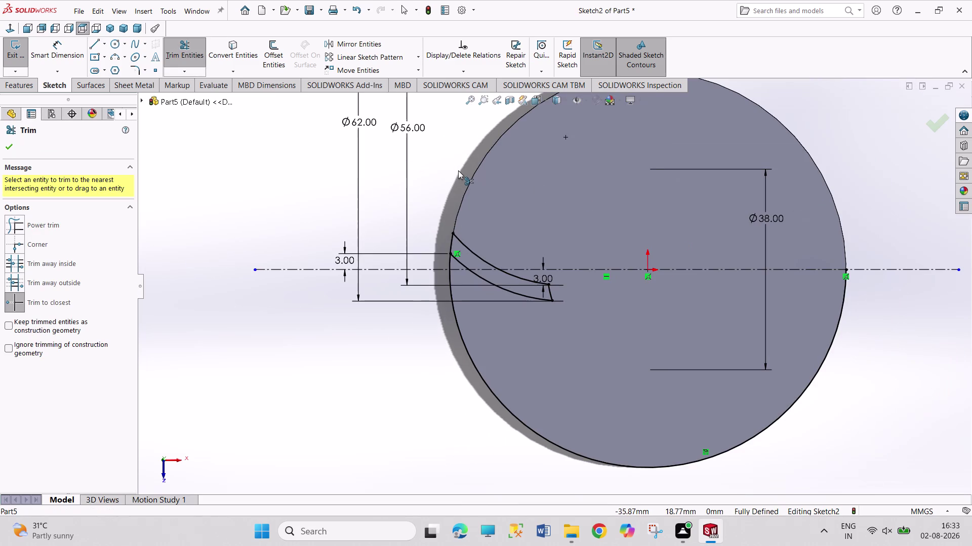
click(470, 205)
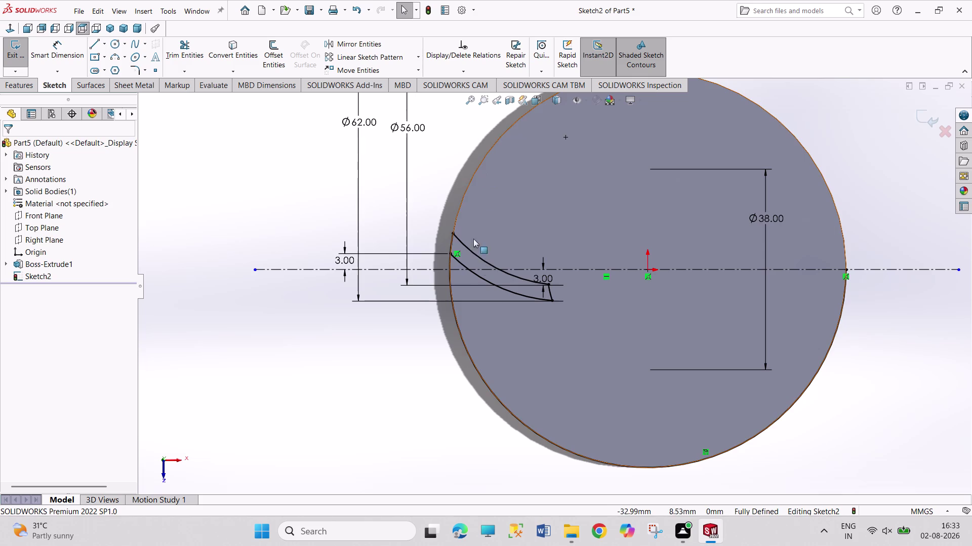
Trim the lower outer-circle piece and the short piece between the blade ends.
click(191, 49)
click(517, 417)
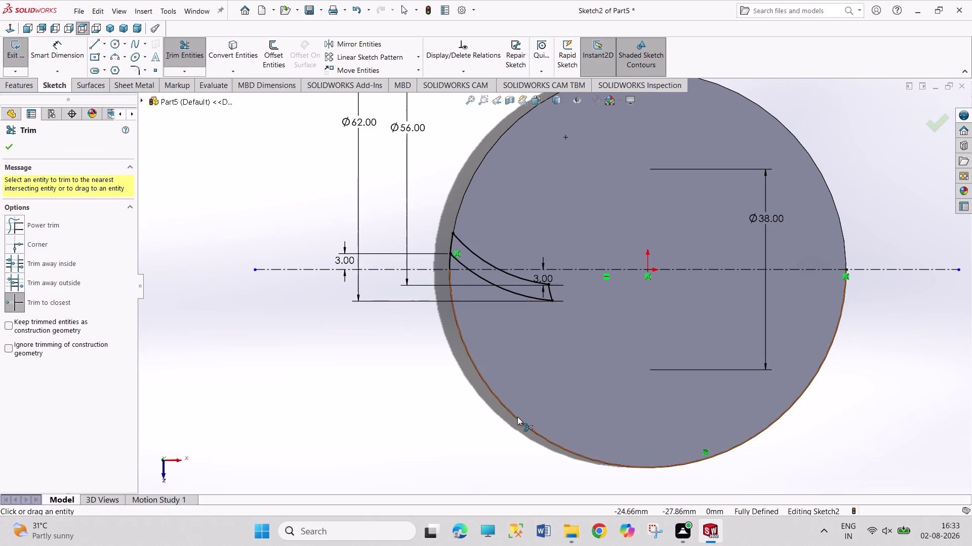
scroll(down, 3)
scroll(down, 3)
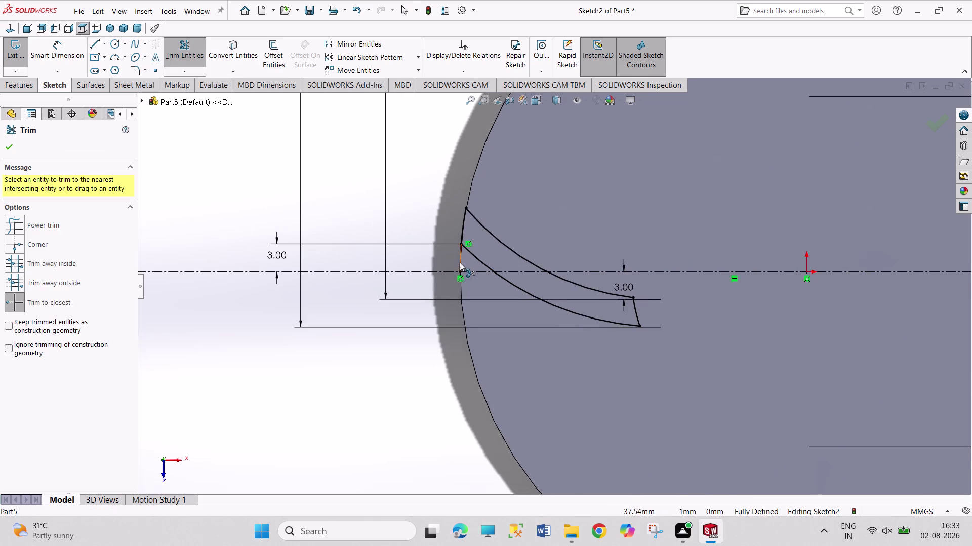
scroll(down, 3)
click(486, 284)
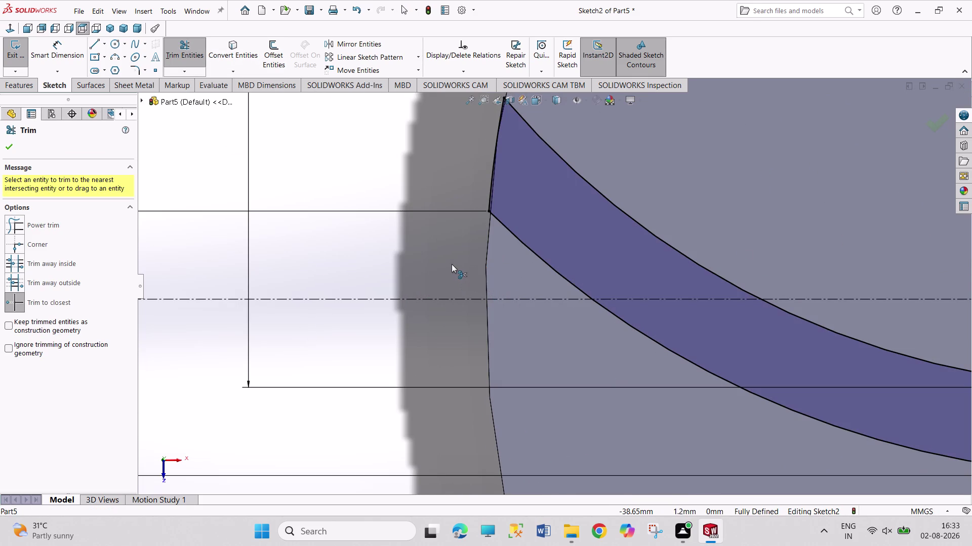
right_click(452, 264)
click(474, 297)
scroll(up, 3)
scroll(up, 3)
scroll(up, 3)
scroll(up, 3)
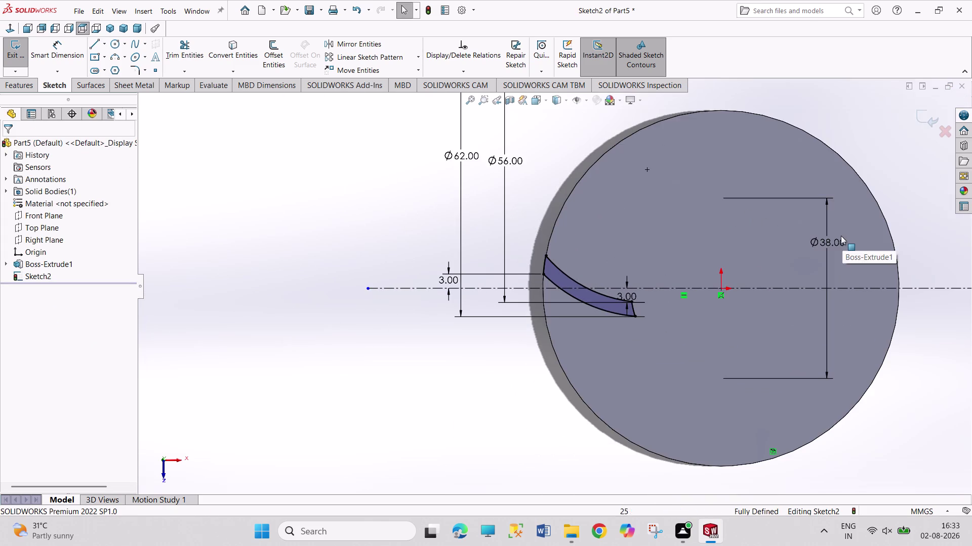
Start a Circular Sketch Pattern from the Sketch tab's pattern dropdown.
scroll(down, 3)
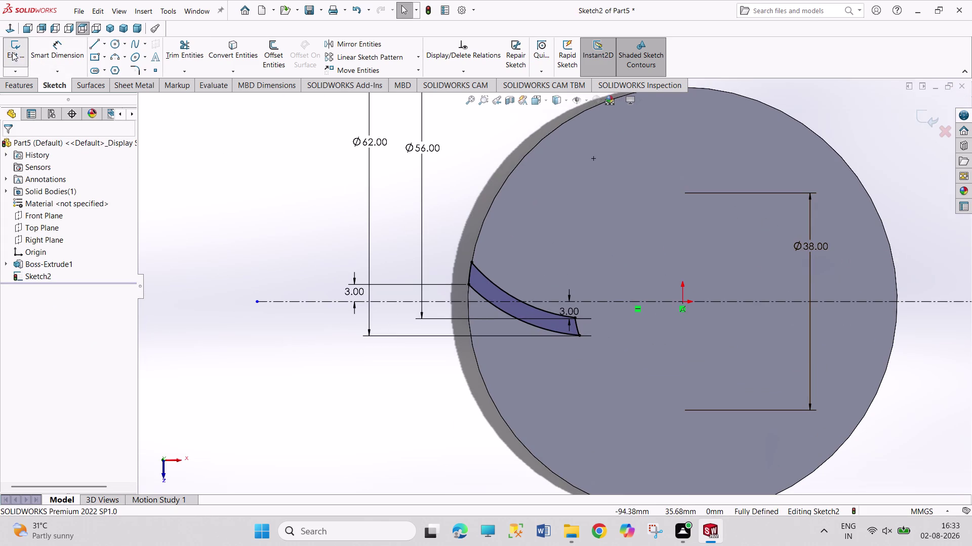
click(238, 72)
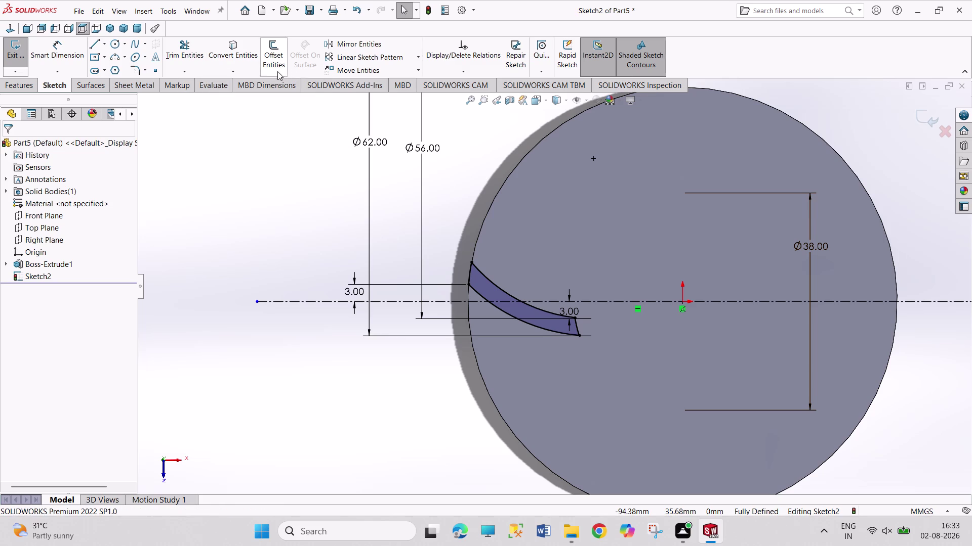
click(422, 57)
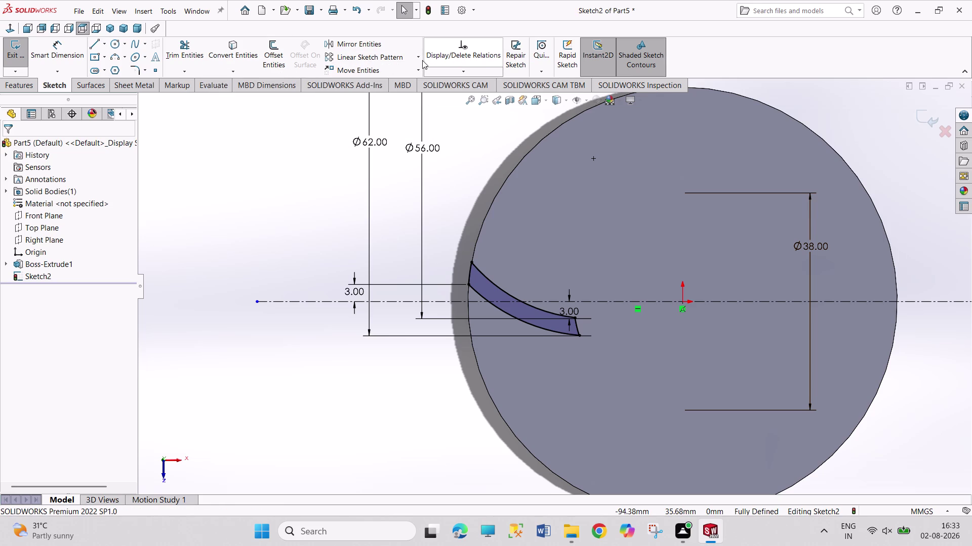
click(417, 57)
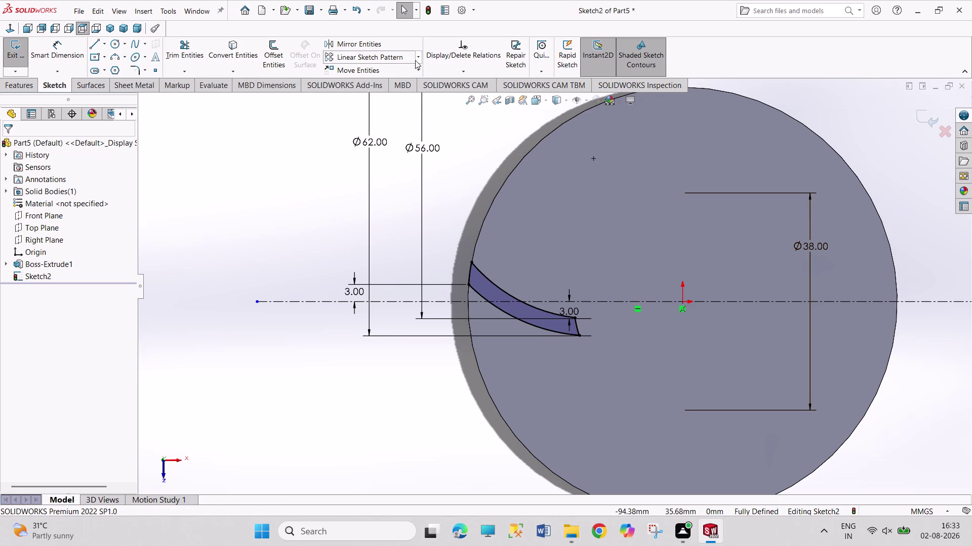
click(415, 60)
click(404, 92)
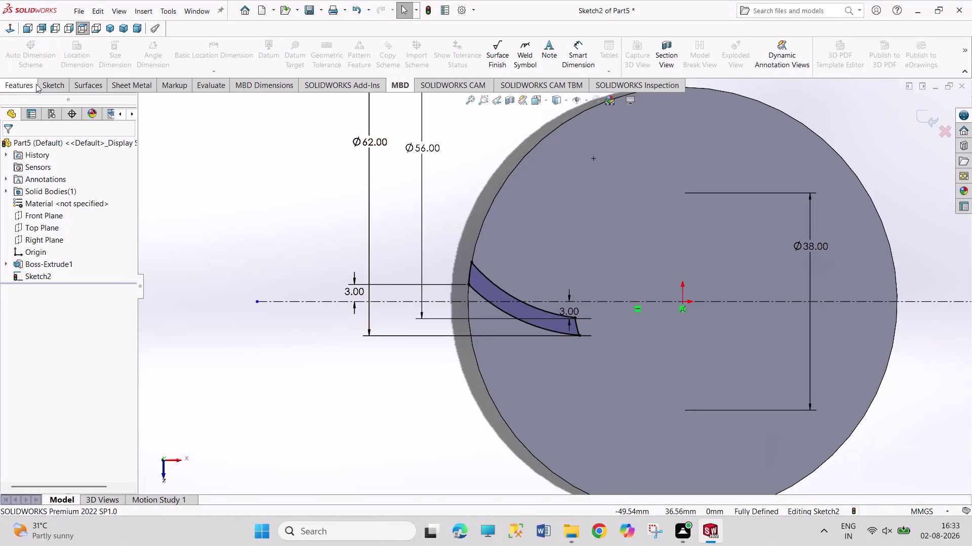
click(18, 87)
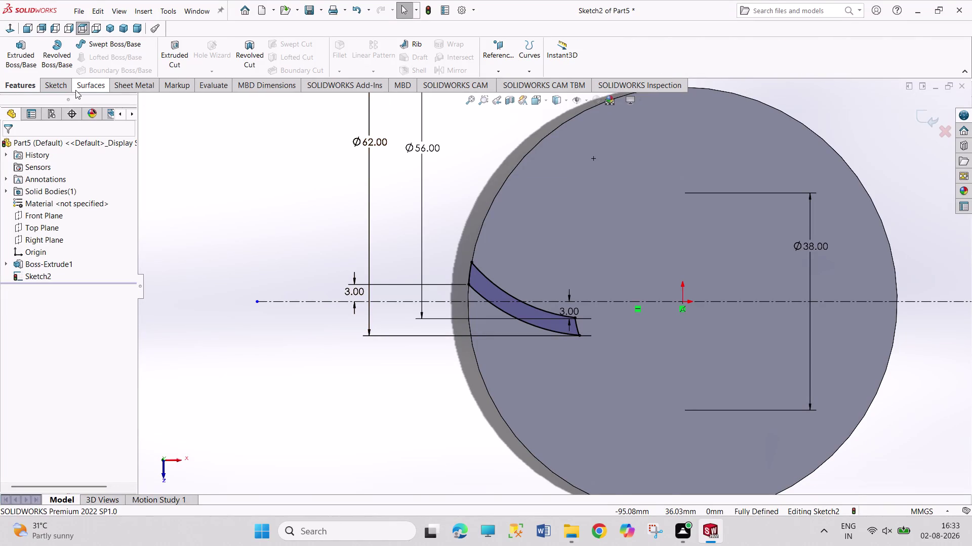
click(59, 88)
click(419, 58)
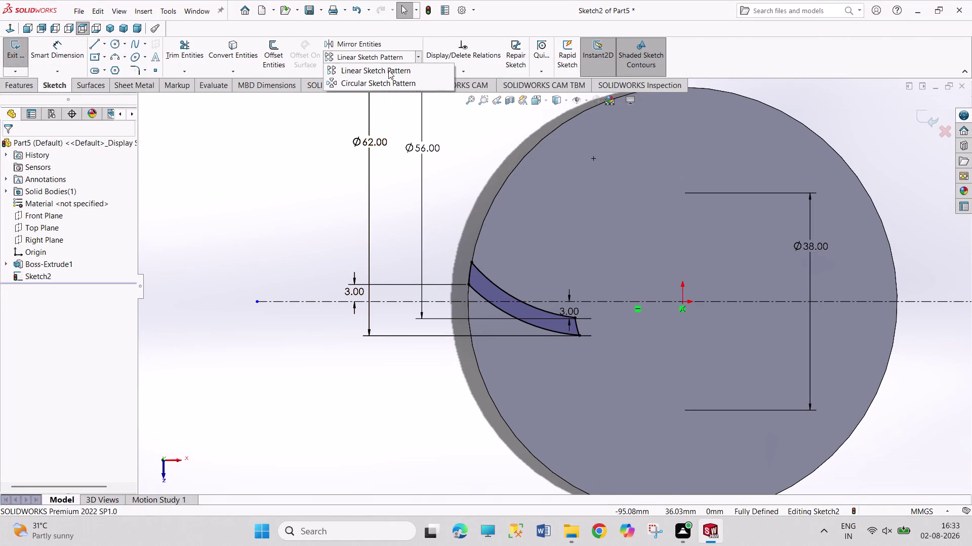
click(344, 84)
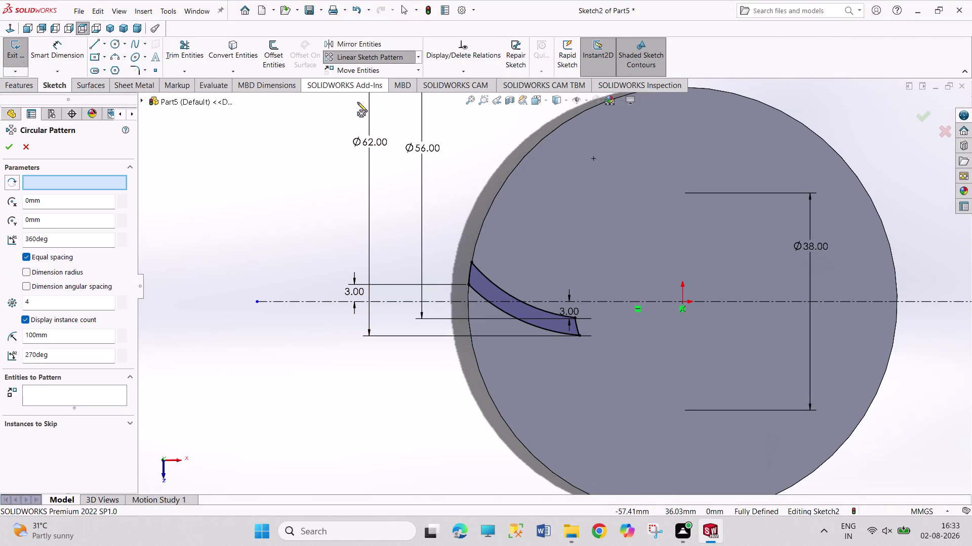
Select the four blade arcs and edges as the pattern entities.
click(72, 393)
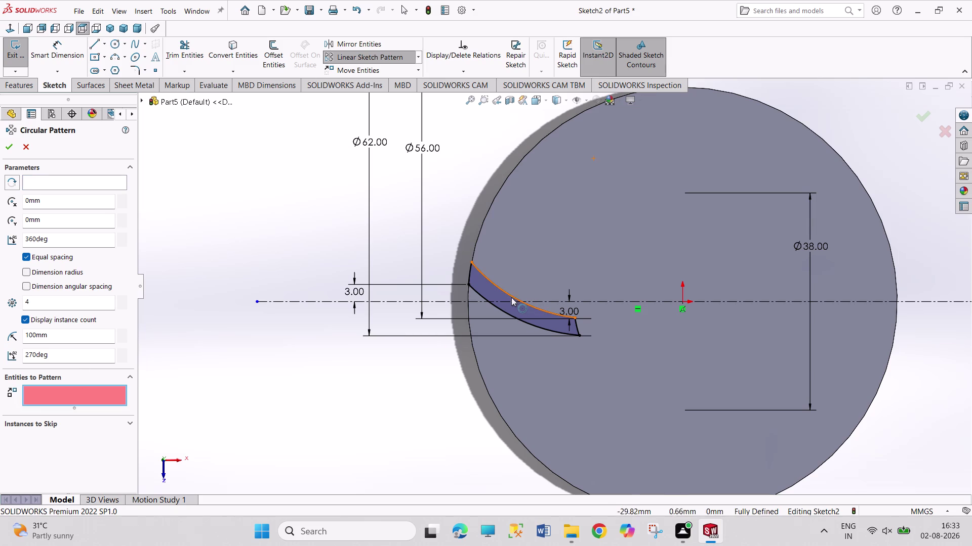
click(510, 297)
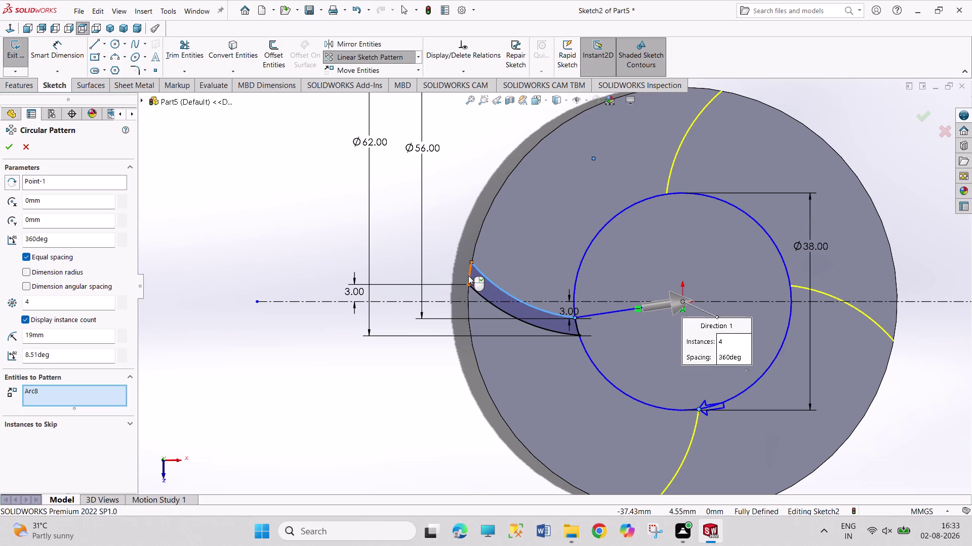
click(468, 276)
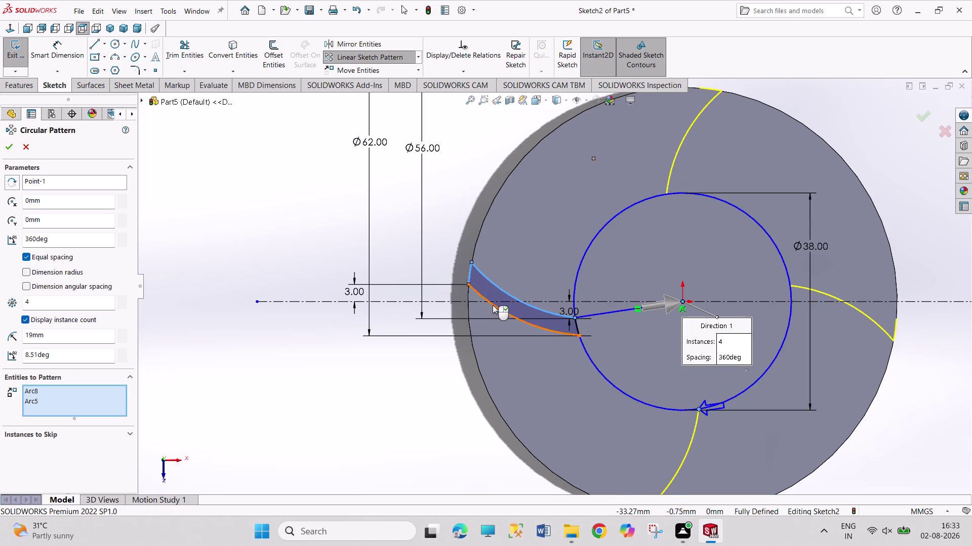
click(493, 305)
click(579, 327)
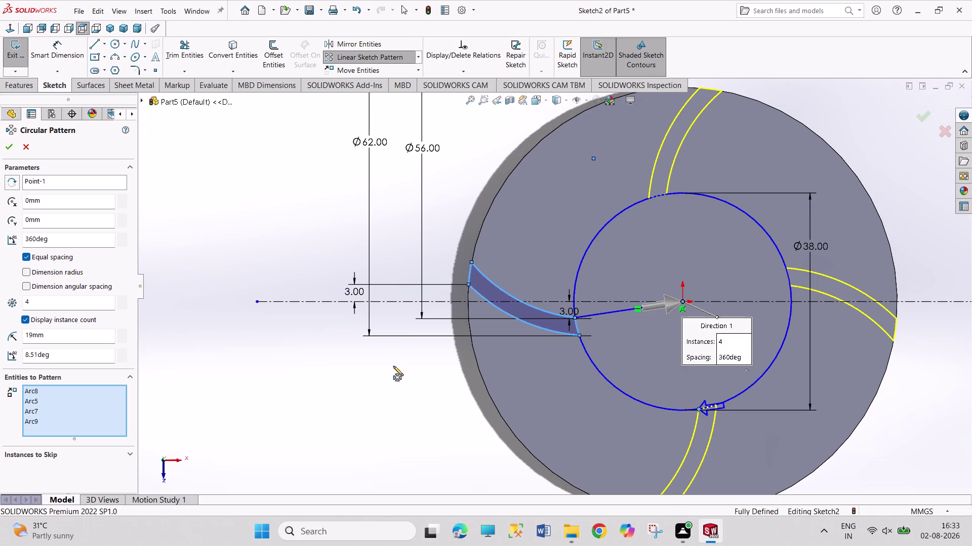
Set 6 equally spaced instances over 360°, accept the pattern and exit Sketch2.
drag(47, 301, 0, 293)
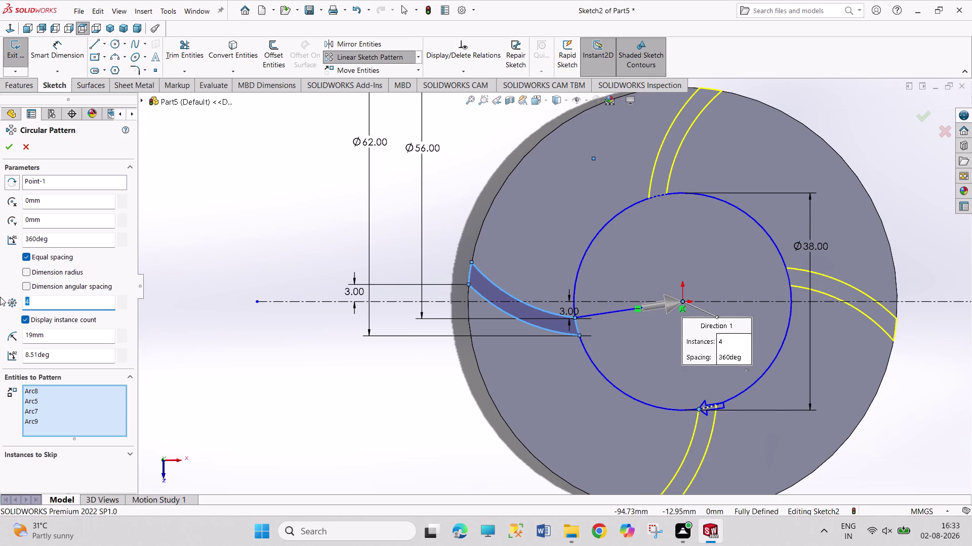
key(6)
key(Return)
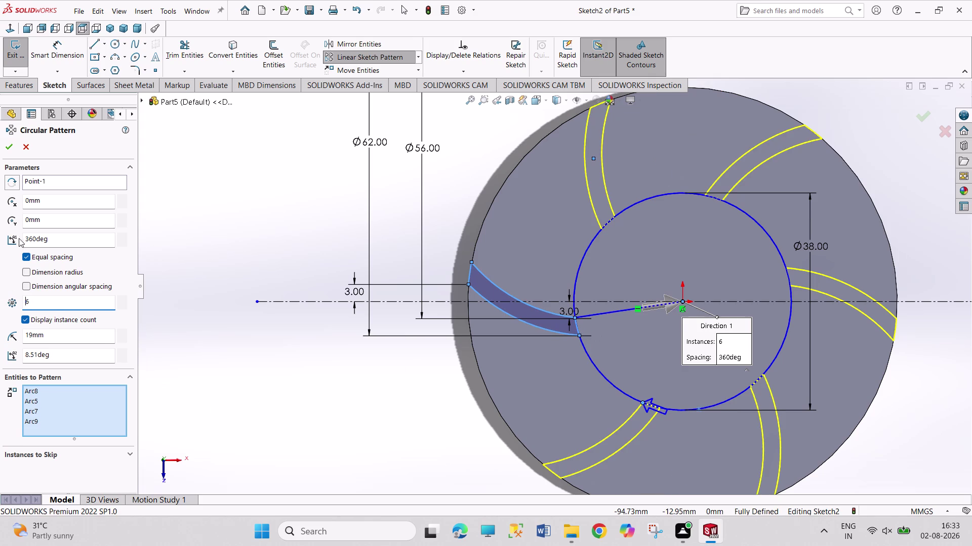
click(9, 147)
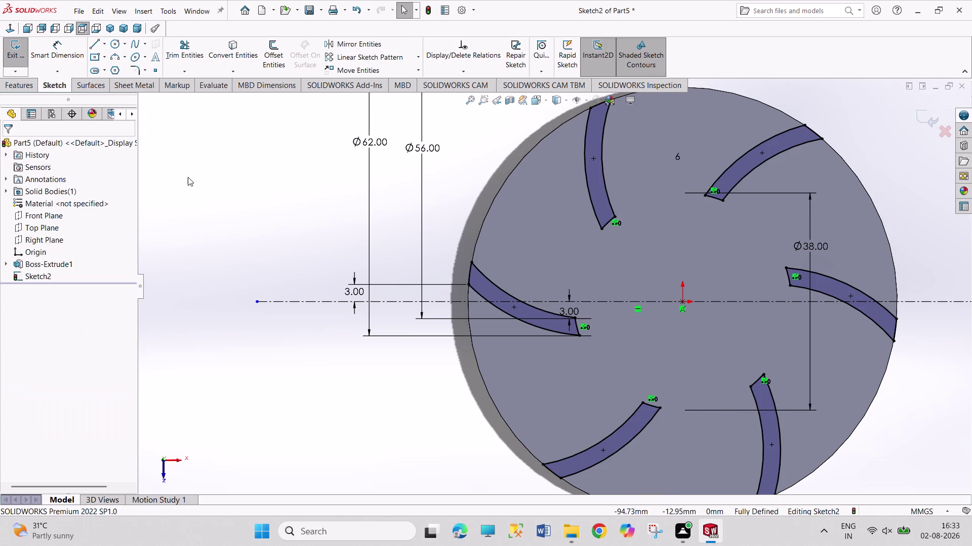
click(7, 59)
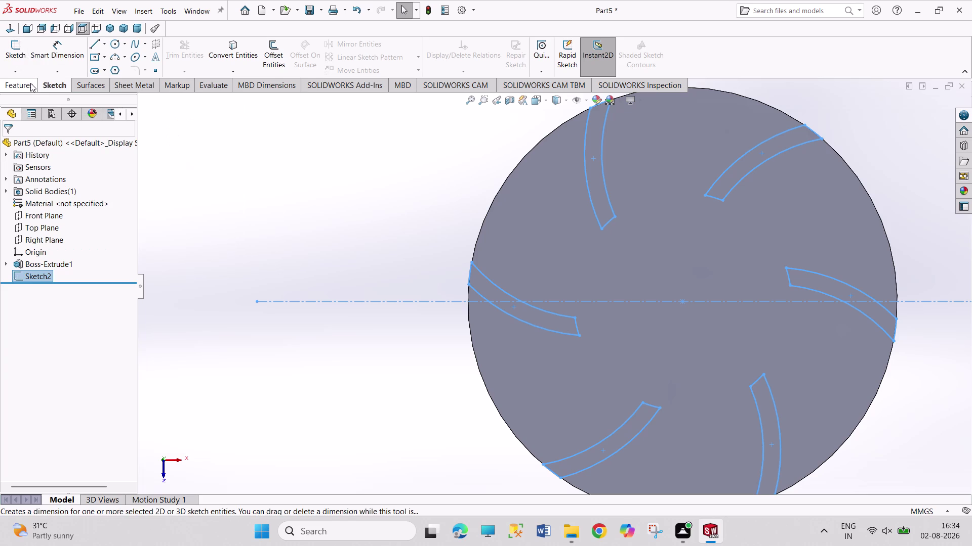
Extrude the blade sketch 14 mm as Boss-Extrude2.
click(31, 83)
click(15, 52)
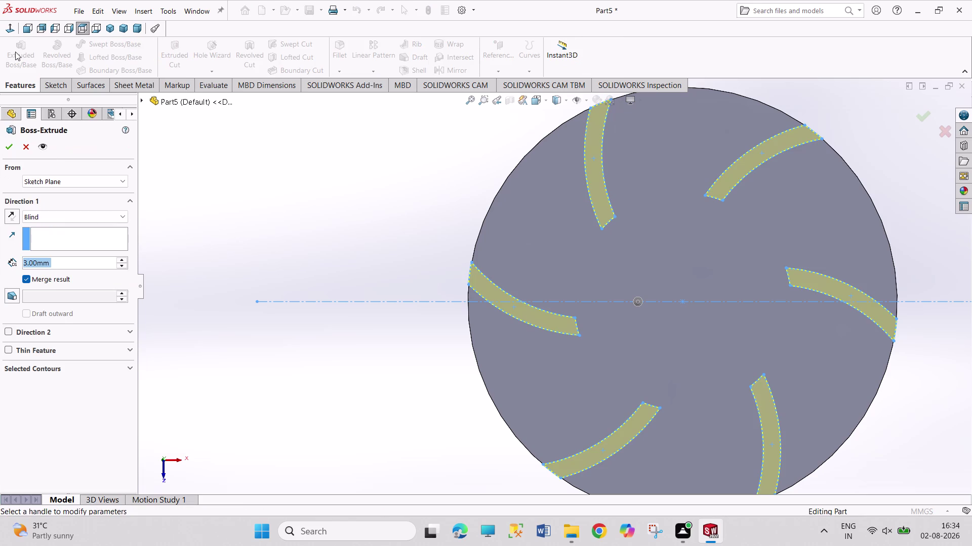
text(14)
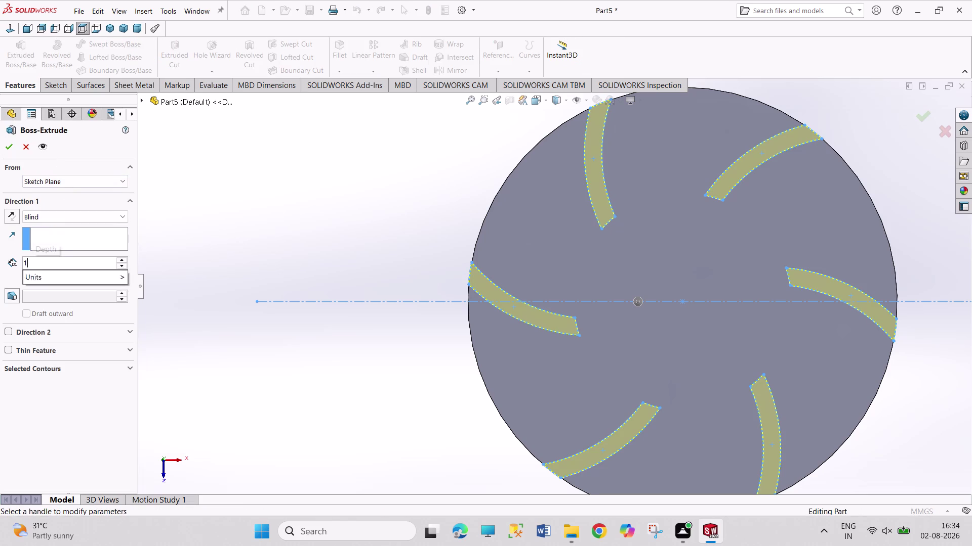
key(Return)
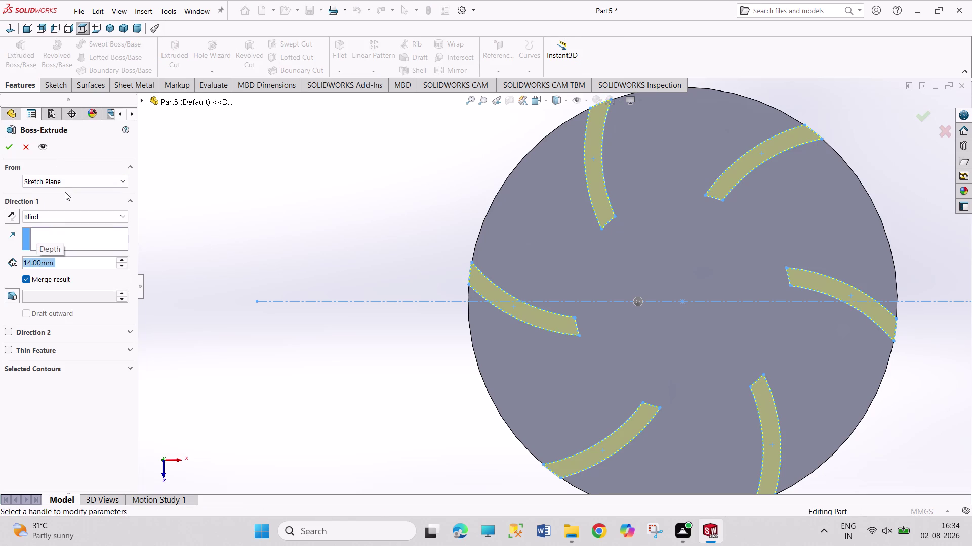
click(7, 151)
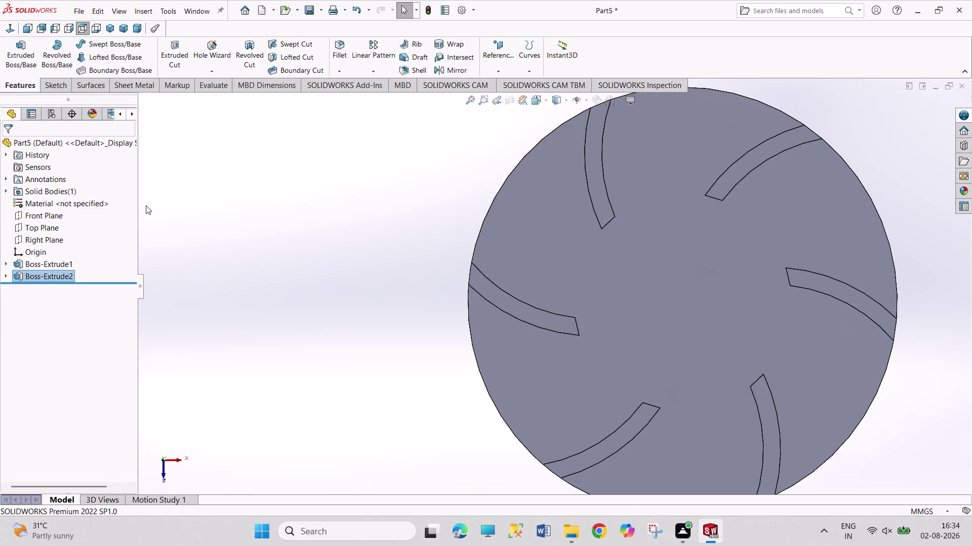
Switch to isometric, orbit to the underside and select the base disc's bottom face.
click(145, 205)
click(107, 33)
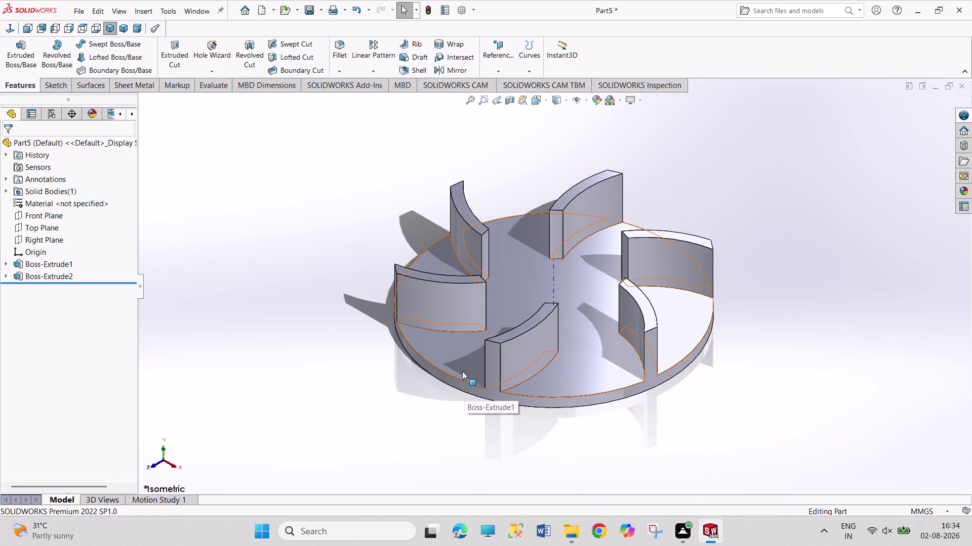
middle_drag(450, 362, 449, 303)
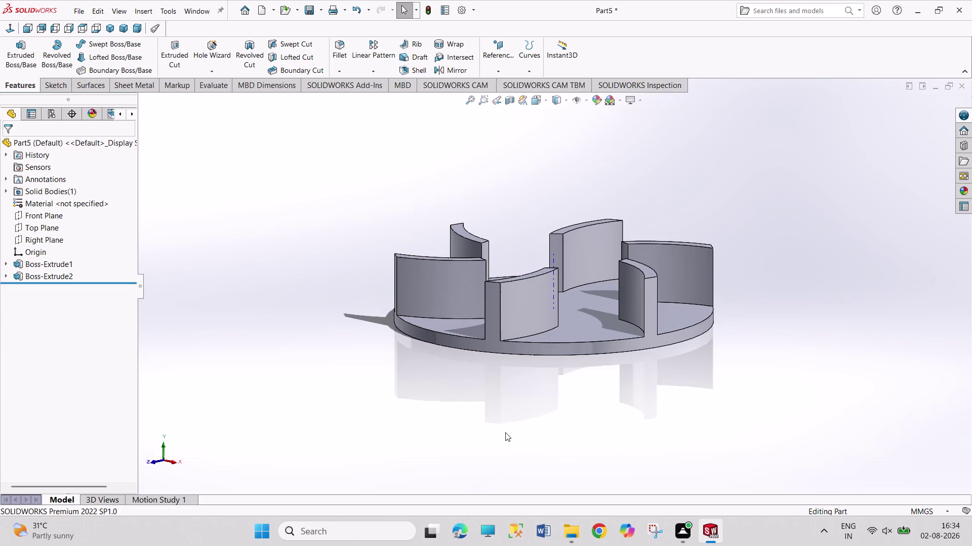
middle_drag(505, 433, 486, 295)
scroll(down, 3)
click(542, 290)
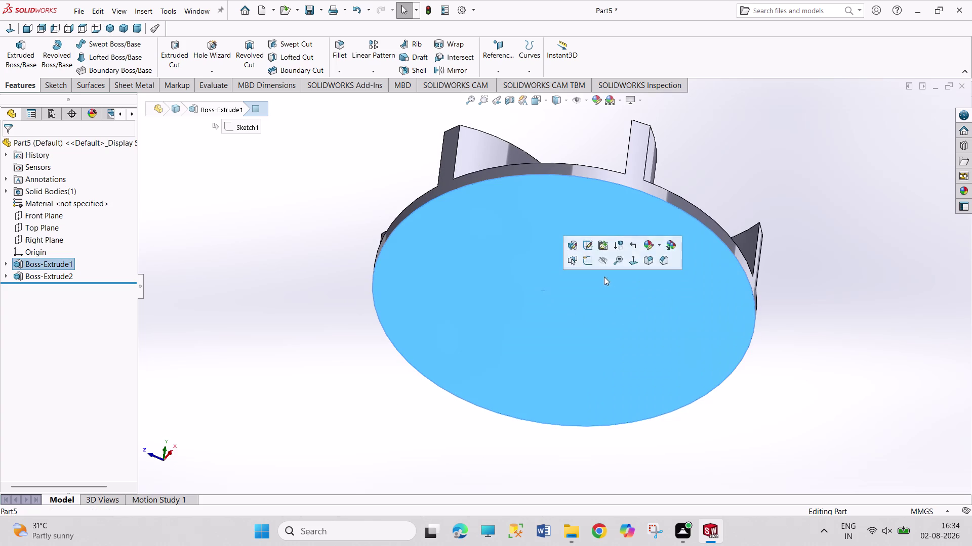
Sketch an origin-centred circle on the disc underside and dimension it 26 mm.
click(586, 257)
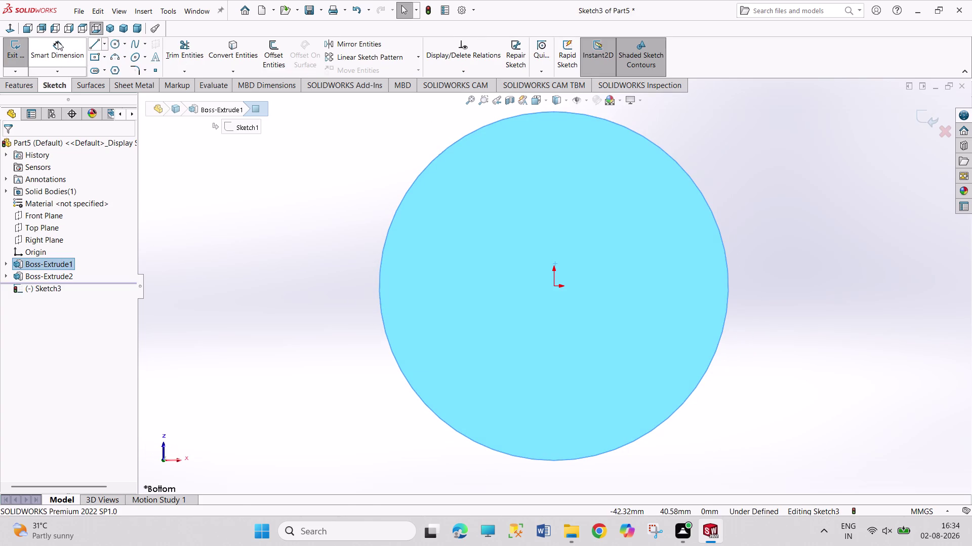
click(119, 46)
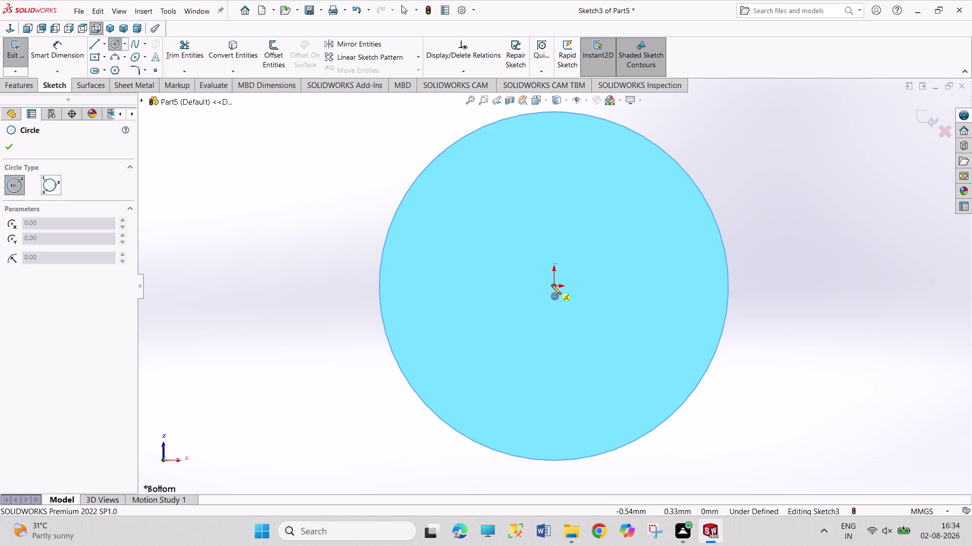
click(551, 285)
click(593, 358)
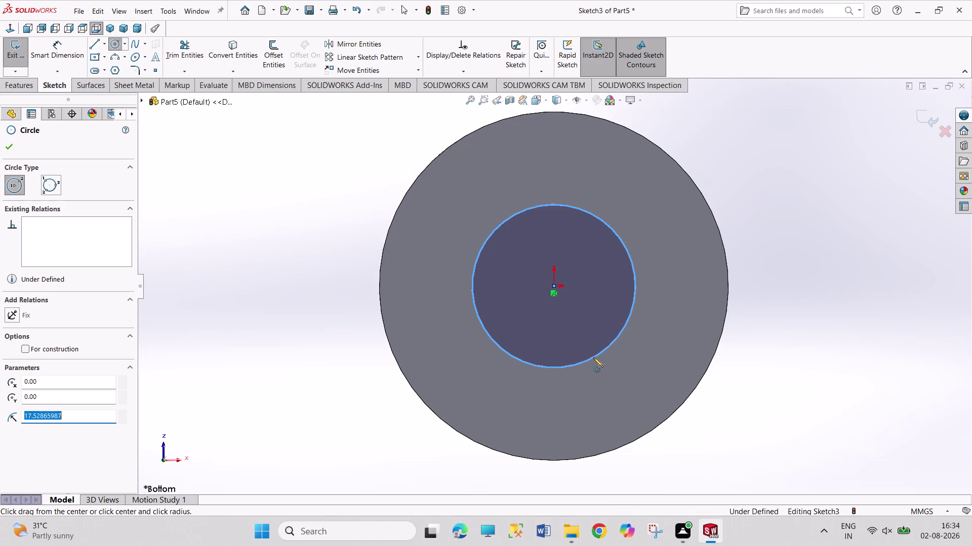
right_drag(791, 304, 754, 180)
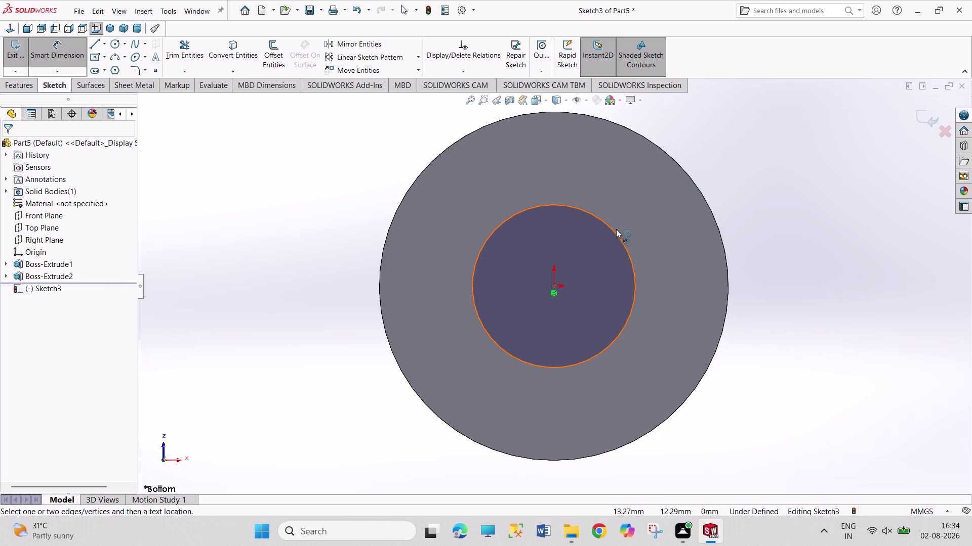
click(616, 229)
click(703, 147)
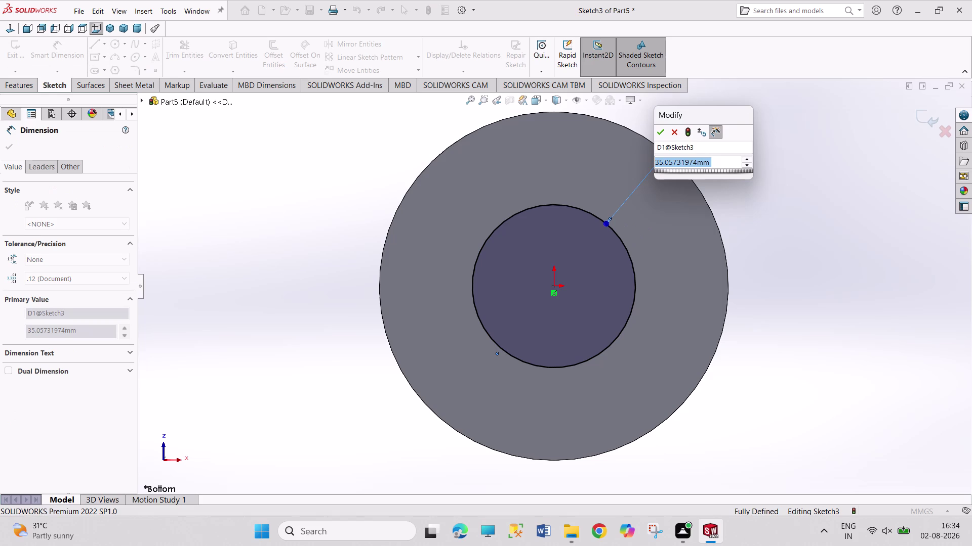
text(26)
key(Return)
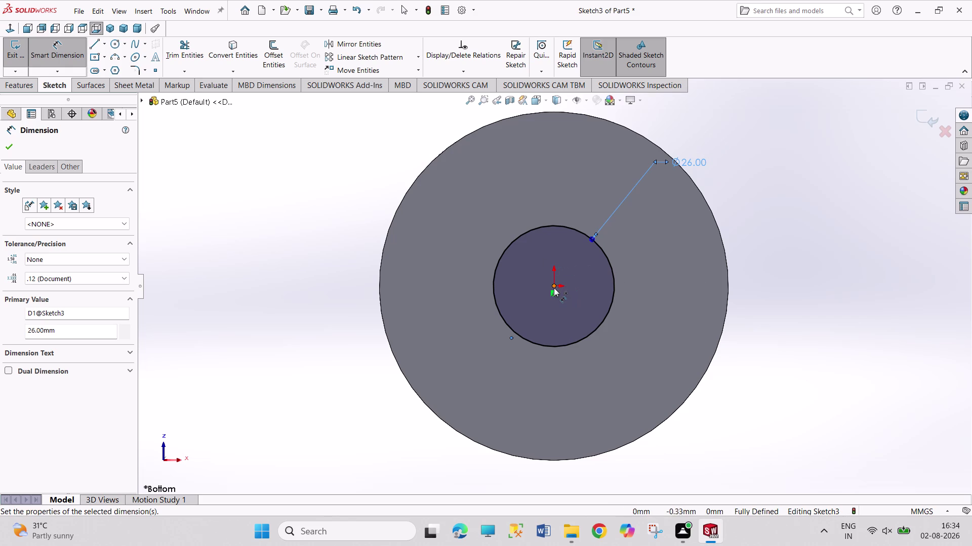
Change the circle's diameter to 25 mm and exit Sketch3.
right_click(754, 253)
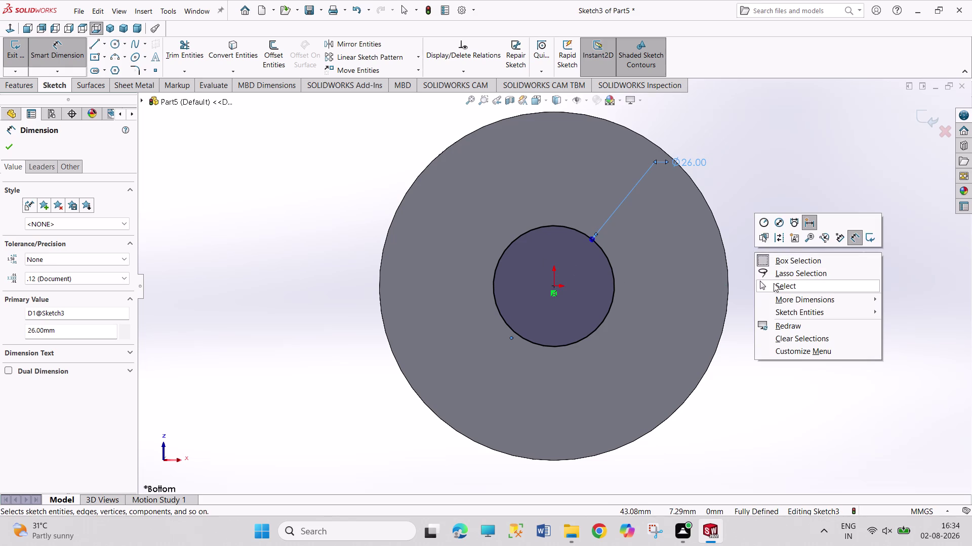
click(773, 283)
double_click(694, 163)
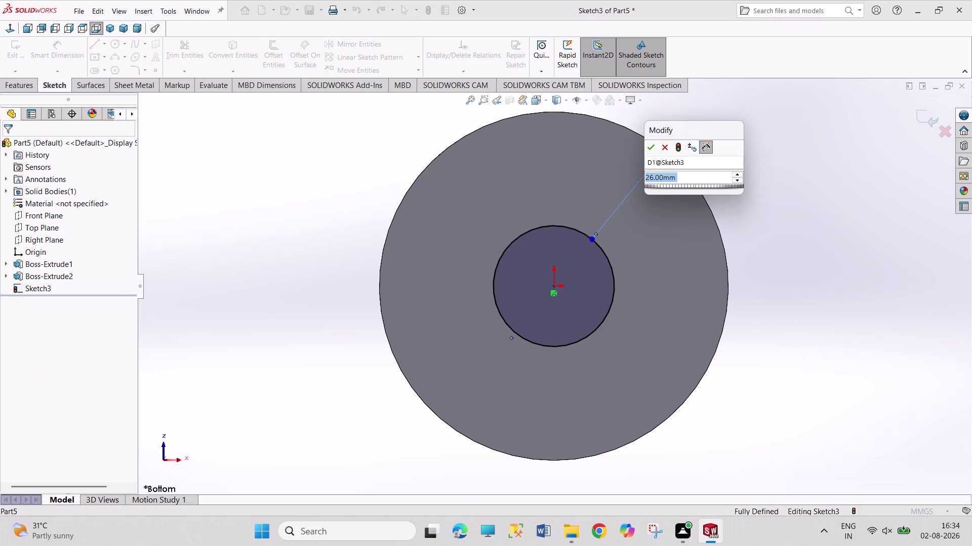
key(2)
key(5)
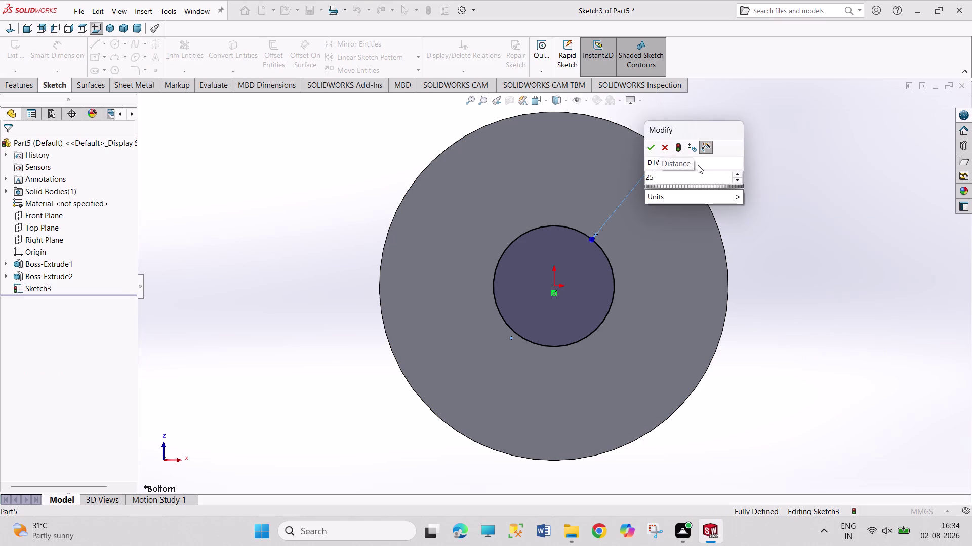
key(Return)
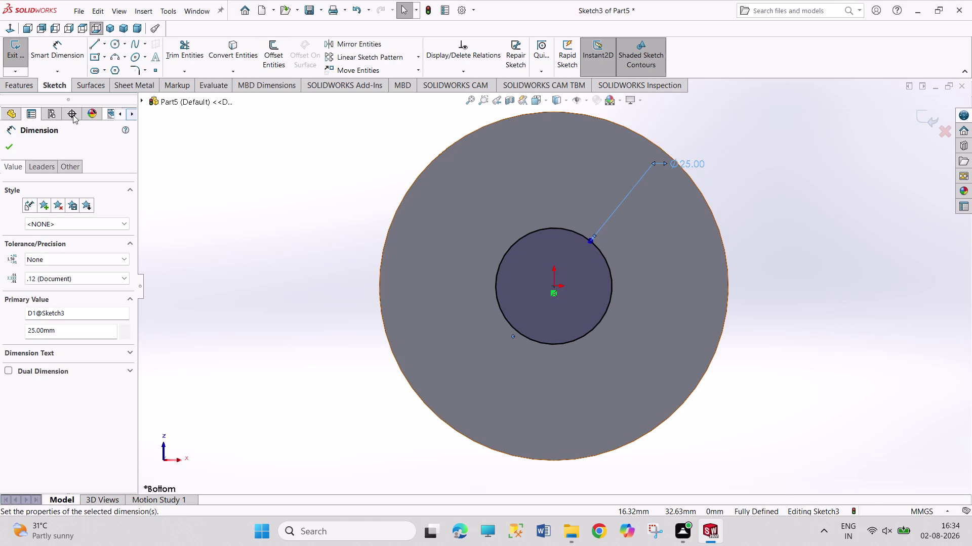
click(5, 51)
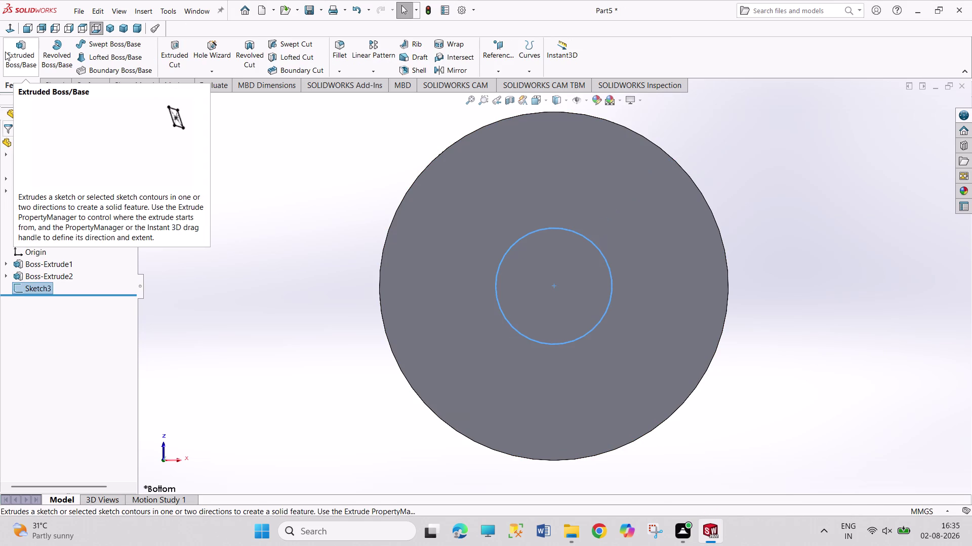
Extrude the 25 mm circle 16 mm into the hub boss Boss-Extrude3.
click(20, 50)
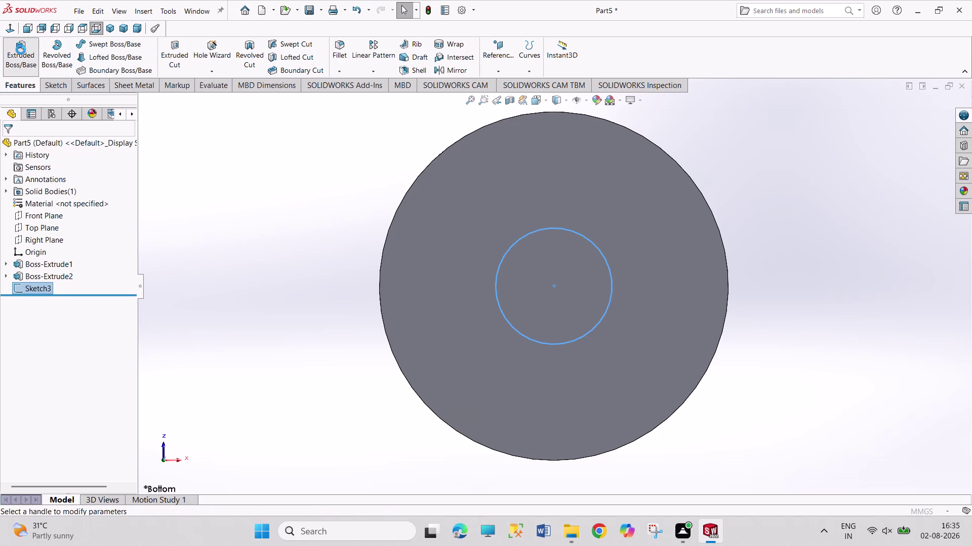
text(1)
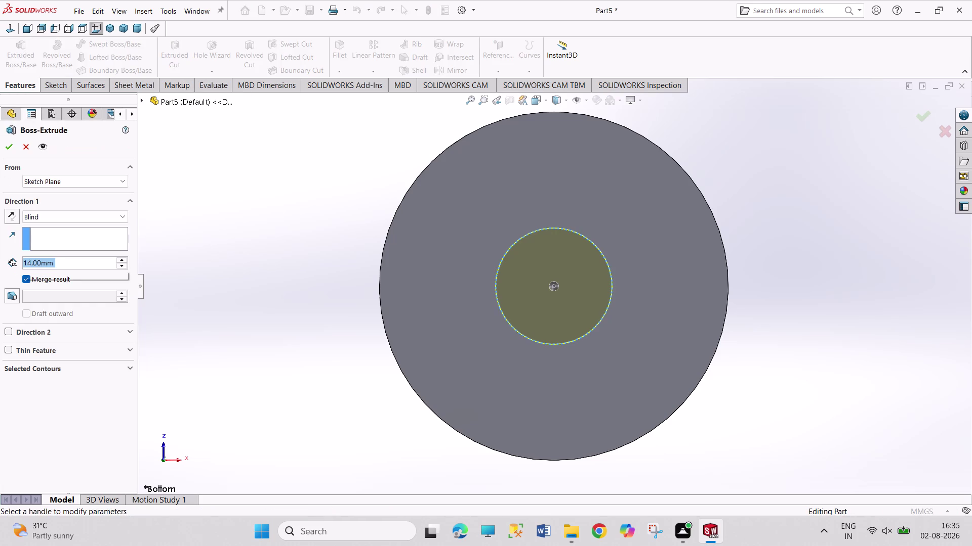
text(6)
key(Return)
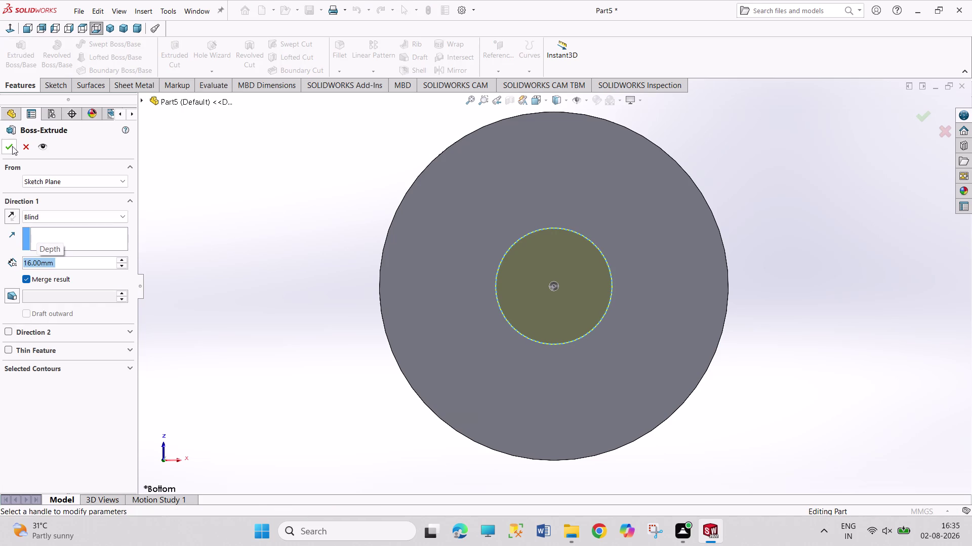
click(6, 147)
Orbit to the new hub, select its end face and view it face-on.
click(107, 28)
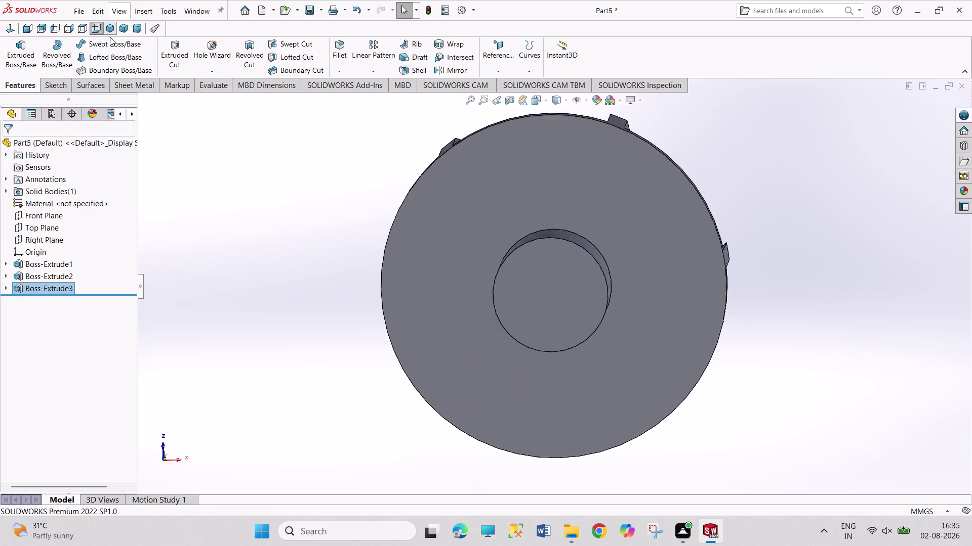
middle_drag(327, 282, 261, 135)
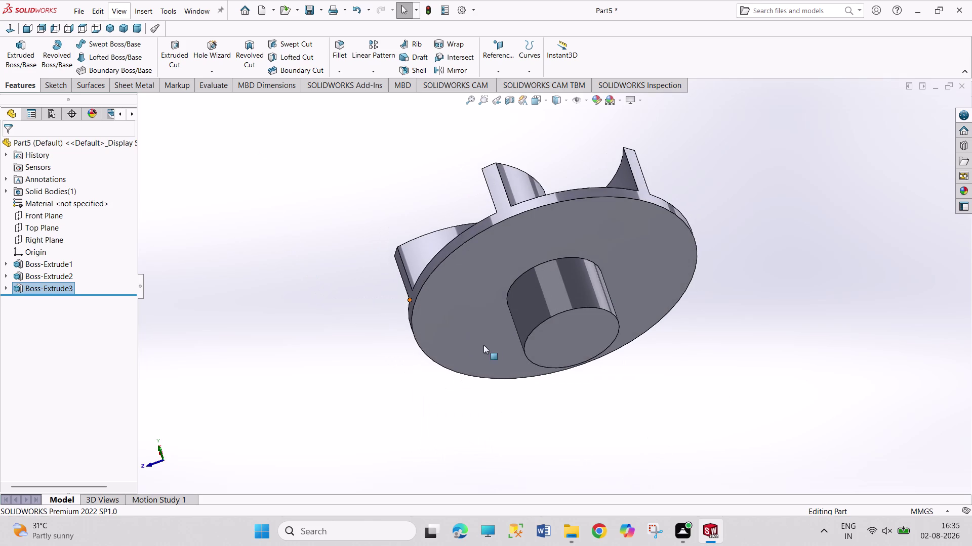
click(556, 339)
click(602, 312)
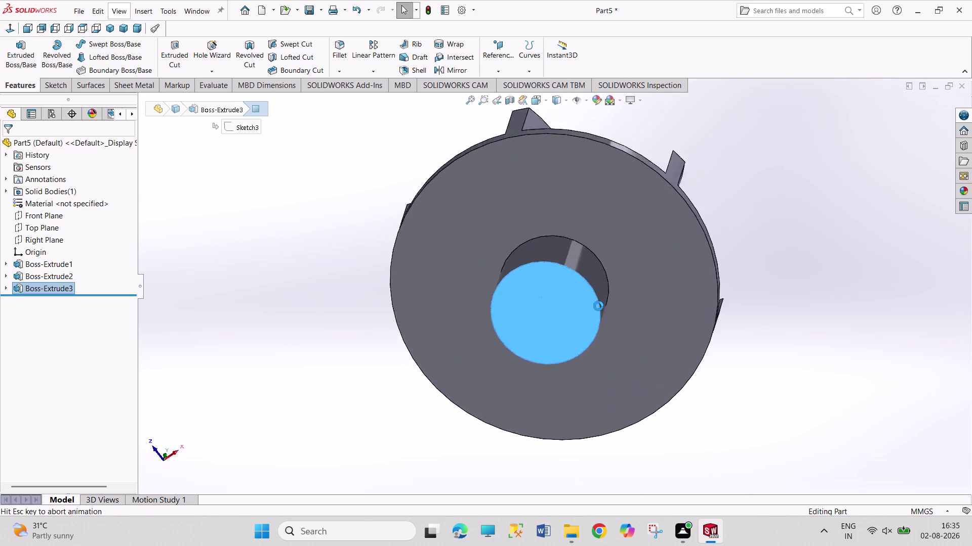
Start Sketch4 on the hub end face and draw a trial large circle at the origin.
click(111, 39)
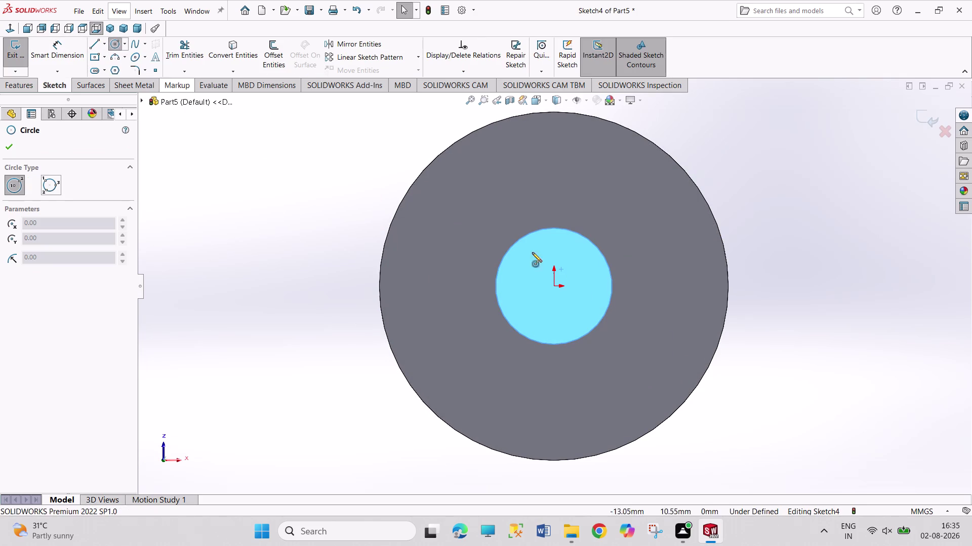
middle_drag(752, 303, 542, 341)
click(562, 307)
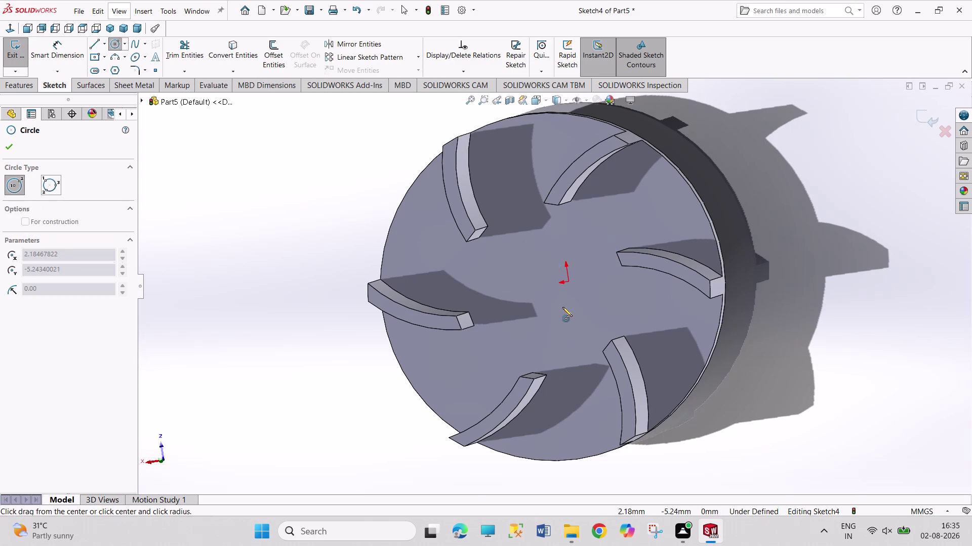
right_click(739, 322)
click(770, 327)
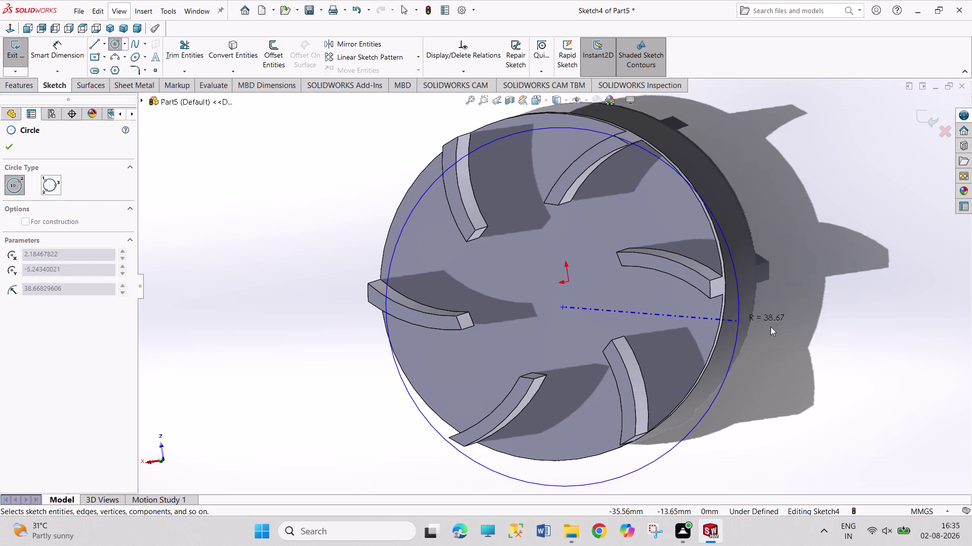
click(638, 317)
Discard Sketch4, orbit to the bladed disc face and start Sketch5 there.
right_click(573, 302)
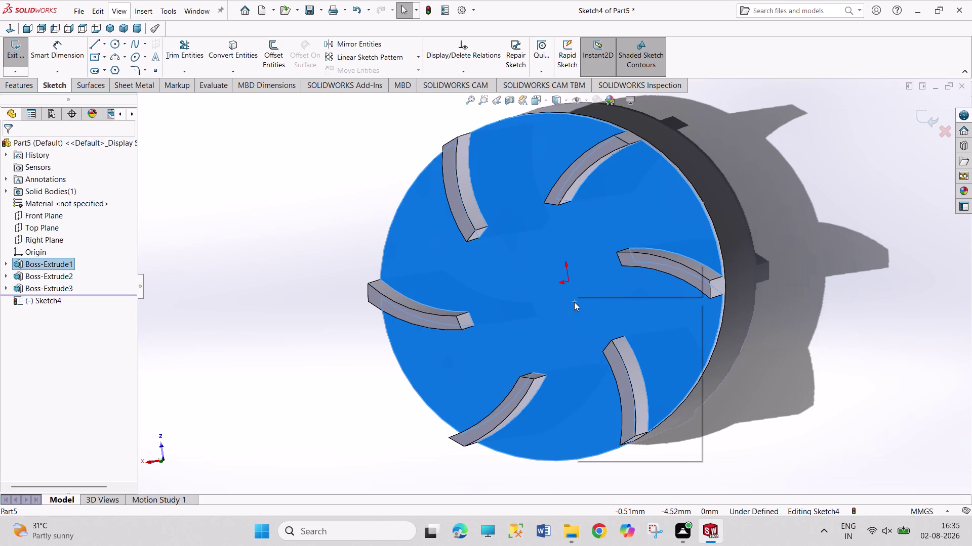
triple_click(792, 322)
double_click(792, 322)
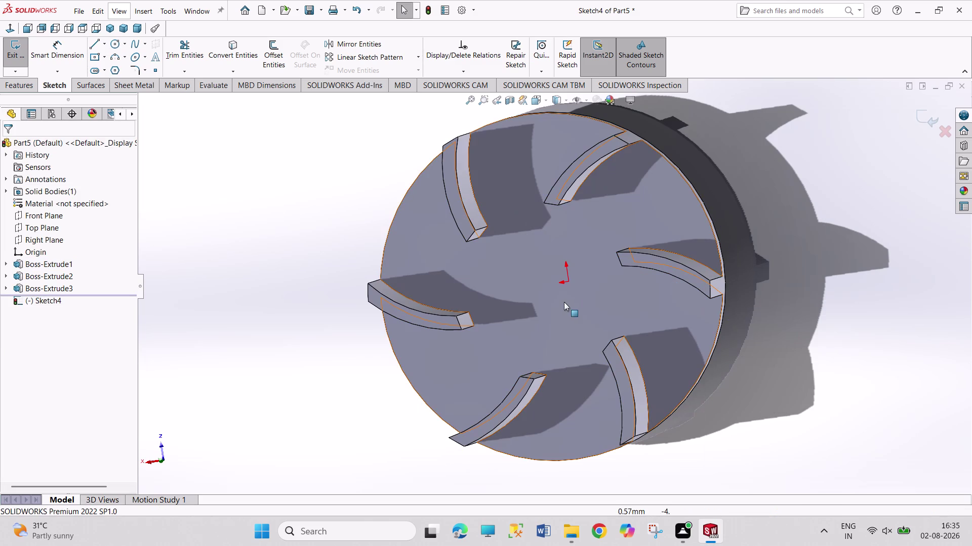
click(564, 303)
right_click(563, 302)
click(747, 299)
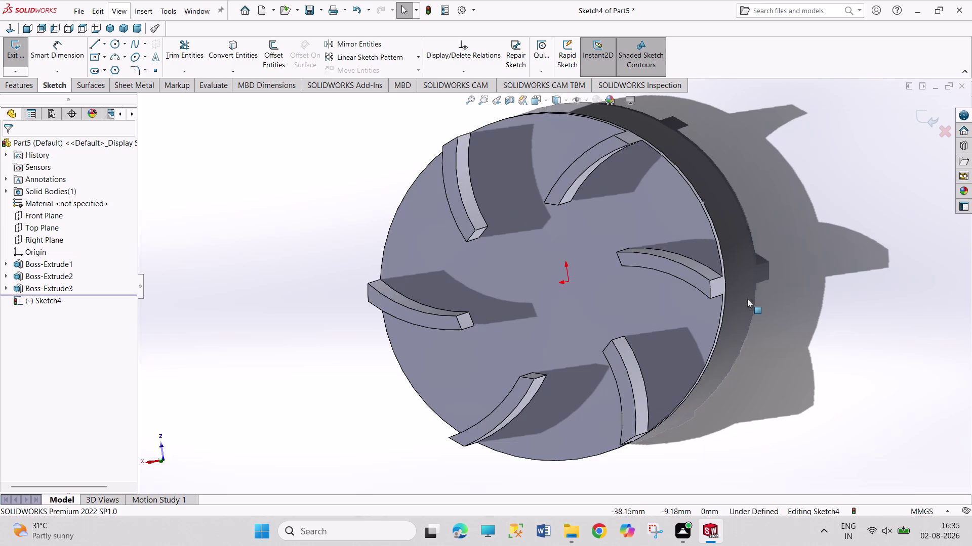
middle_drag(747, 299, 523, 341)
middle_drag(671, 342, 471, 371)
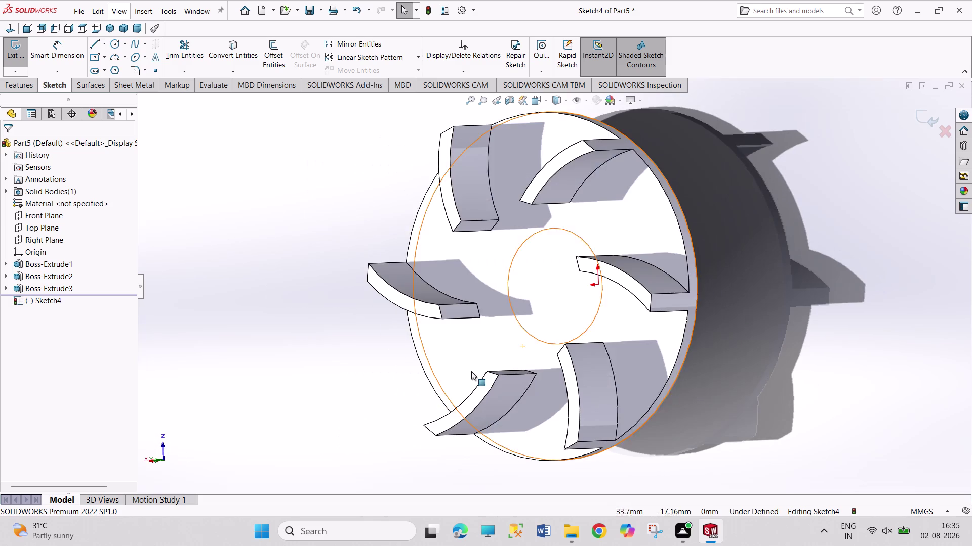
click(548, 336)
right_click(550, 334)
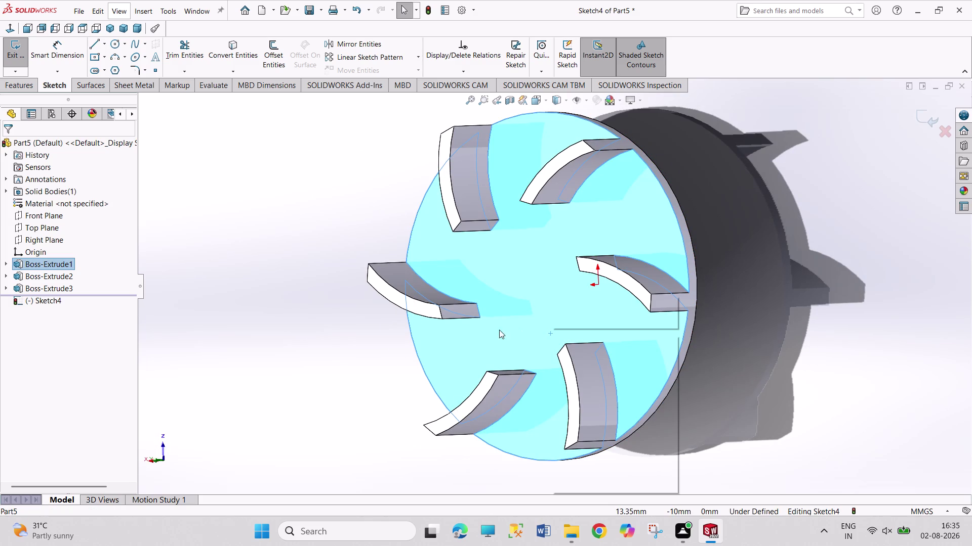
click(26, 43)
click(523, 288)
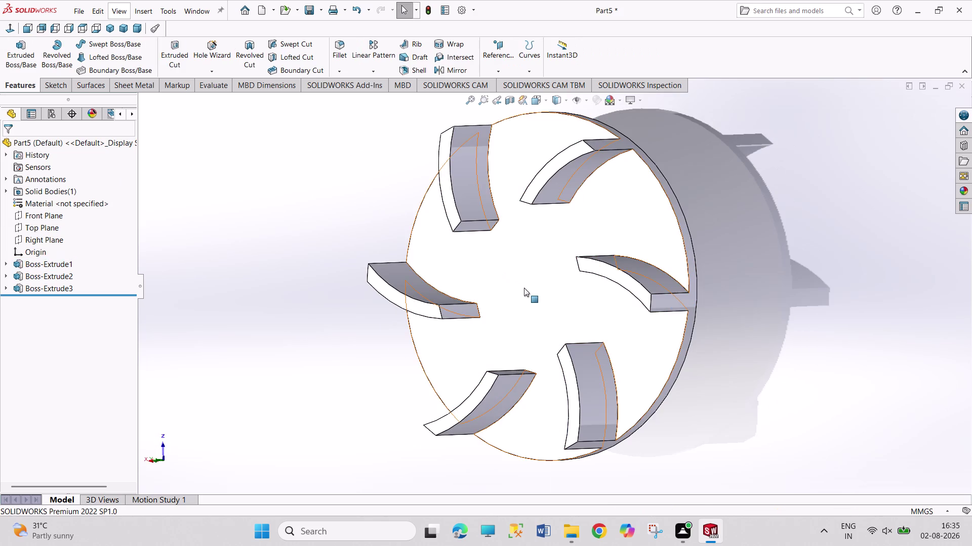
click(573, 264)
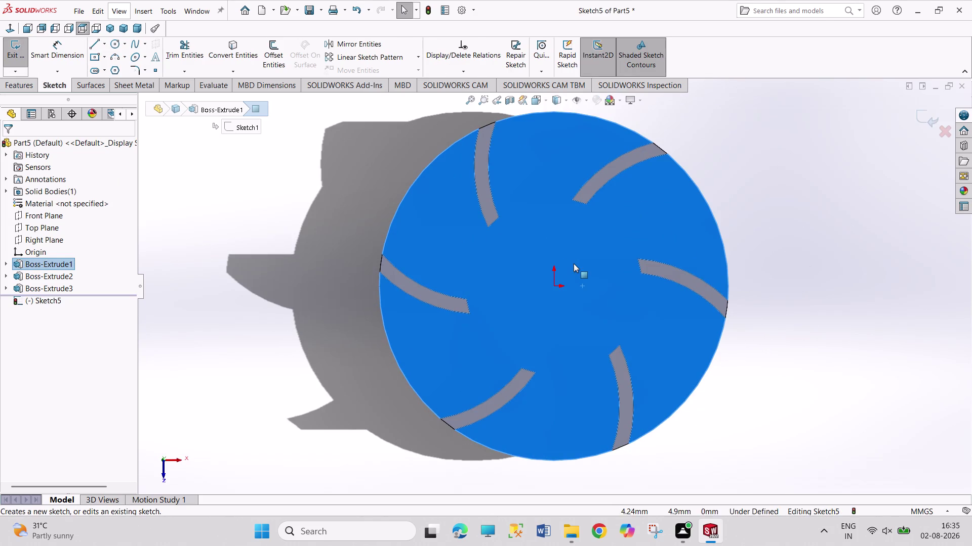
Draw an origin-centred circle on the disc face and dimension it 14 mm in diameter.
click(114, 44)
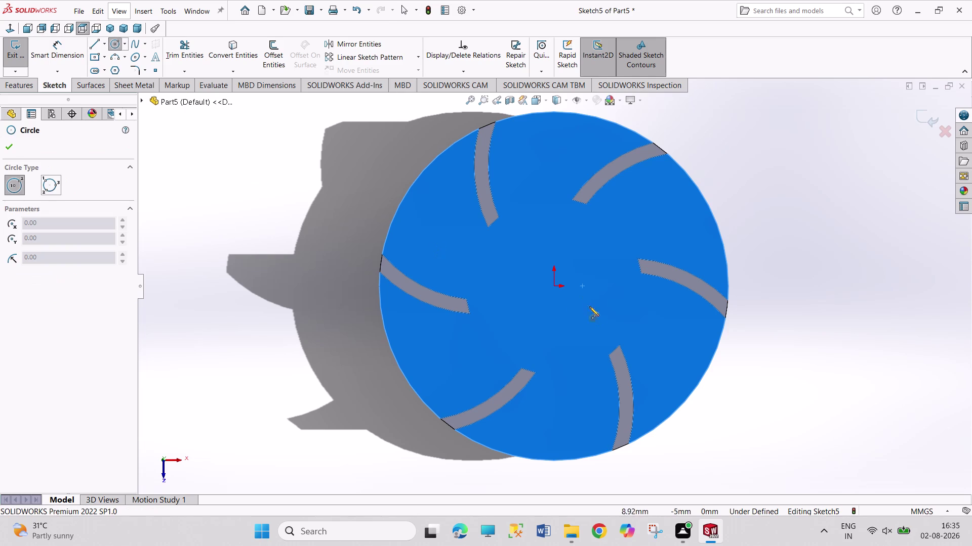
click(552, 287)
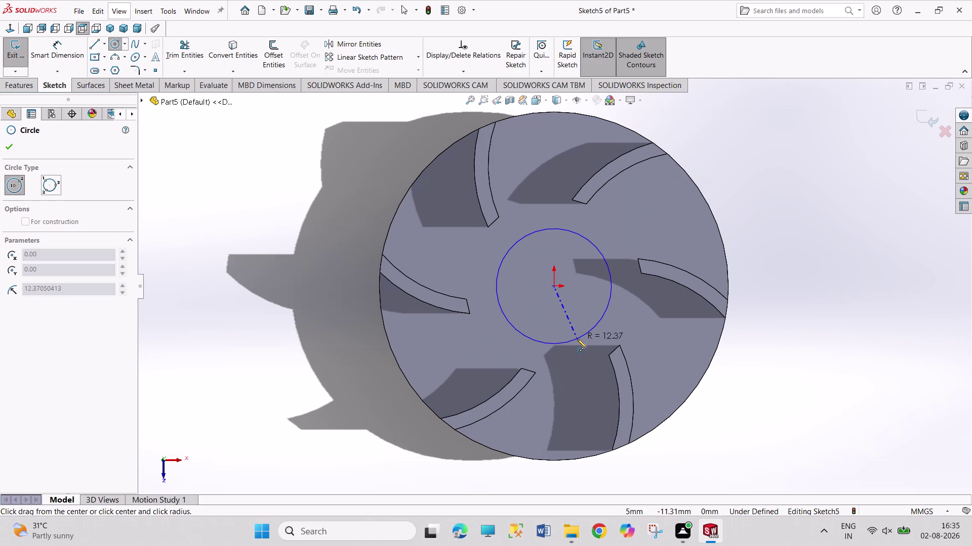
click(576, 339)
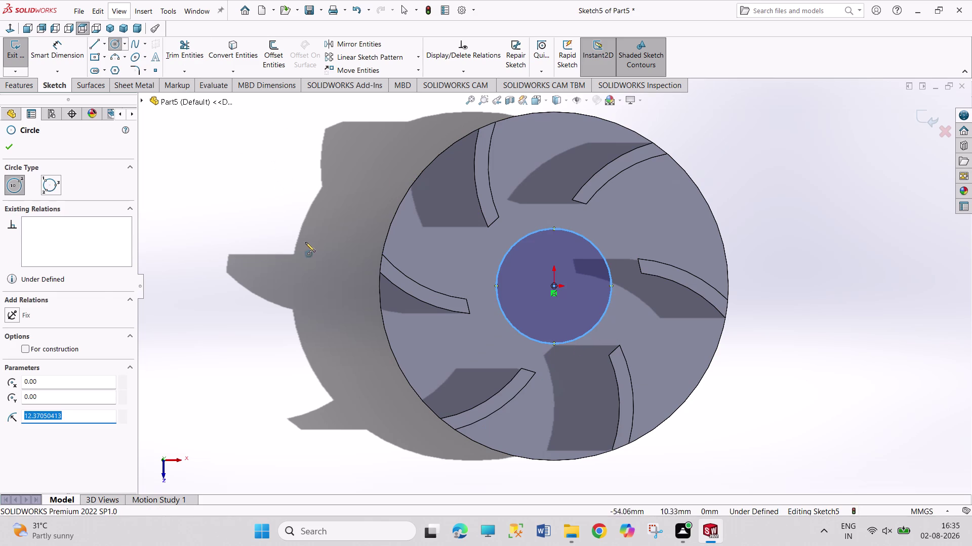
right_drag(314, 228, 301, 123)
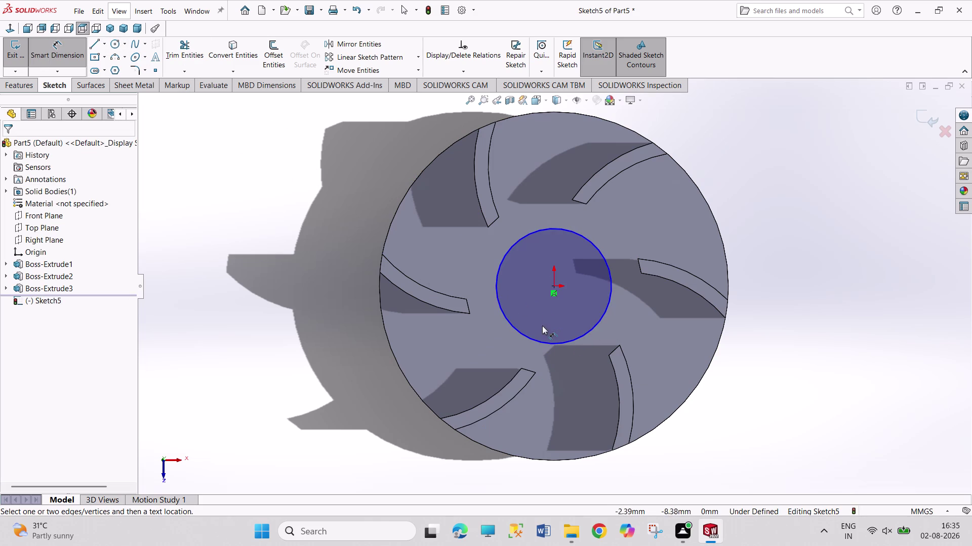
click(531, 340)
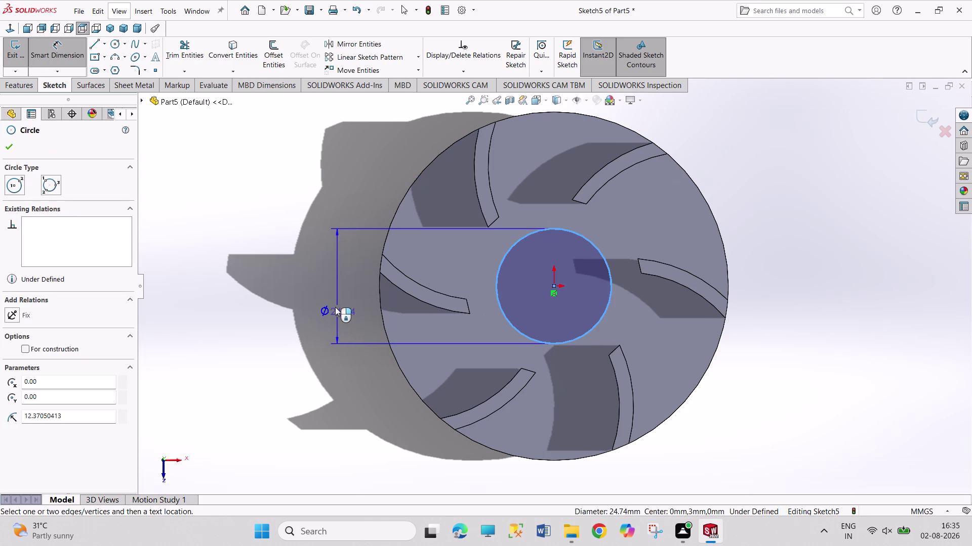
click(330, 284)
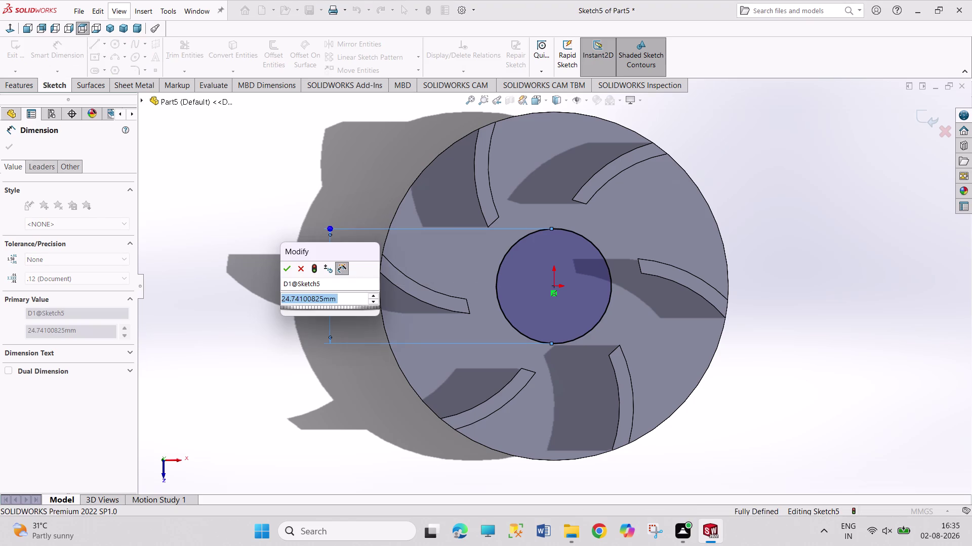
text(14)
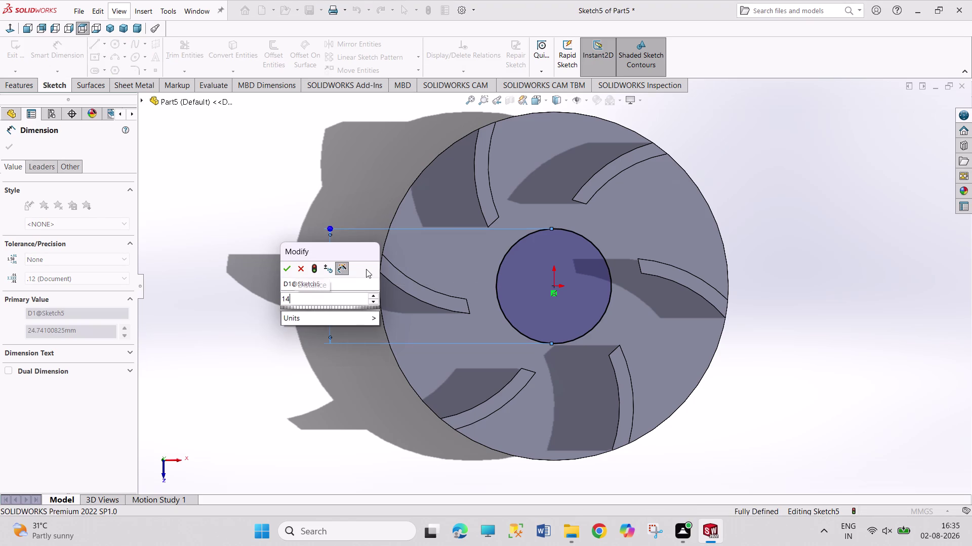
key(Return)
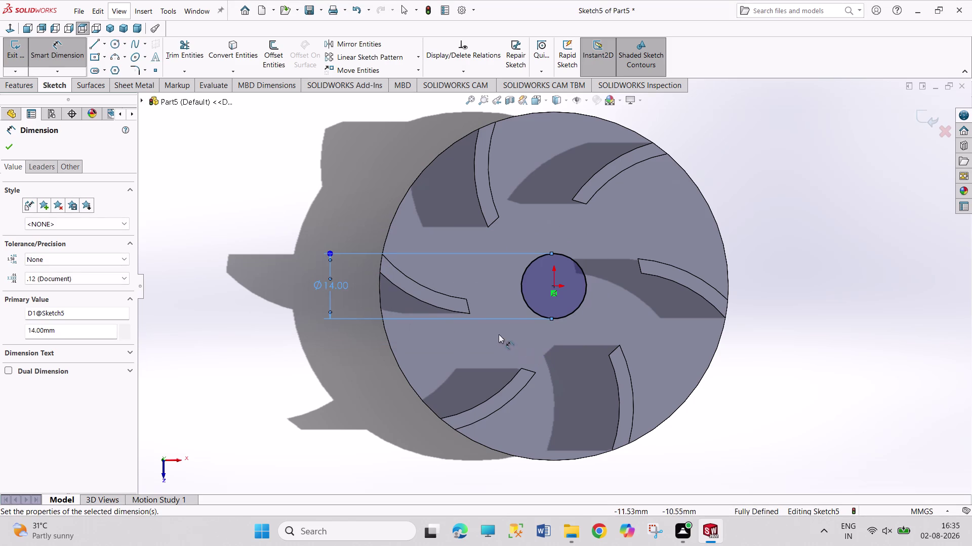
scroll(down, 3)
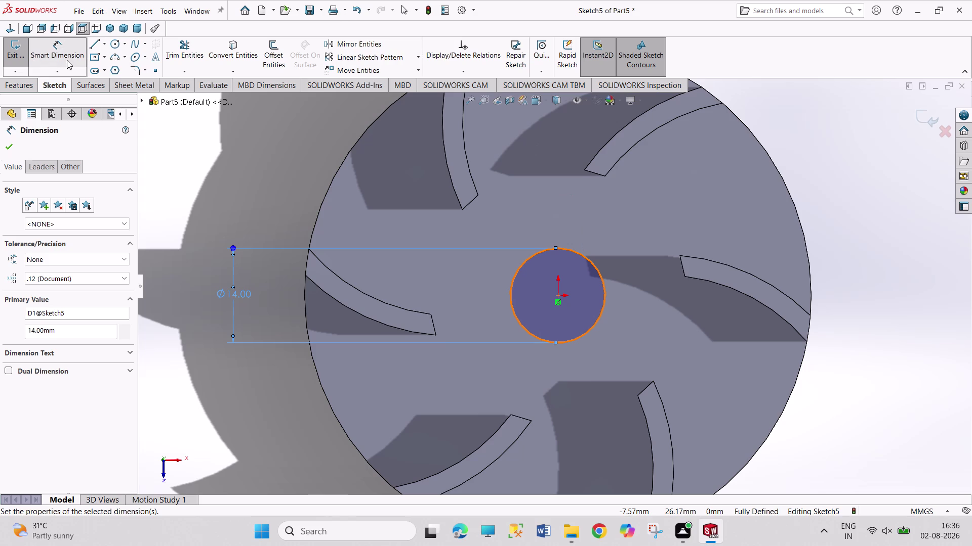
click(94, 56)
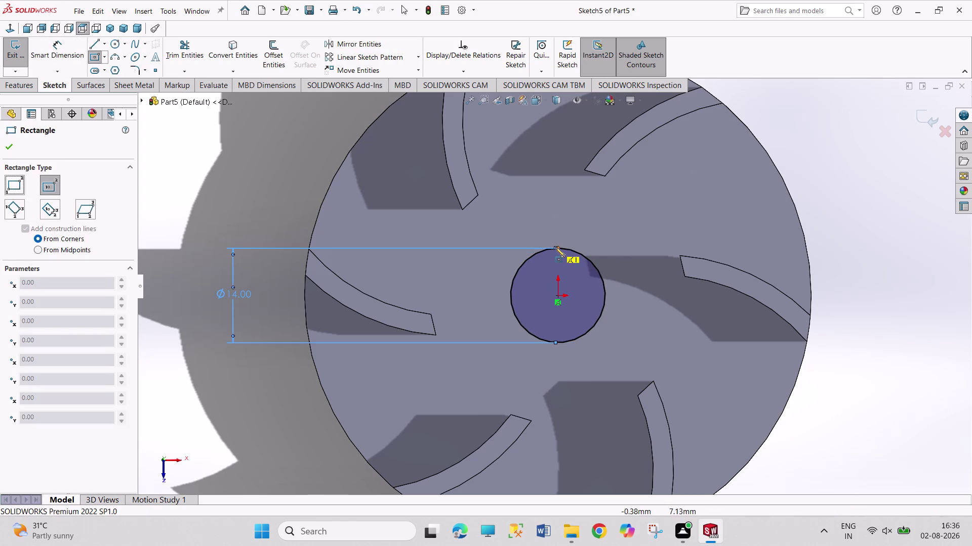
Draw a small corner rectangle on top of the 14 mm circle and add a 5 mm dimension.
click(555, 248)
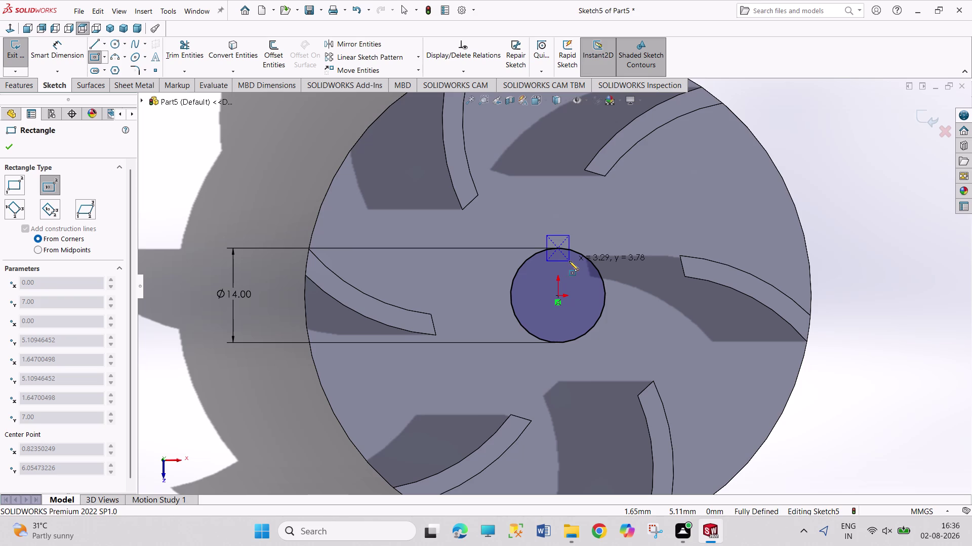
click(569, 262)
right_drag(627, 250, 623, 161)
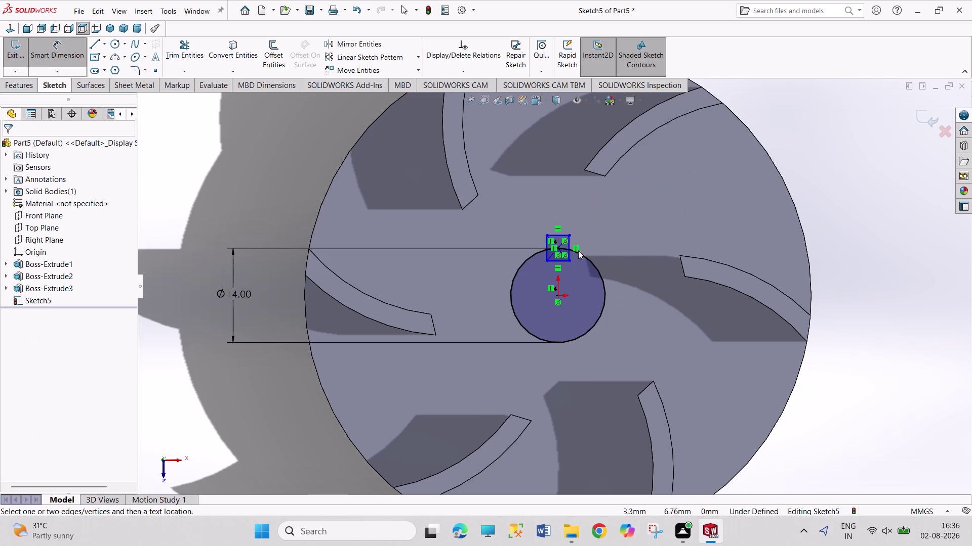
click(569, 253)
click(613, 246)
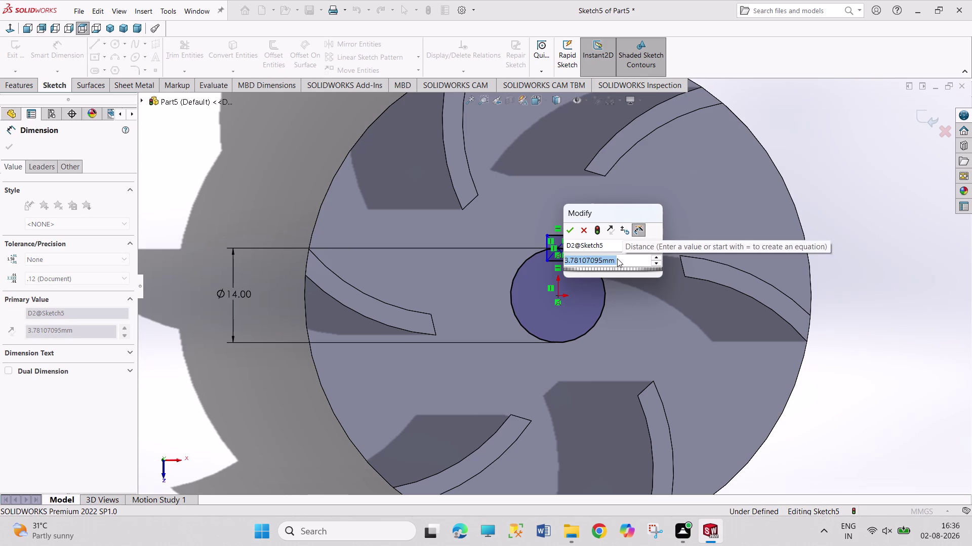
key(5)
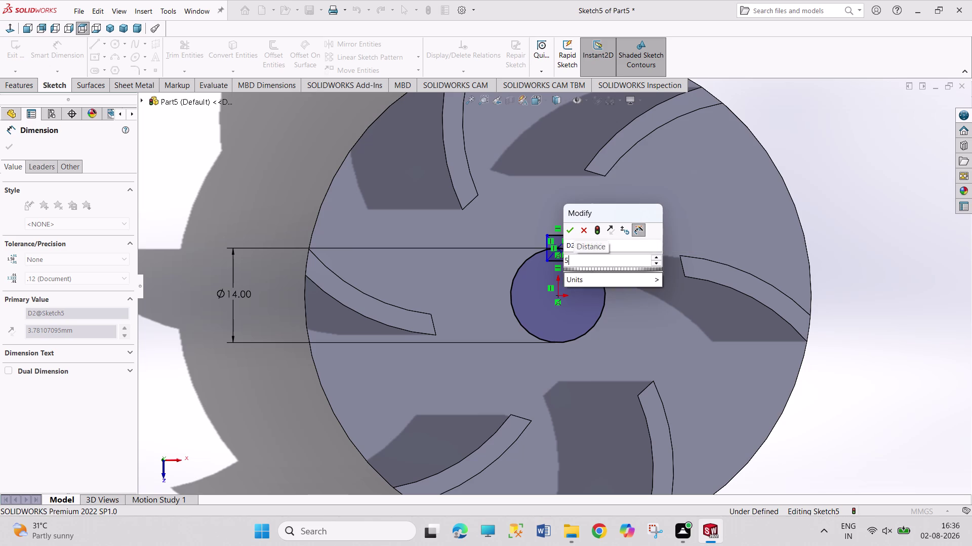
key(Return)
double_click(617, 243)
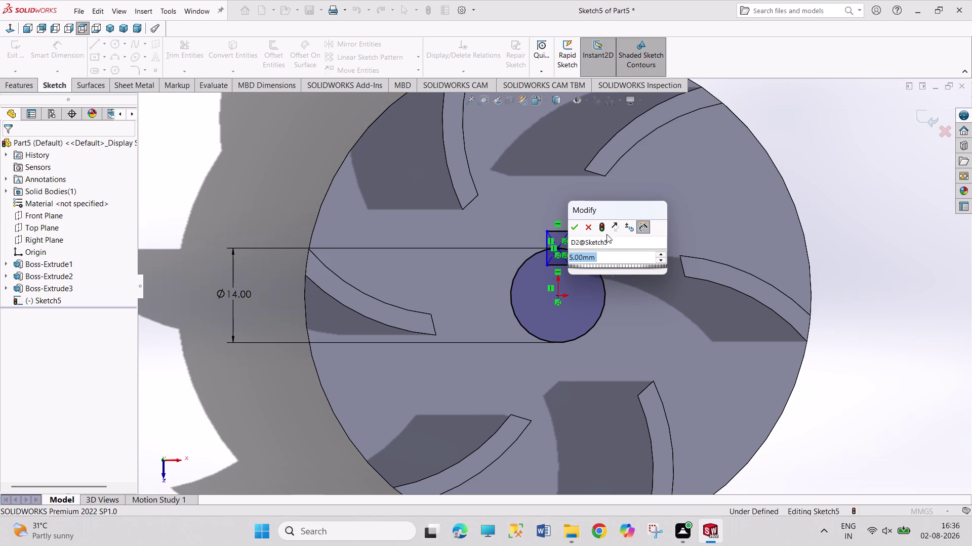
click(585, 230)
click(589, 231)
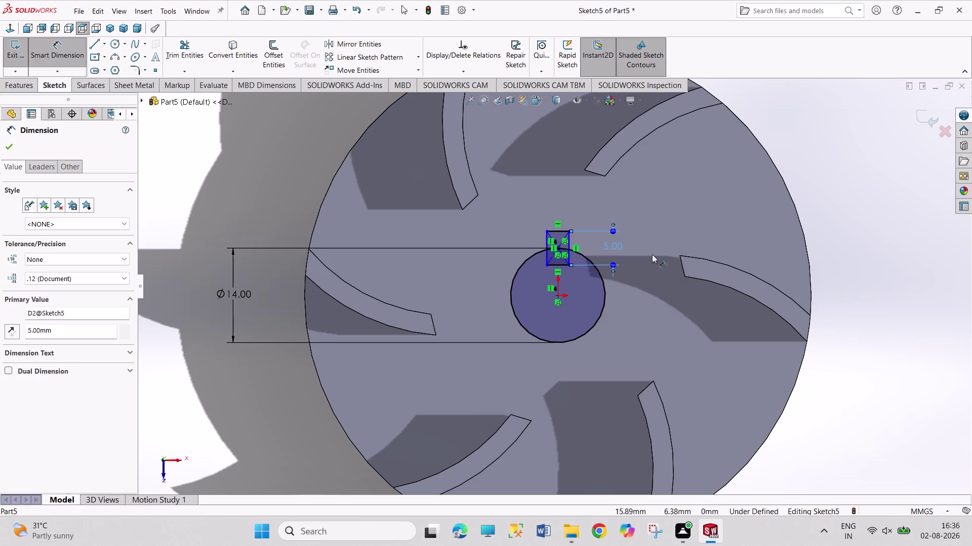
Delete the misplaced 5 mm dimension and go back to Smart Dimension.
right_click(618, 245)
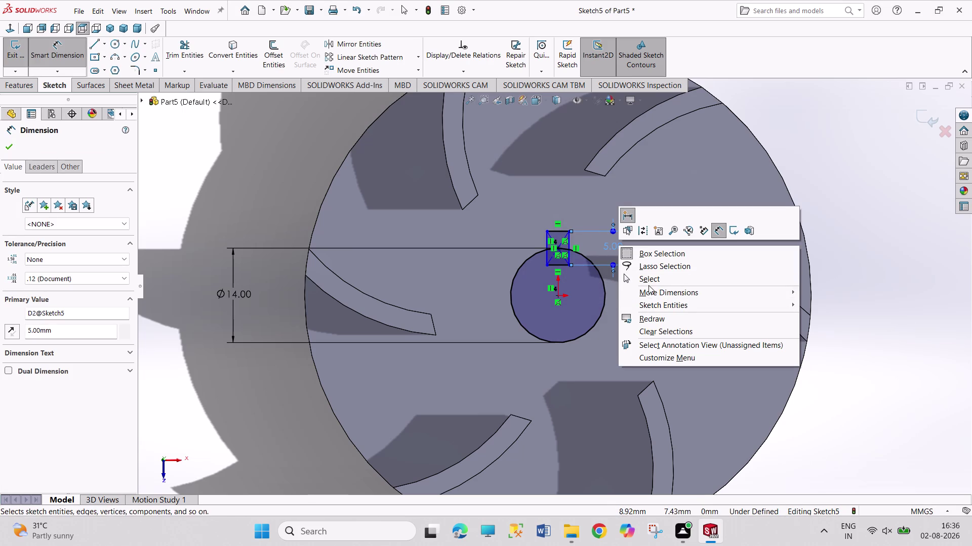
click(647, 276)
right_click(612, 243)
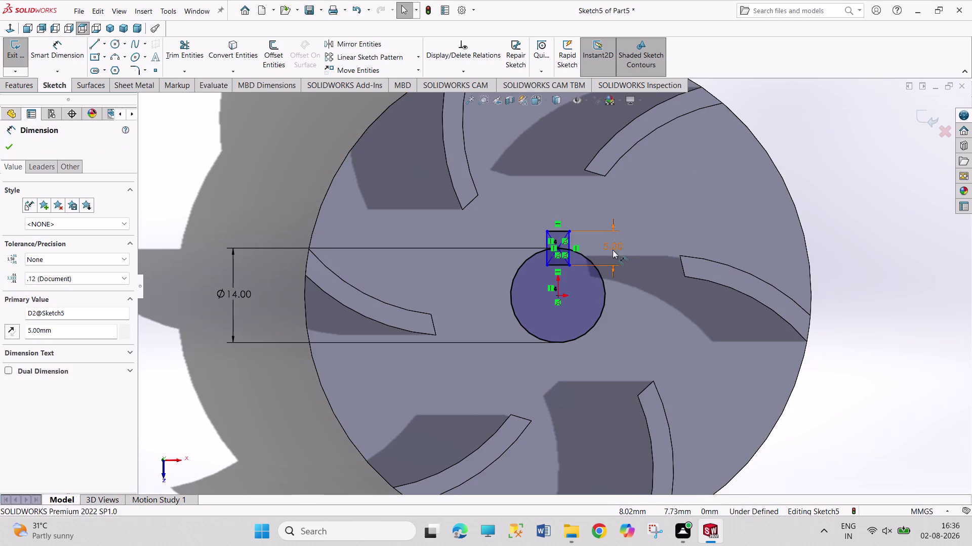
click(649, 380)
right_drag(867, 325, 850, 218)
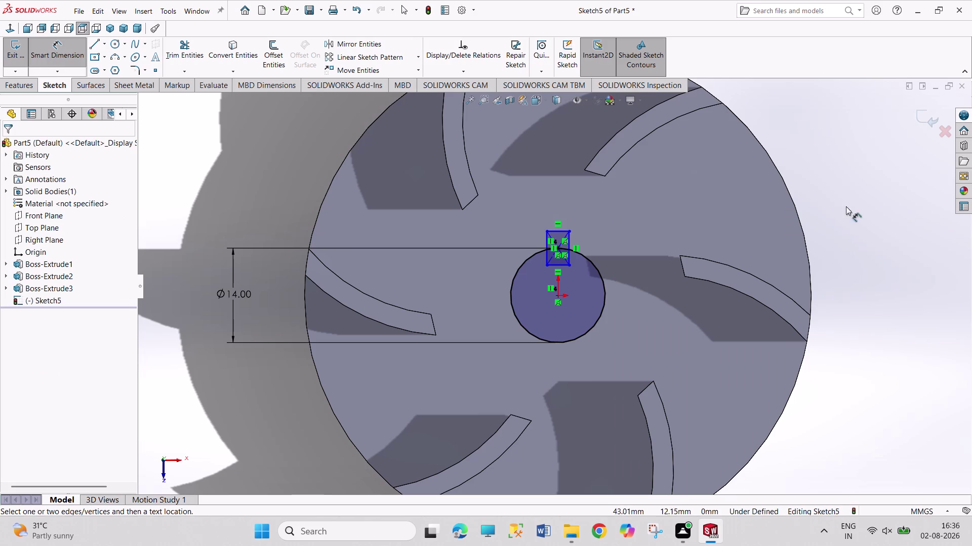
right_drag(850, 218, 840, 196)
Dimension the rectangle's top edge 16.3 mm from the circle.
click(565, 231)
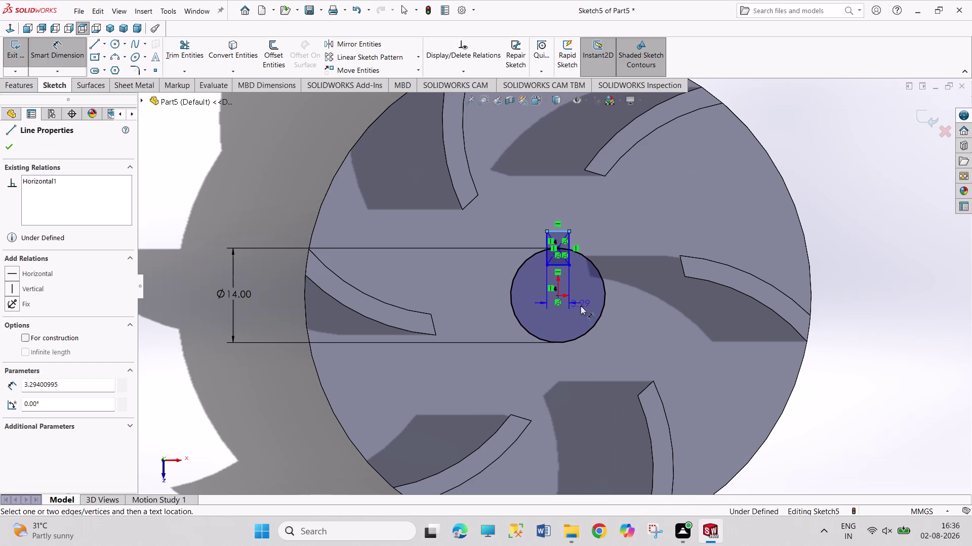
click(570, 340)
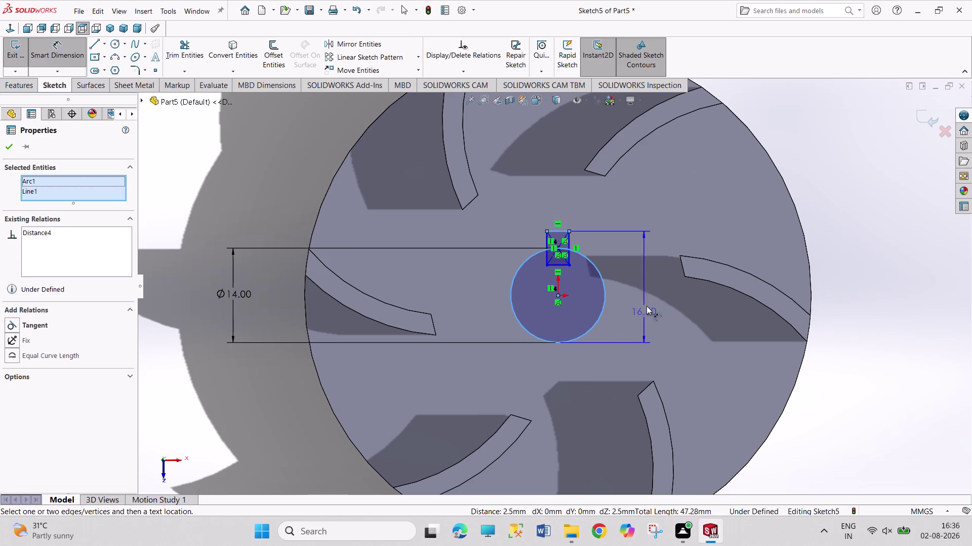
click(650, 296)
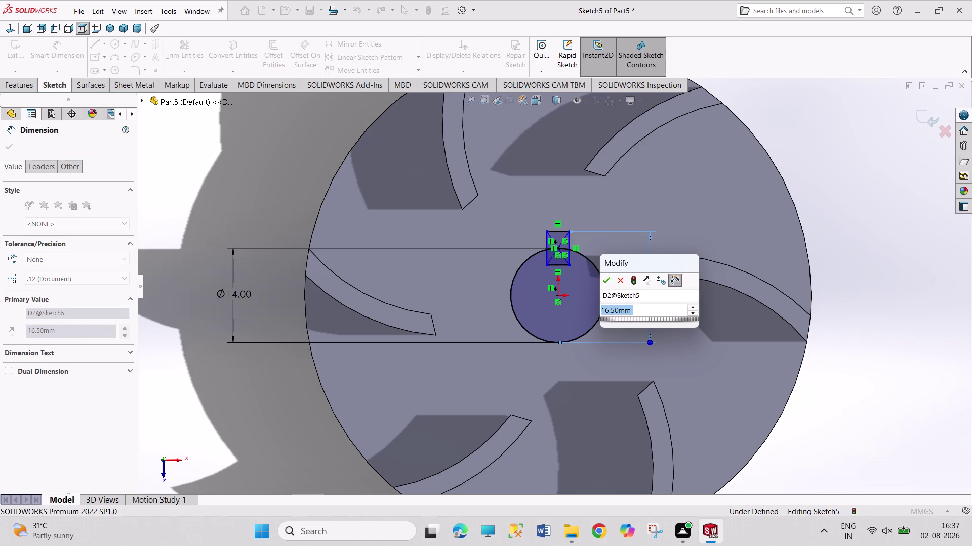
text(1)
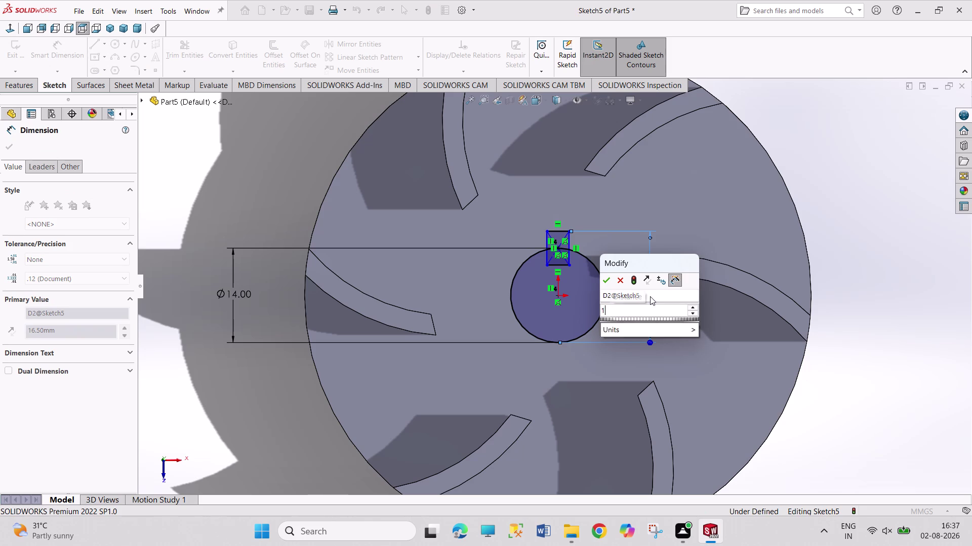
text(6.3)
key(Return)
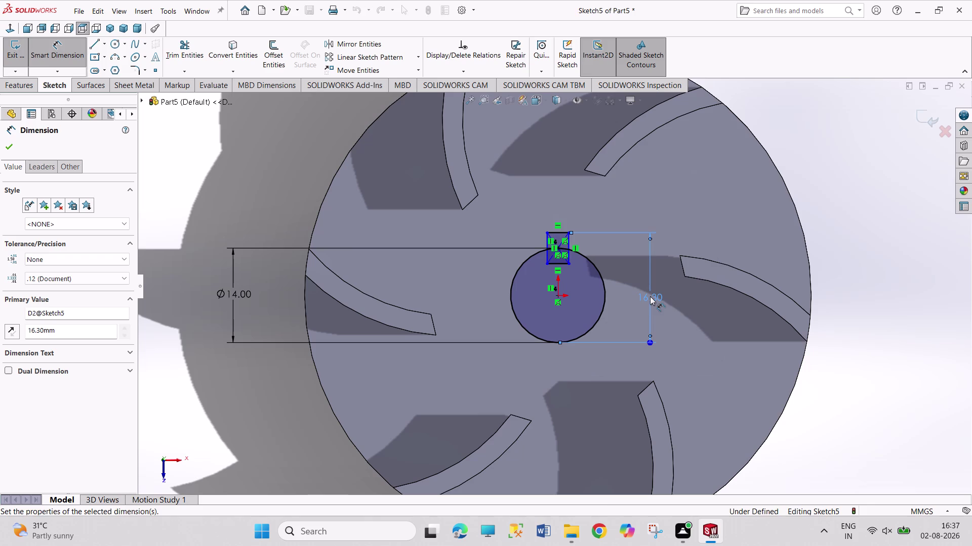
Dimension the rectangle's width to 5 mm.
click(564, 232)
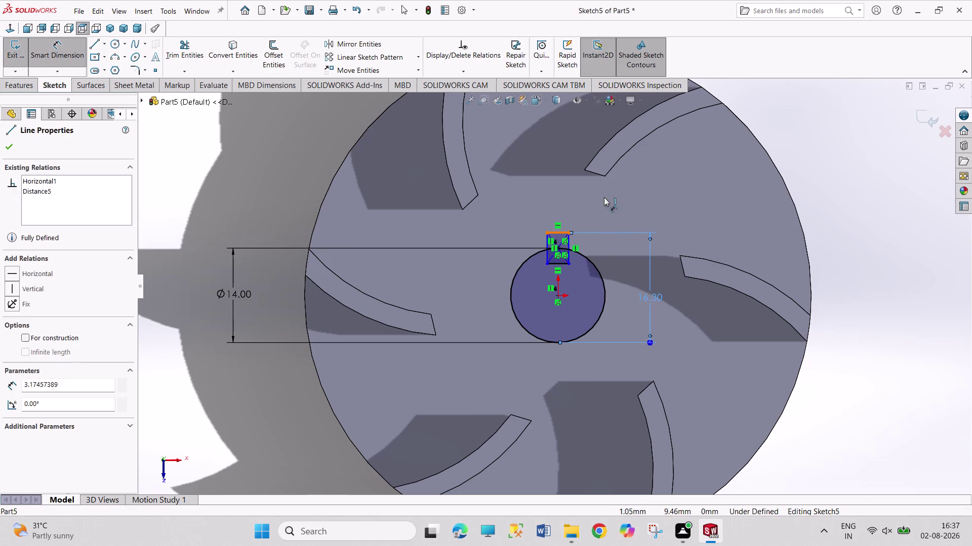
click(615, 197)
key(5)
key(Return)
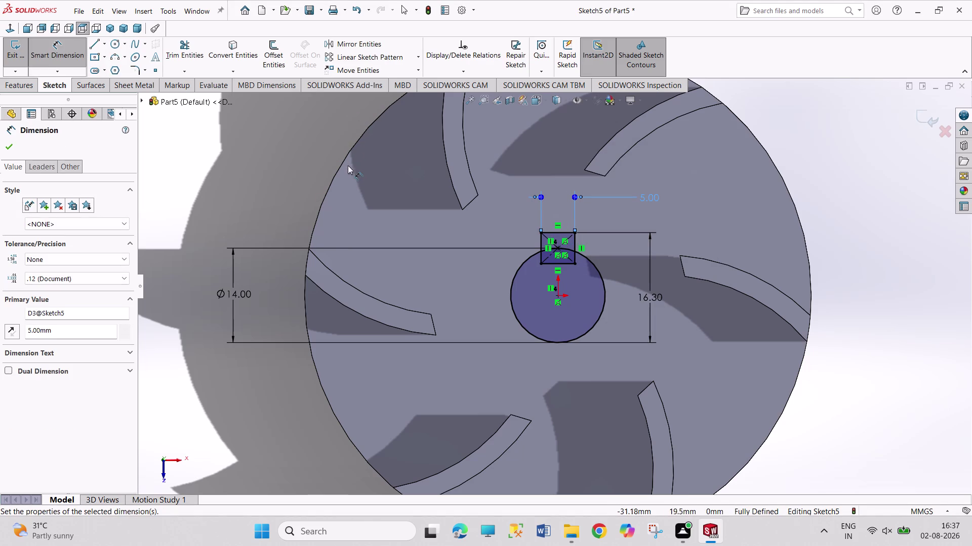
scroll(down, 3)
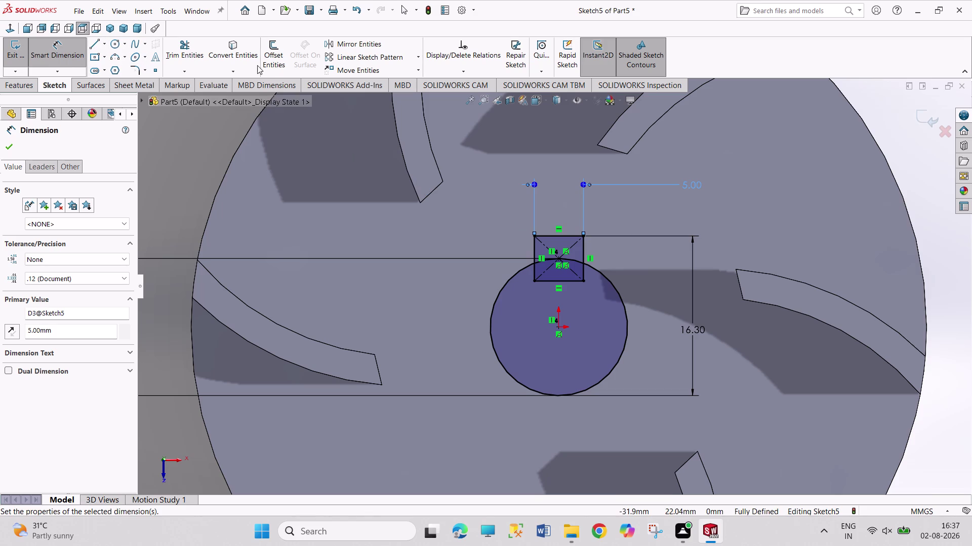
click(195, 55)
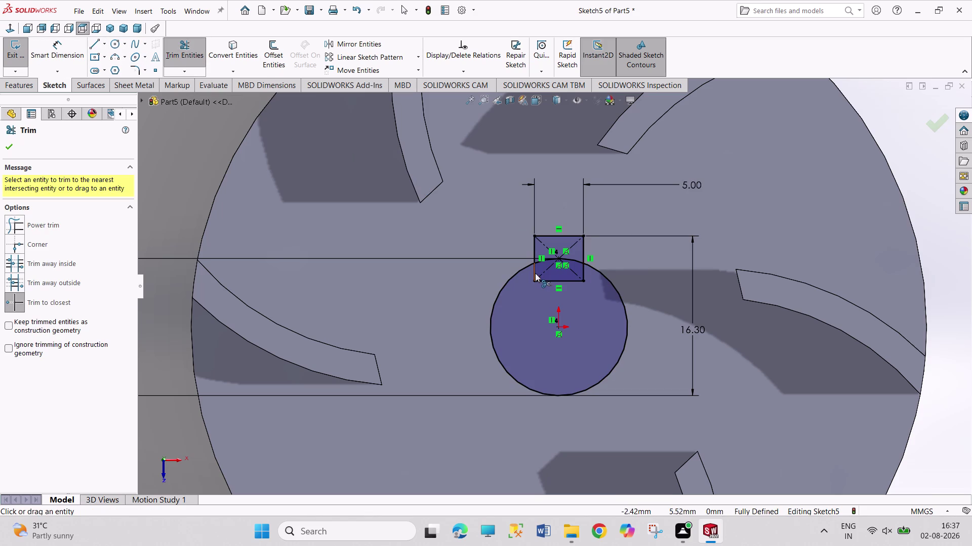
Trim the inner circle arc, the rectangle's bottom edge and leftover overlaps, then exit Sketch5.
click(532, 272)
click(545, 259)
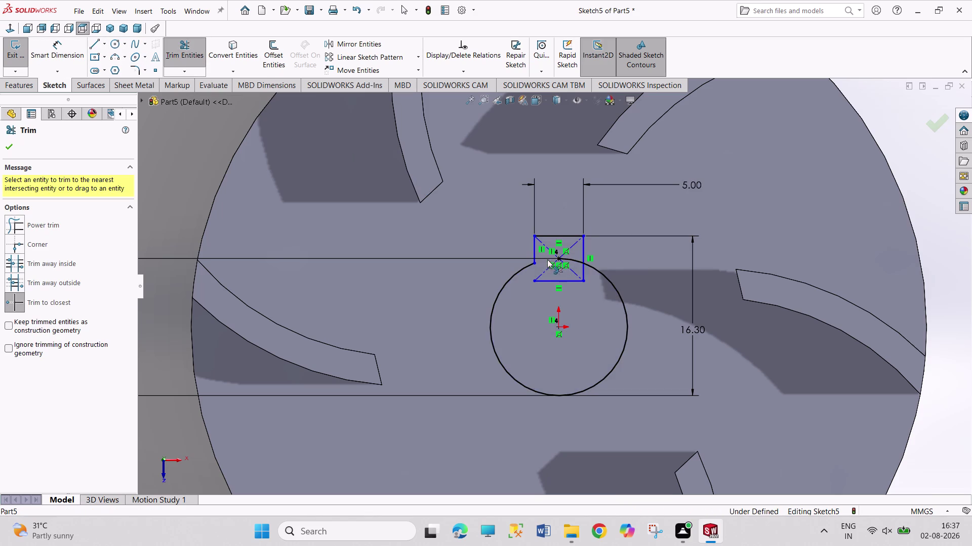
click(574, 261)
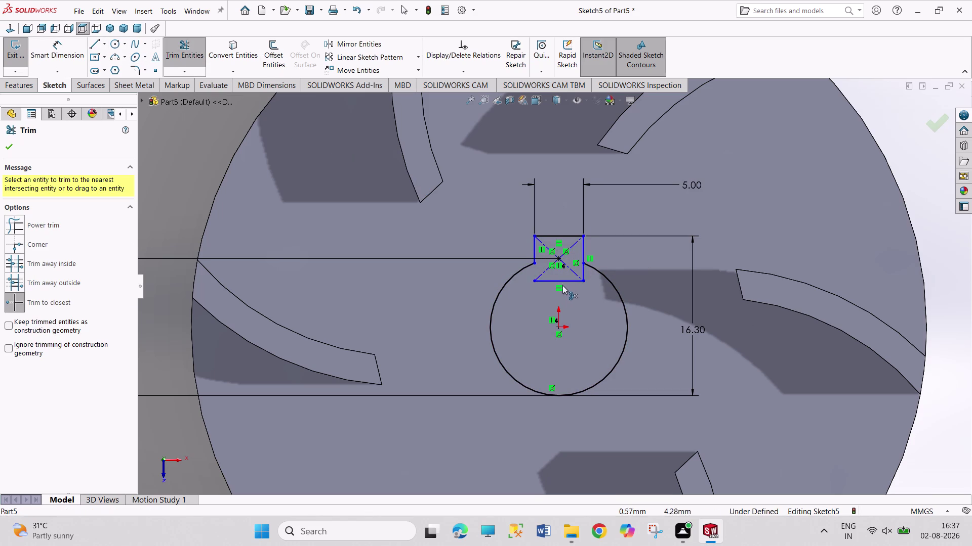
click(560, 280)
click(580, 272)
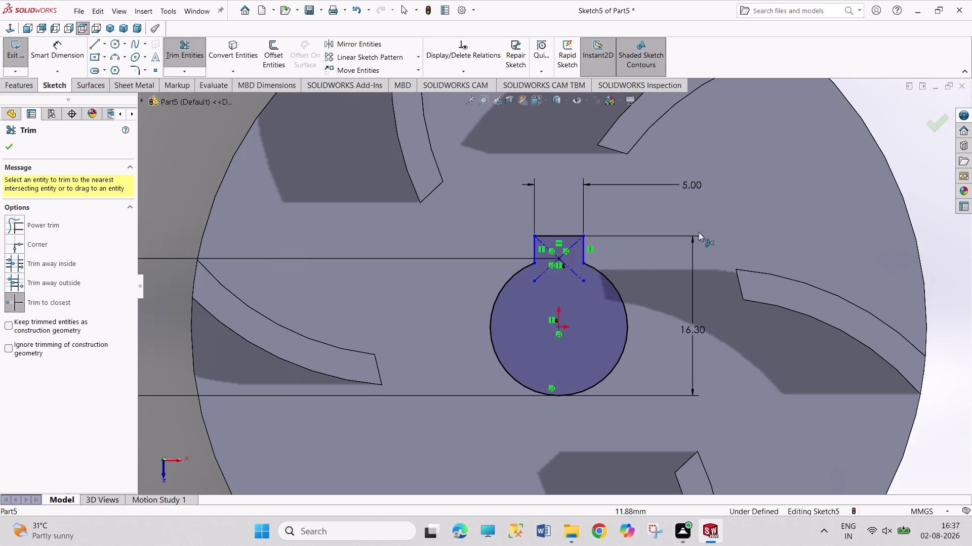
right_click(881, 110)
click(853, 146)
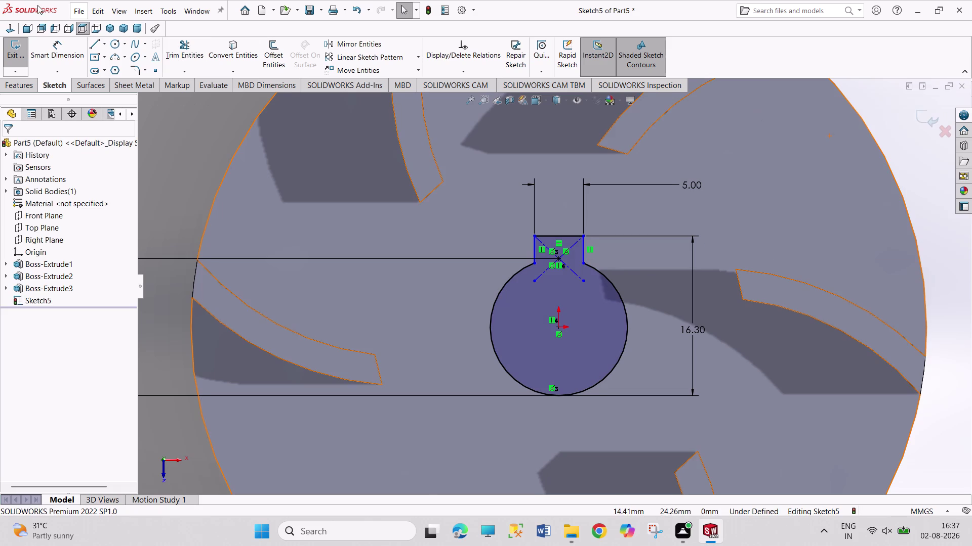
click(17, 44)
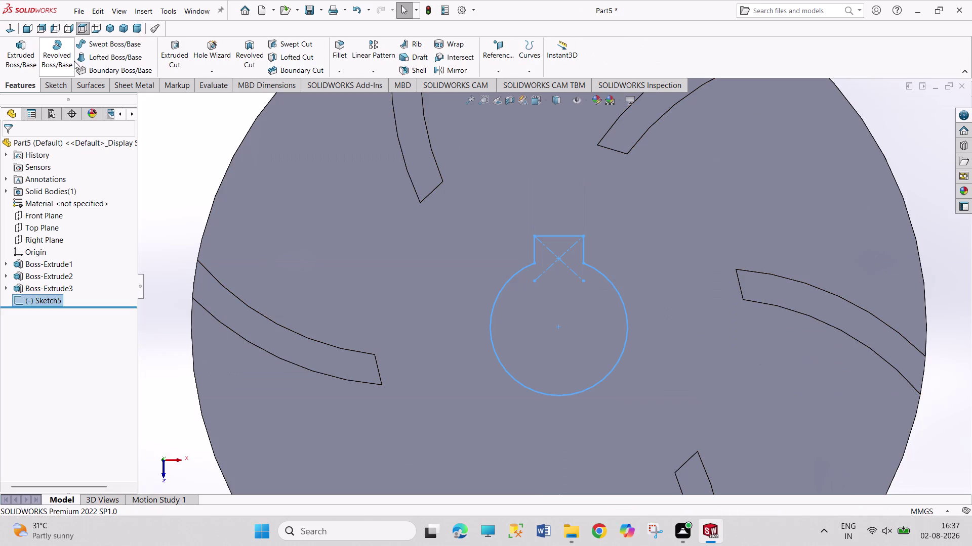
Cut-extrude the keyed outline, raising the depth from 16 mm to 26 mm, and accept Cut-Extrude1.
click(168, 66)
middle_drag(210, 152, 293, 203)
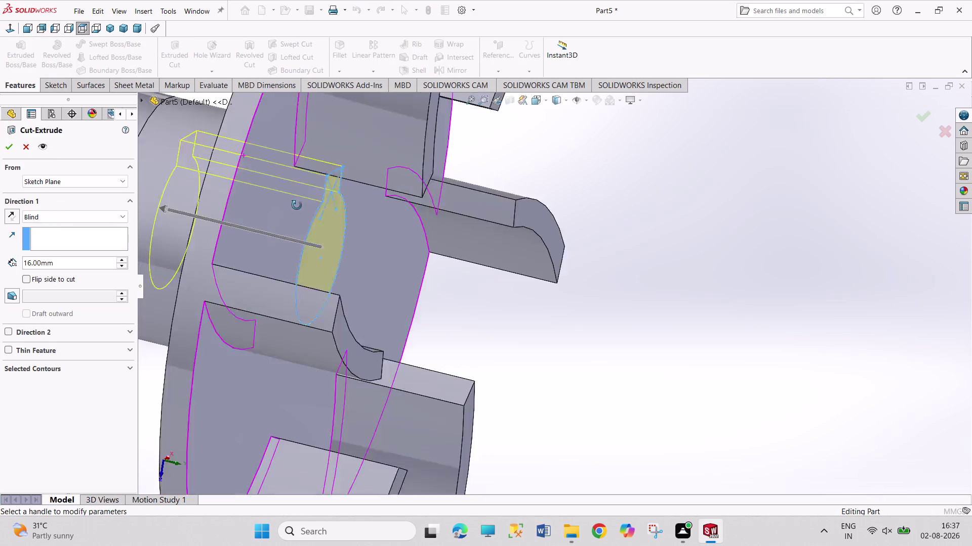
middle_drag(294, 203, 306, 218)
scroll(up, 3)
middle_drag(238, 197, 240, 198)
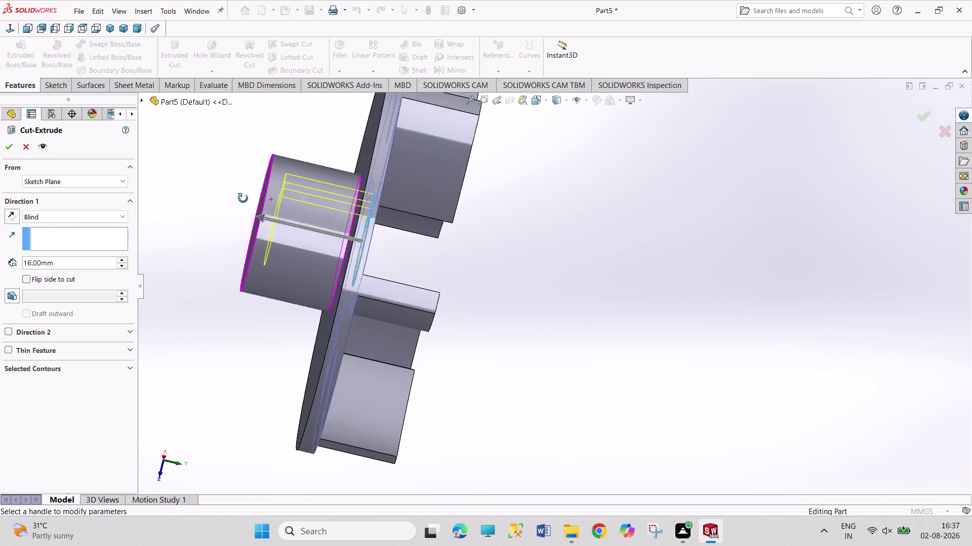
middle_drag(240, 198, 241, 272)
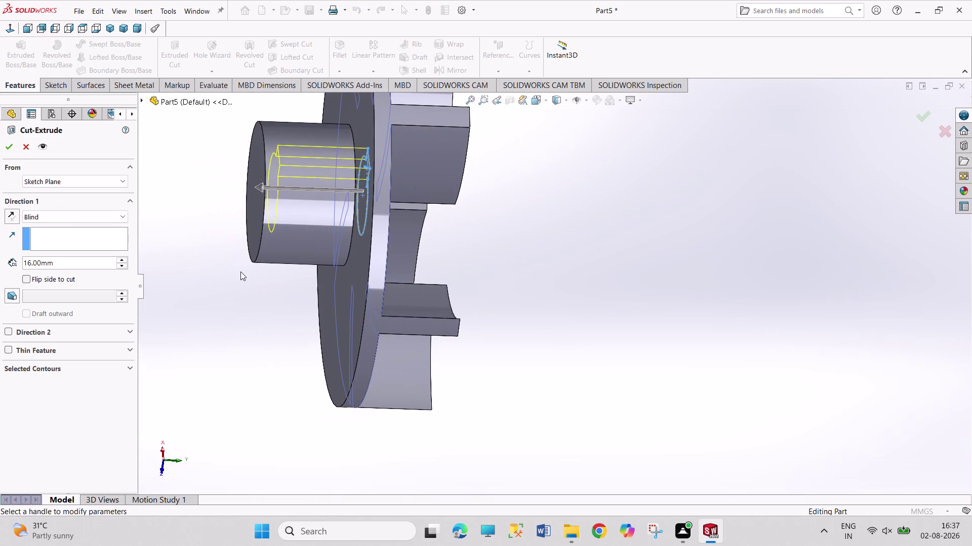
click(123, 258)
click(122, 258)
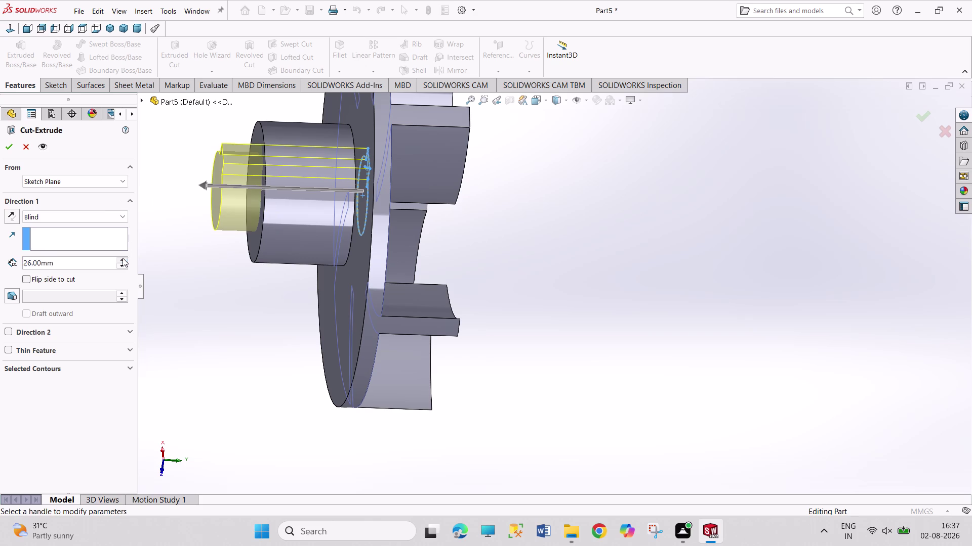
click(6, 150)
click(205, 286)
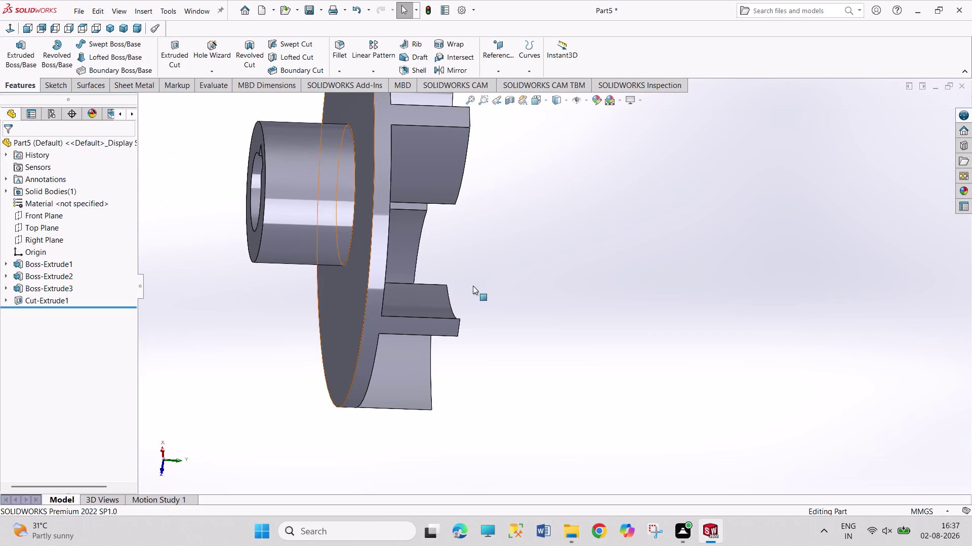
middle_drag(598, 281, 474, 239)
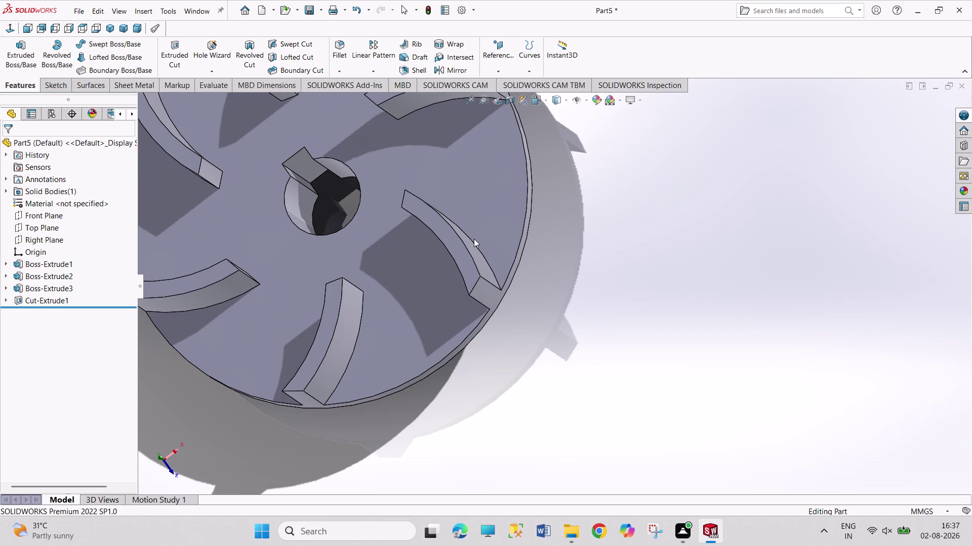
Save the impeller part under the file name IMPELLER.
scroll(up, 3)
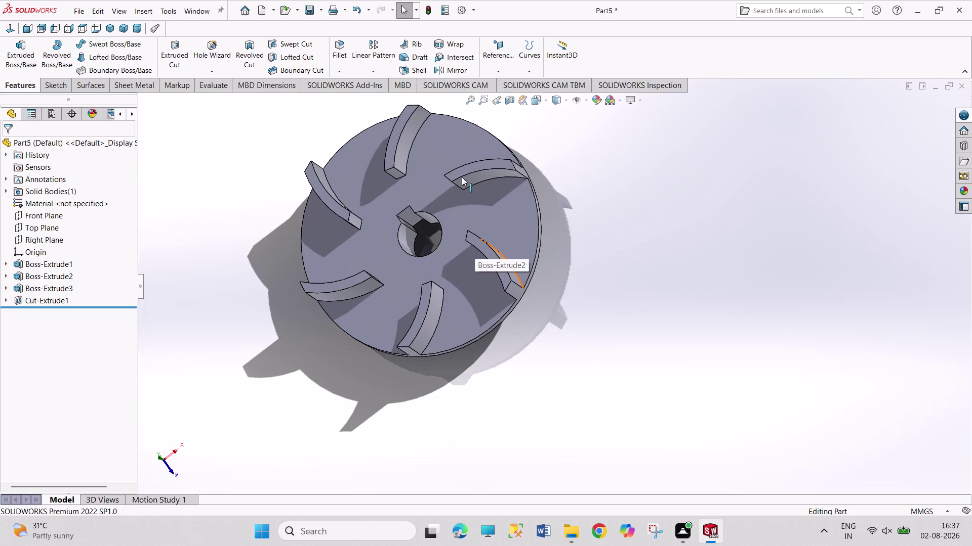
scroll(up, 3)
scroll(down, 3)
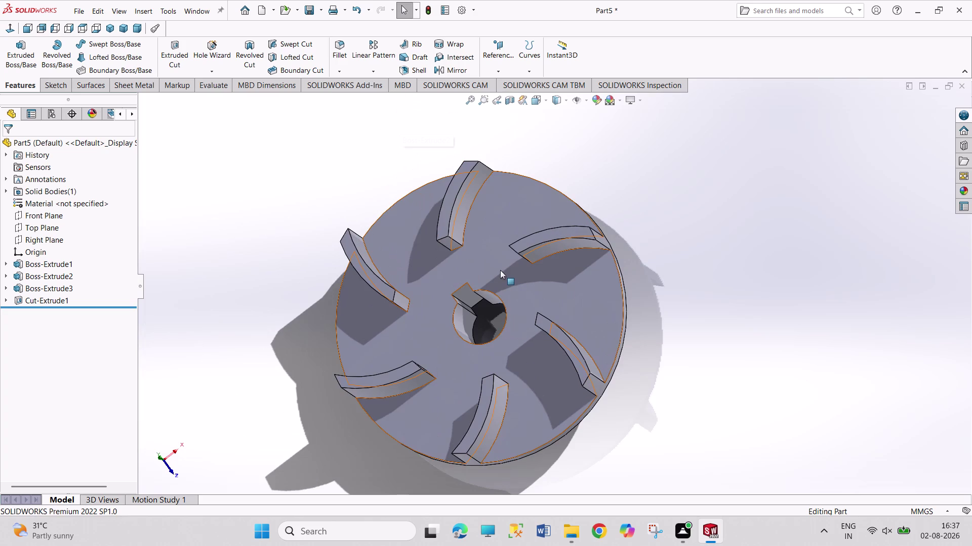
key(ctrl+s)
text(I)
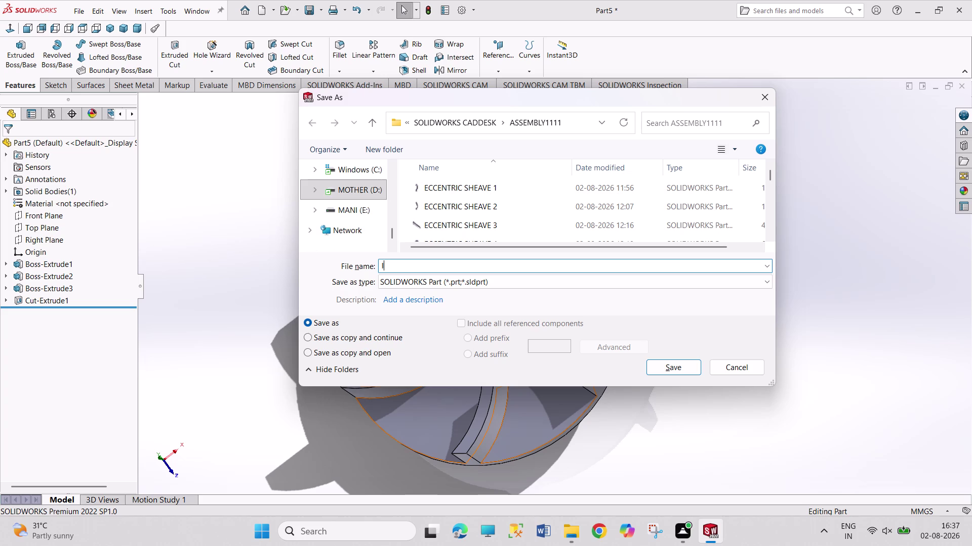
text(M)
text(PE)
text(LLE)
text(R)
key(Return)
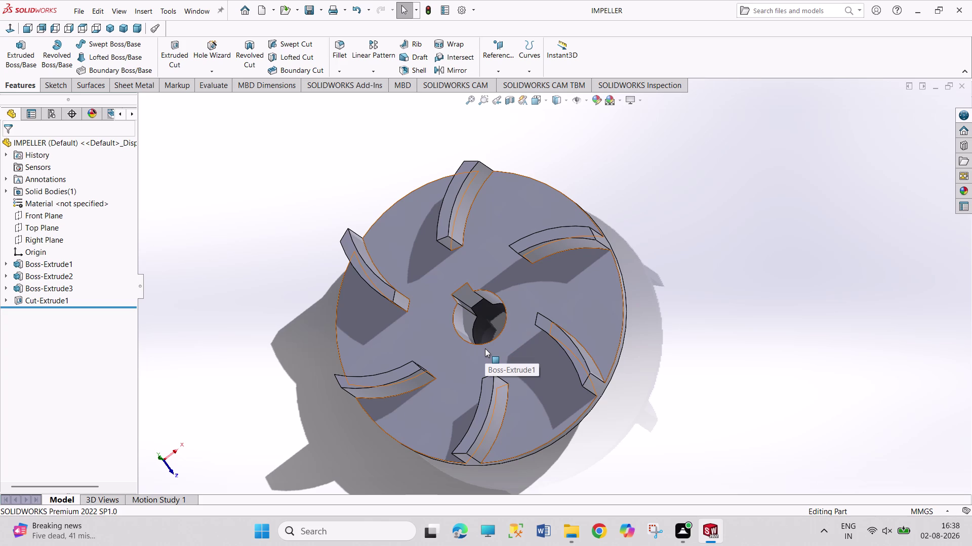
Start a new SOLIDWORKS document and move through the document type choices.
key(ctrl+n)
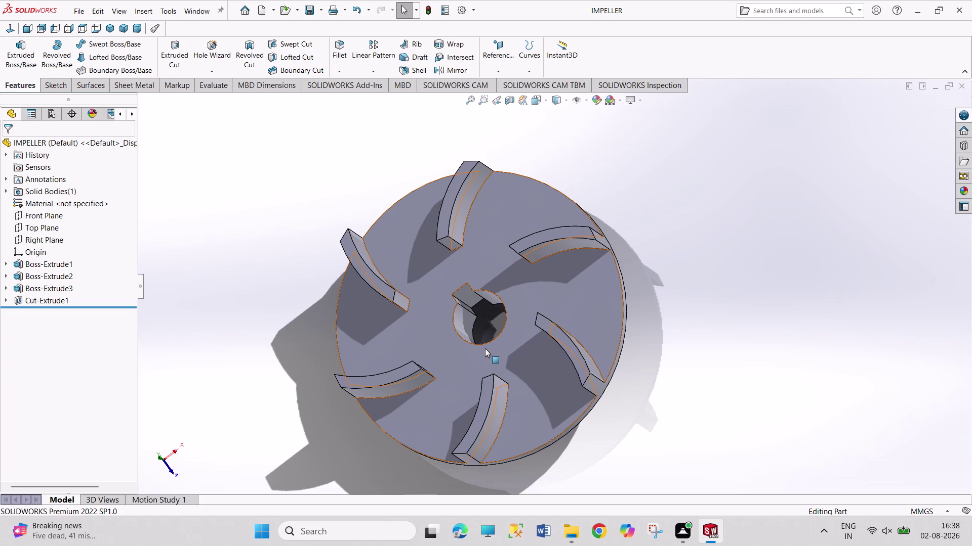
key(Right)
key(Right)
Create a new drawing on an A4 (ANSI) Landscape sheet.
key(Right)
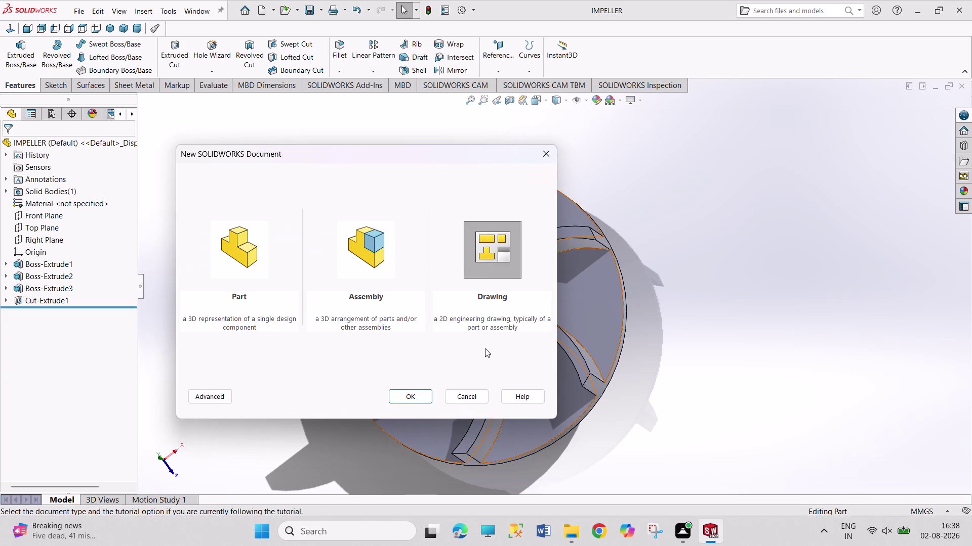
key(Right)
key(Return)
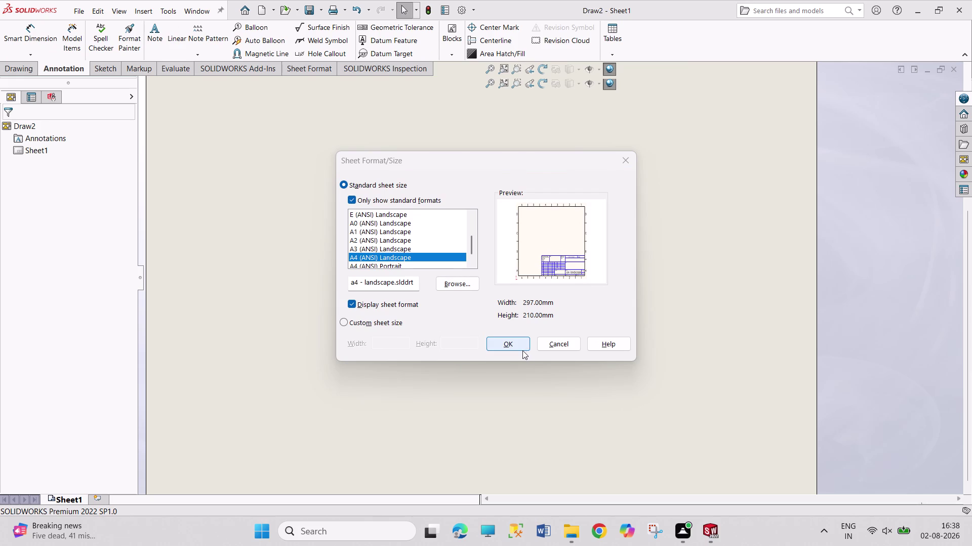
click(521, 347)
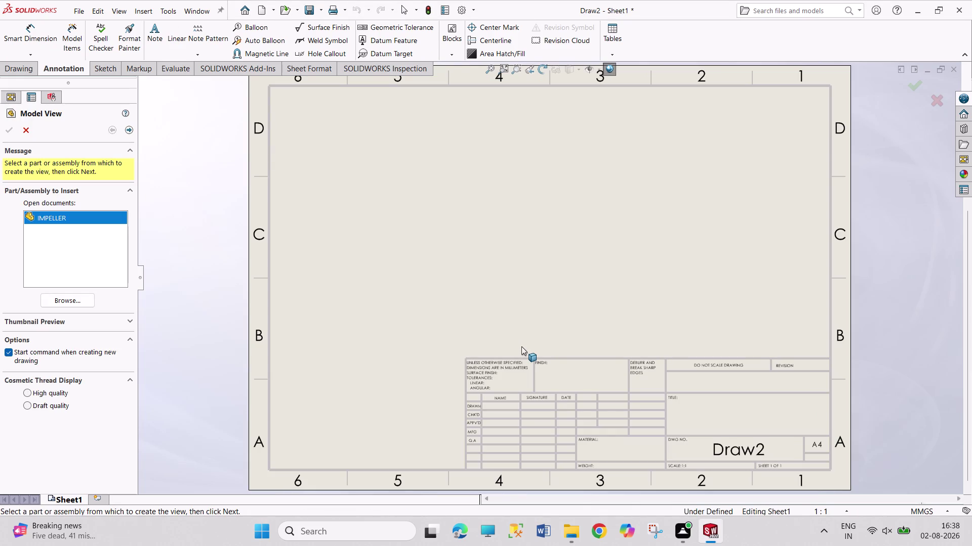
Browse to the IMPELLER part and open it for the first model view.
click(67, 297)
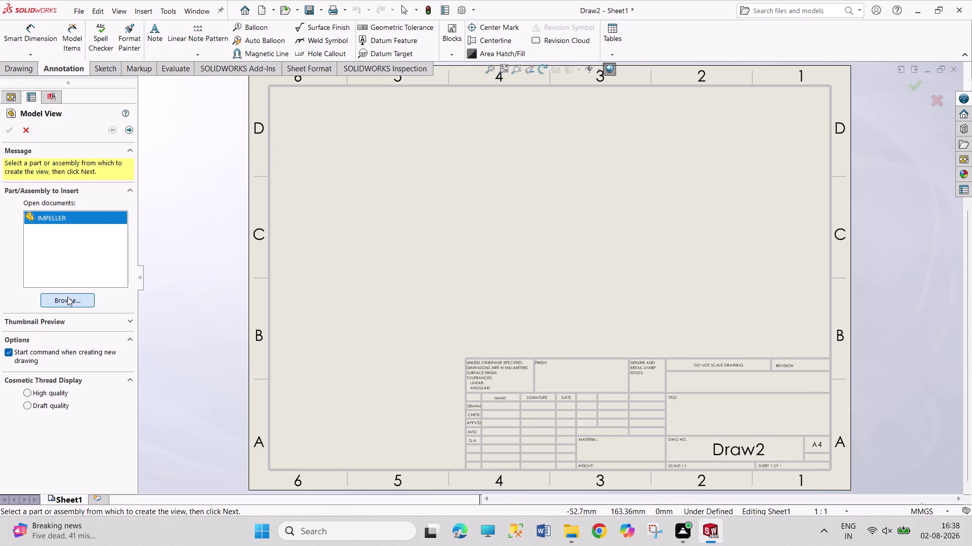
scroll(down, 3)
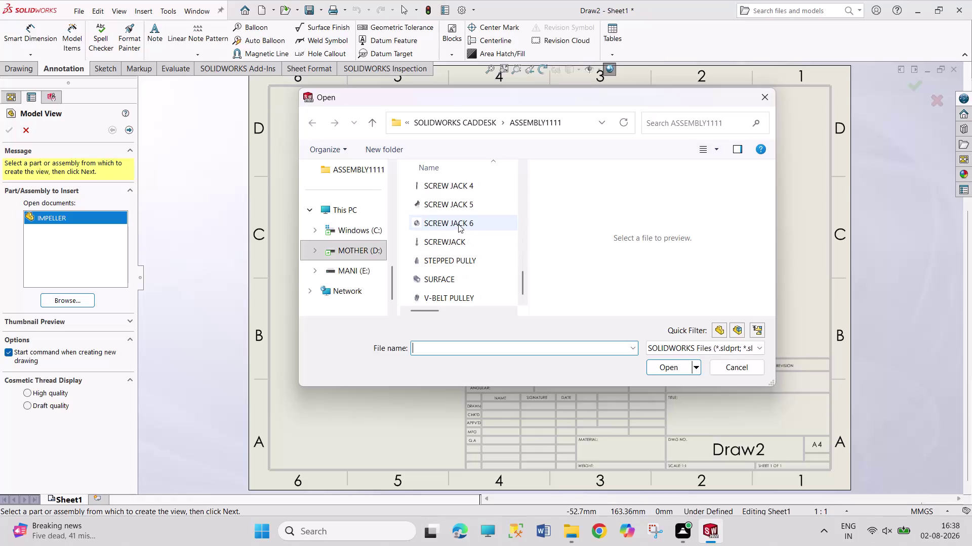
scroll(down, 3)
scroll(up, 3)
scroll(up, 3)
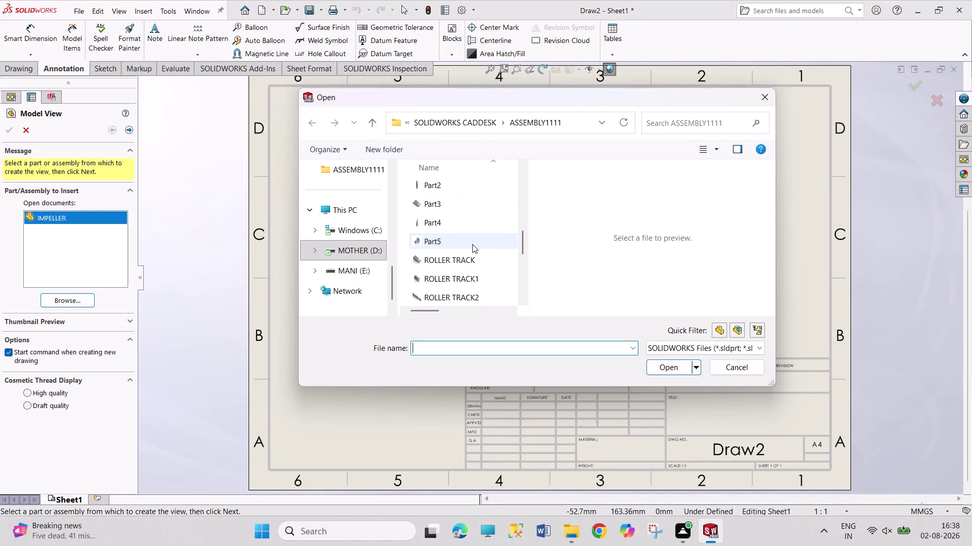
scroll(up, 3)
scroll(up, 3)
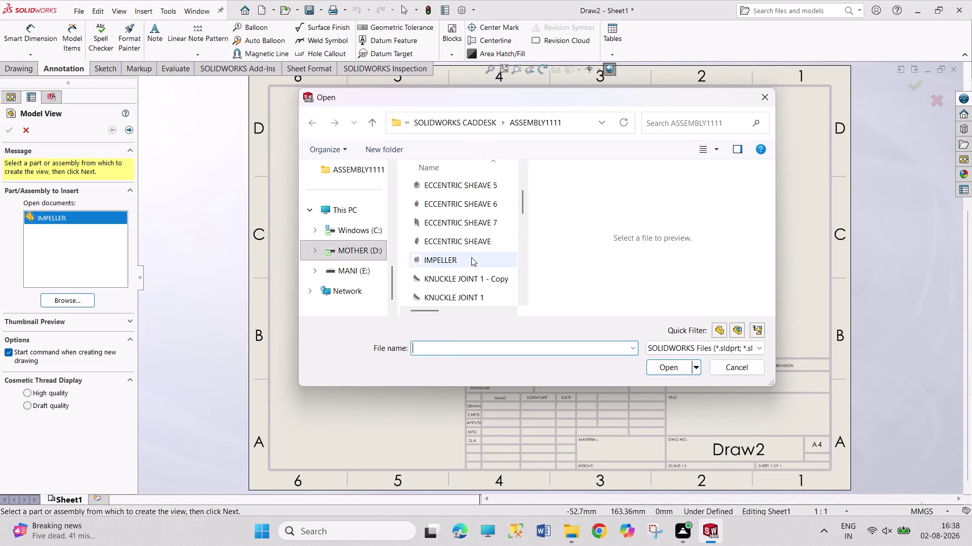
click(471, 257)
click(675, 371)
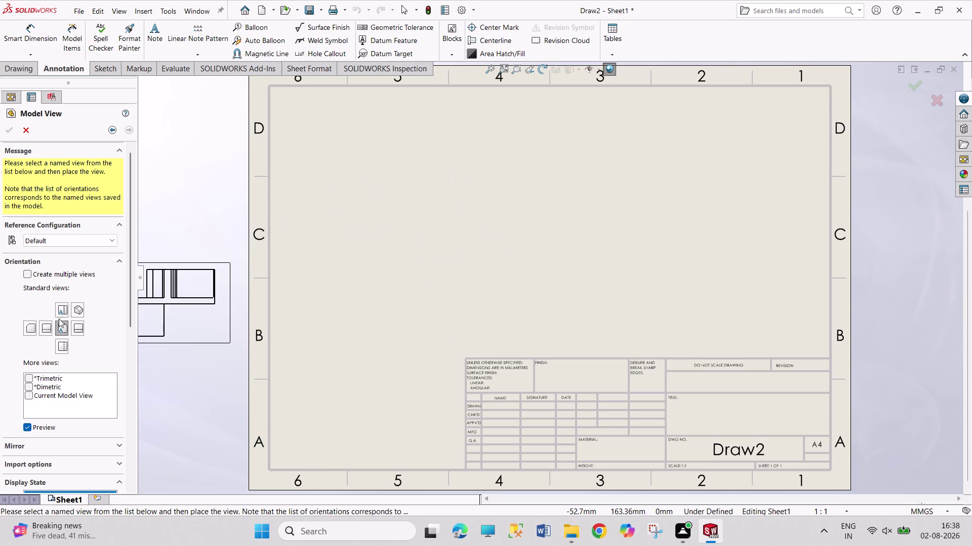
Place the Front view upper left, a projected side view right, and an angled view lower left.
click(49, 328)
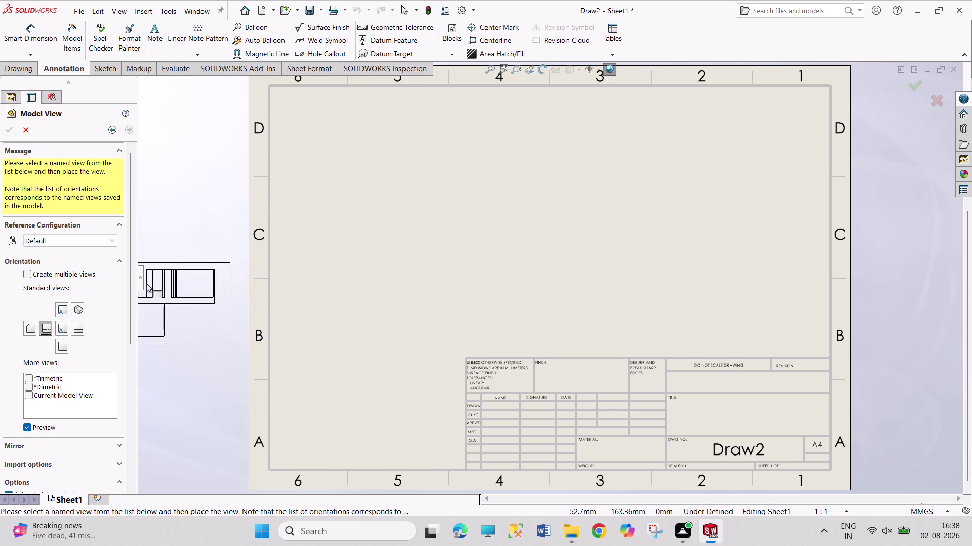
click(76, 325)
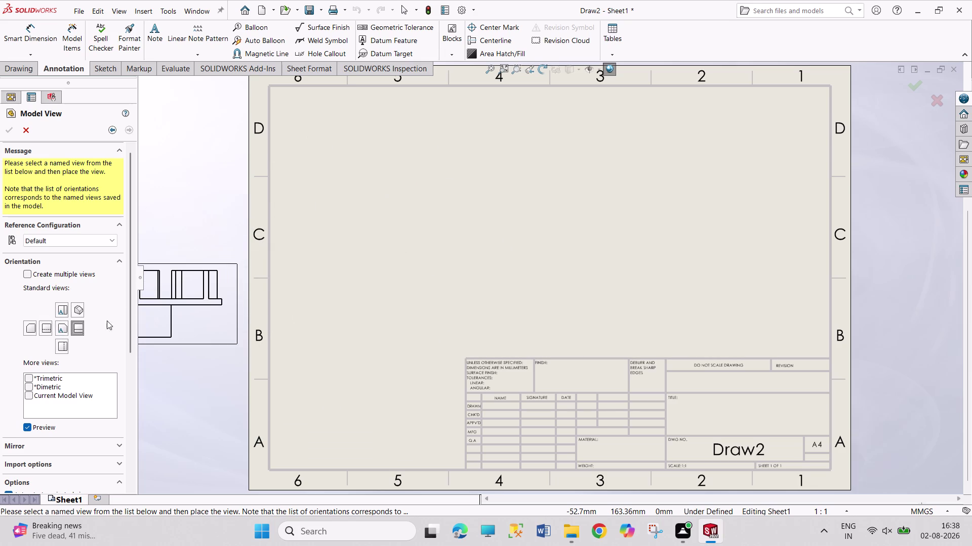
click(60, 314)
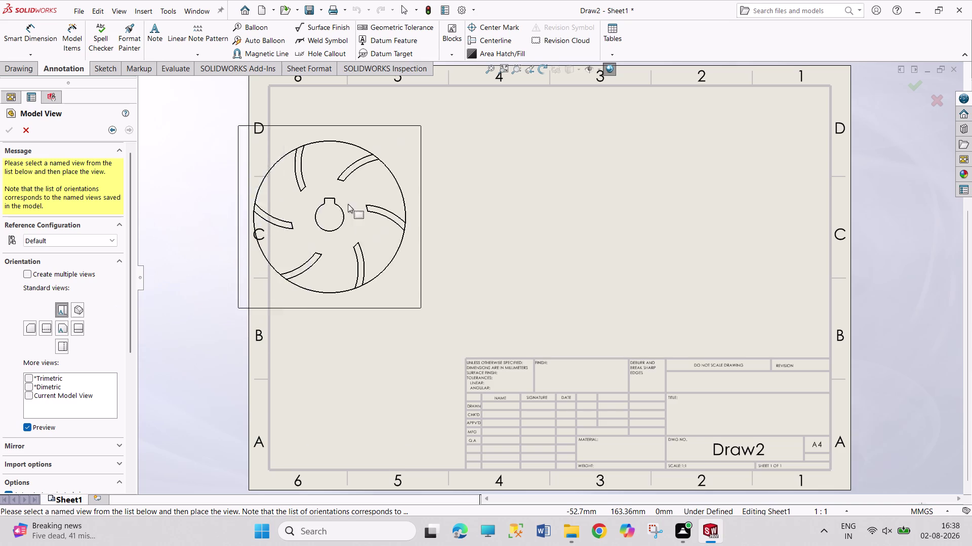
click(406, 184)
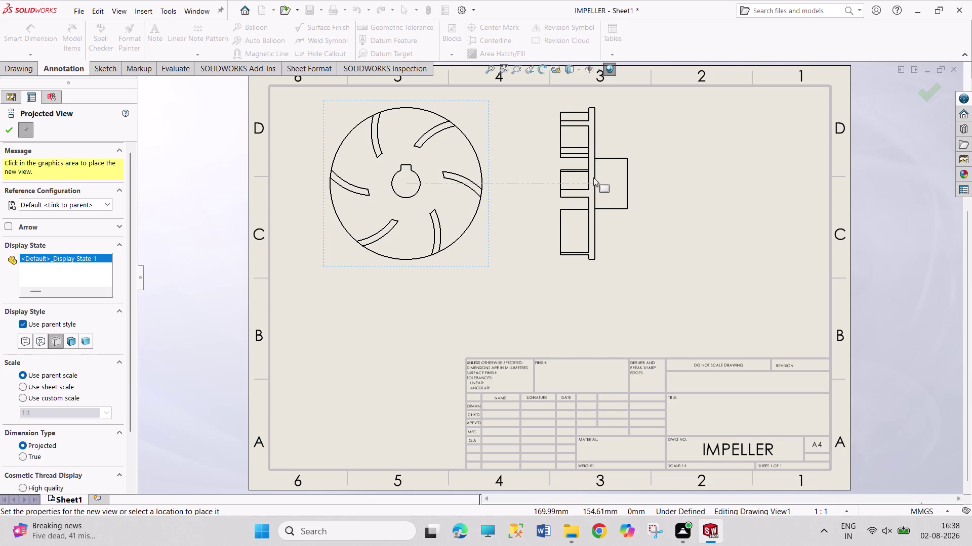
click(592, 178)
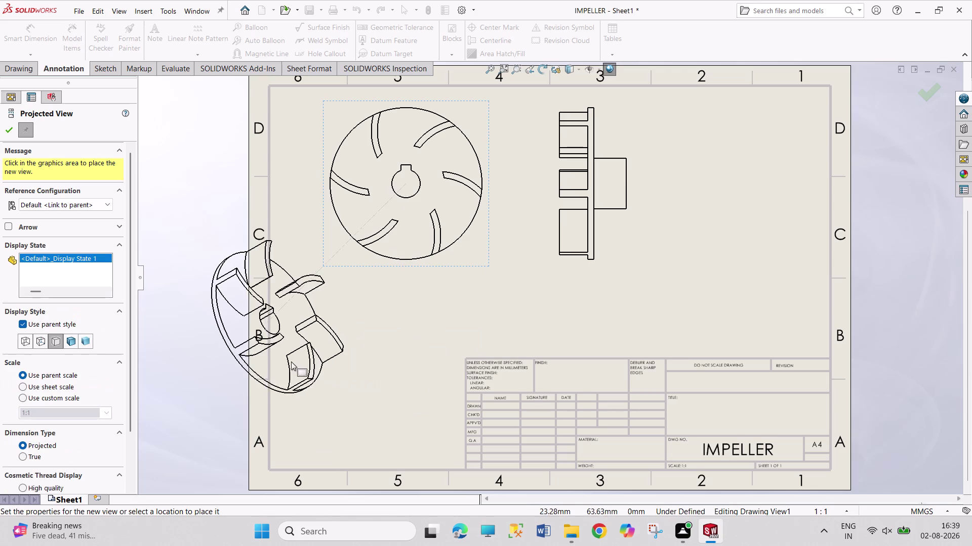
click(284, 362)
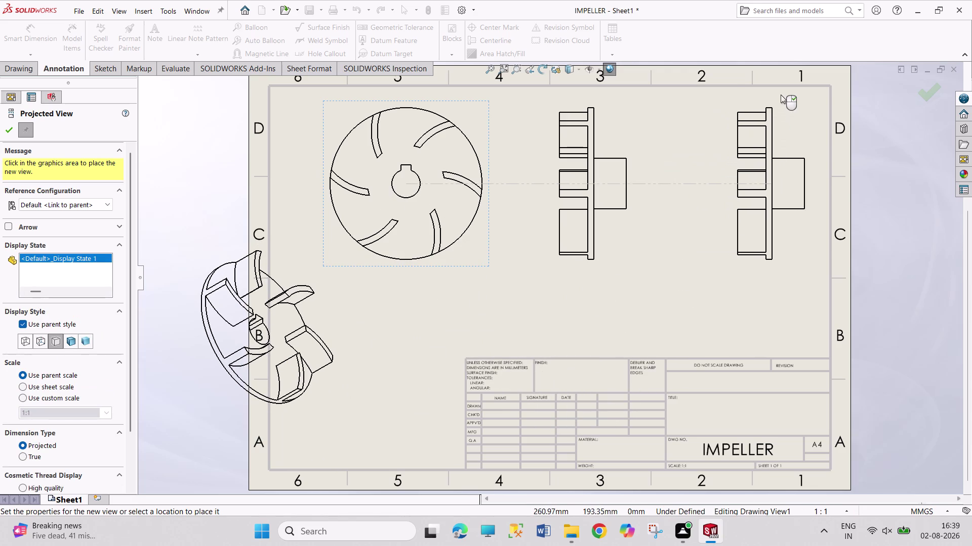
scroll(up, 3)
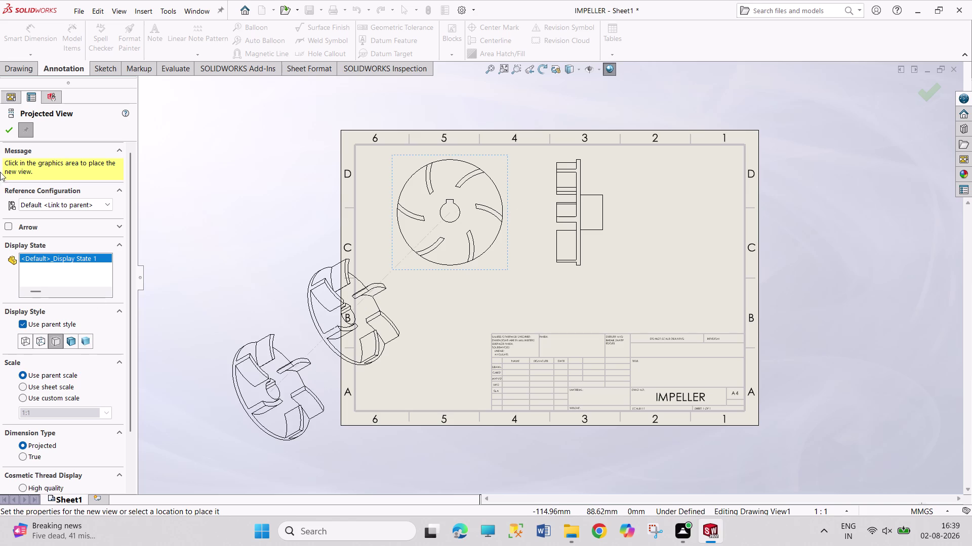
click(9, 131)
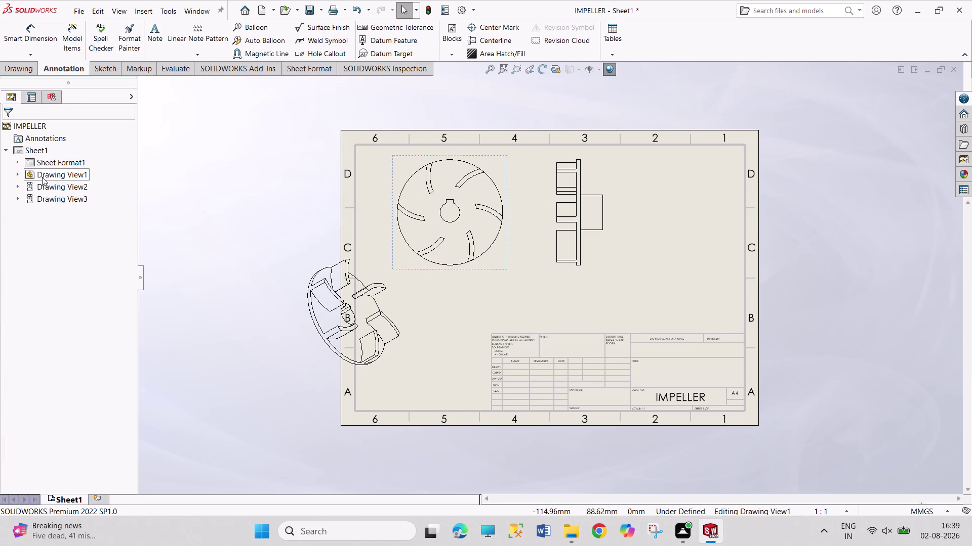
Start another Model View and load the IMPELLER part into it.
click(26, 70)
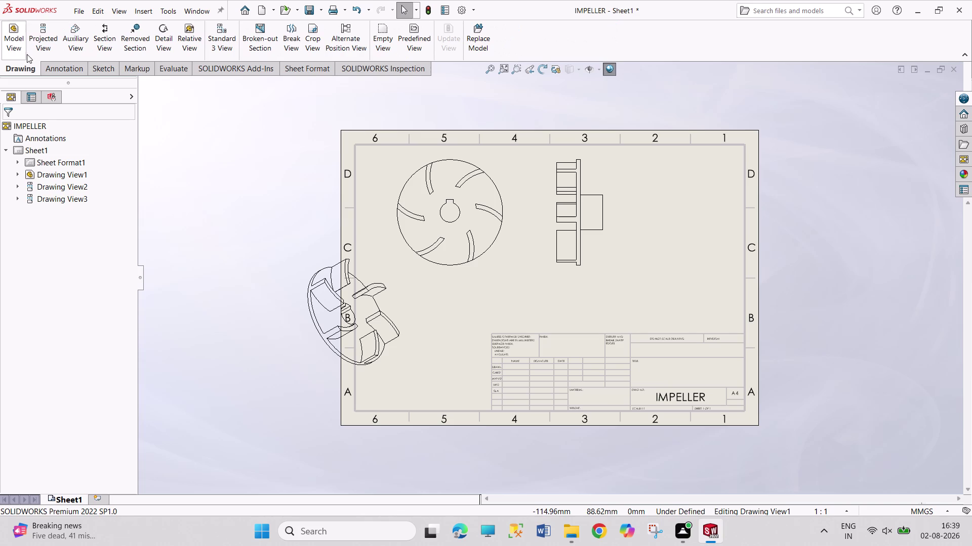
click(12, 47)
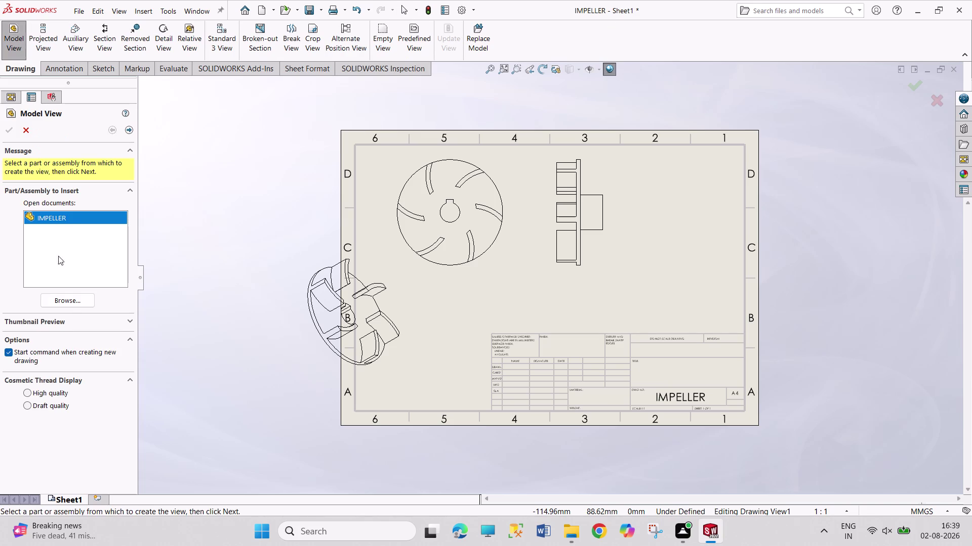
click(70, 302)
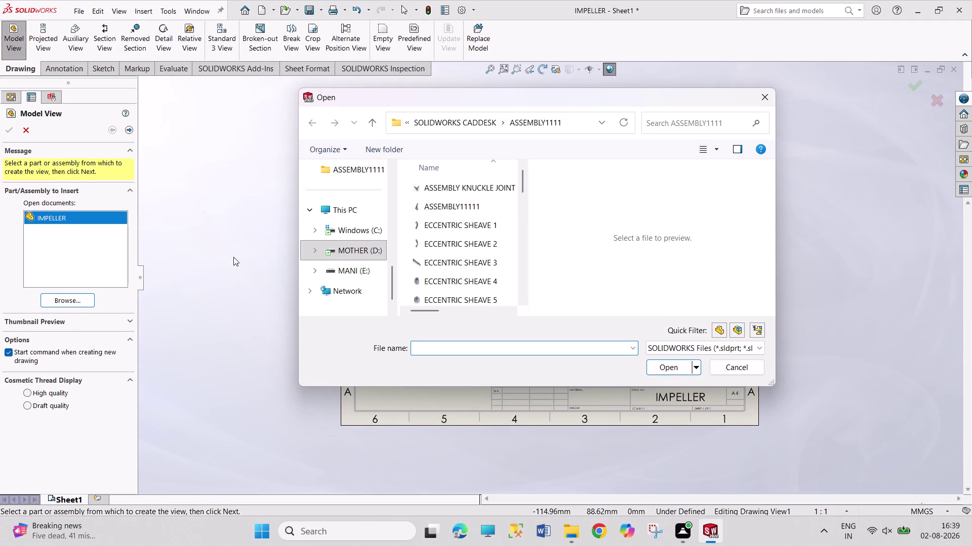
scroll(down, 3)
scroll(down, 3)
scroll(down, 3)
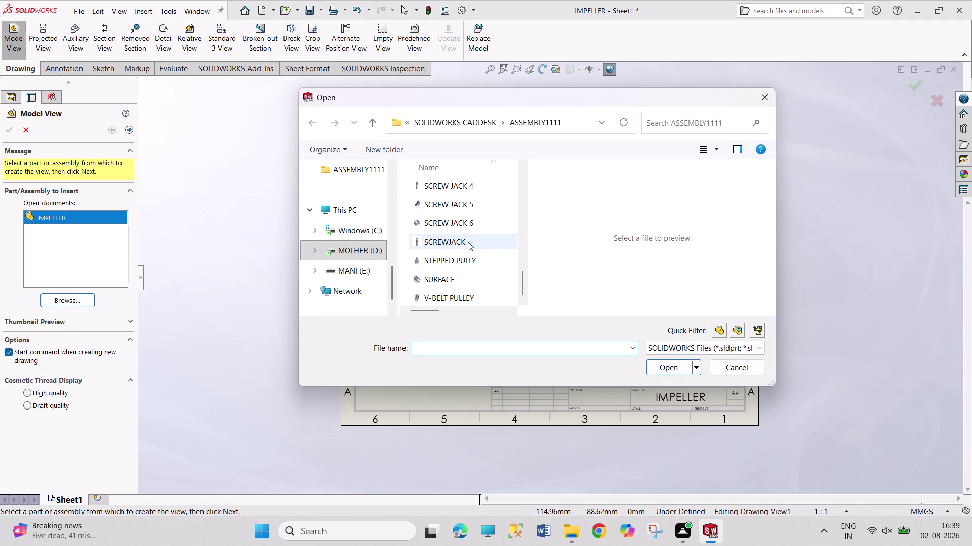
scroll(up, 3)
scroll(up, 3)
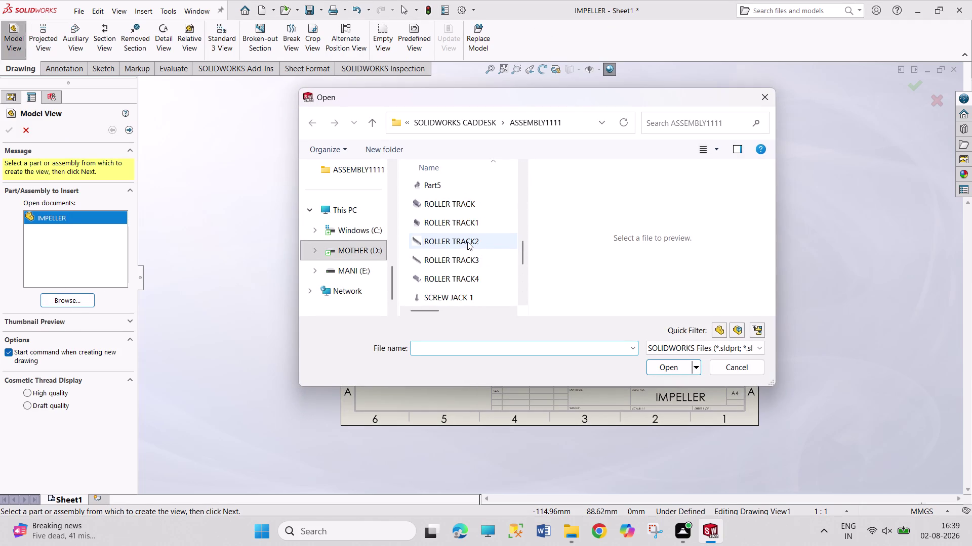
scroll(up, 3)
scroll(up, 3)
scroll(up, 3)
scroll(up, 3)
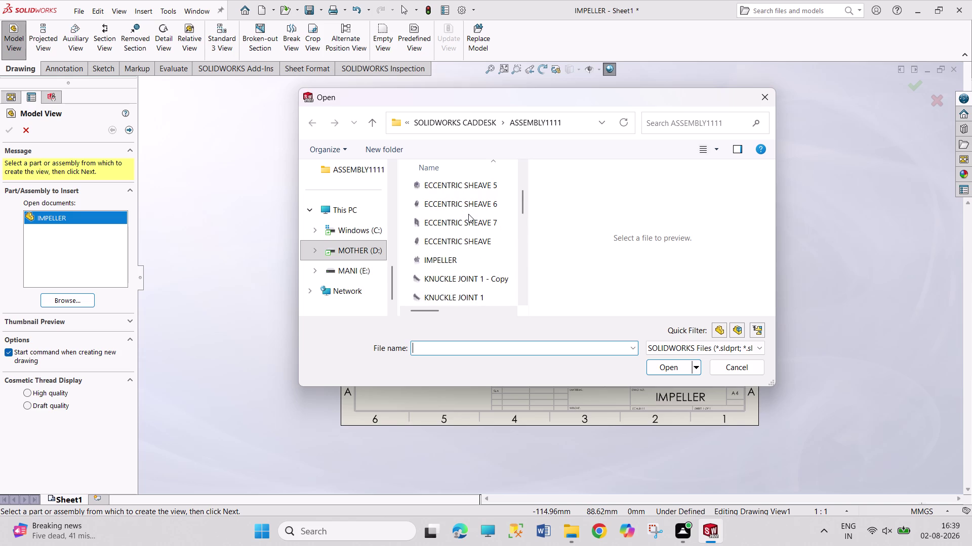
scroll(up, 3)
scroll(down, 3)
click(468, 215)
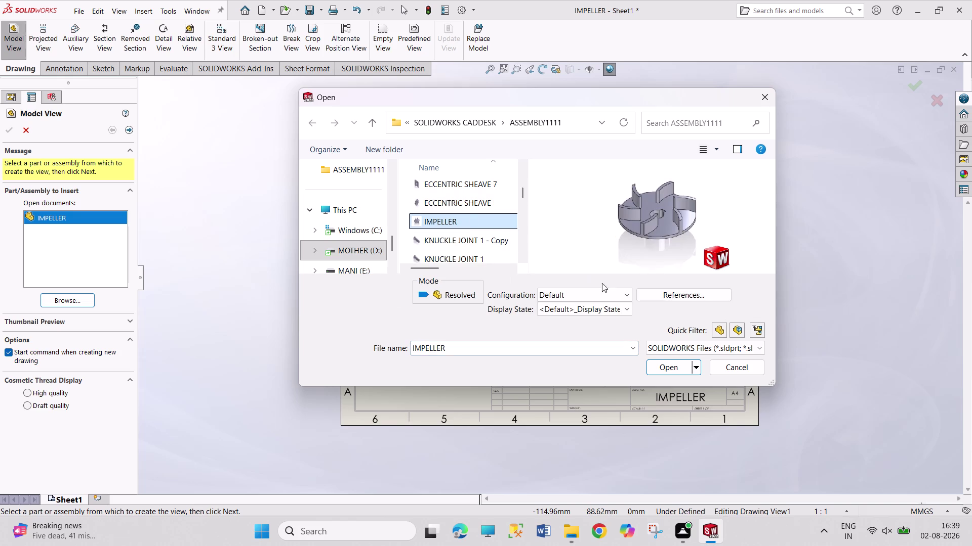
click(657, 364)
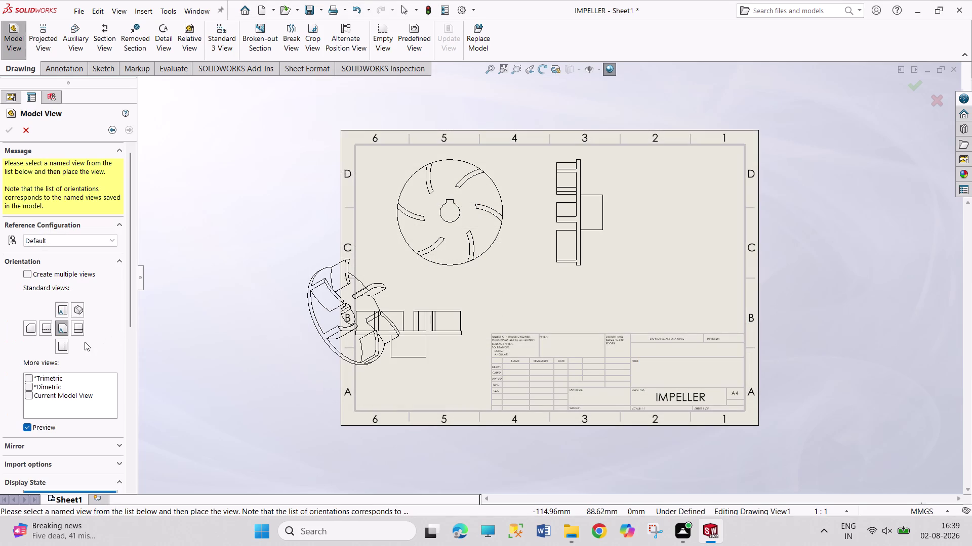
Place an Isometric impeller view on the sheet's right and confirm it.
click(76, 309)
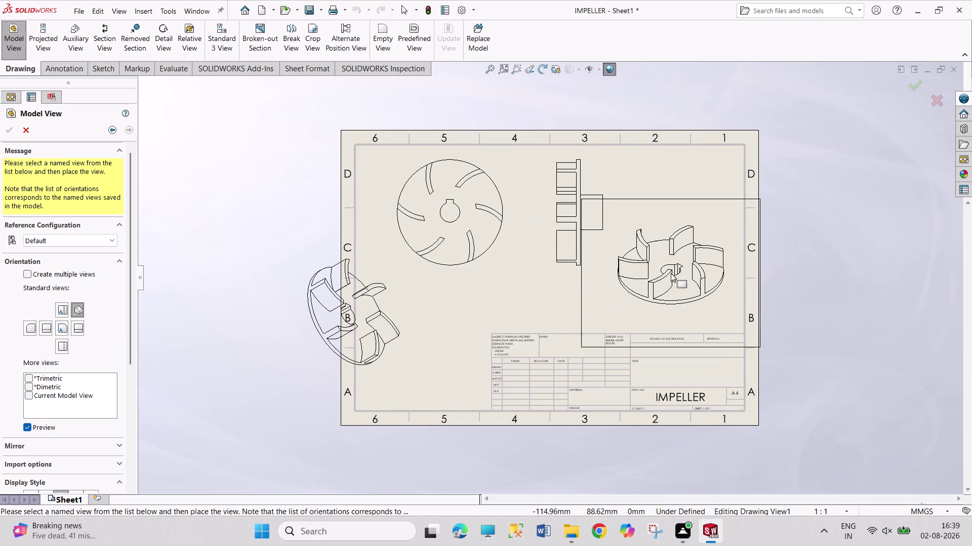
click(670, 273)
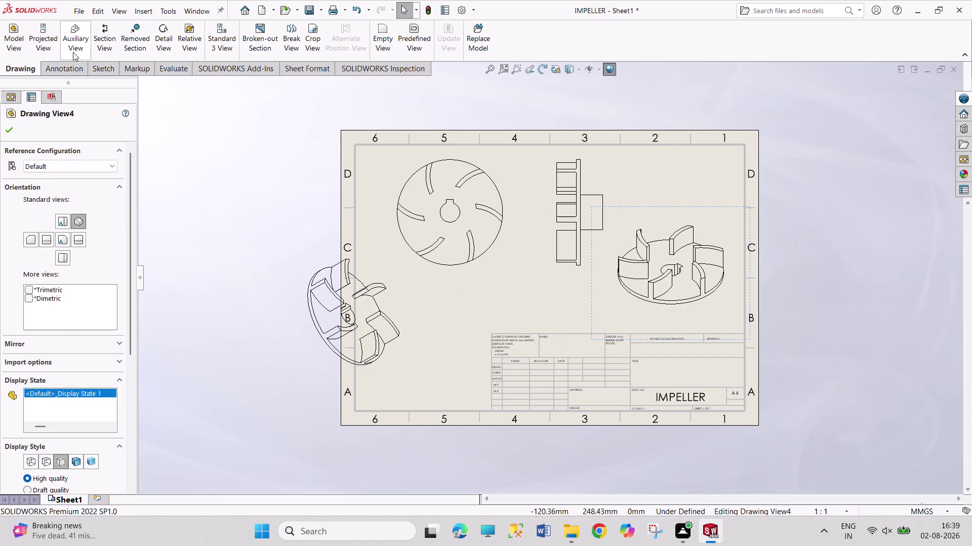
click(4, 126)
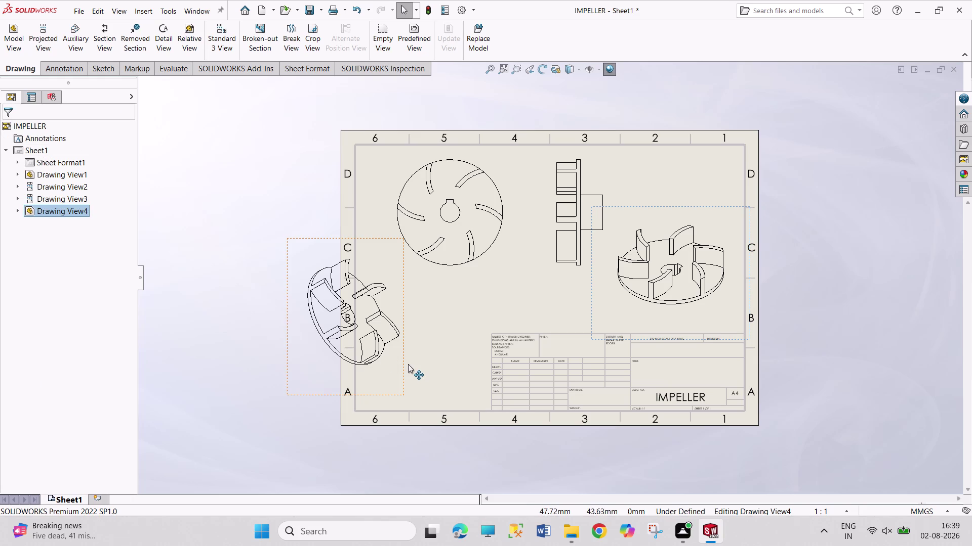
Move the tilted view to the lower left, nudge the front view left, and start Smart Dimension.
drag(407, 365, 476, 390)
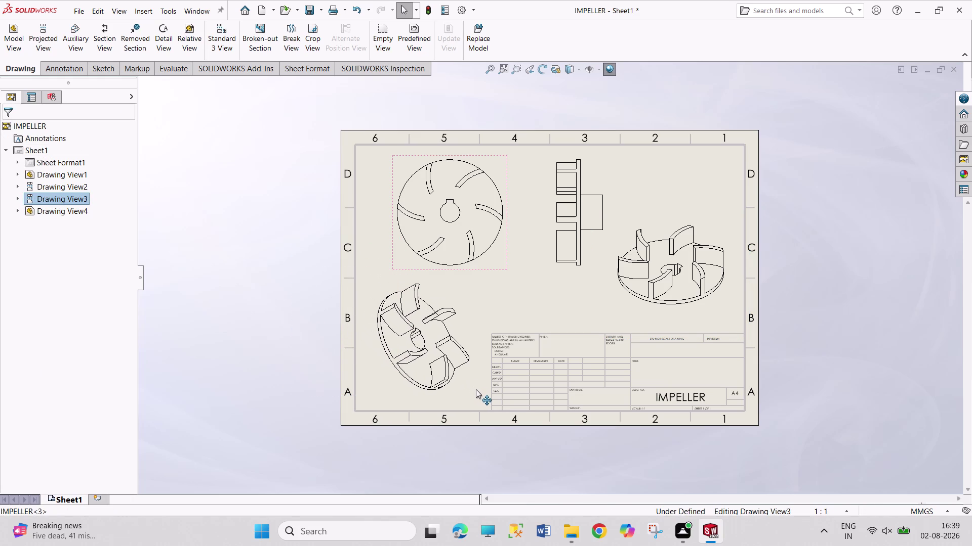
drag(476, 390, 476, 391)
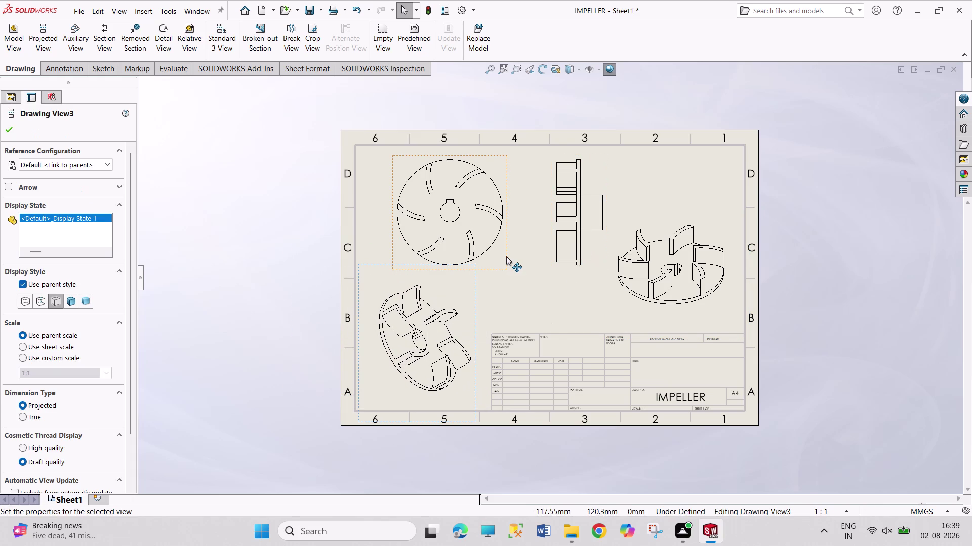
drag(506, 256, 500, 255)
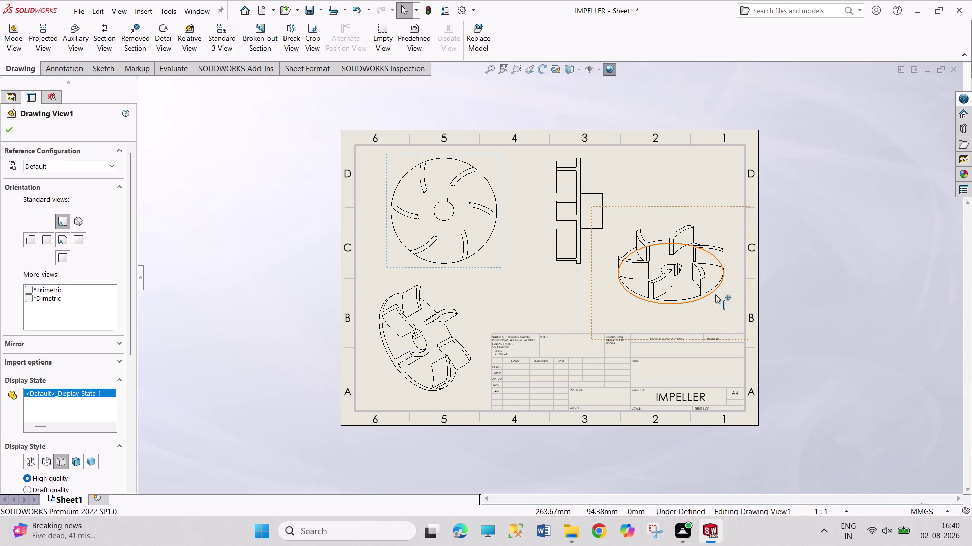
click(750, 334)
click(805, 215)
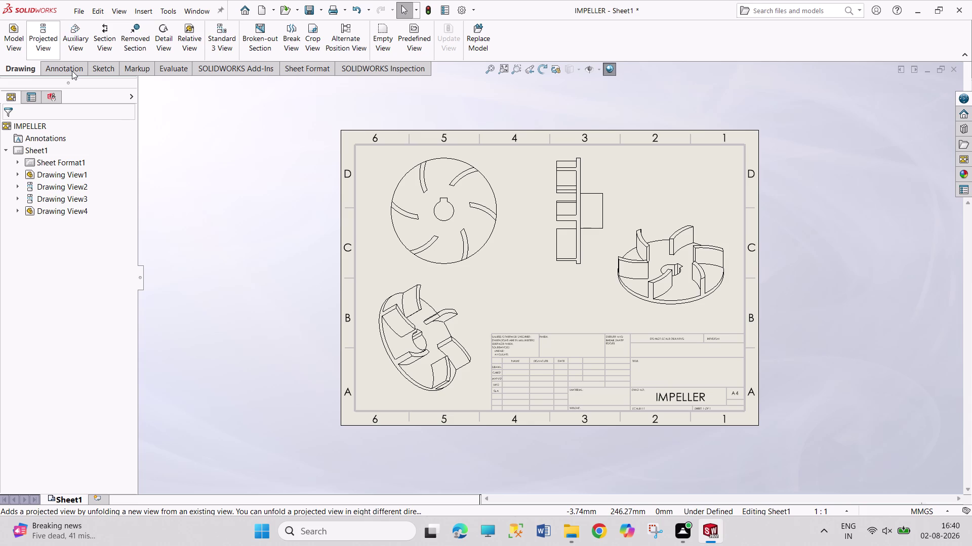
click(58, 71)
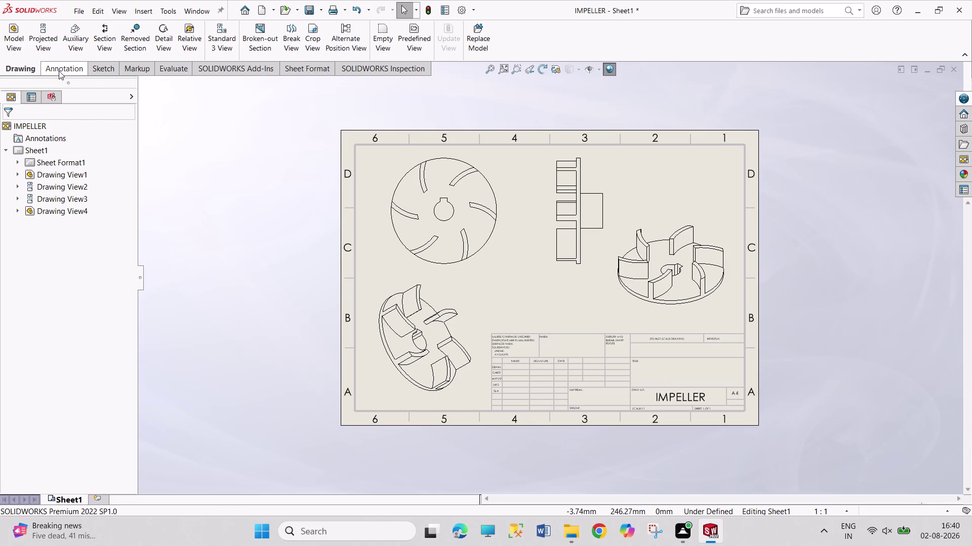
click(23, 22)
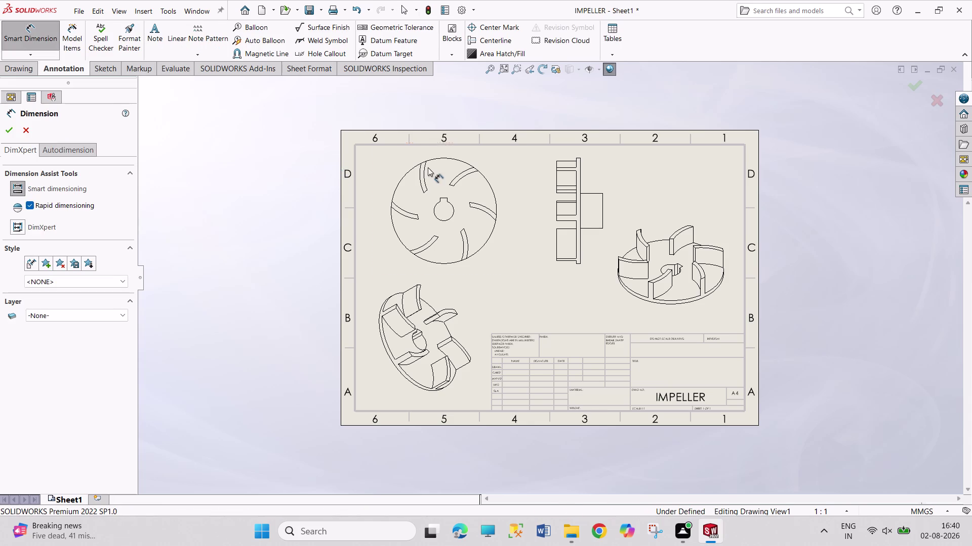
Exit Smart Dimension using the right-click Select option, then nudge the isometric view down.
scroll(down, 3)
scroll(down, 3)
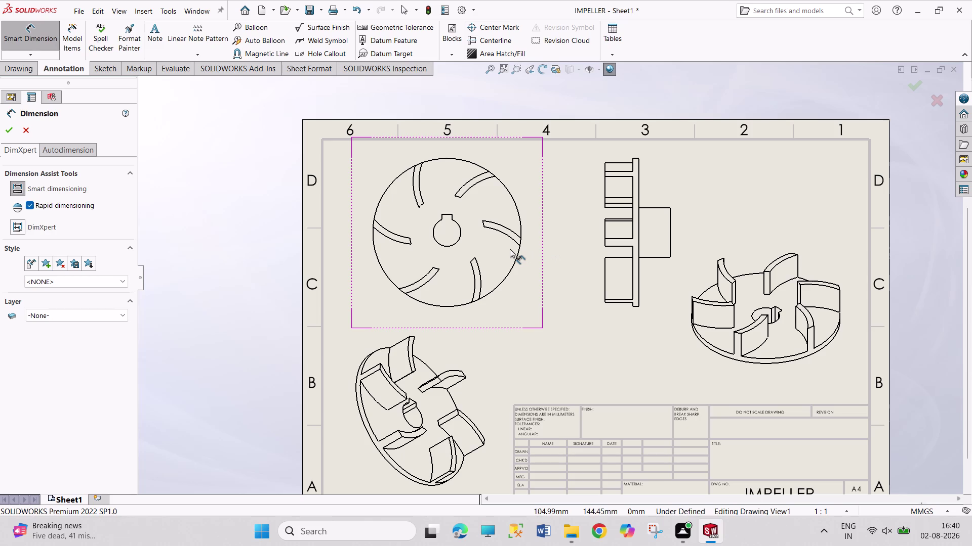
right_click(262, 179)
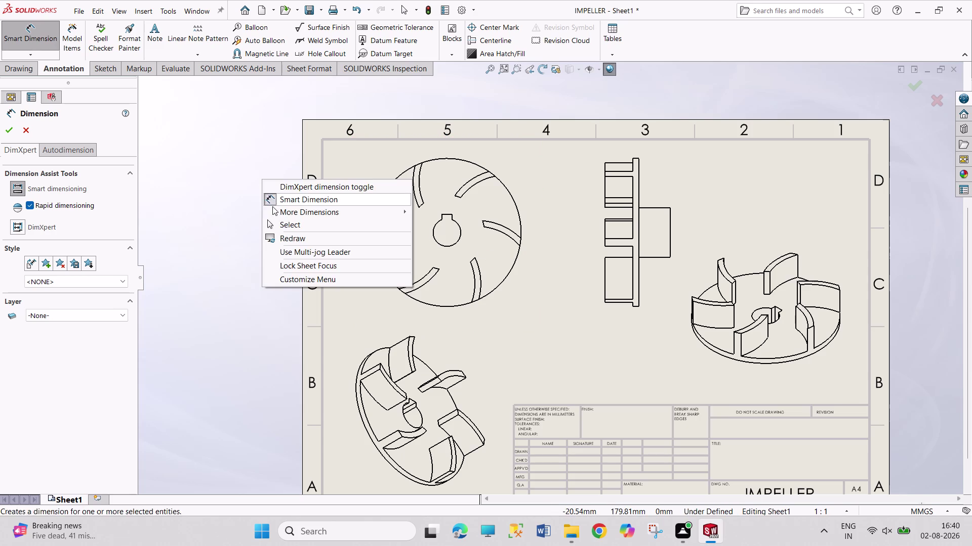
click(285, 223)
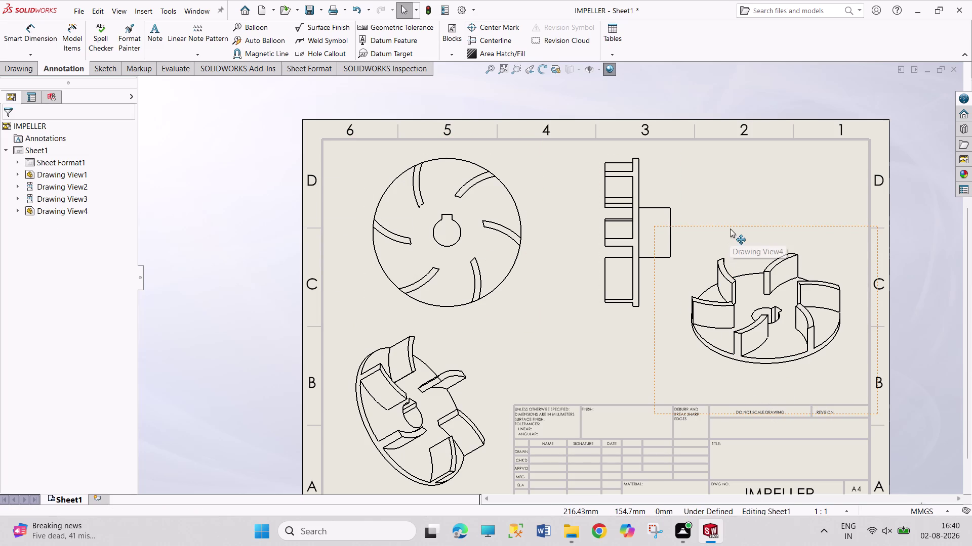
drag(730, 227, 729, 259)
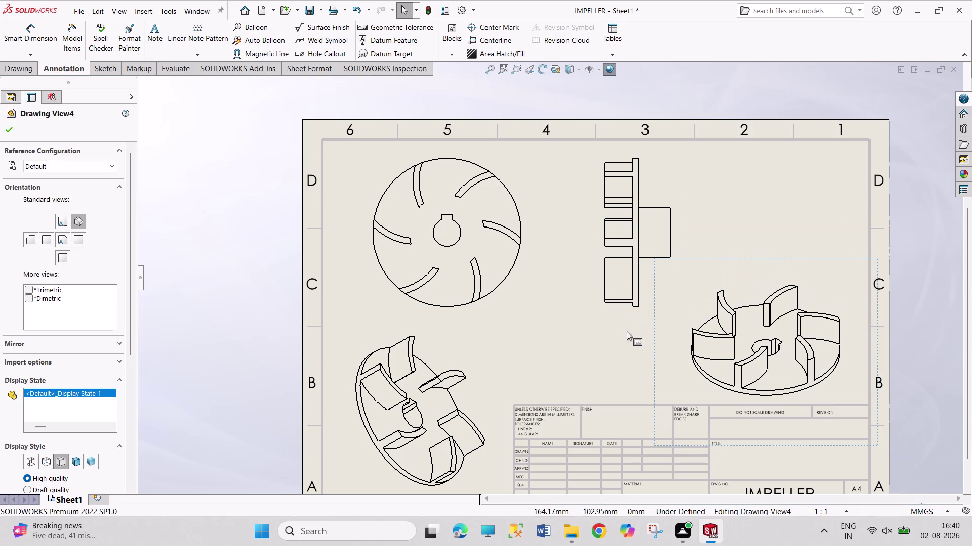
Move the side view right and set the isometric and tilted views to Shaded With Edges.
drag(633, 315, 629, 309)
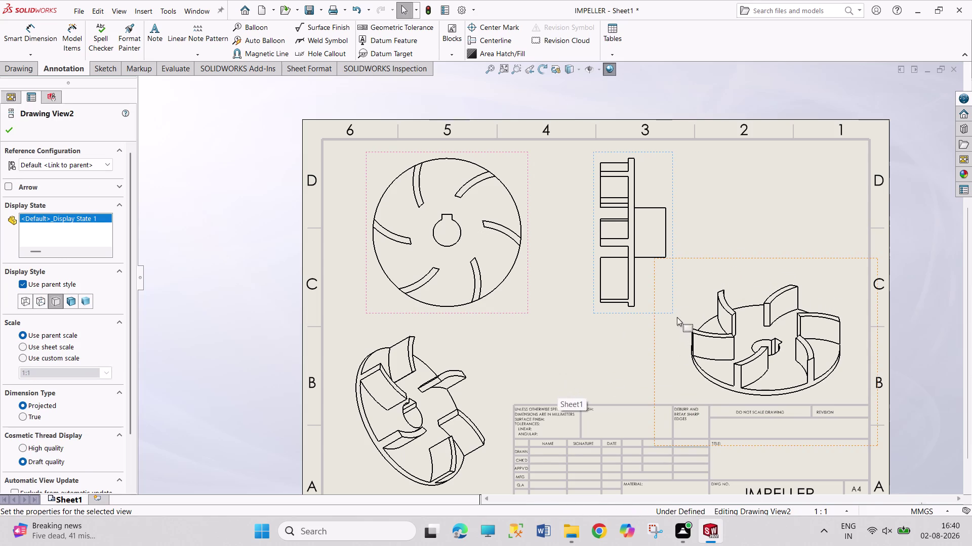
drag(672, 281, 715, 277)
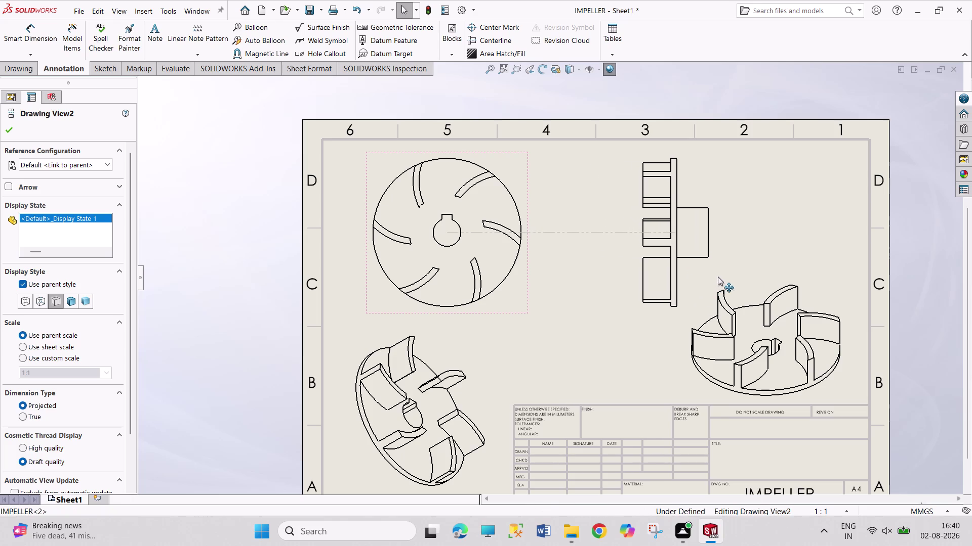
drag(715, 276, 790, 270)
drag(651, 379, 646, 390)
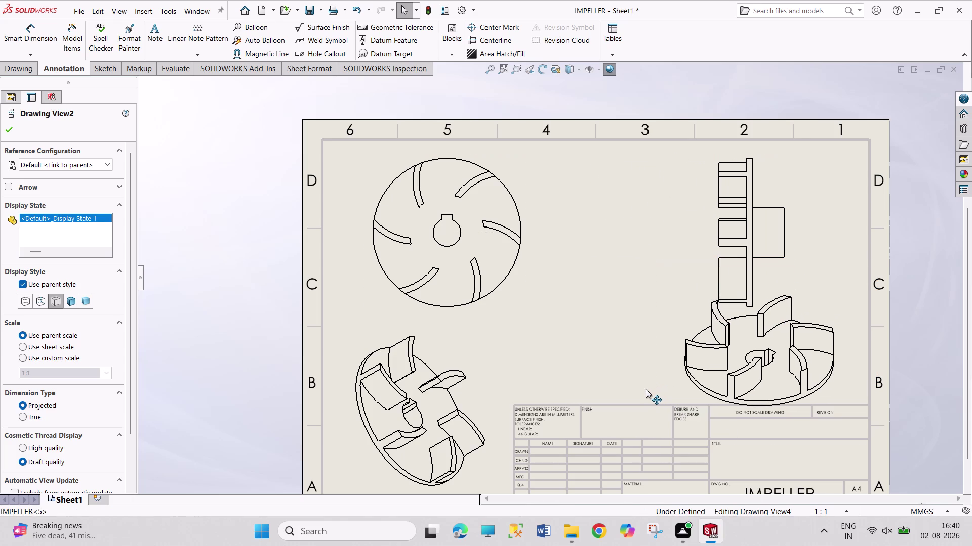
drag(646, 390, 640, 390)
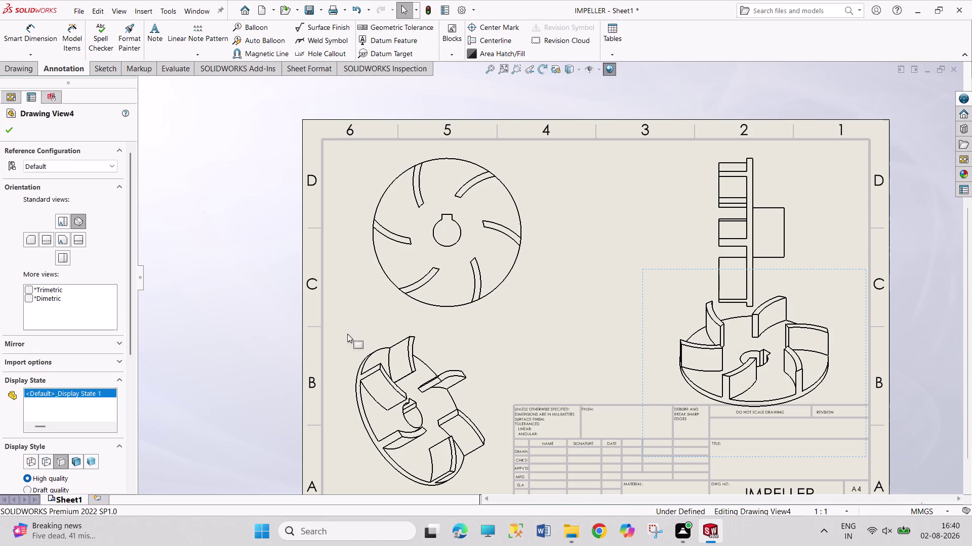
click(79, 462)
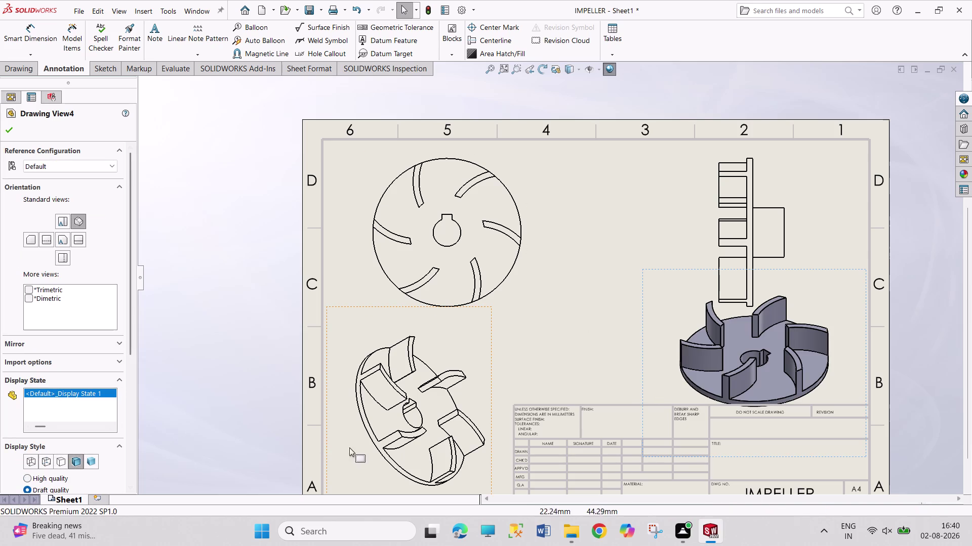
click(364, 450)
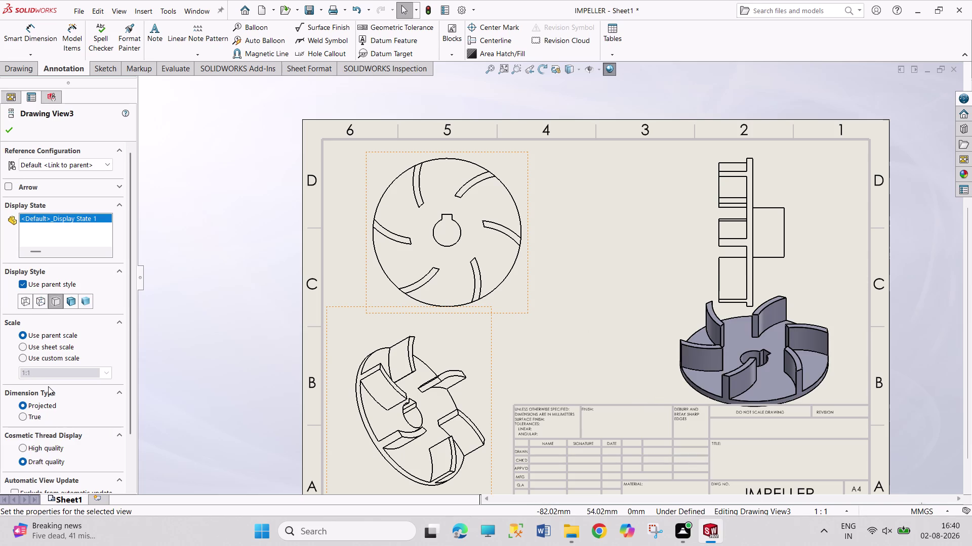
click(68, 308)
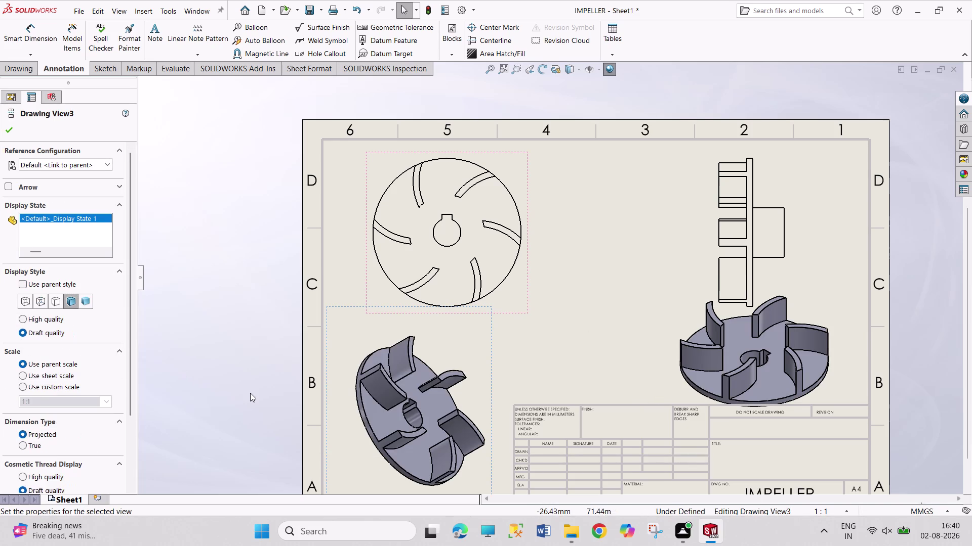
Move the isometric view to the sheet centre and the side view toward the front view.
scroll(up, 3)
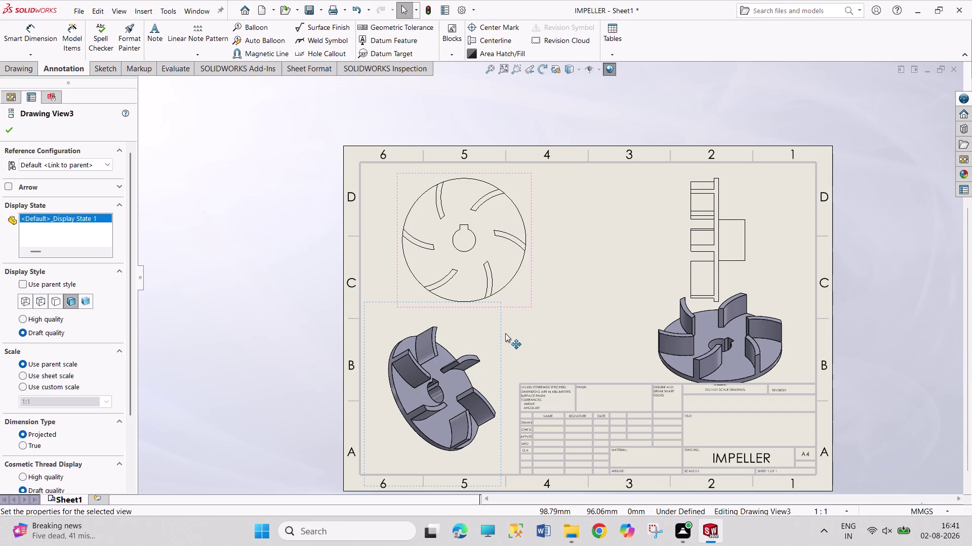
drag(501, 331, 485, 352)
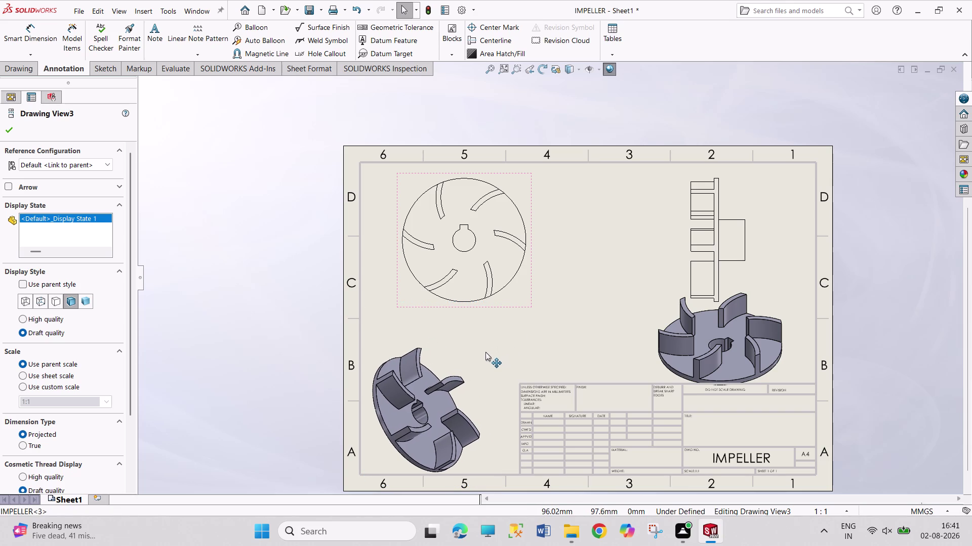
drag(485, 352, 485, 352)
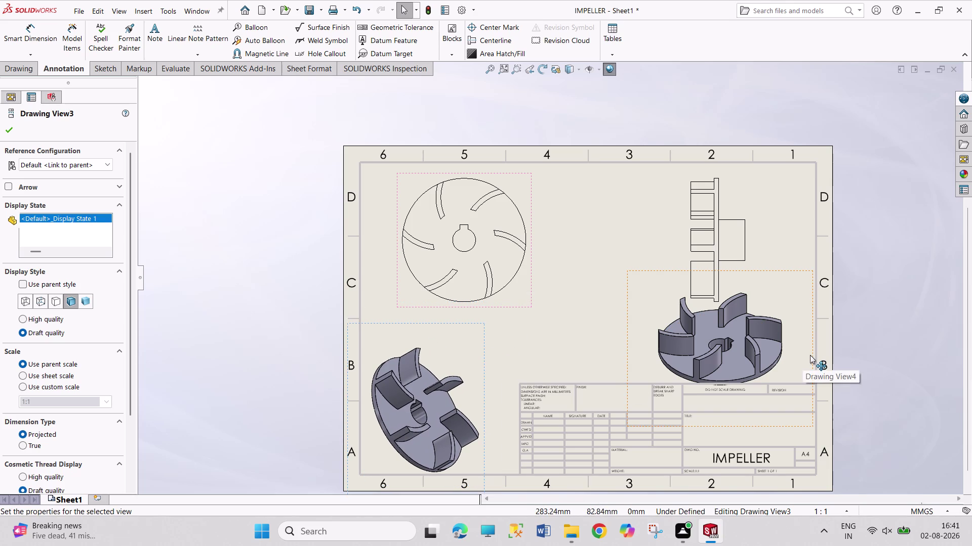
drag(810, 355, 755, 358)
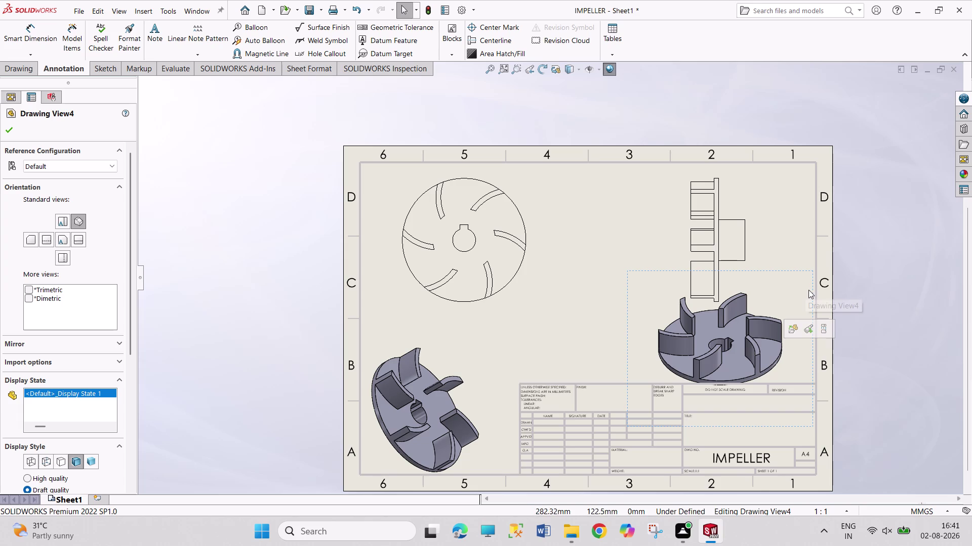
click(786, 271)
drag(760, 268, 617, 268)
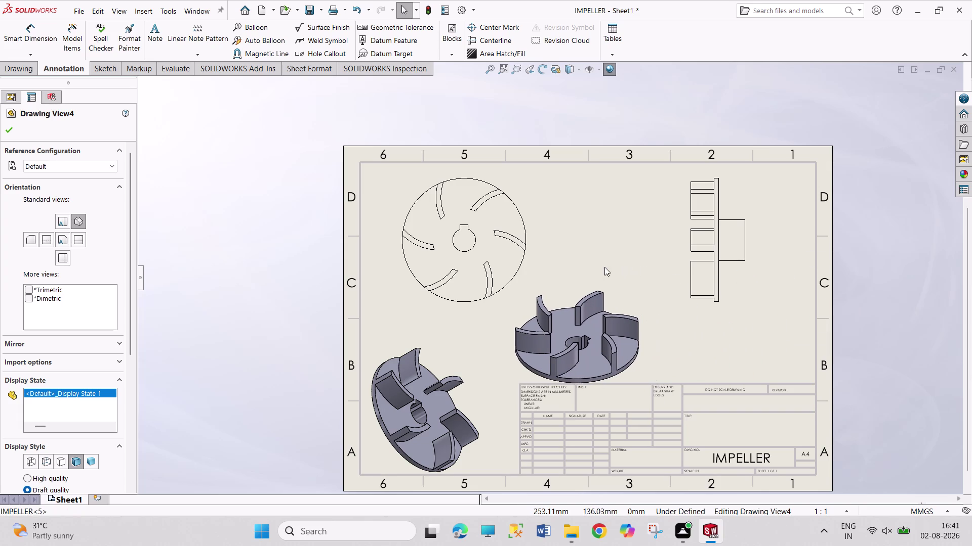
drag(616, 267, 622, 263)
drag(748, 285, 696, 277)
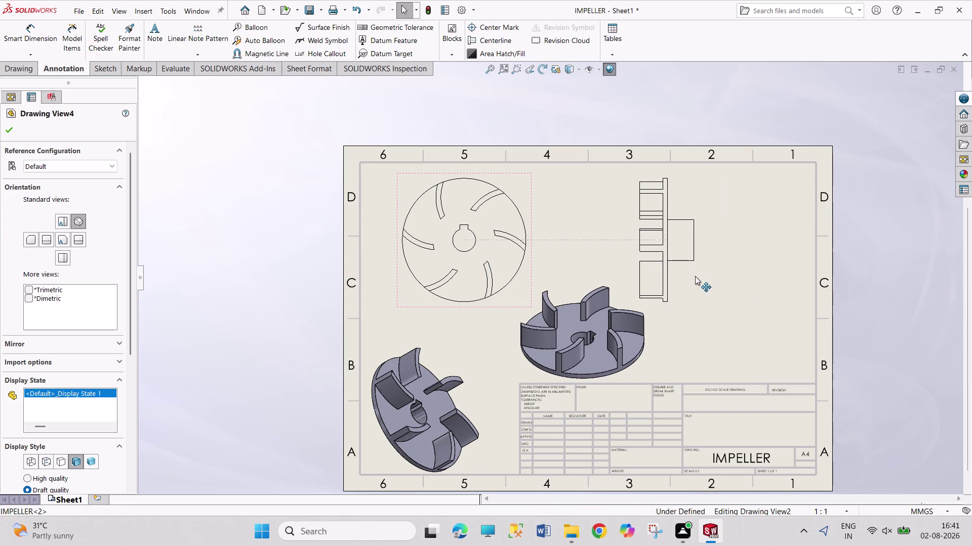
drag(697, 276, 684, 273)
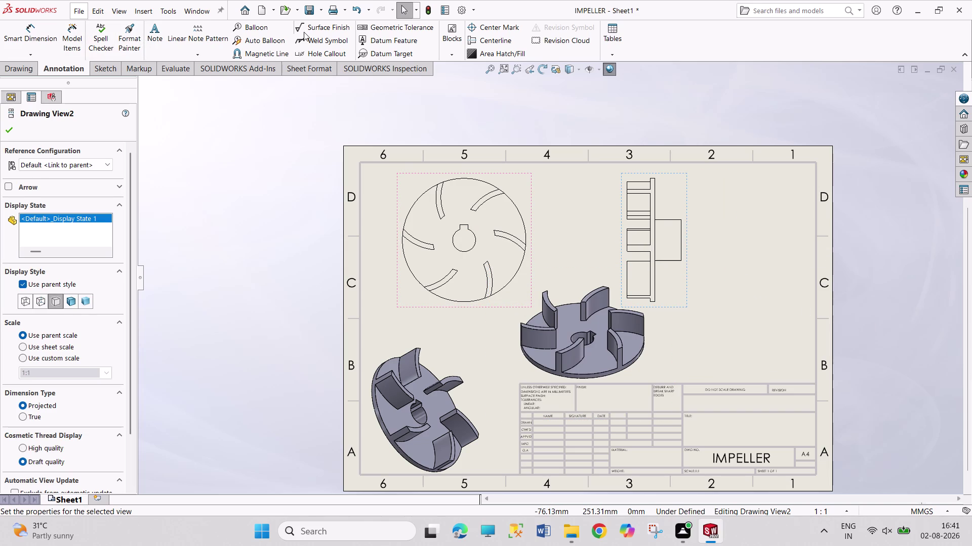
click(22, 74)
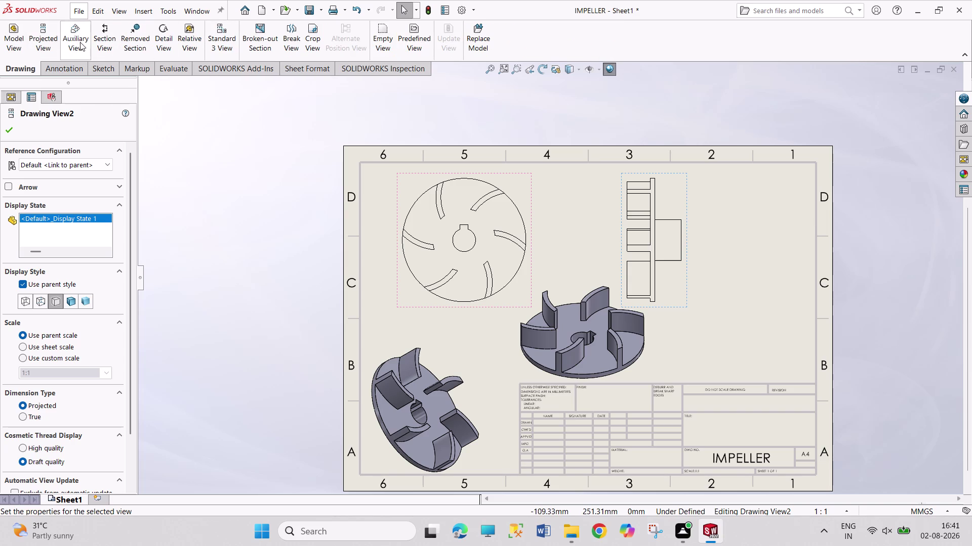
Add Section View A-A, cut vertically through the front view, at the sheet's right.
click(97, 42)
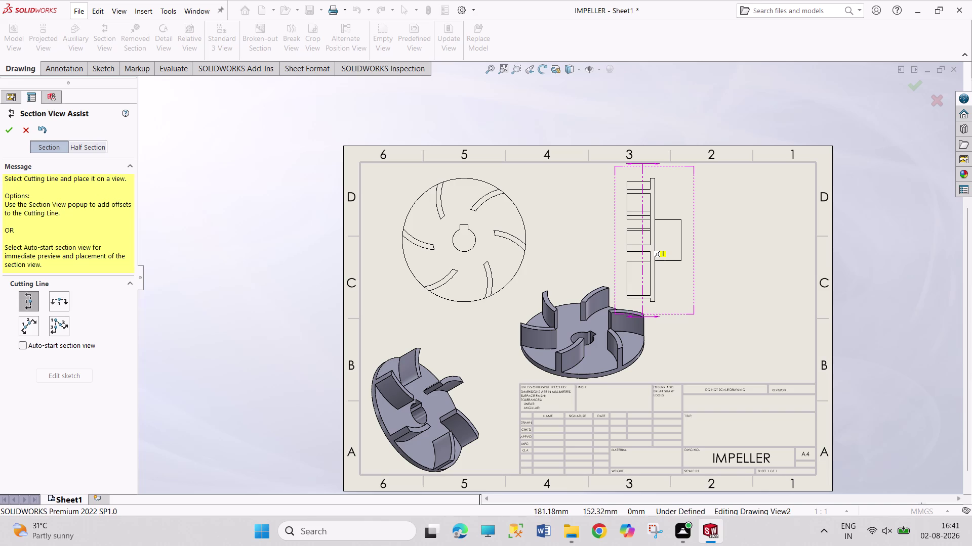
click(463, 240)
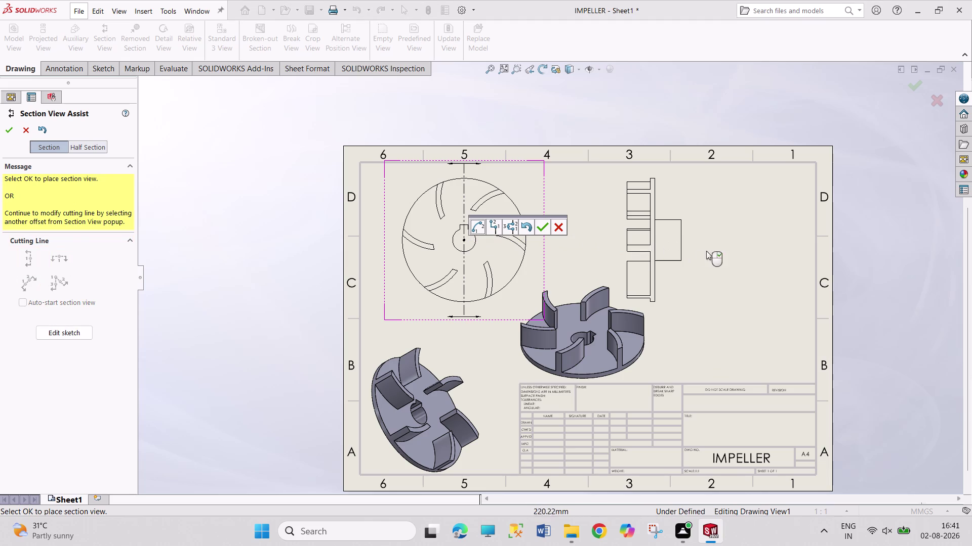
click(541, 228)
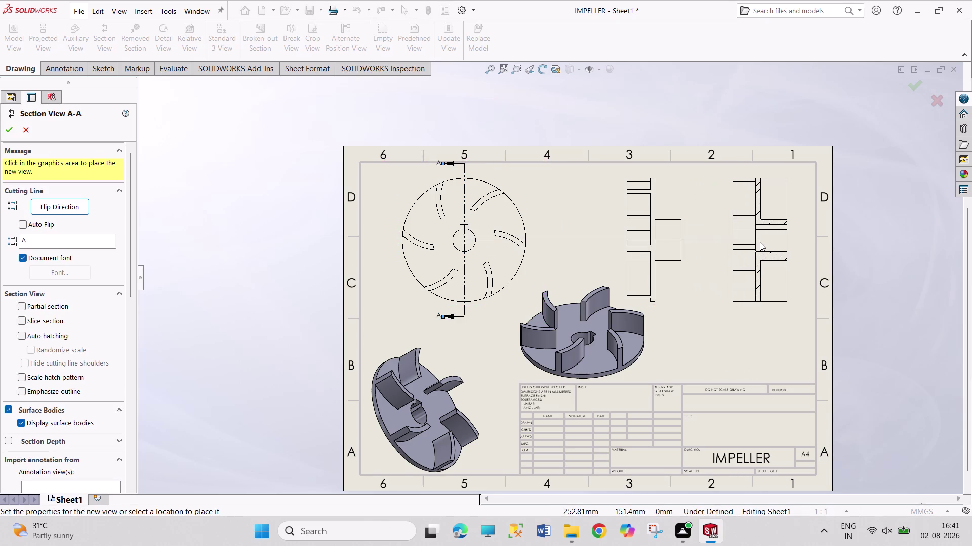
click(759, 243)
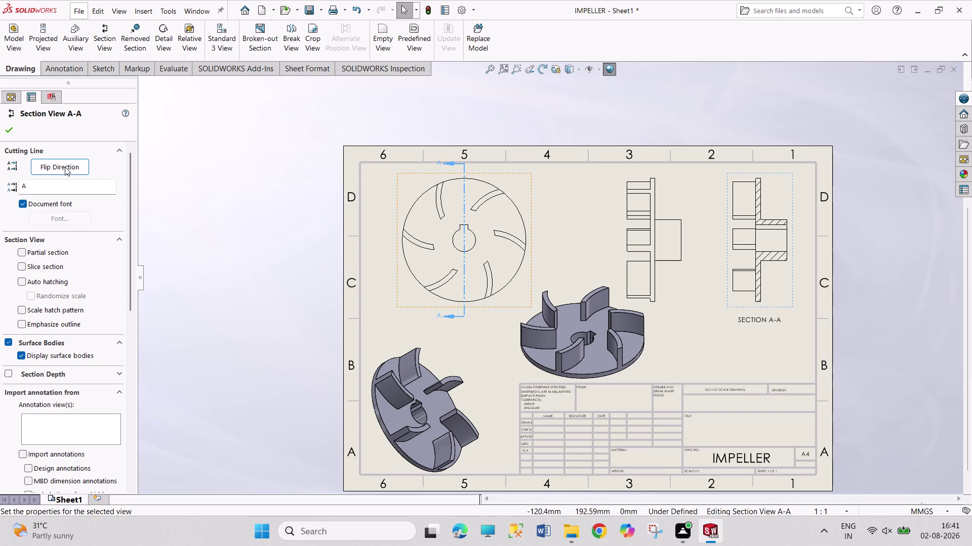
click(8, 128)
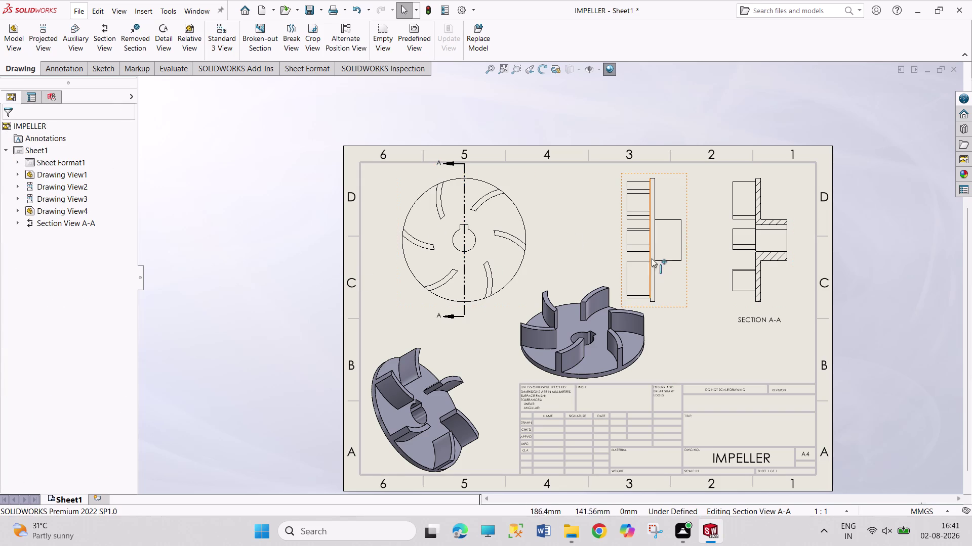
click(668, 258)
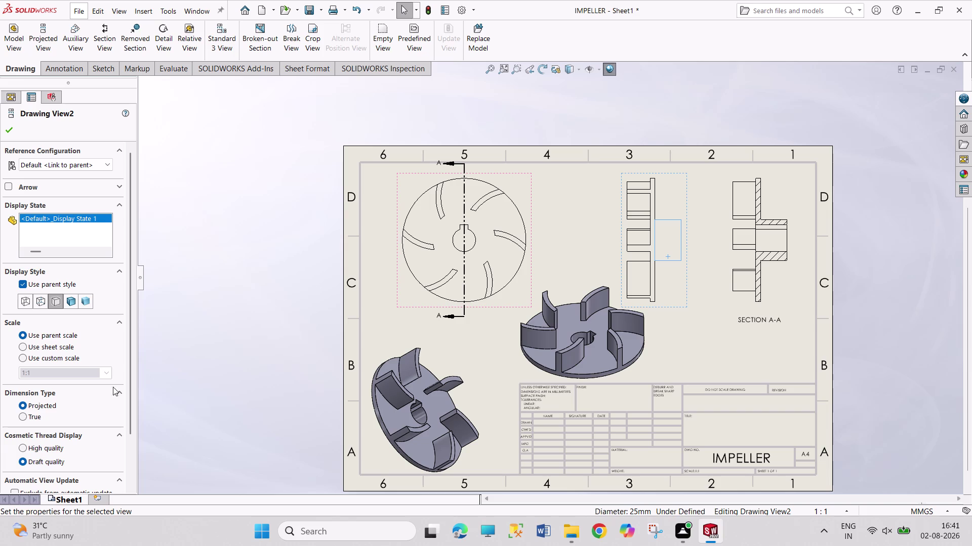
Set the side view (Drawing View2) display style to Shaded.
click(73, 302)
click(228, 333)
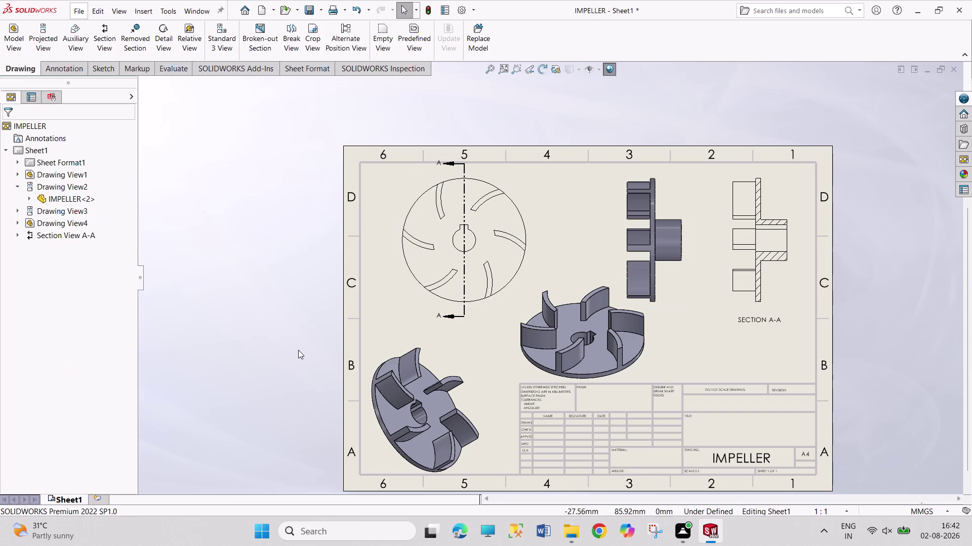
scroll(down, 3)
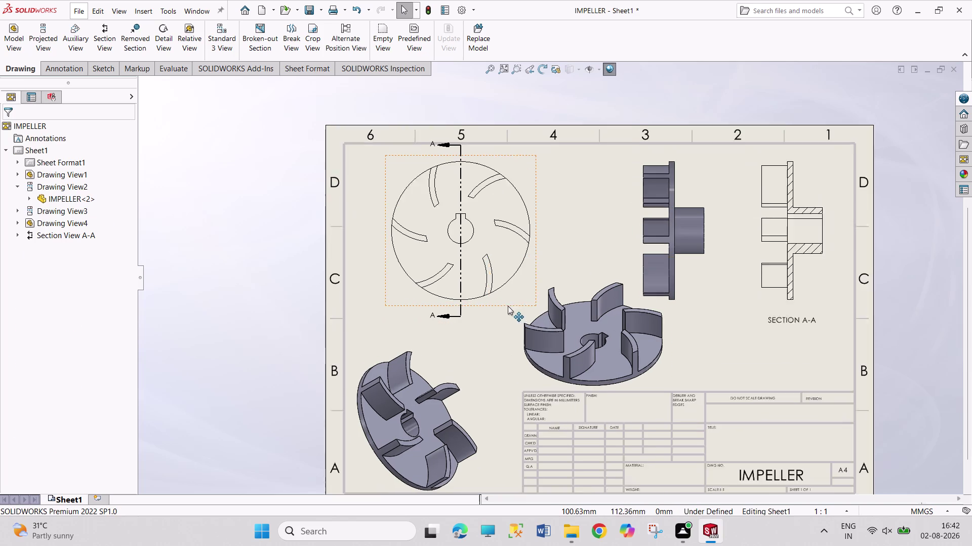
scroll(up, 3)
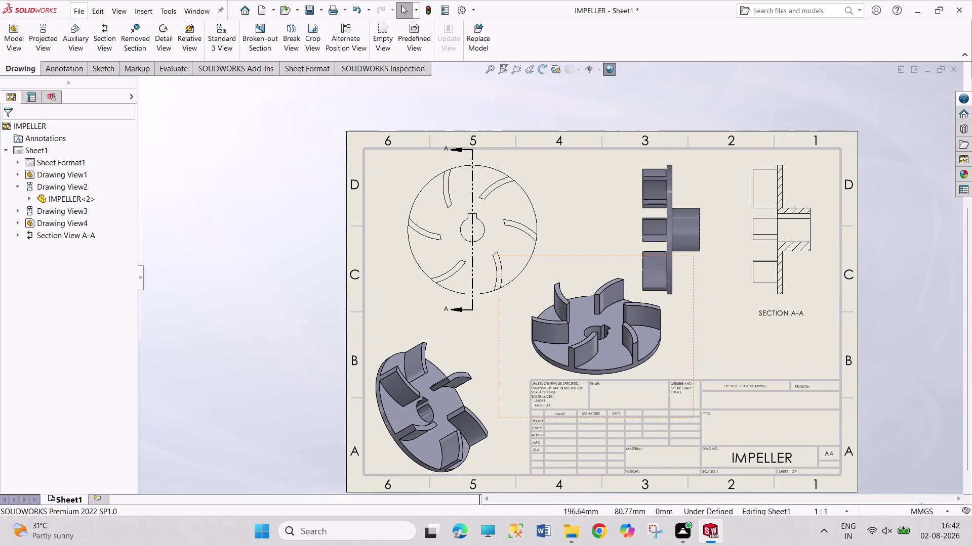
Put section A-A beside the front view, the side view far right, the isometric below it.
drag(693, 353, 813, 352)
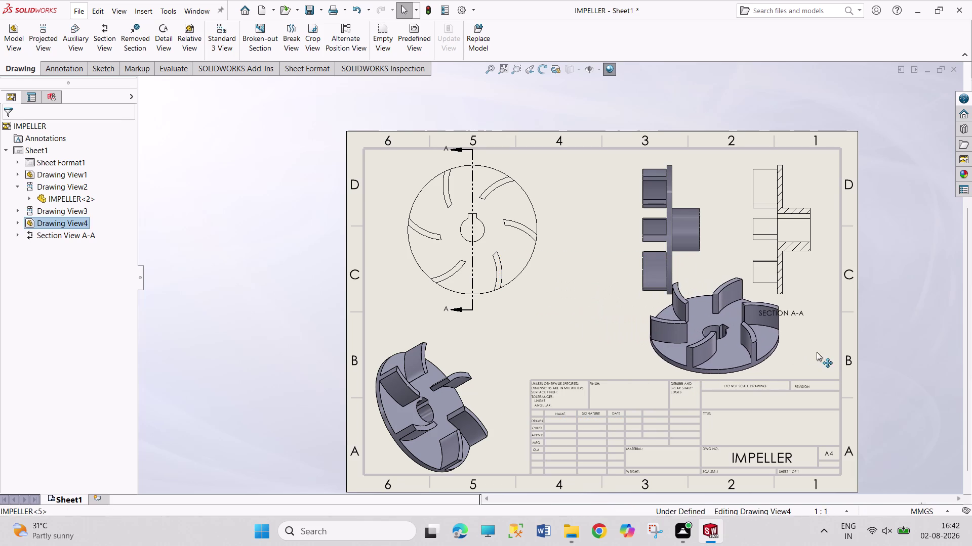
drag(813, 352, 840, 356)
drag(816, 267, 629, 266)
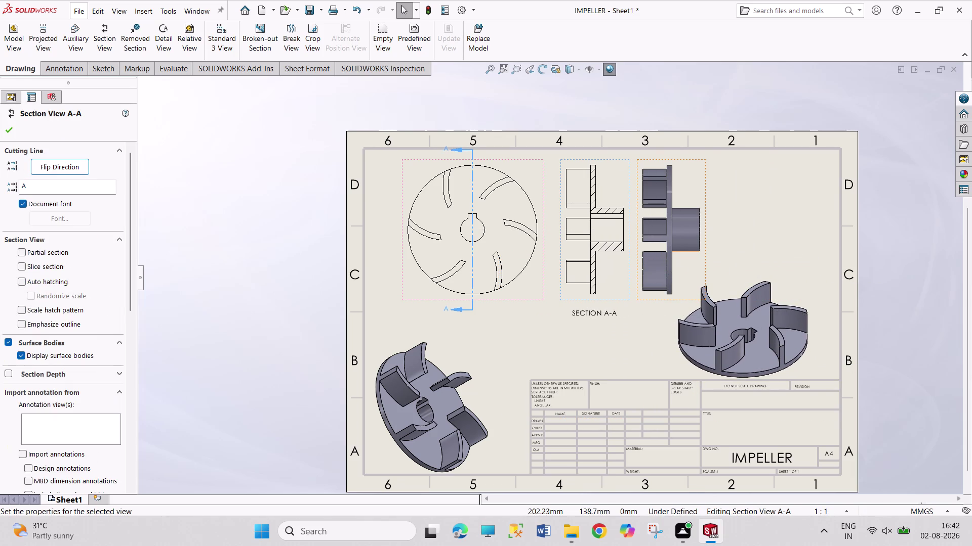
drag(705, 260, 795, 246)
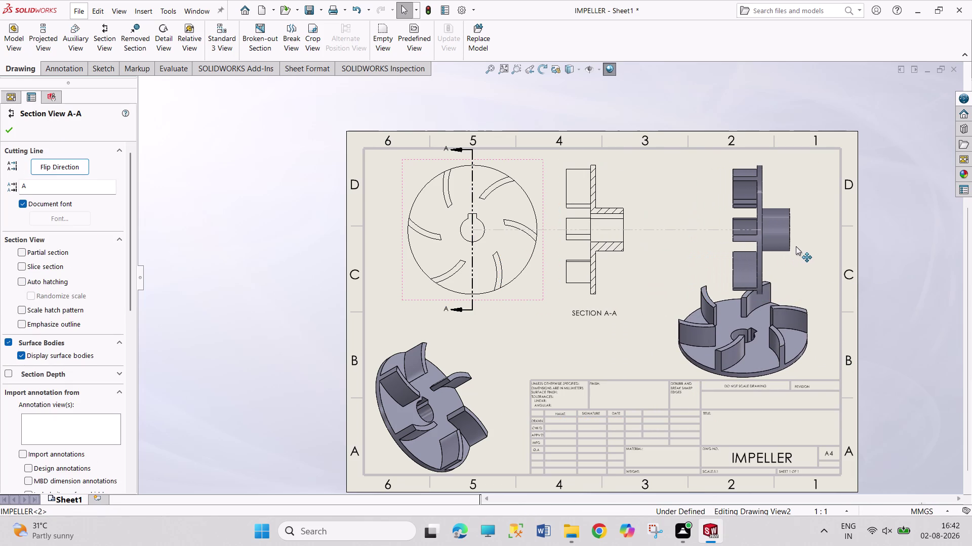
drag(796, 247, 795, 245)
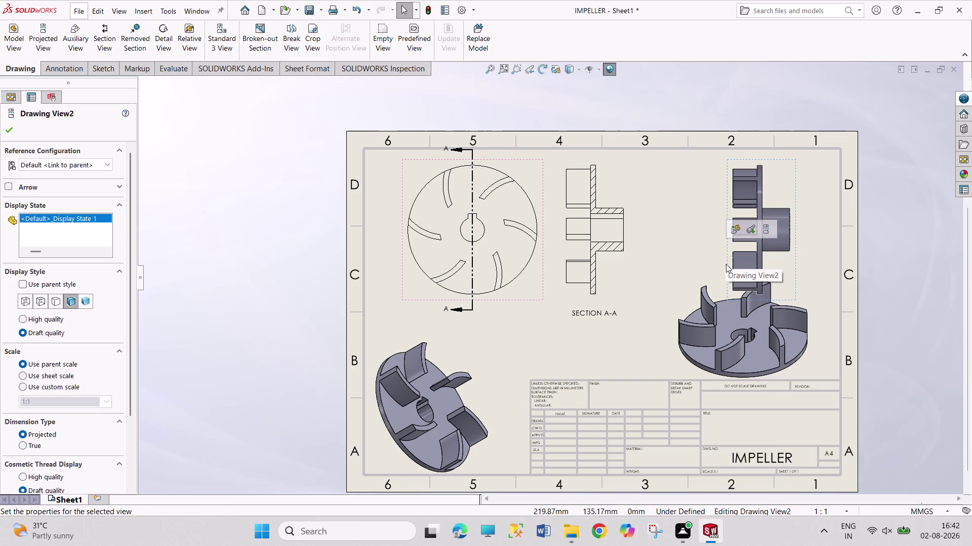
drag(725, 243, 725, 243)
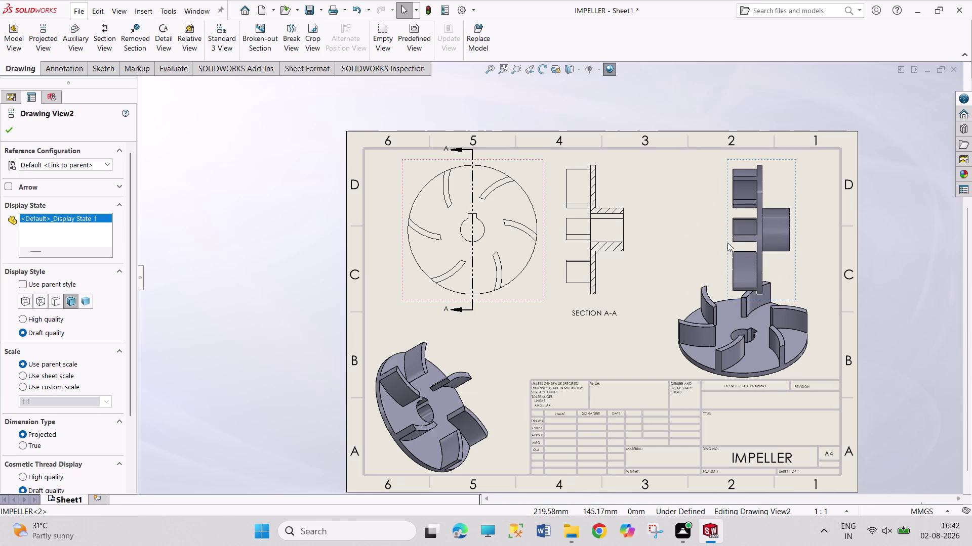
drag(726, 243, 770, 253)
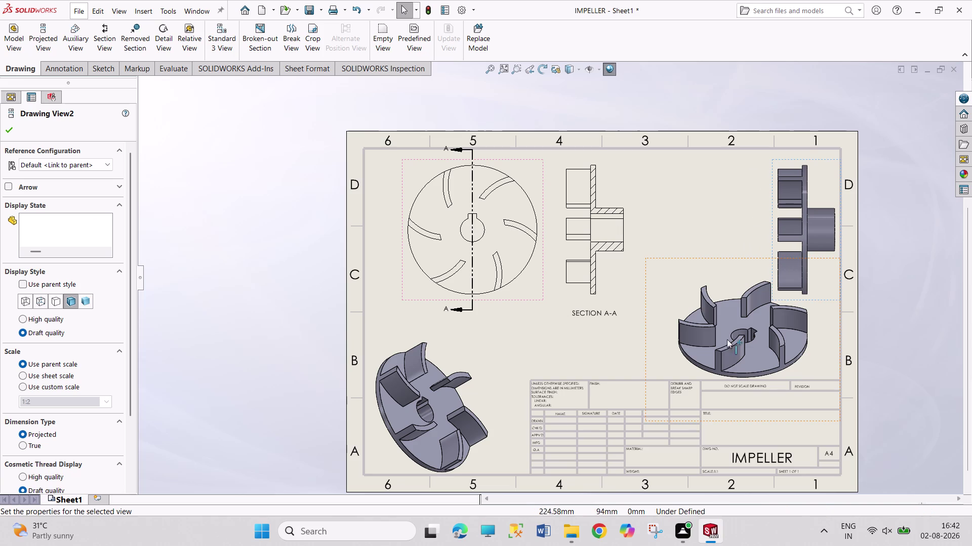
drag(648, 354, 625, 351)
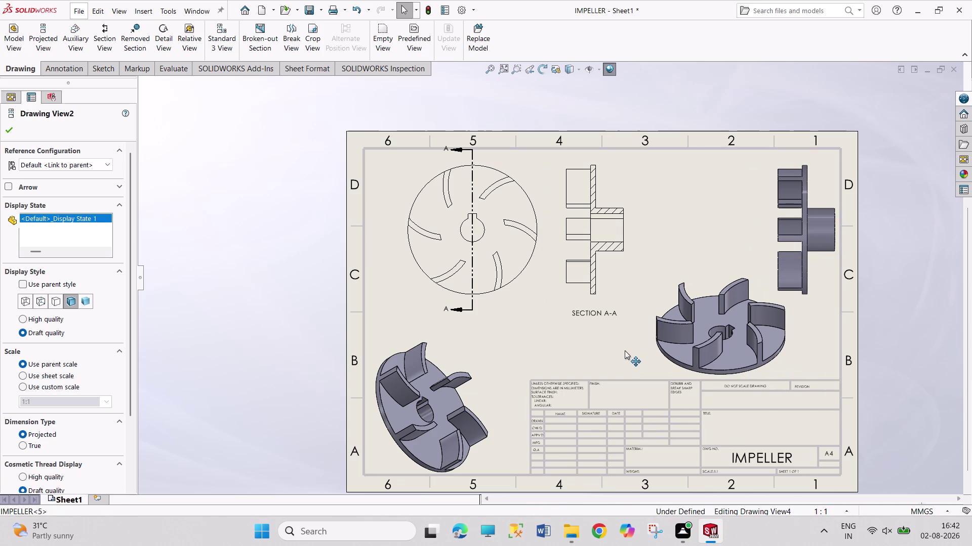
drag(625, 350, 625, 352)
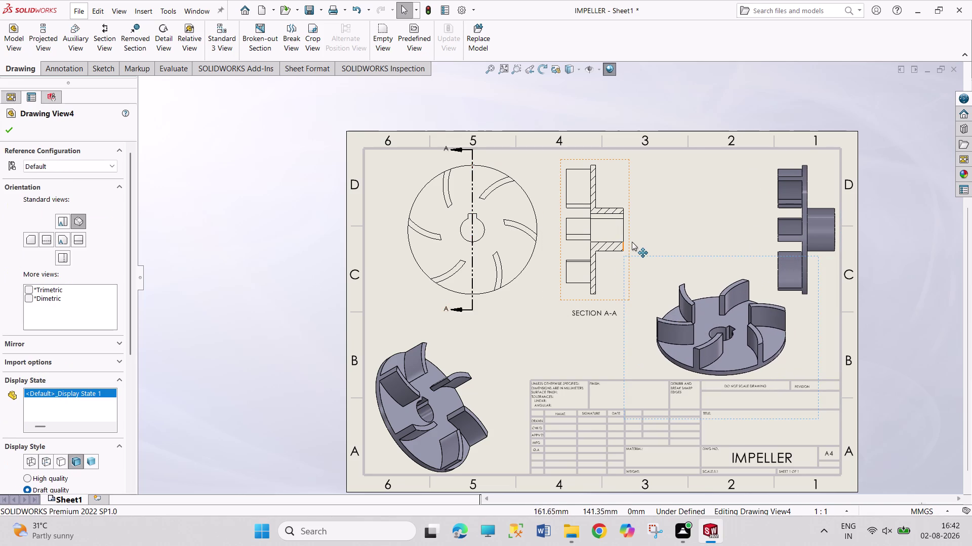
drag(630, 235, 649, 237)
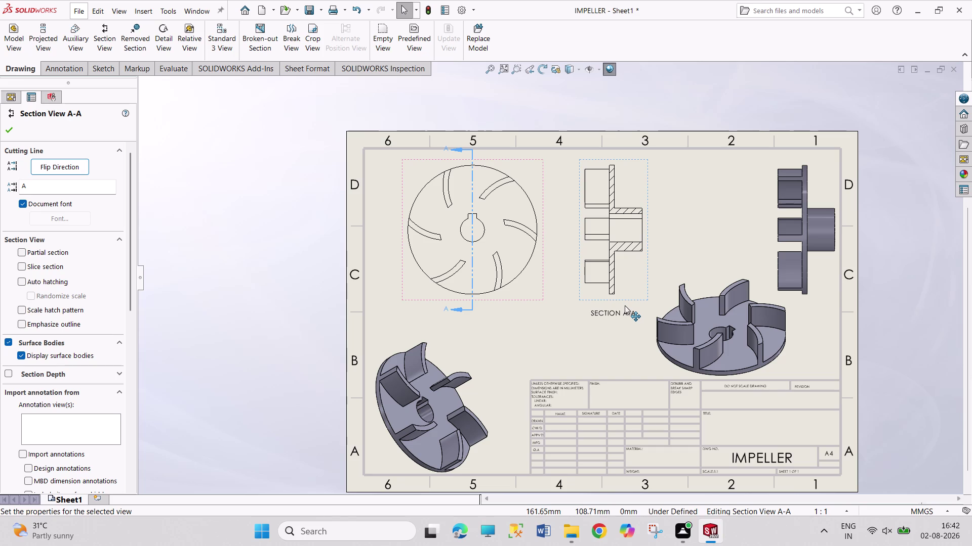
click(508, 350)
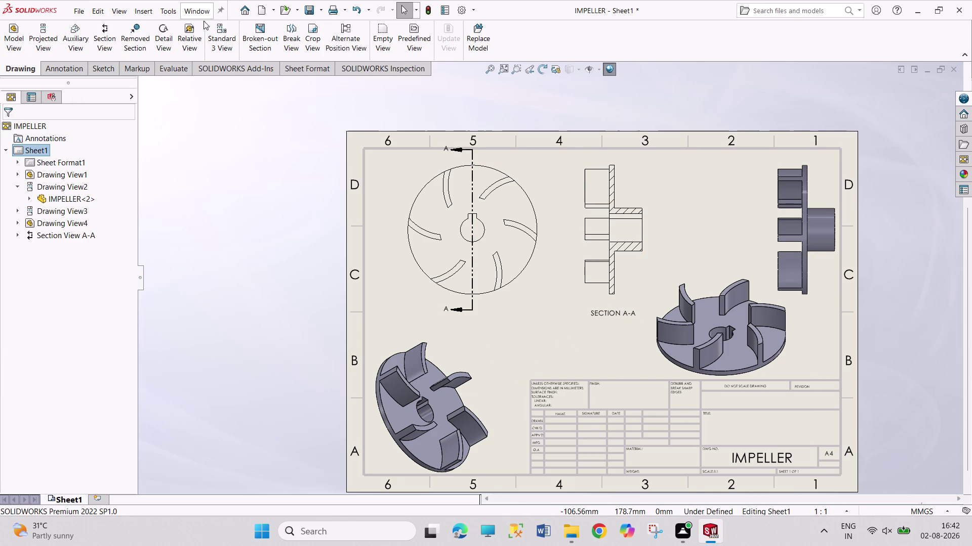
Add a note reading 'FRONT VIEW' just below the front view.
click(67, 66)
click(163, 37)
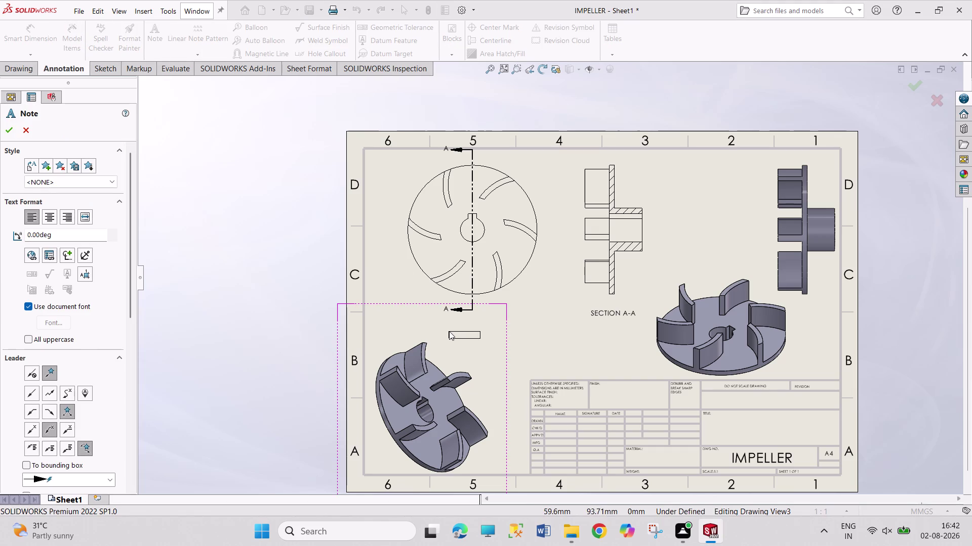
click(449, 332)
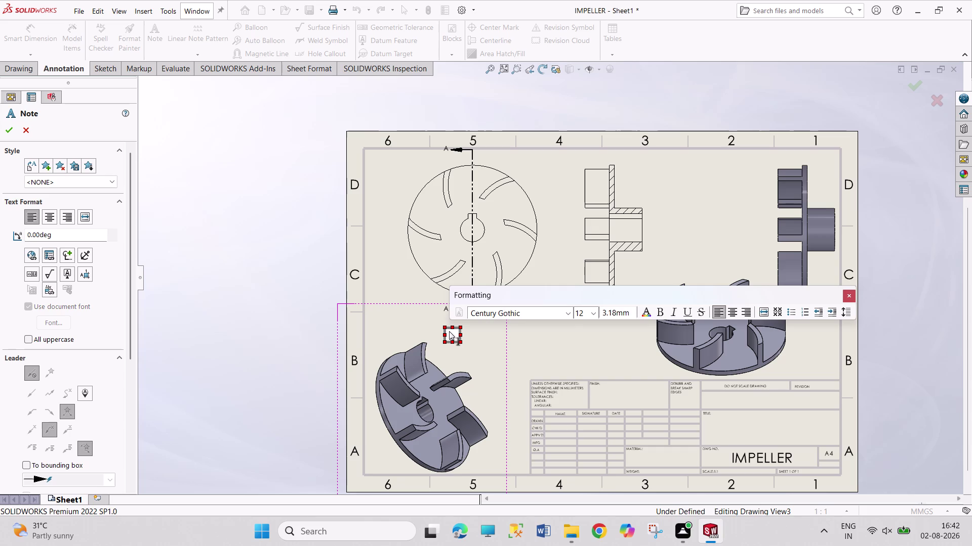
text(FO)
key(BackSpace)
text(RONT)
key(space)
text(BV)
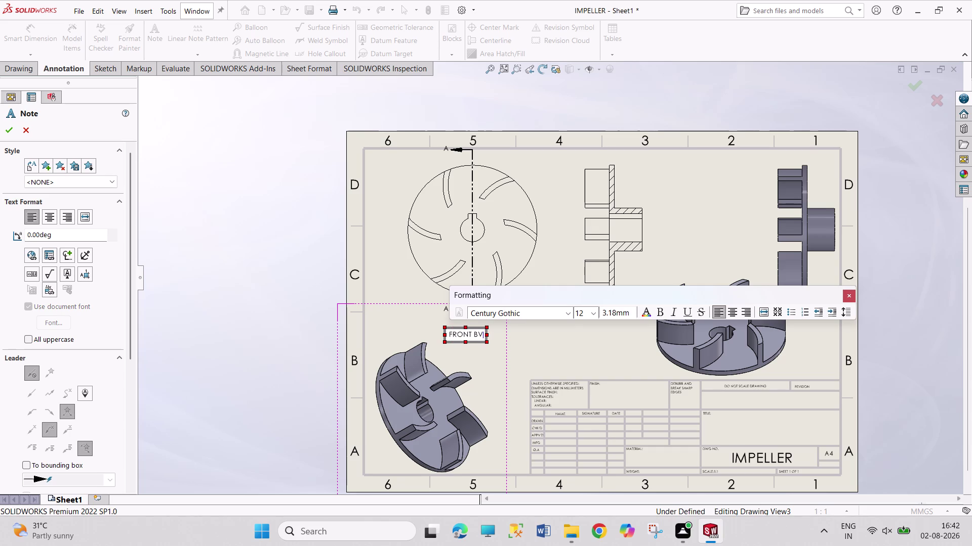
key(BackSpace)
key(BackSpace)
text(VI)
text(EW)
key(Return)
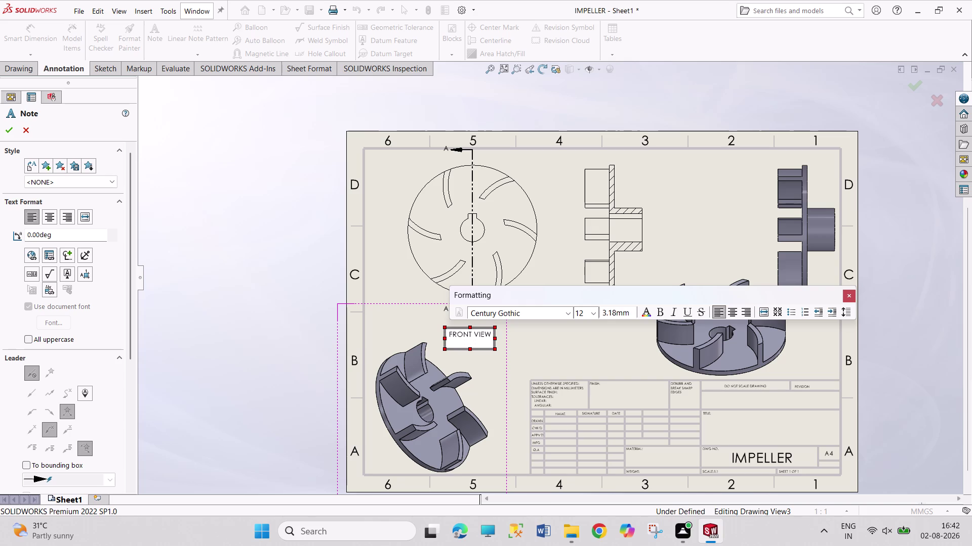
Finish the FRONT VIEW note and select Section View A-A.
key(Print)
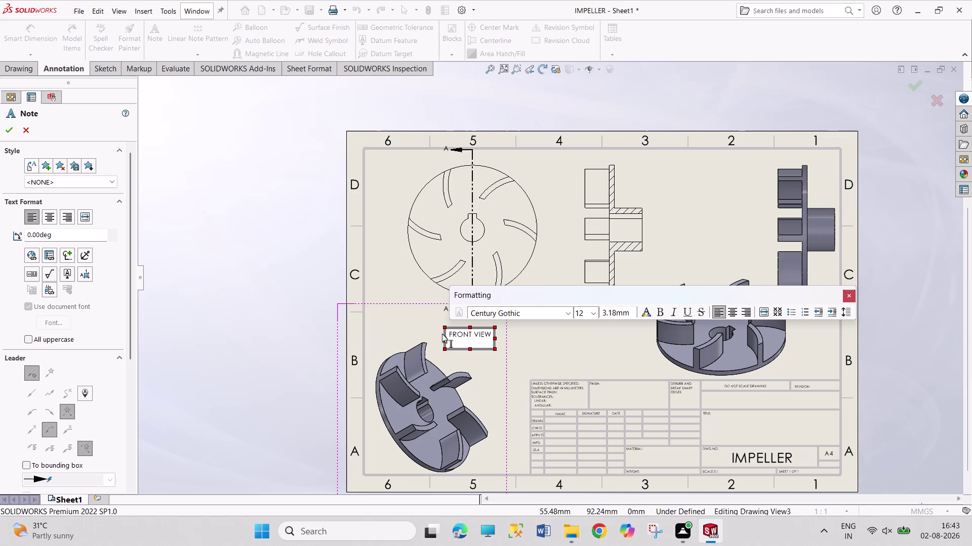
click(441, 334)
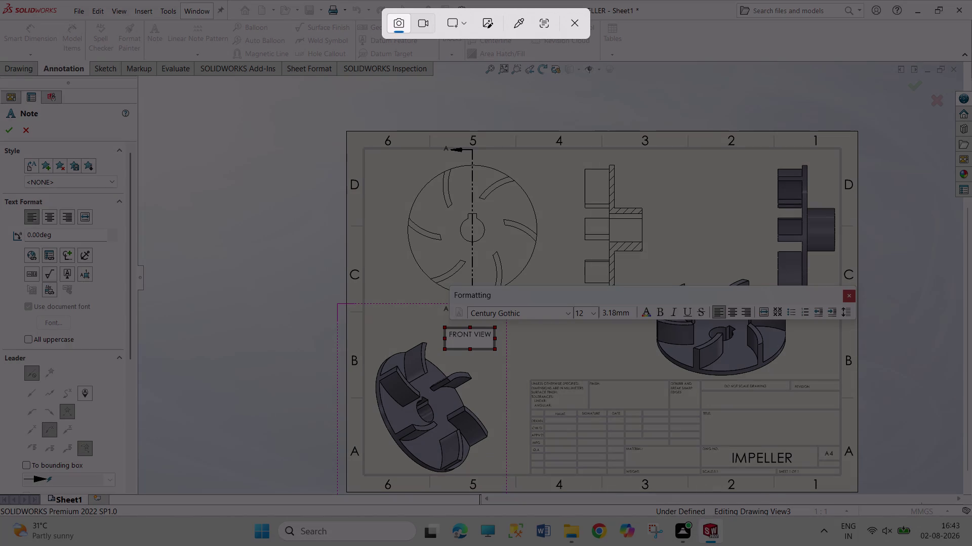
key(Escape)
key(Escape)
key(Escape)
click(573, 29)
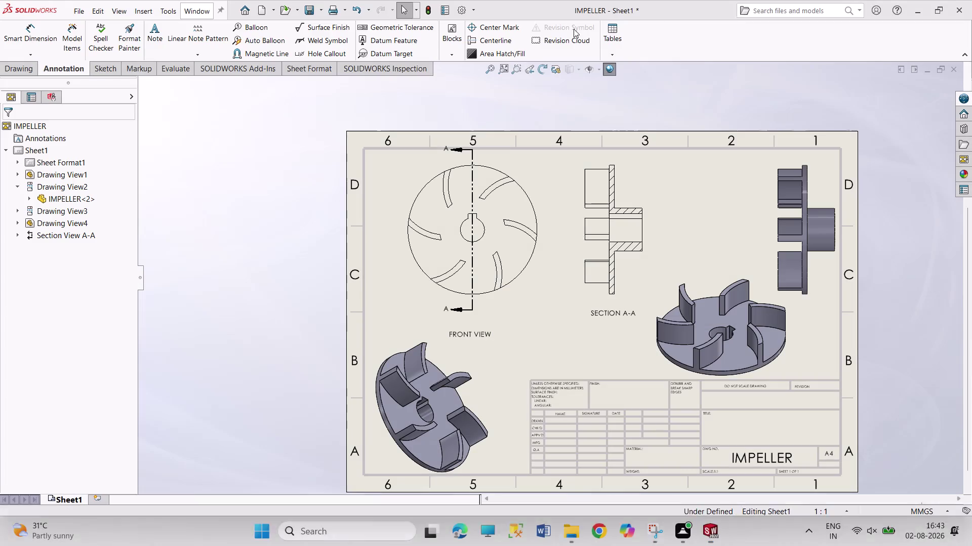
click(626, 292)
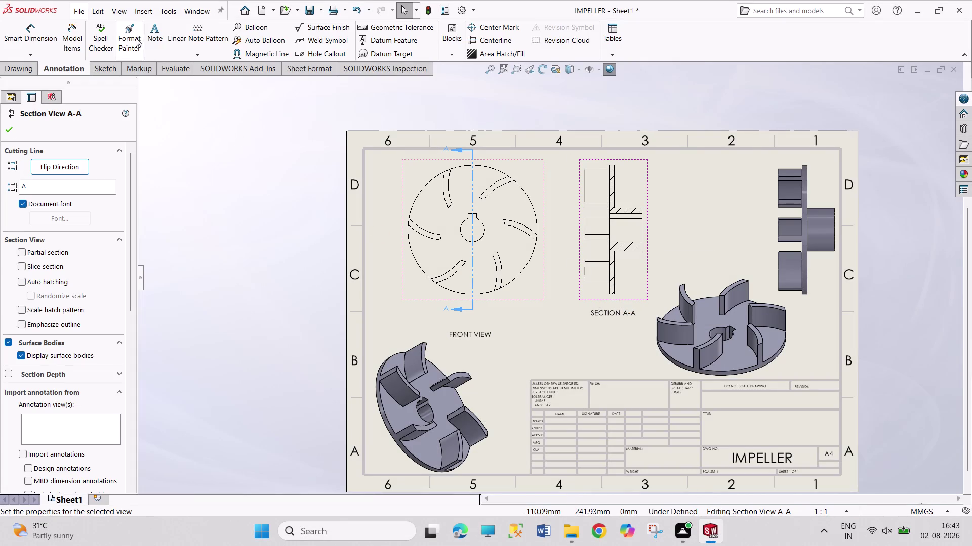
Add a 'SIDE VIEW' note beneath the section view.
click(158, 41)
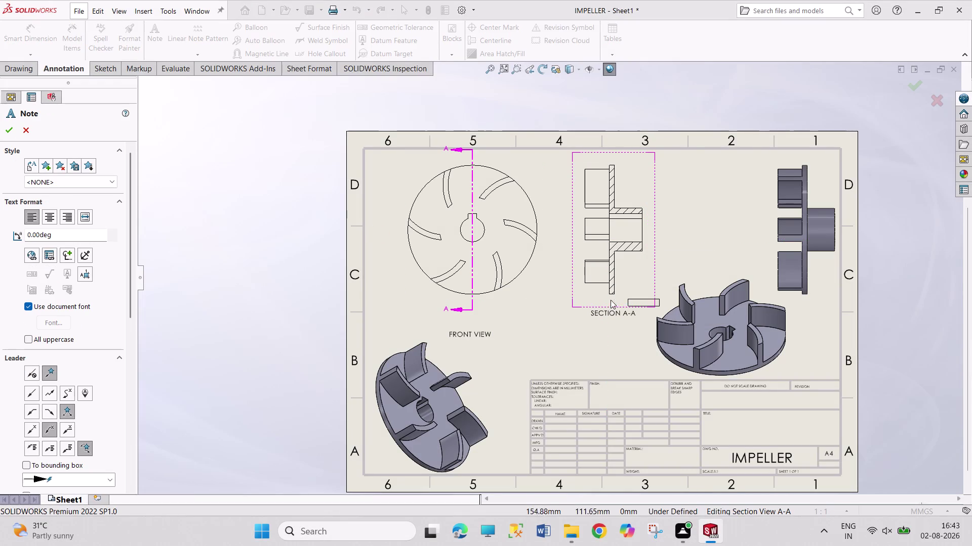
click(597, 299)
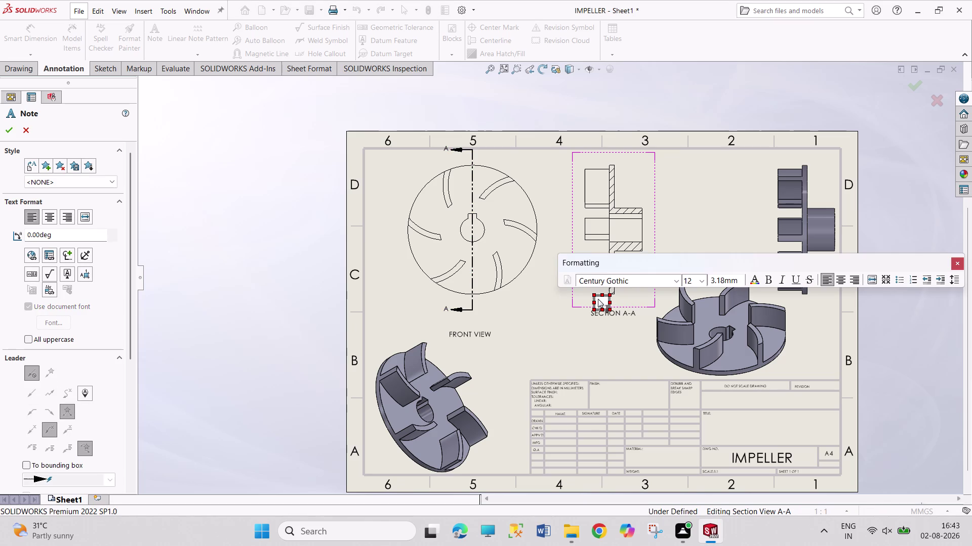
text(SI)
text(DE)
key(space)
text(VI)
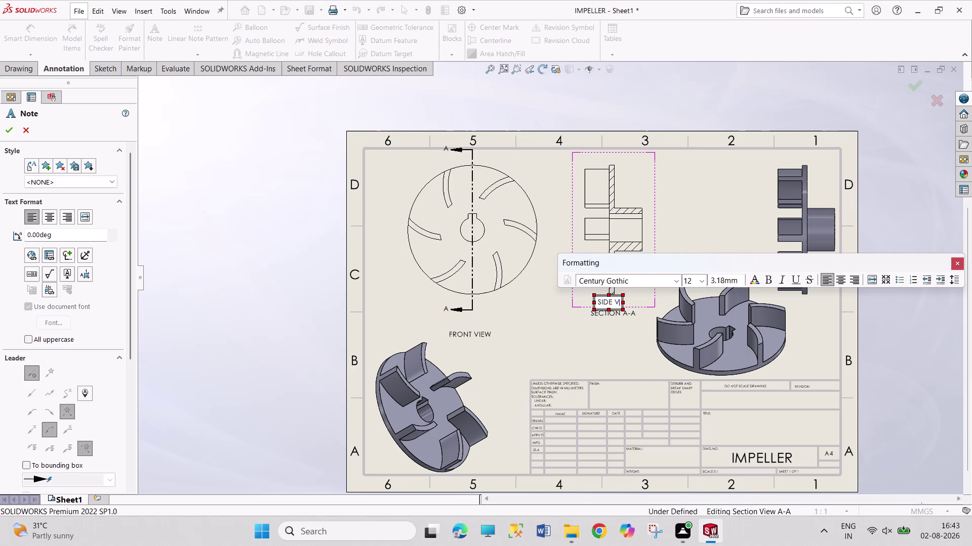
text(EW)
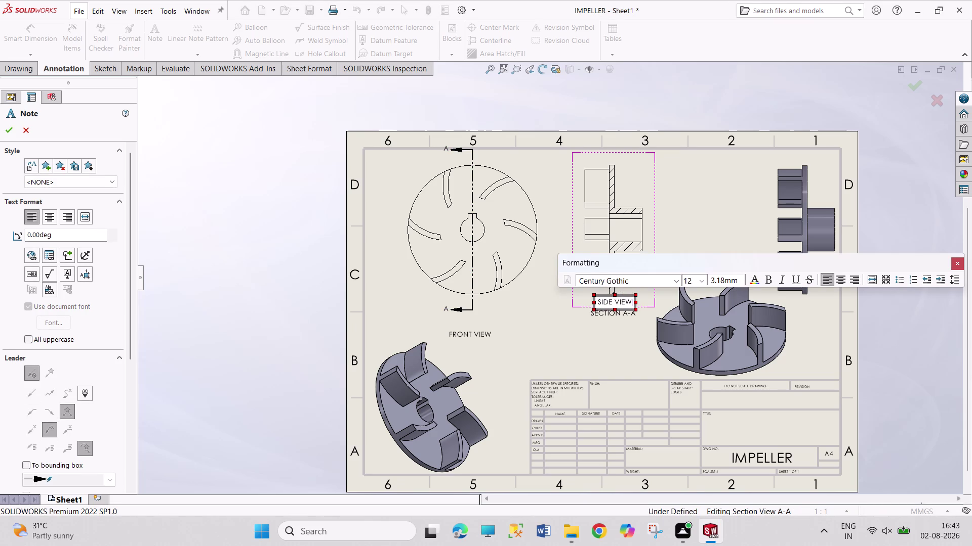
click(609, 358)
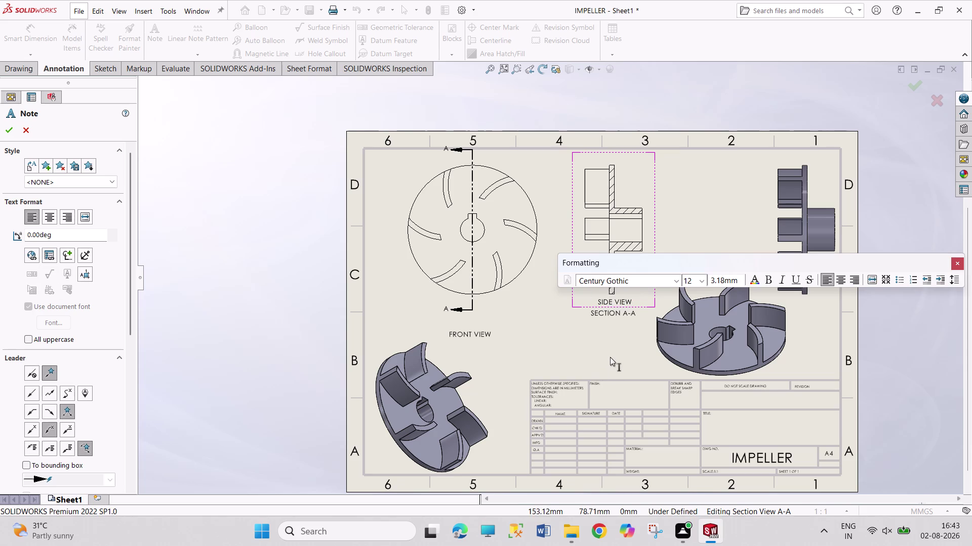
Place the 'ISOMETRIC VIEW' caption under the isometric view and close the Note tool.
click(594, 363)
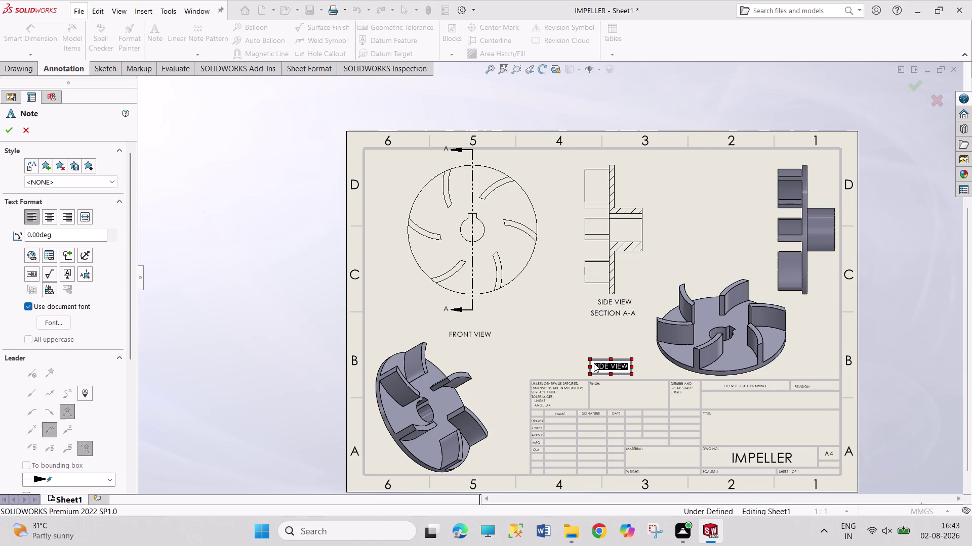
text(ISOM)
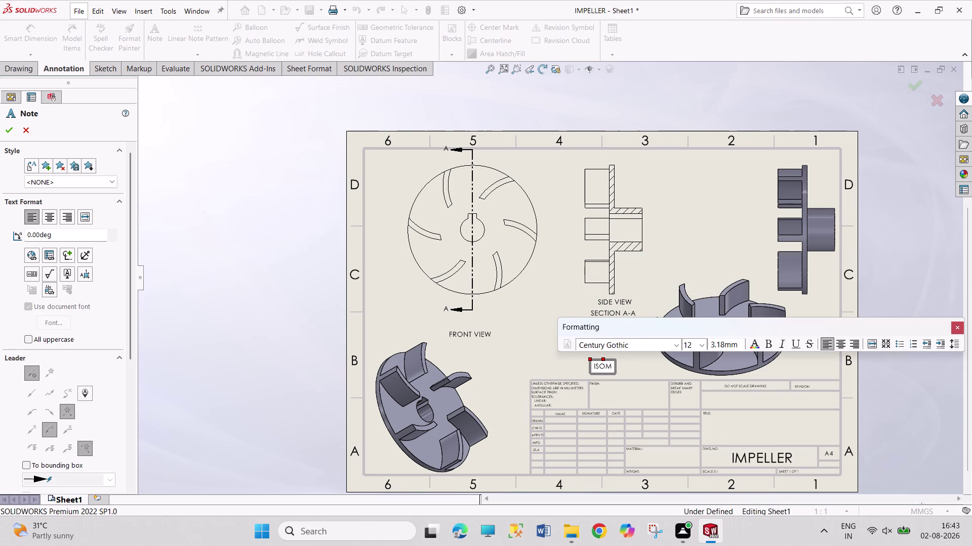
text(ETR)
text(IC)
key(space)
text(VI)
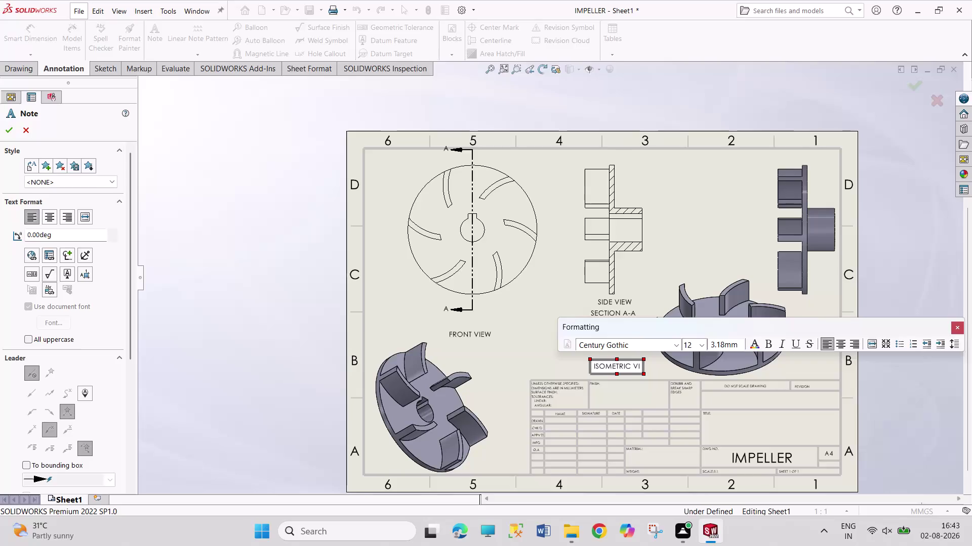
text(EW)
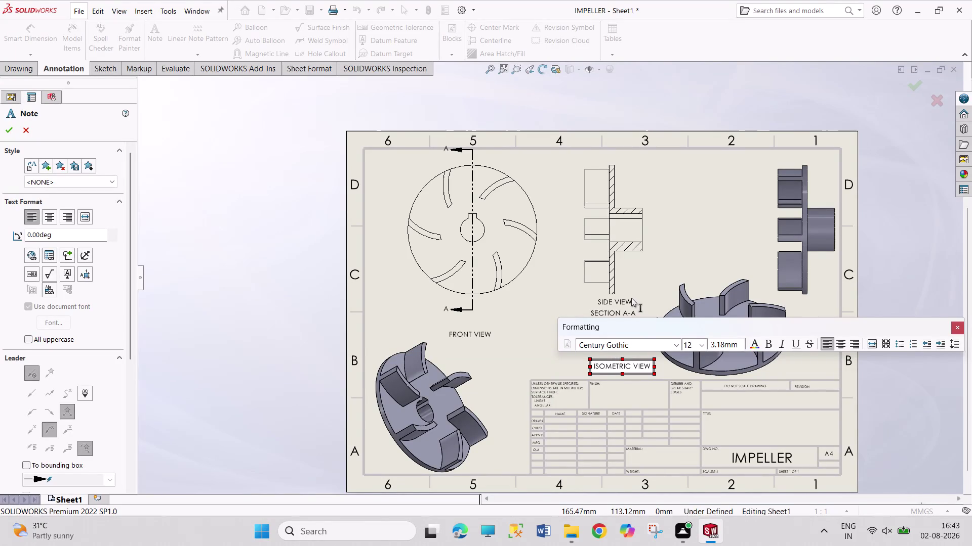
key(Escape)
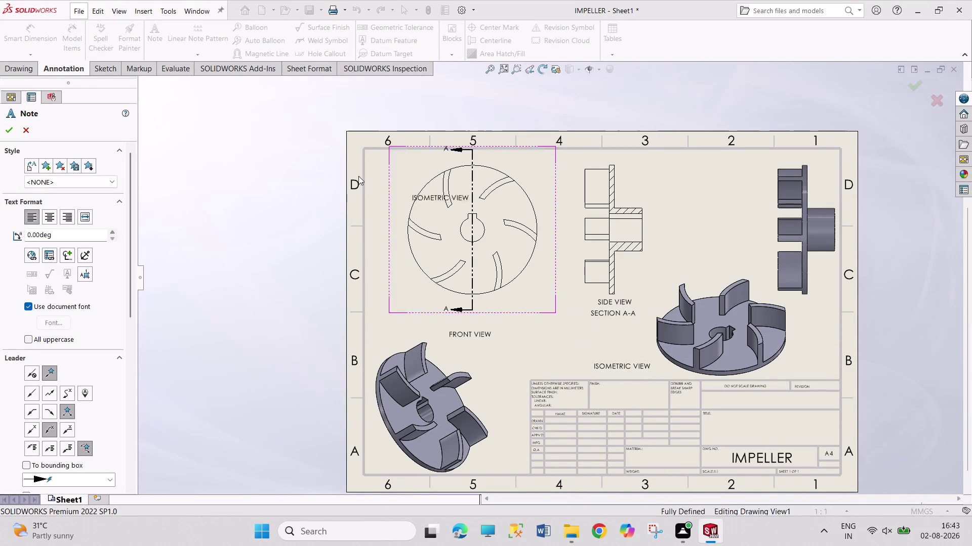
click(13, 128)
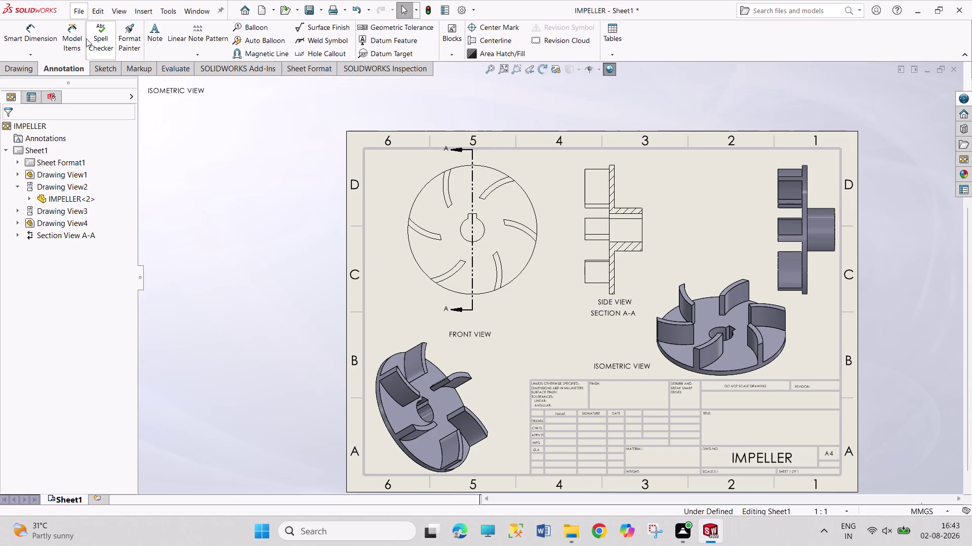
Dimension the outer rim R37.50 and the central bore R7.00 in the front view.
click(37, 37)
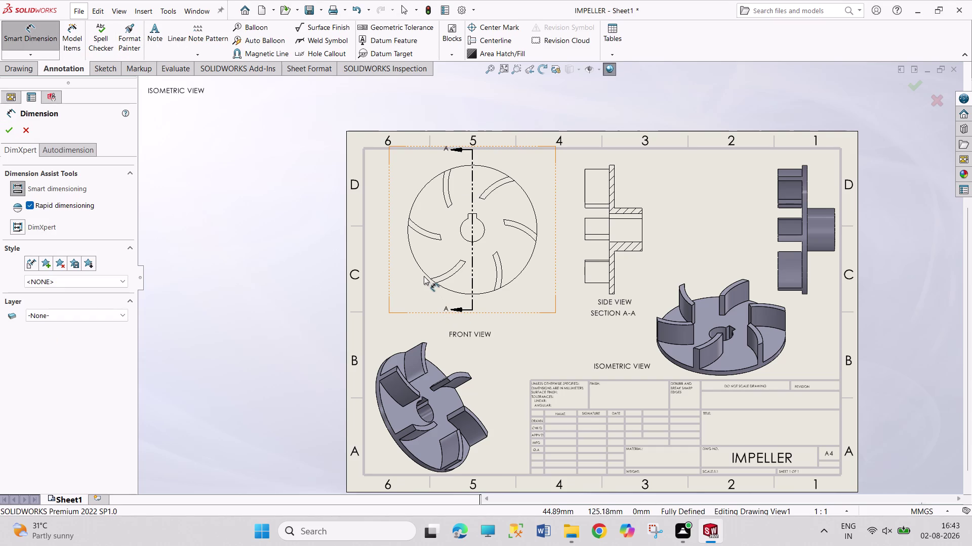
click(425, 274)
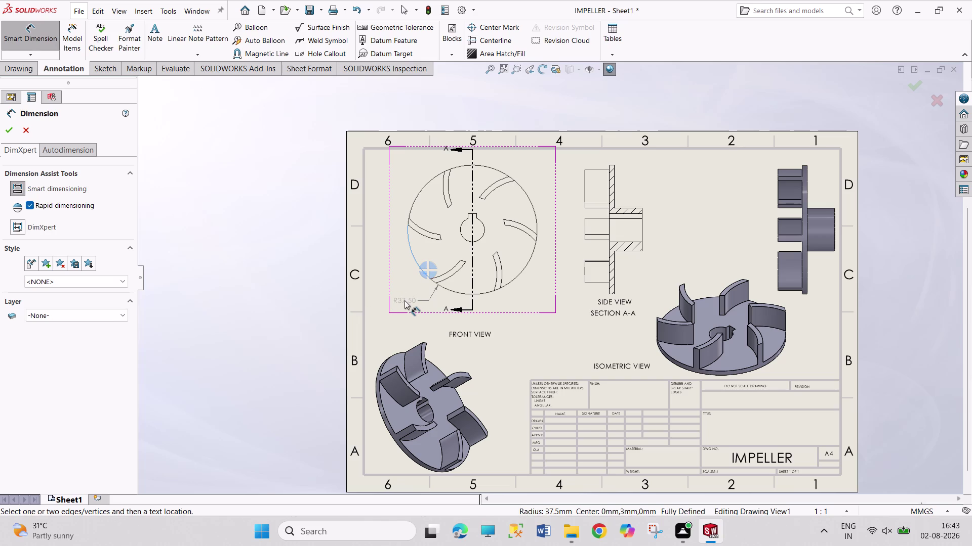
click(404, 301)
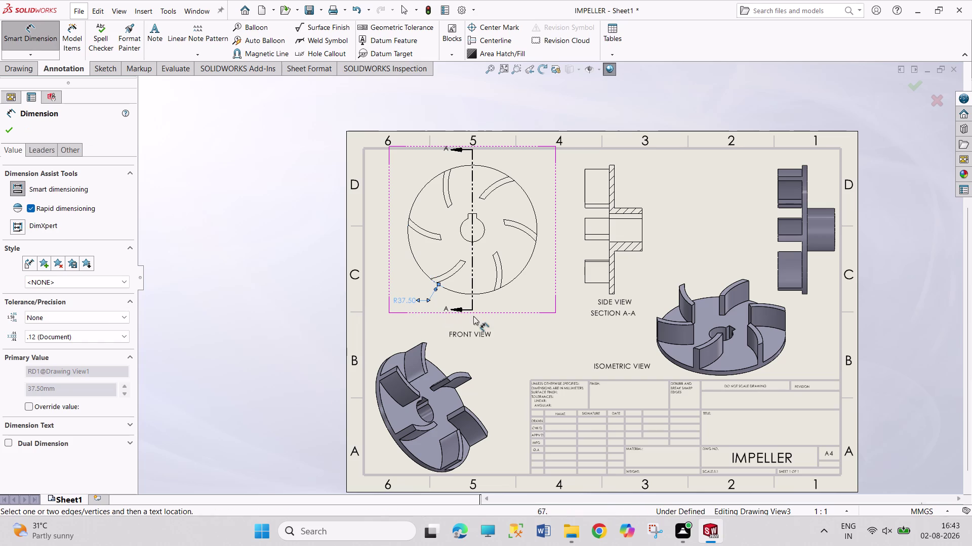
scroll(down, 3)
scroll(down, 3)
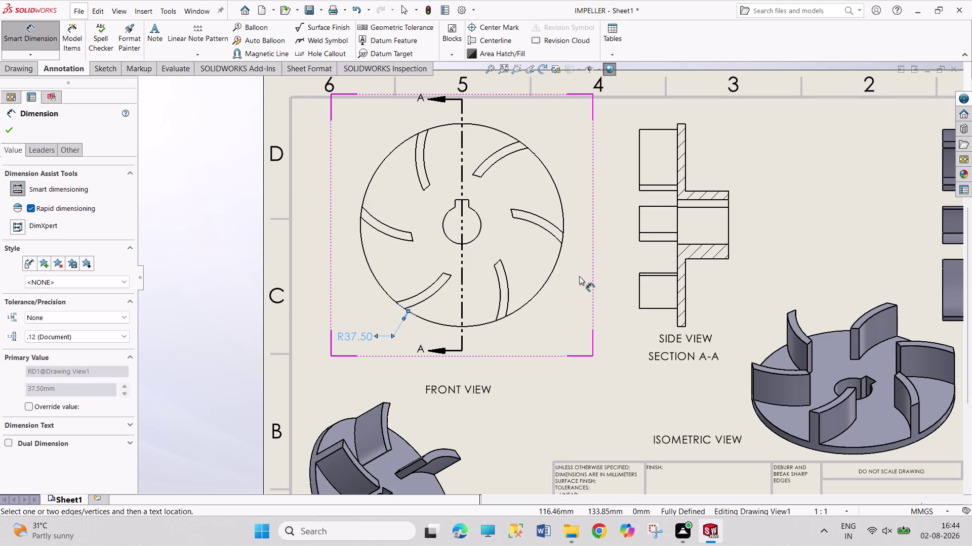
click(476, 237)
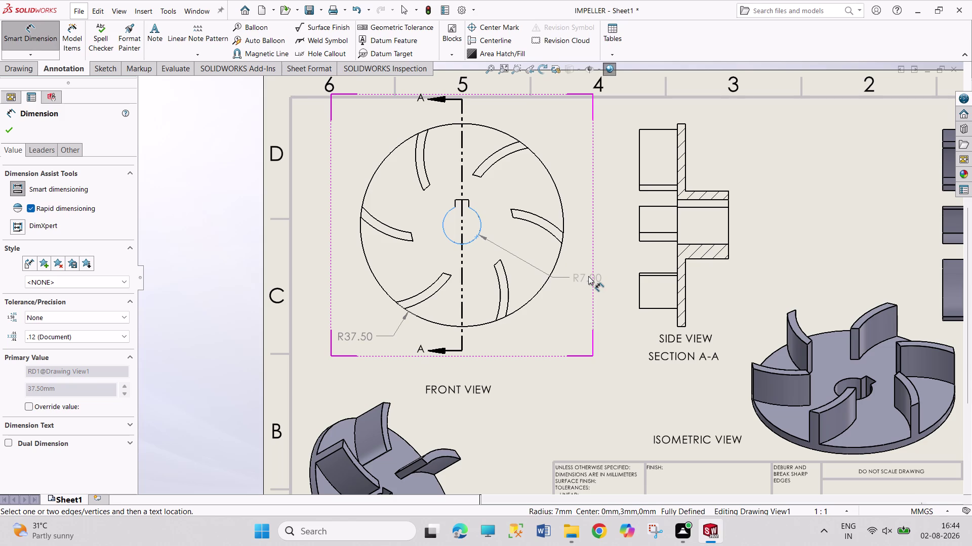
click(588, 276)
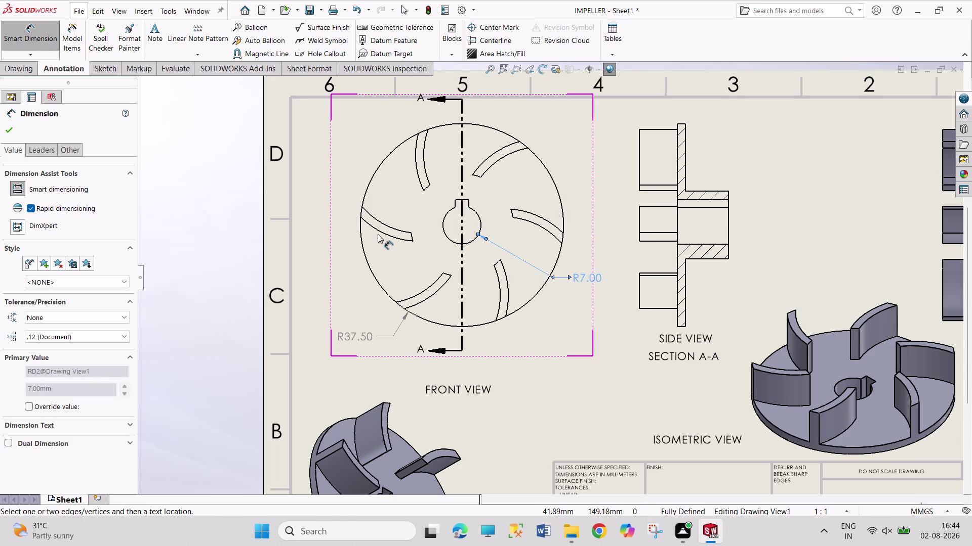
Dimension the blade's outer and inner arcs as R31.00 and R28.00.
click(379, 232)
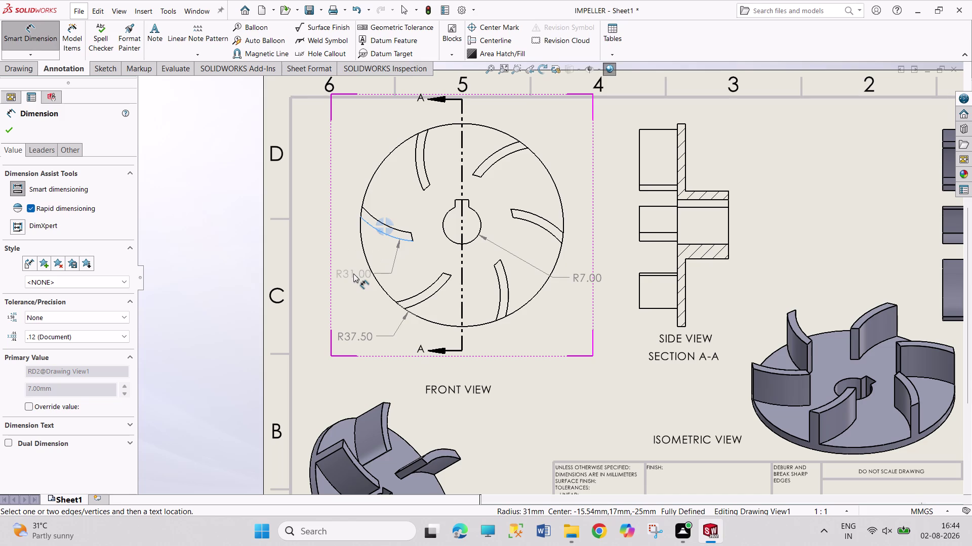
click(353, 274)
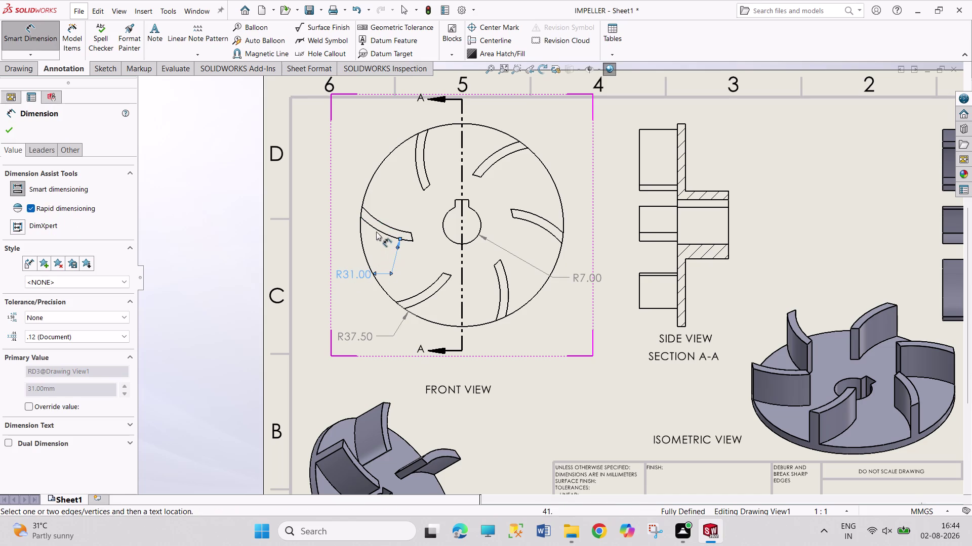
click(383, 222)
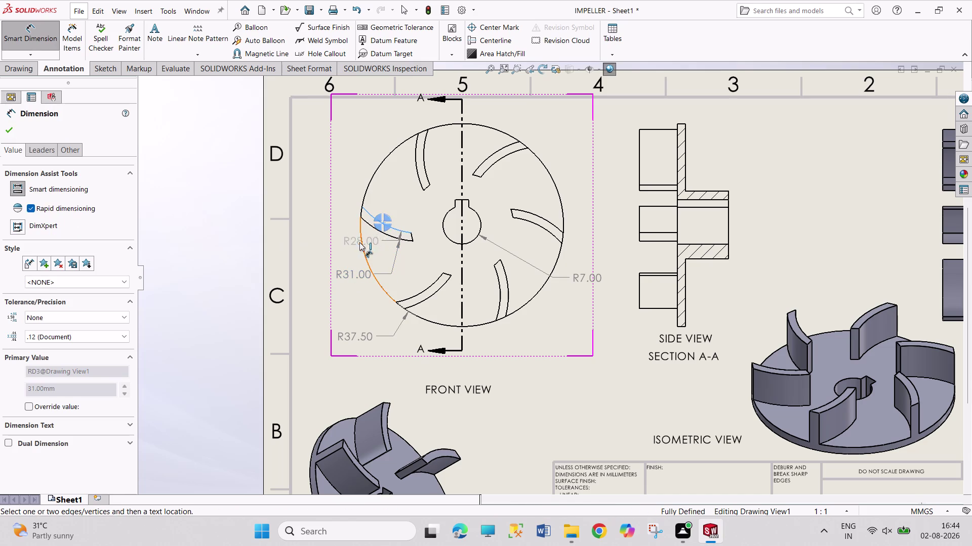
click(336, 244)
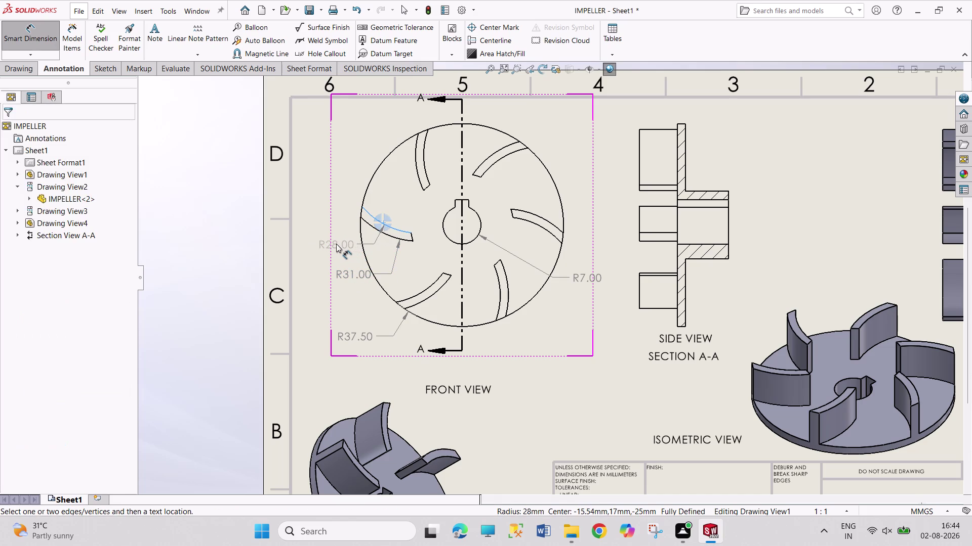
click(465, 199)
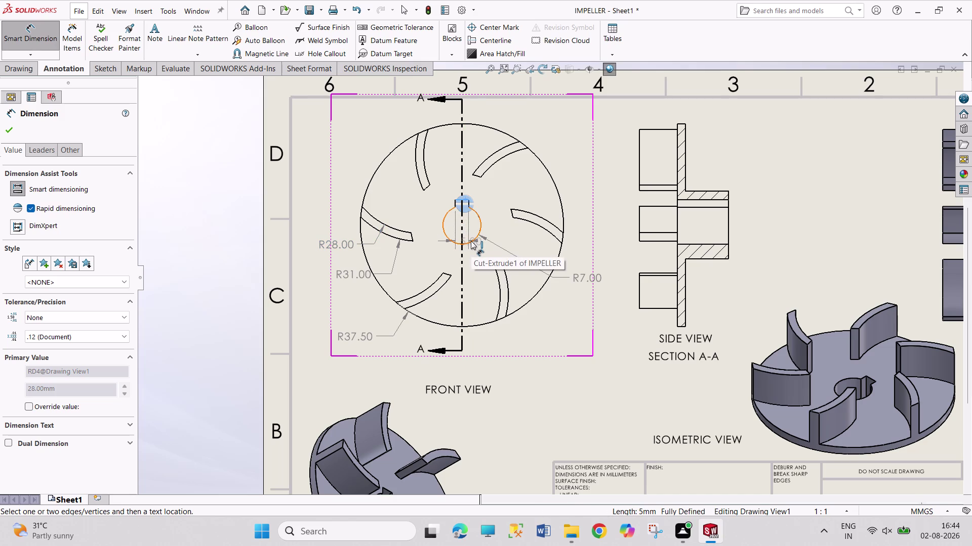
Dimension the keyway with a 16.30 height and a 5.00 width.
click(470, 240)
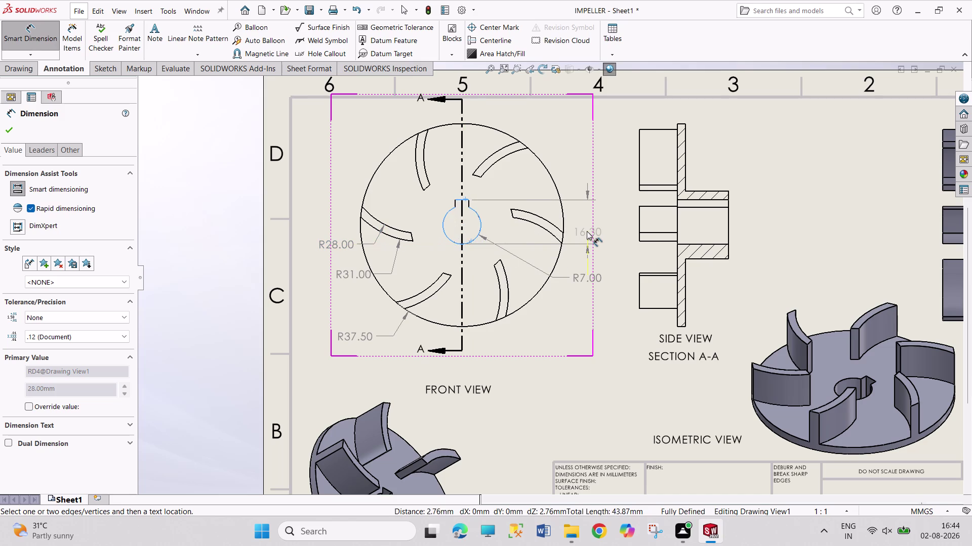
click(587, 232)
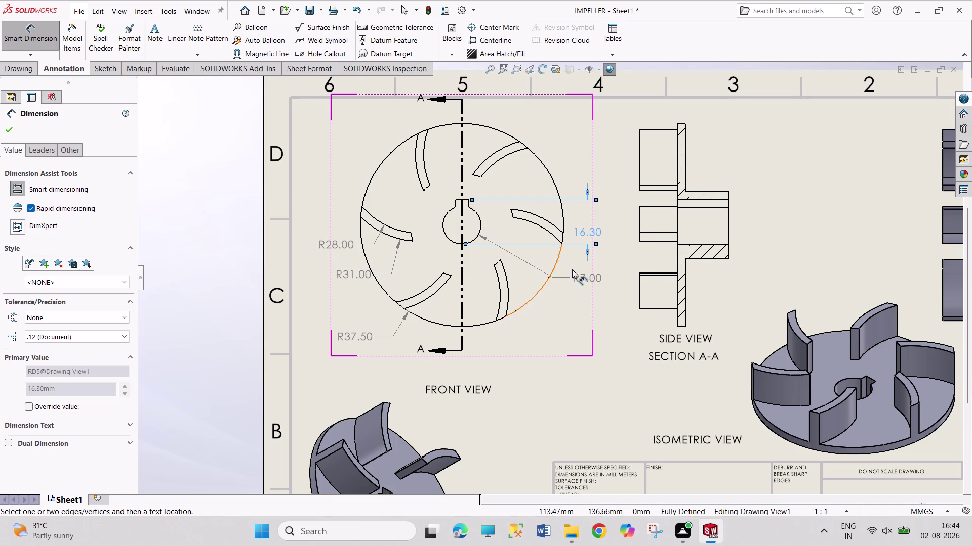
drag(572, 277, 492, 228)
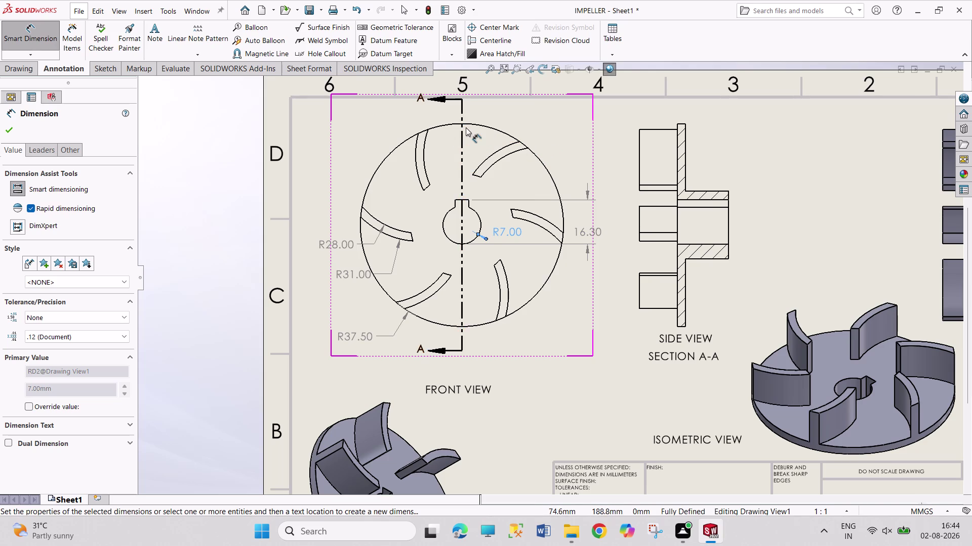
scroll(down, 3)
scroll(down, 3)
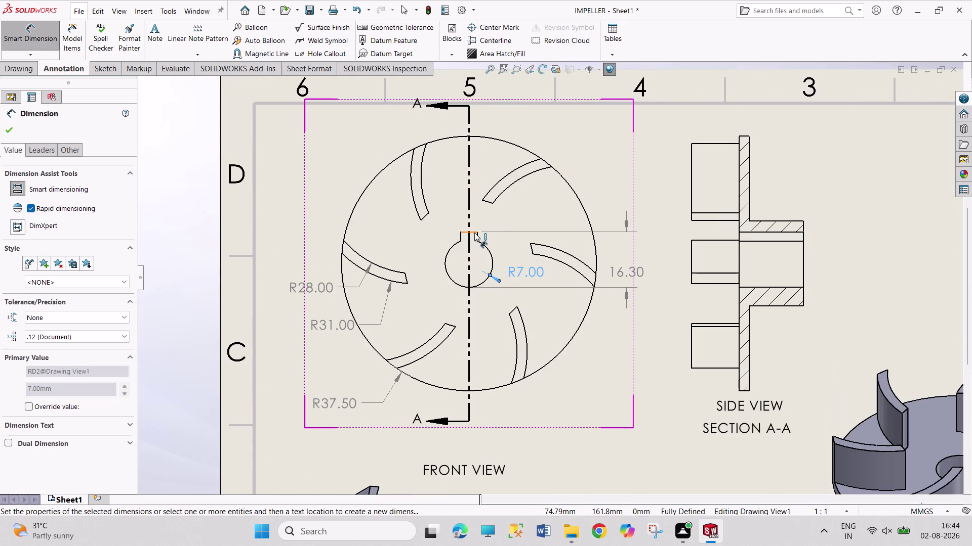
click(474, 233)
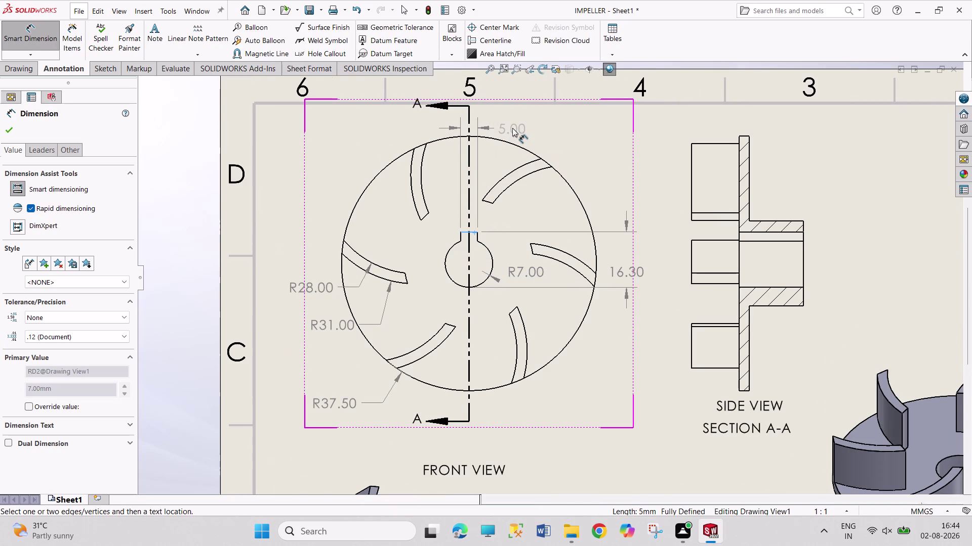
click(512, 128)
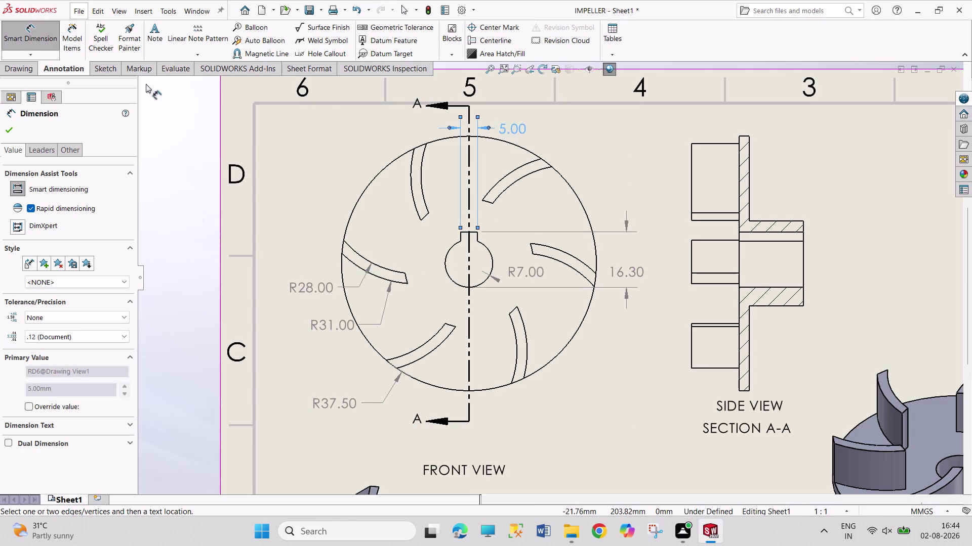
click(15, 127)
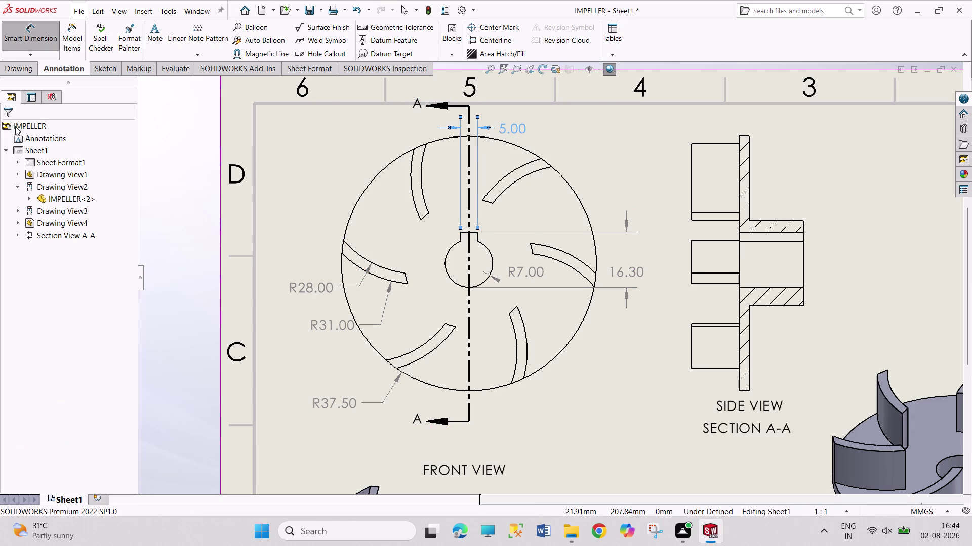
Switch to the Sketch tools and start a construction centerline.
click(107, 66)
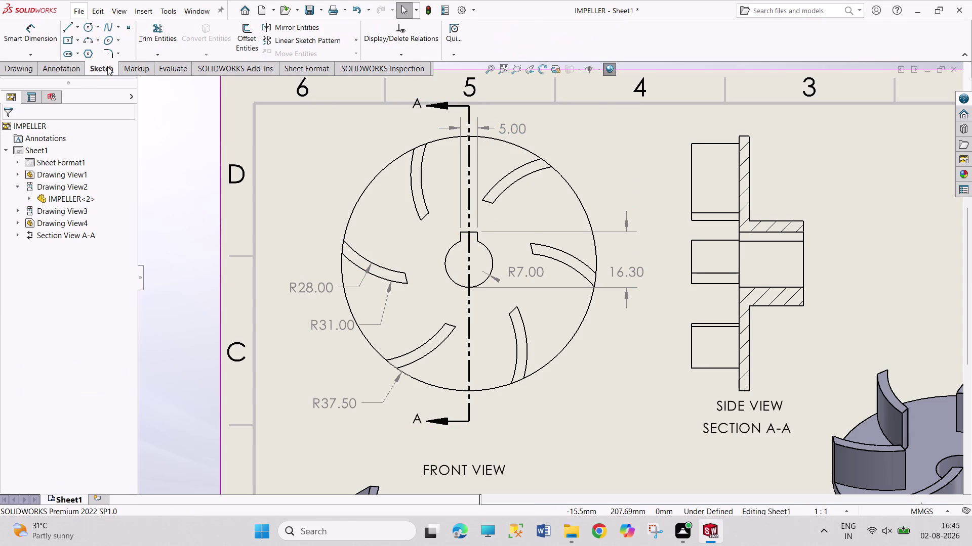
click(77, 27)
click(85, 48)
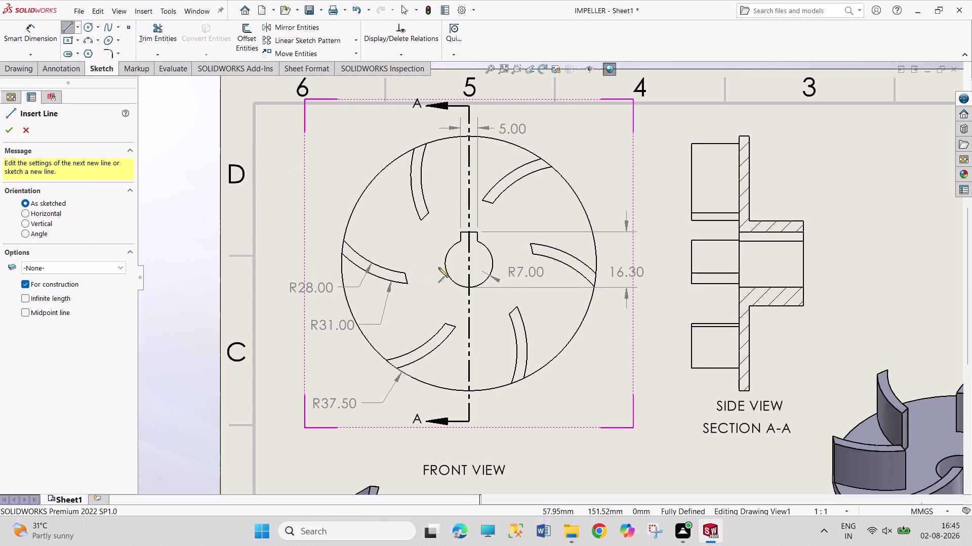
Draw a horizontal centerline leftward from the bore centre, then delete it again.
click(467, 265)
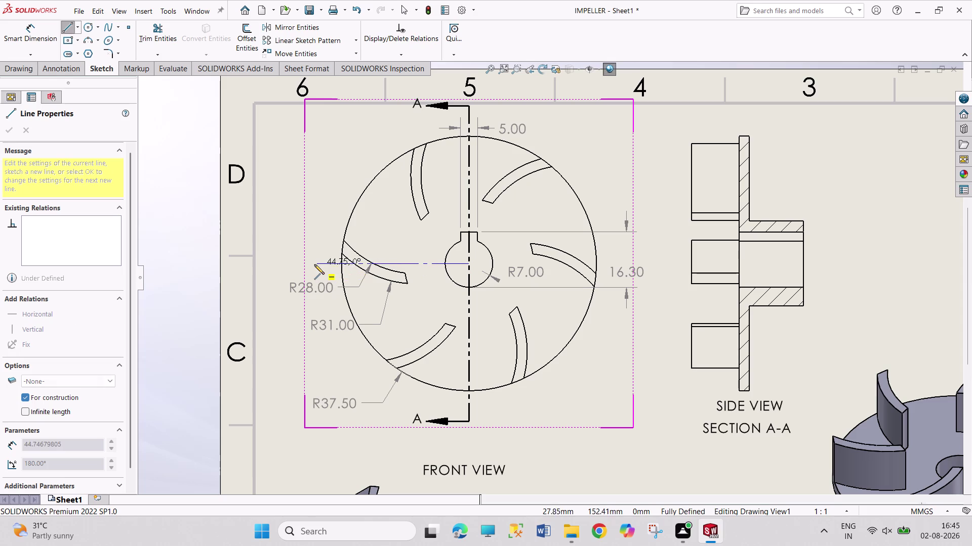
click(314, 264)
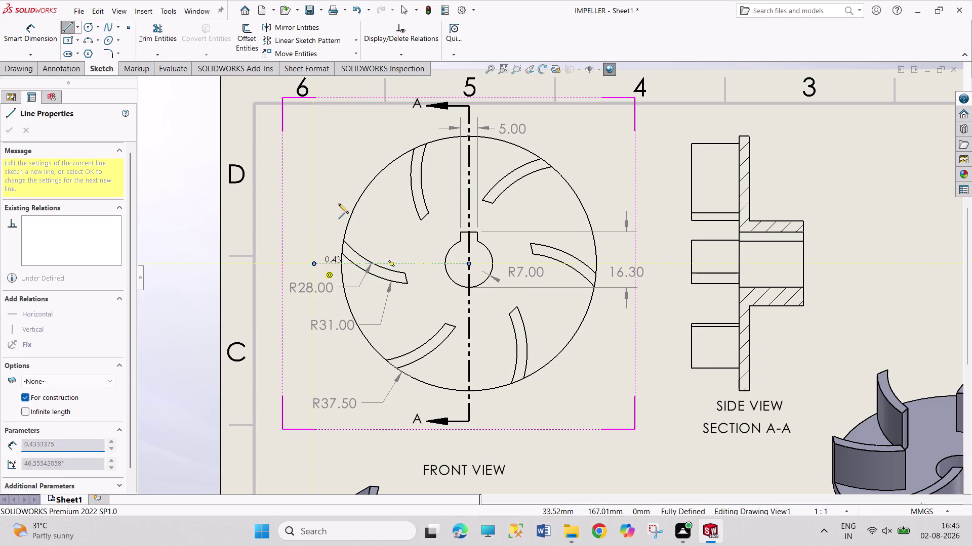
right_click(338, 204)
click(369, 210)
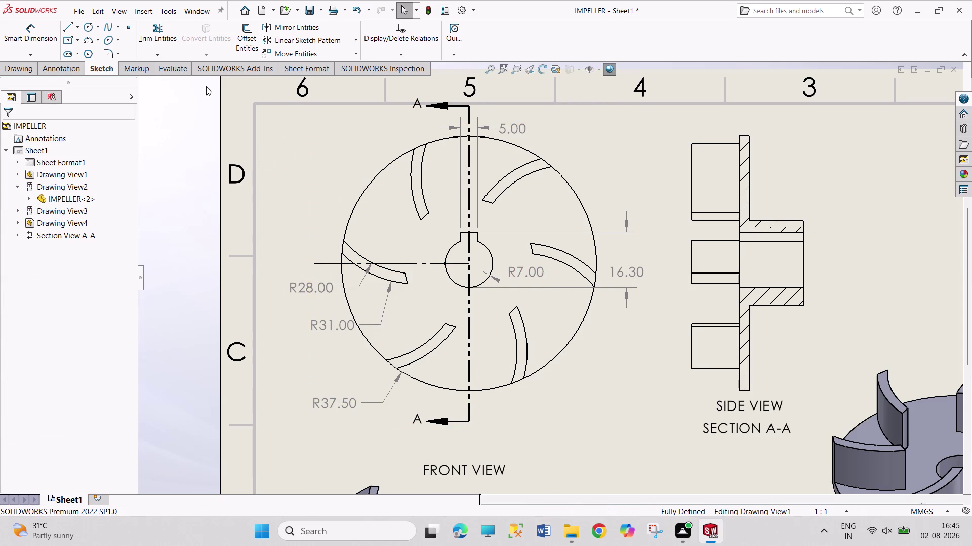
click(59, 68)
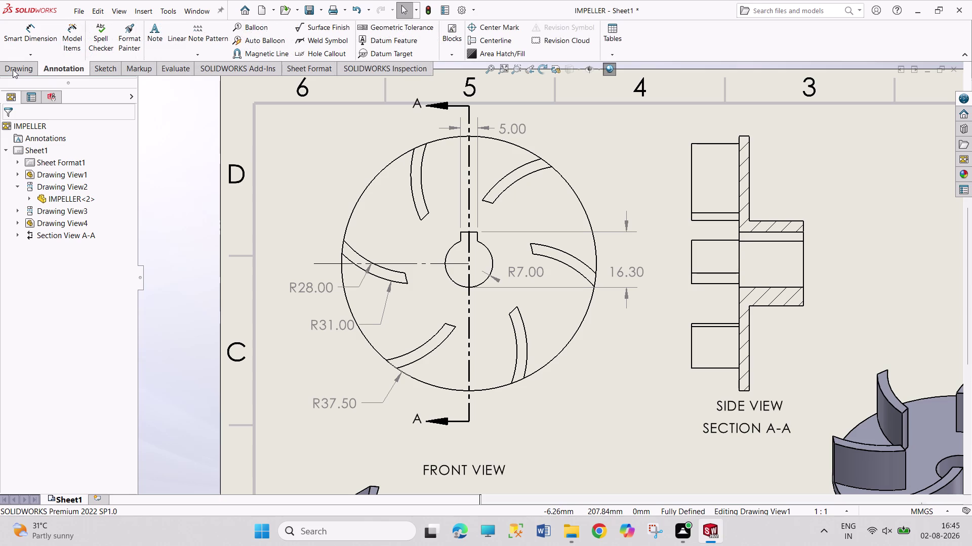
right_click(427, 262)
click(468, 361)
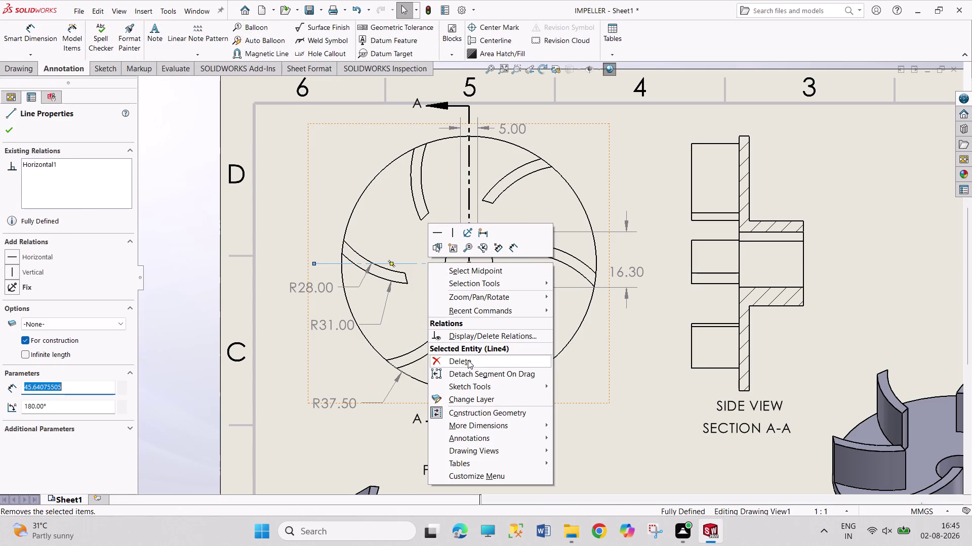
click(494, 30)
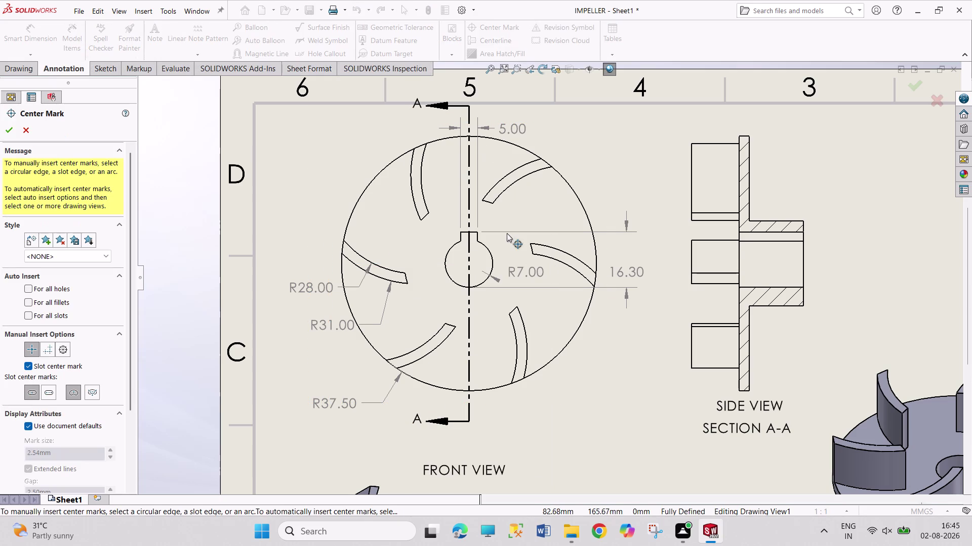
click(492, 264)
drag(437, 263, 366, 255)
drag(435, 264, 424, 264)
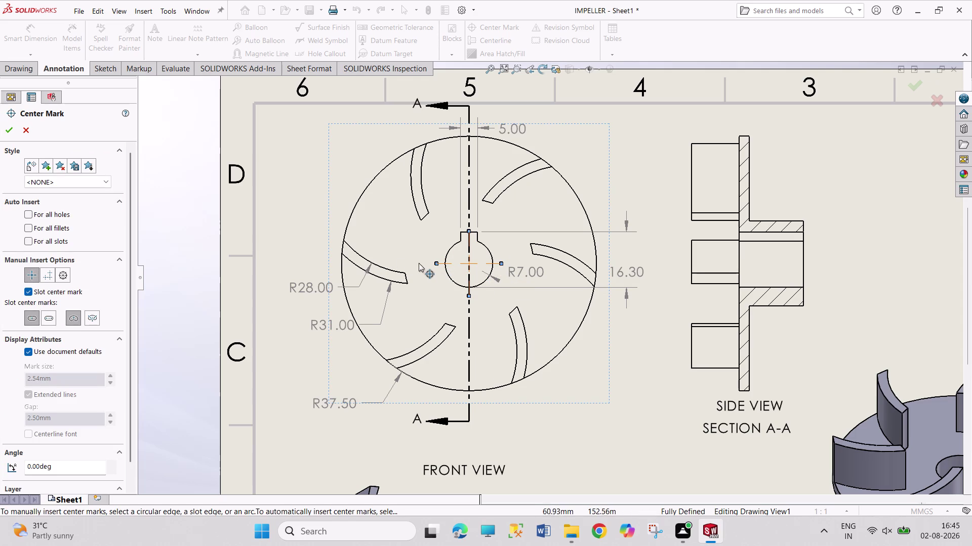
drag(425, 263, 378, 257)
click(278, 186)
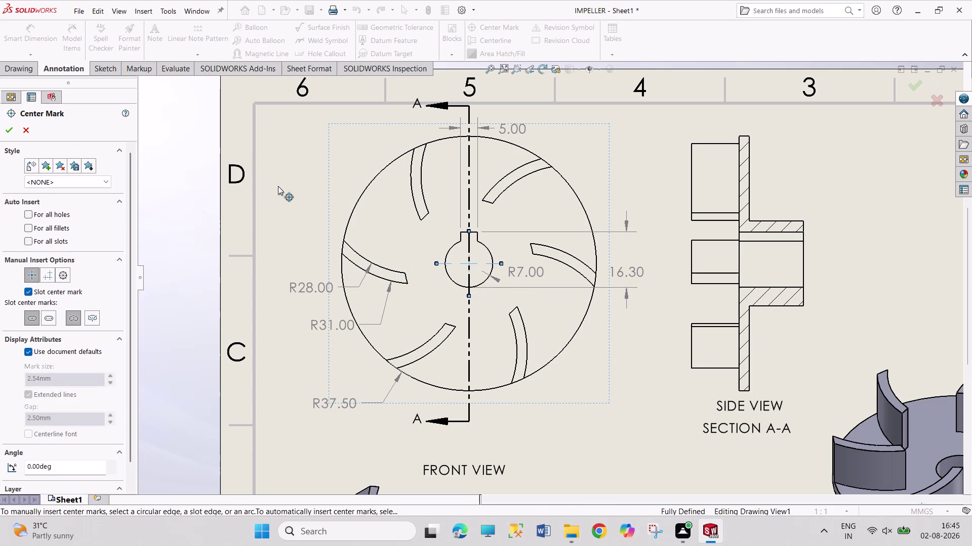
click(8, 131)
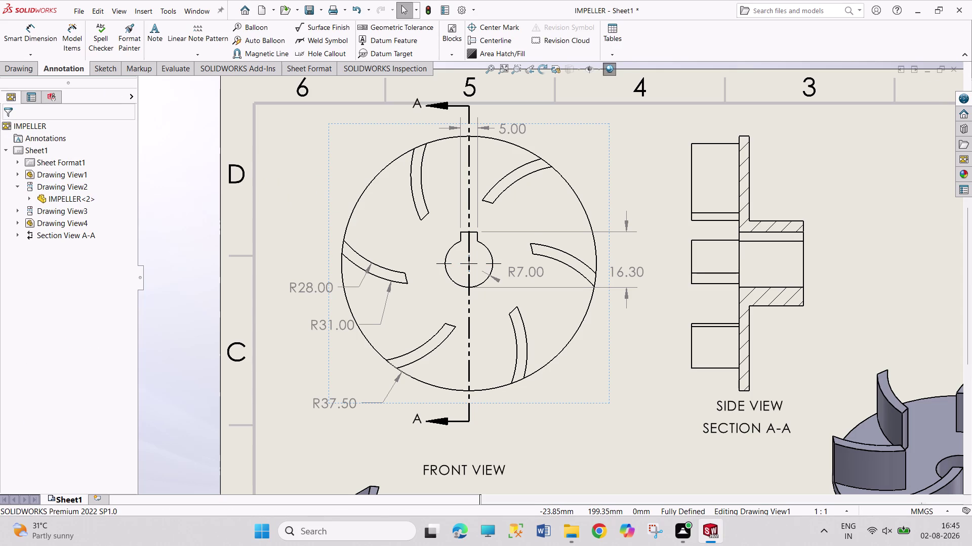
click(36, 35)
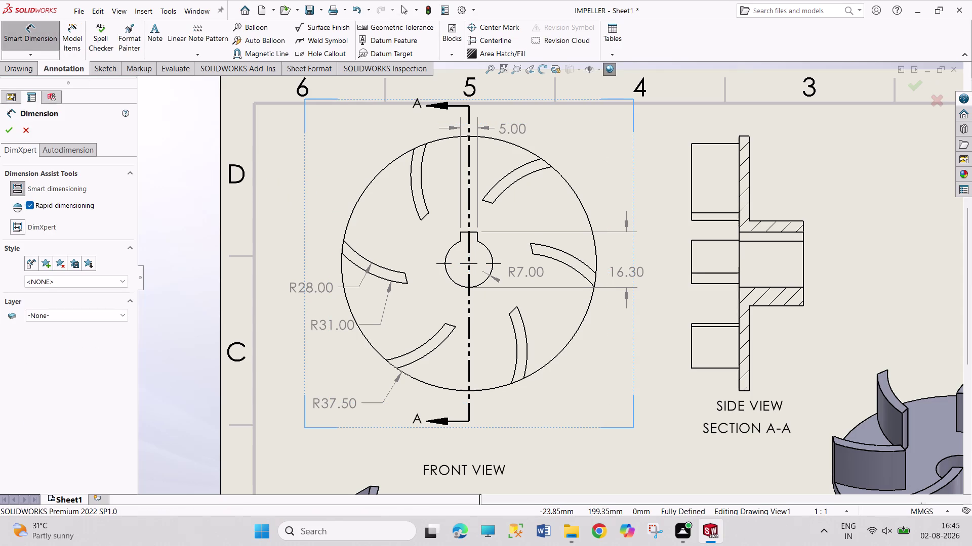
click(437, 265)
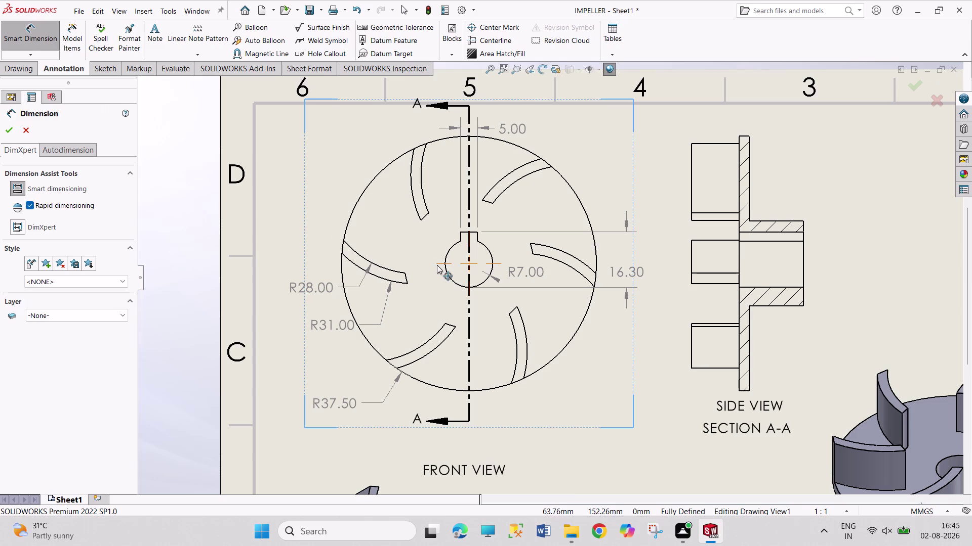
click(343, 240)
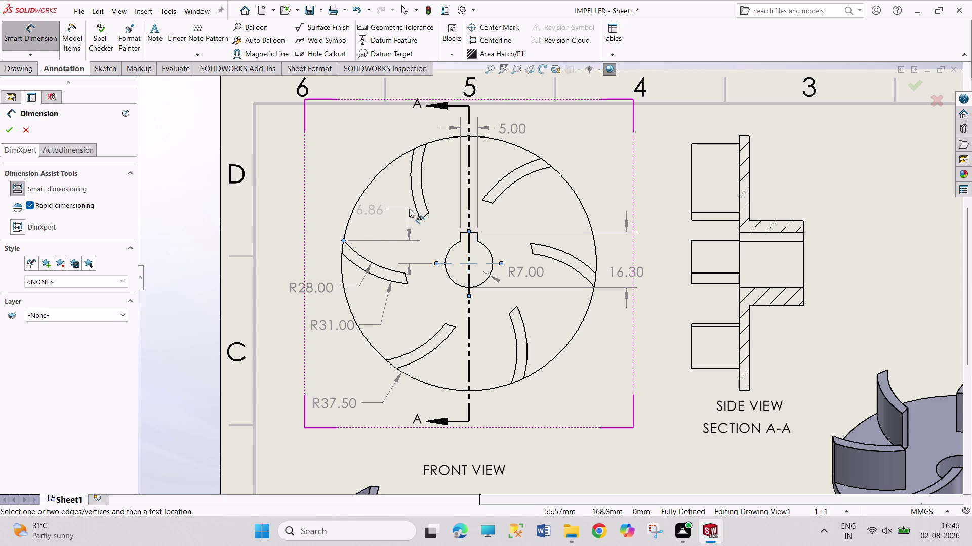
key(Escape)
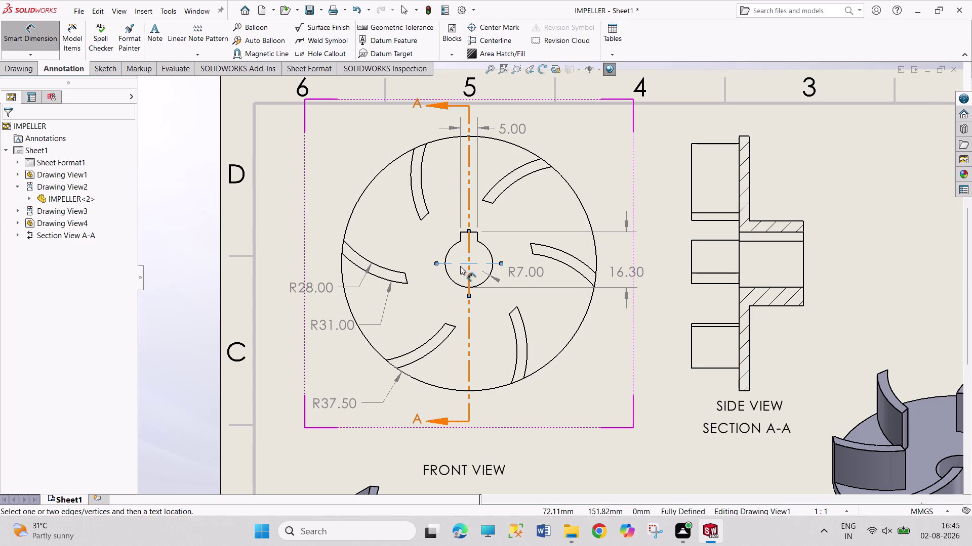
click(436, 264)
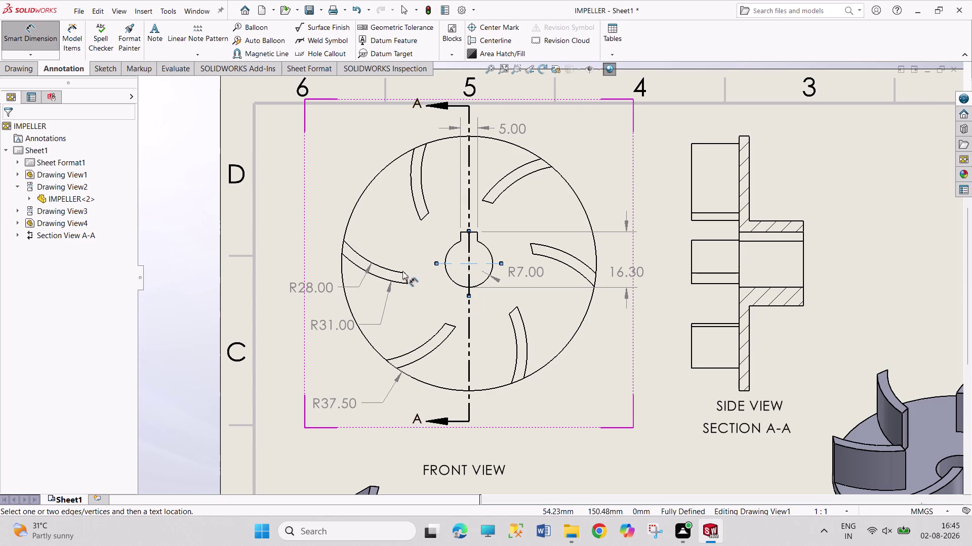
click(404, 272)
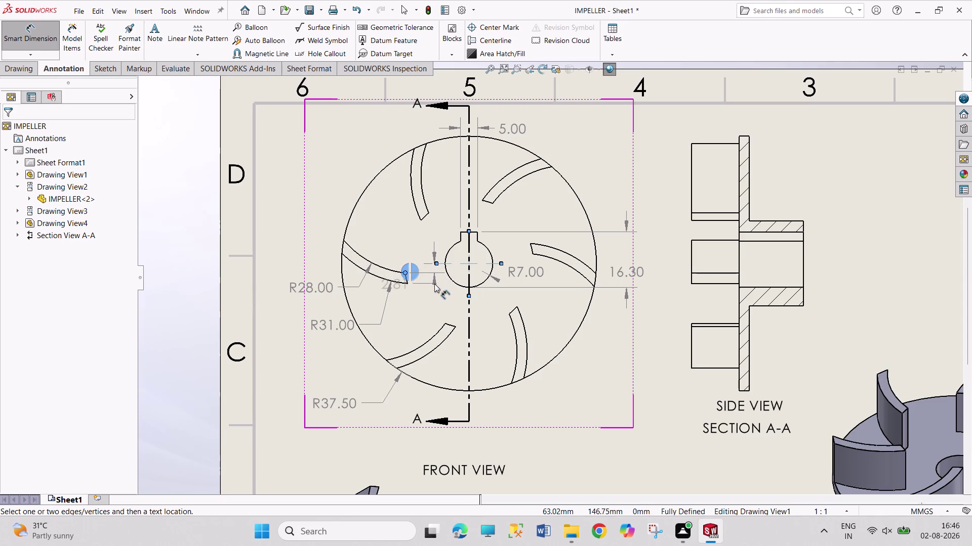
key(Escape)
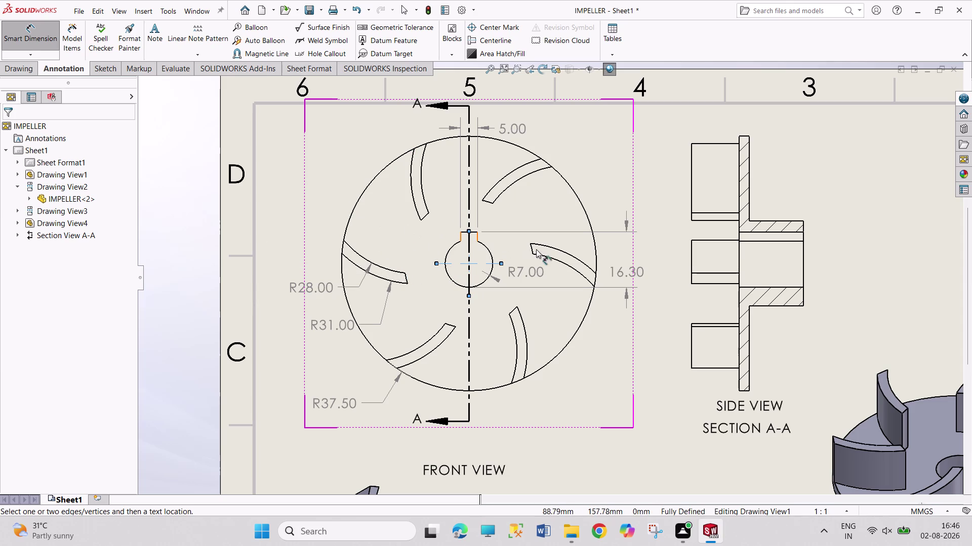
scroll(up, 3)
scroll(up, 3)
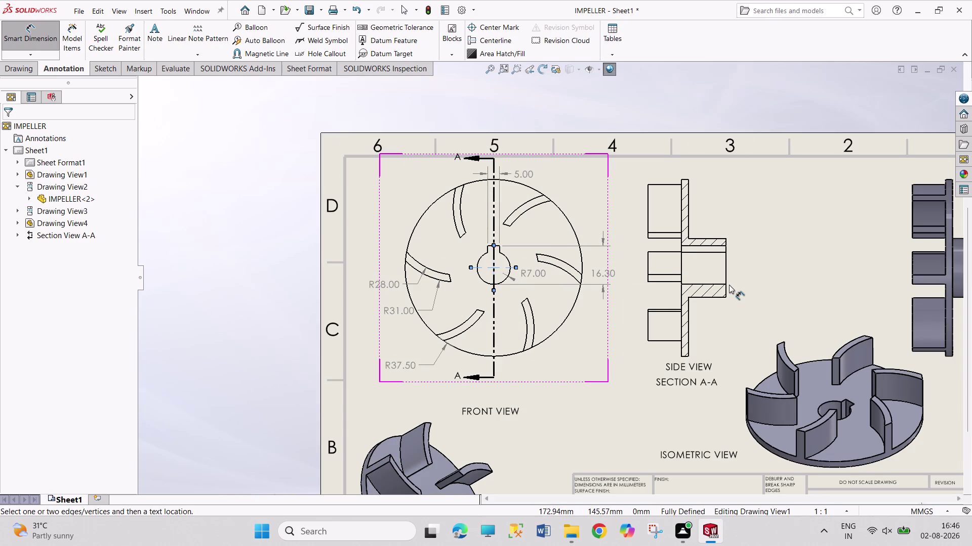
Leave dimensioning and switch to the IMPELLER part document from the Window menu.
scroll(up, 3)
scroll(down, 3)
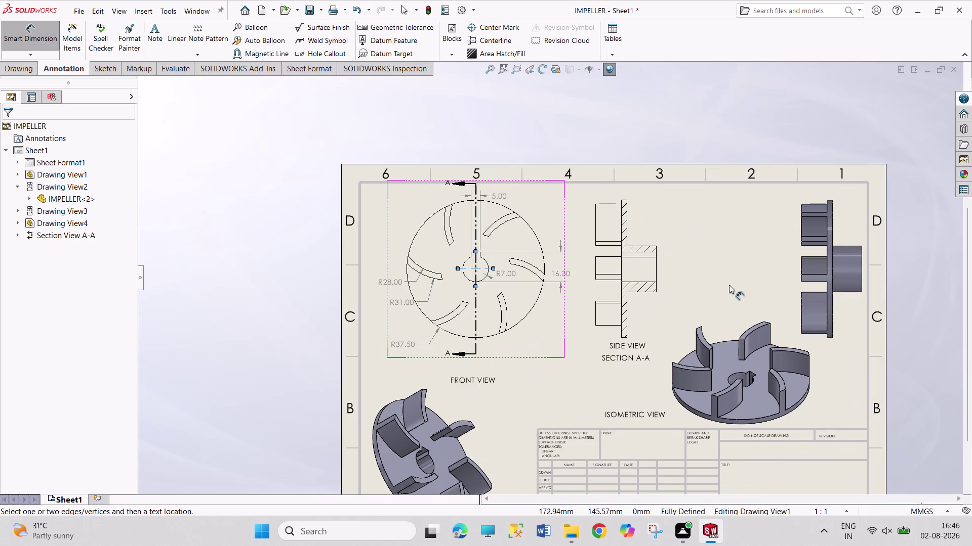
key(Escape)
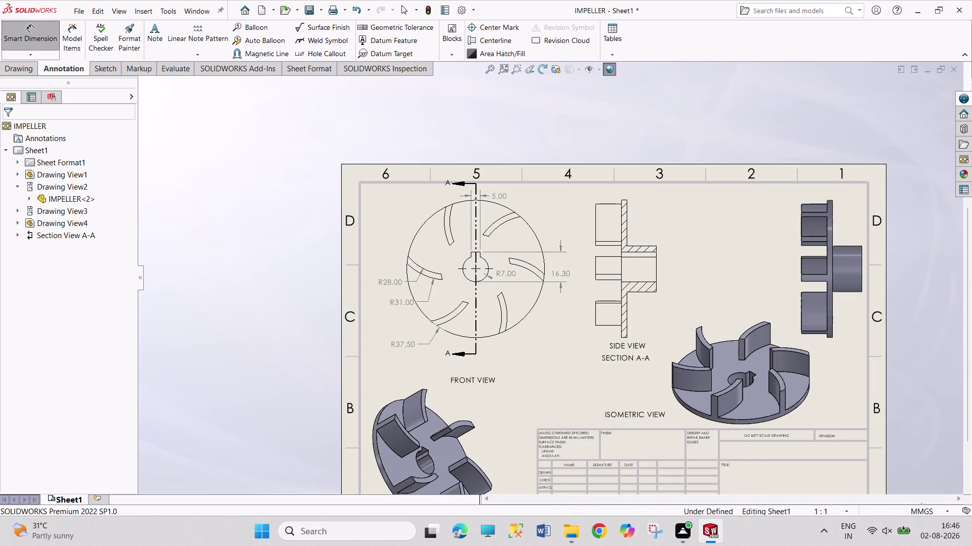
click(196, 8)
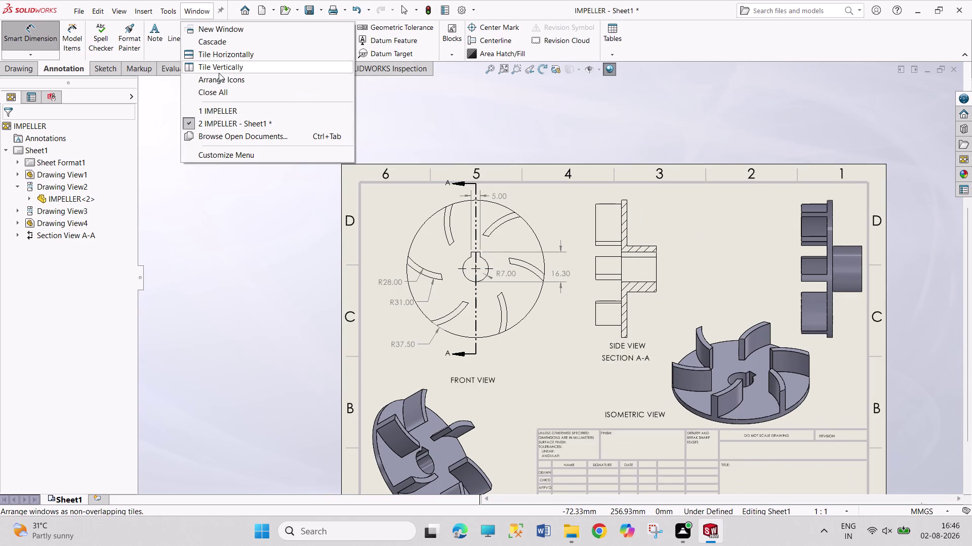
click(234, 112)
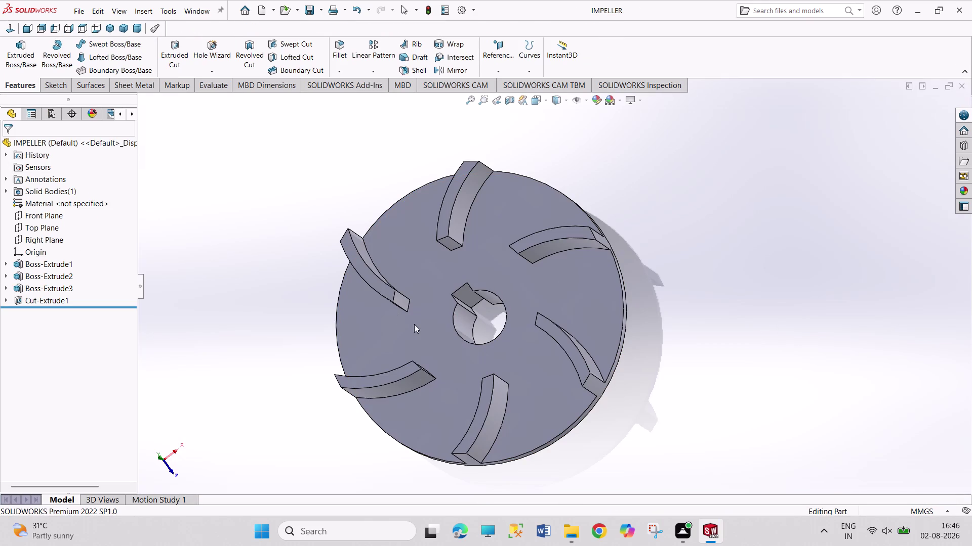
Clear the face selection on the impeller and launch the Fillet feature.
click(408, 306)
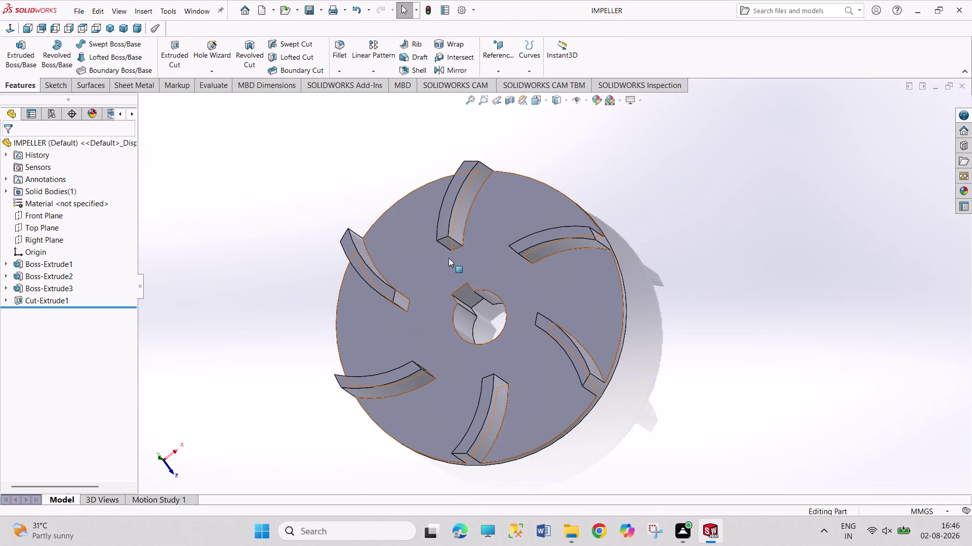
double_click(363, 181)
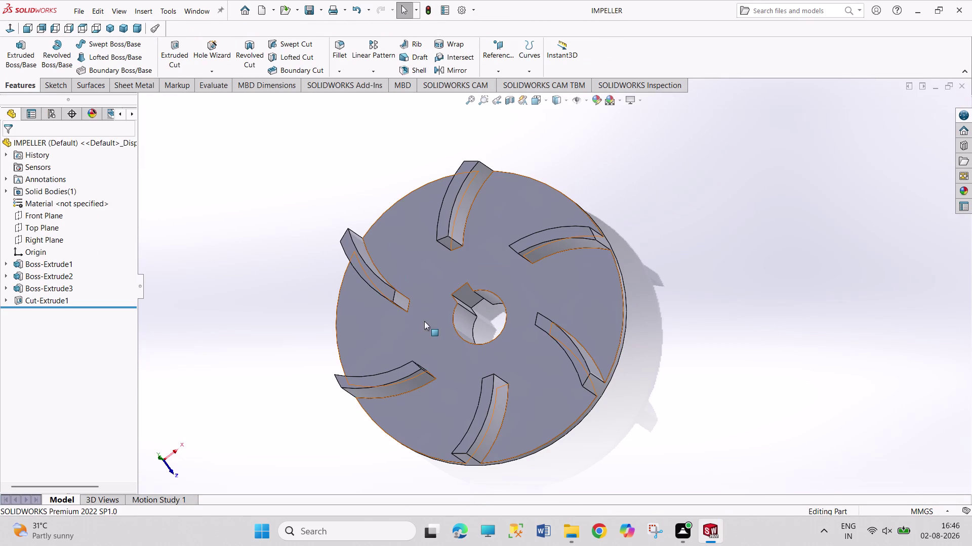
click(409, 307)
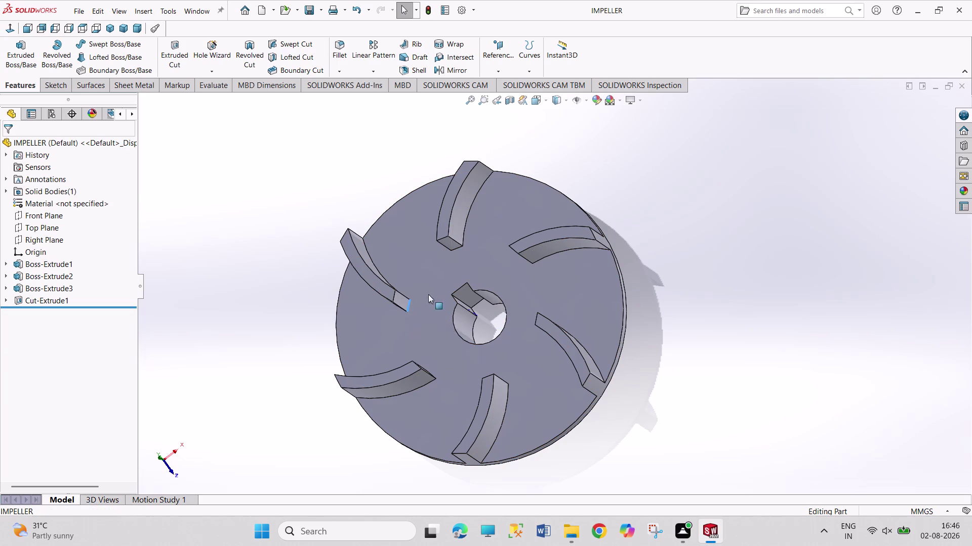
click(348, 199)
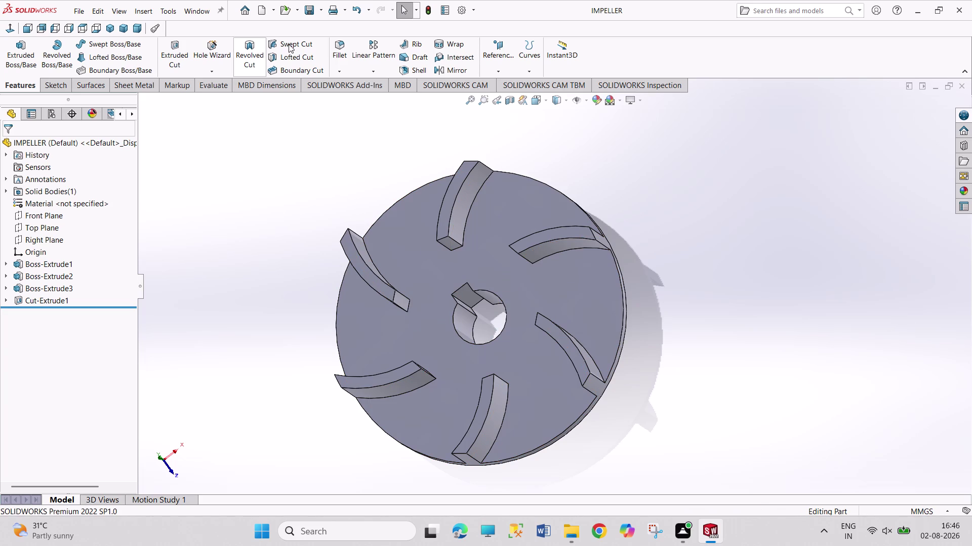
click(347, 46)
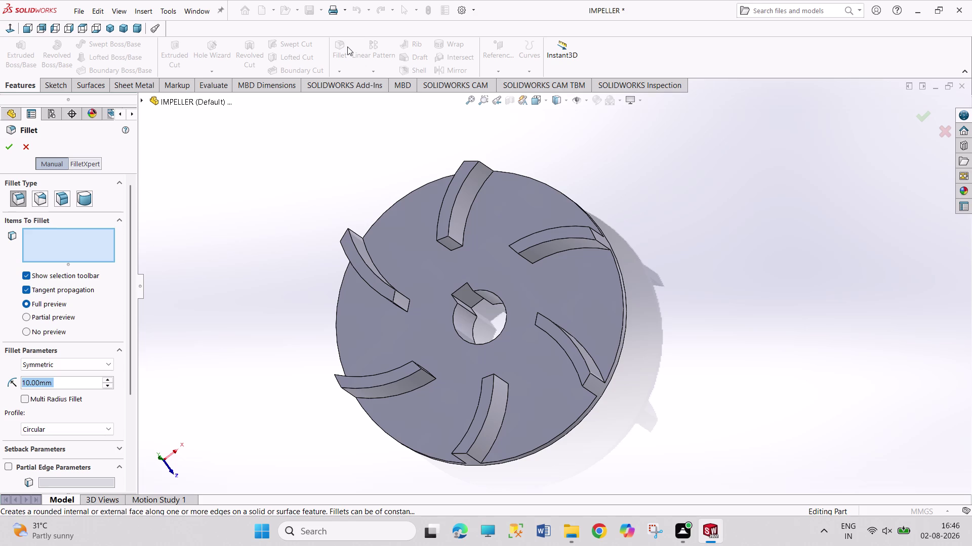
Pick the first blade's inner edge and set the fillet radius to 3 mm.
click(408, 306)
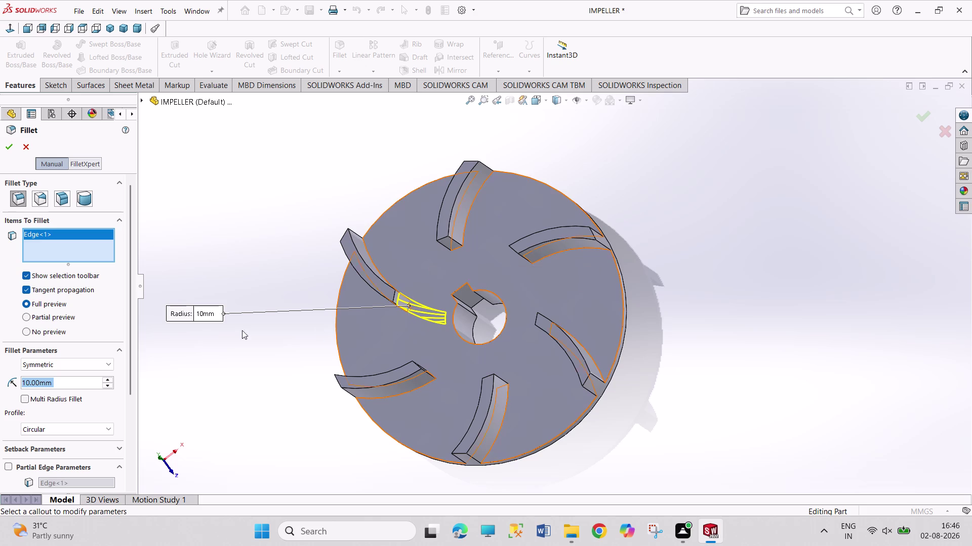
key(2)
key(Return)
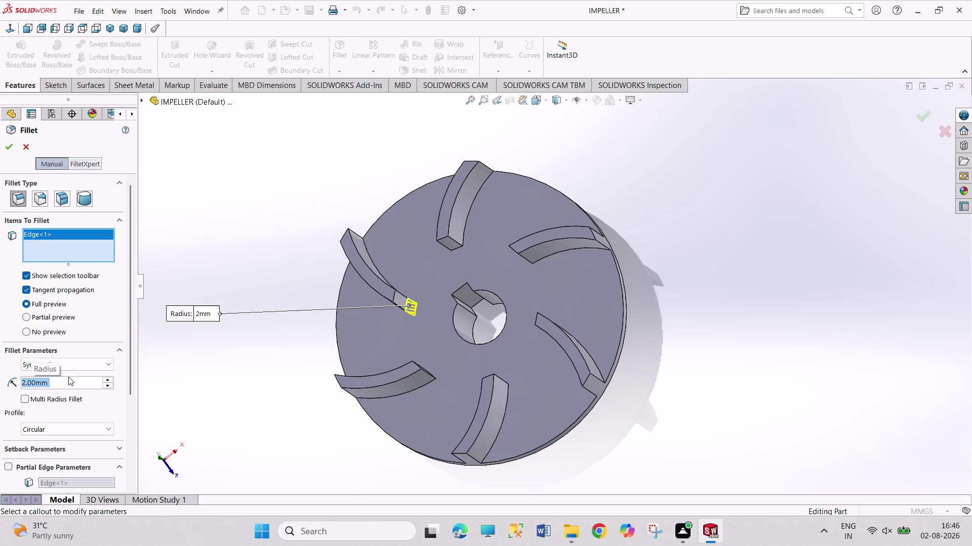
key(3)
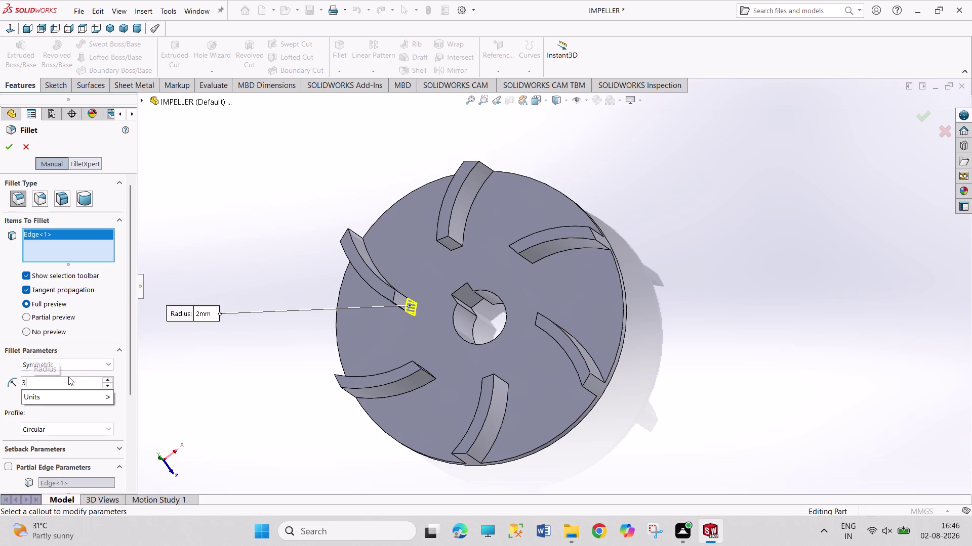
key(Return)
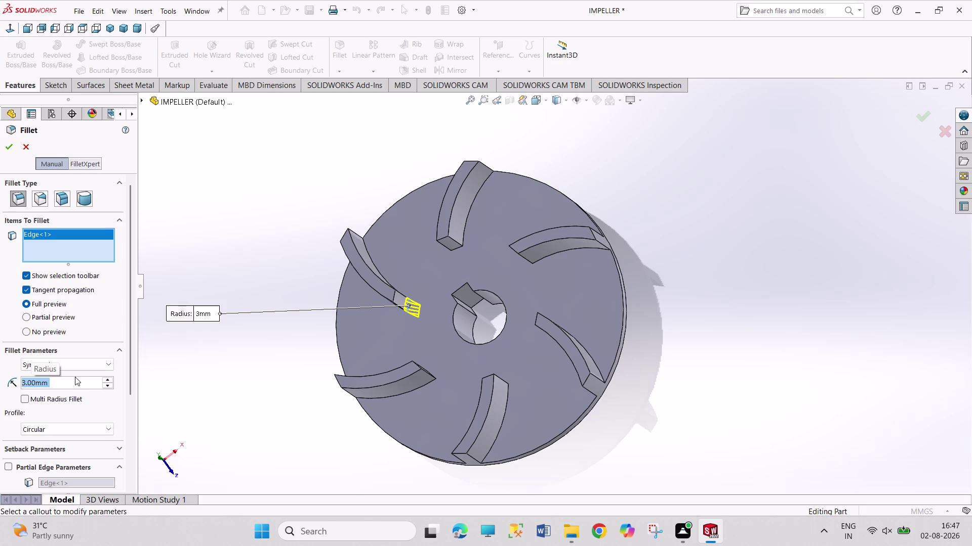
Add the other five blade inner edges and apply the 3 mm fillet.
click(457, 250)
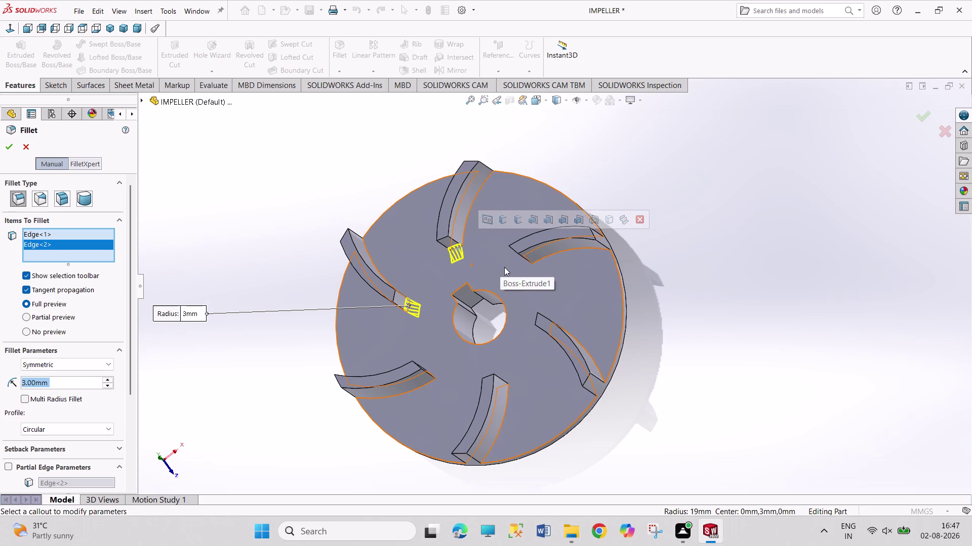
middle_drag(505, 267, 531, 268)
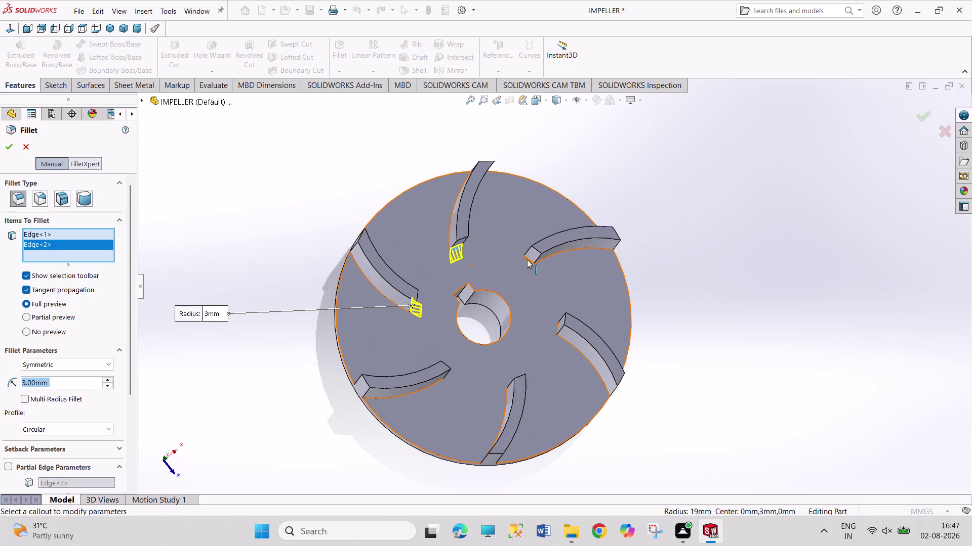
click(527, 259)
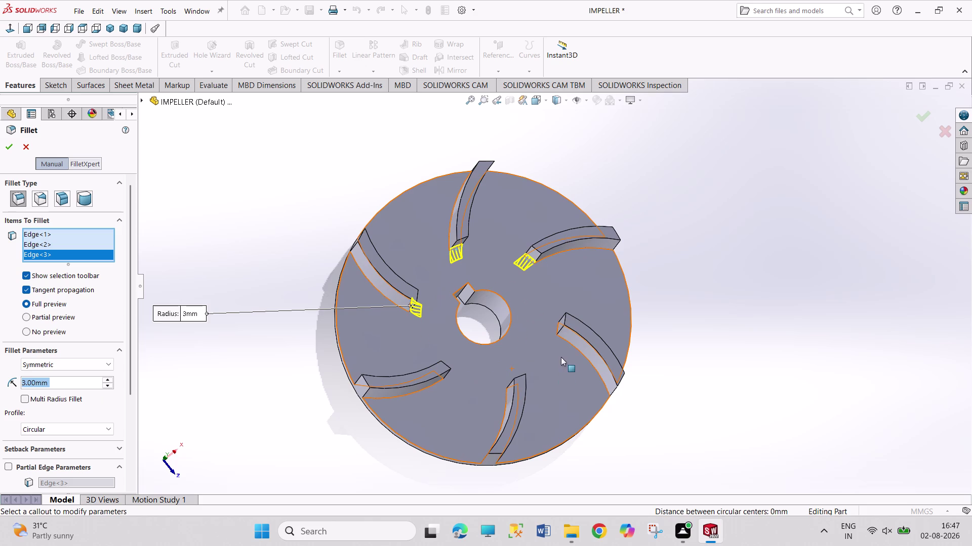
middle_drag(558, 351, 576, 403)
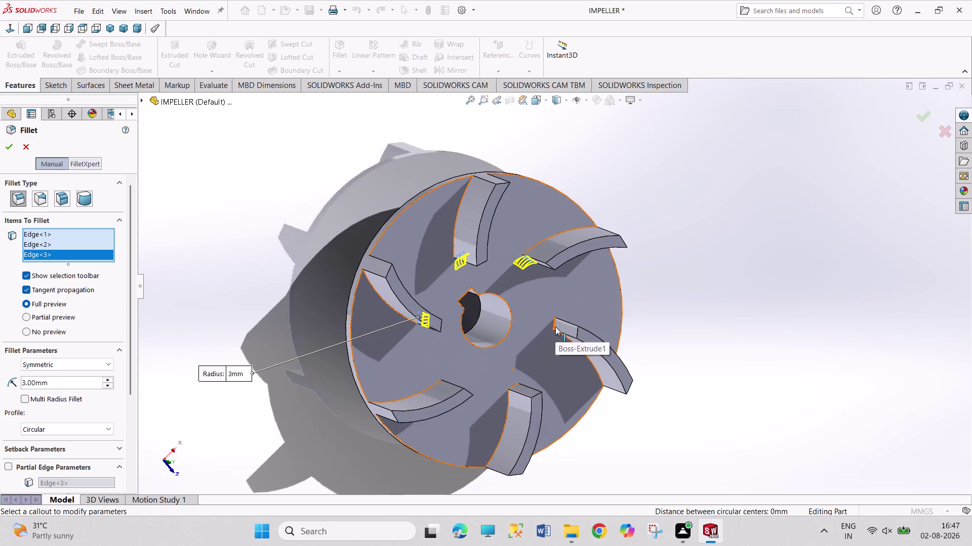
click(555, 327)
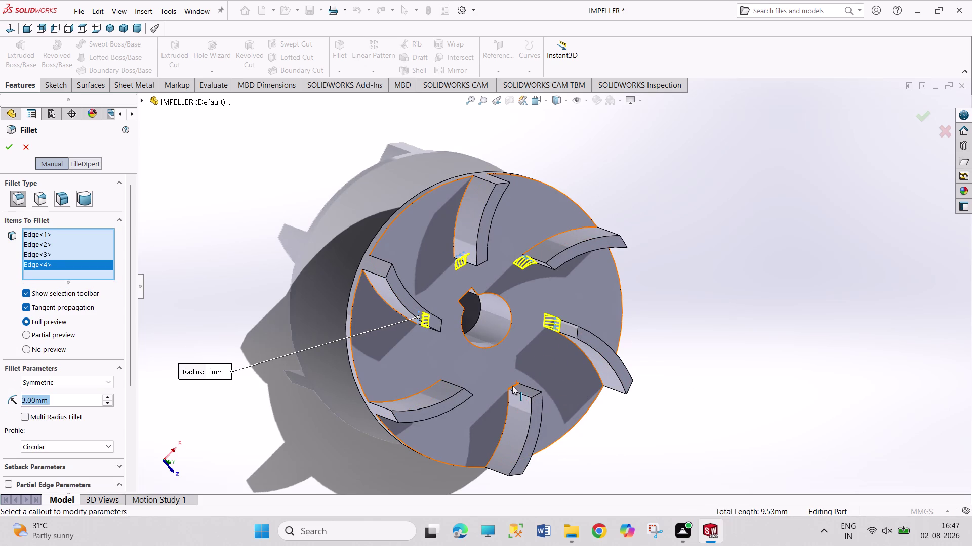
click(512, 386)
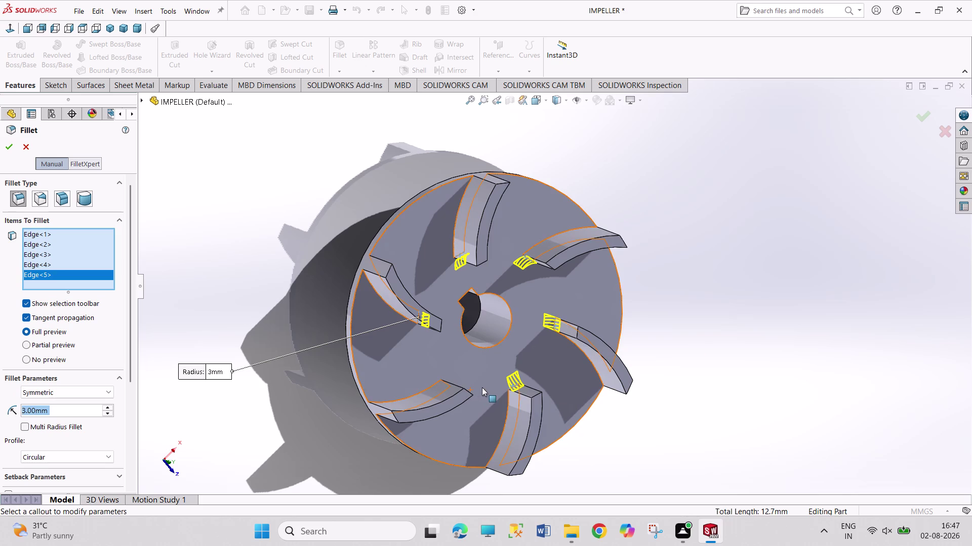
middle_drag(479, 388, 422, 384)
click(448, 383)
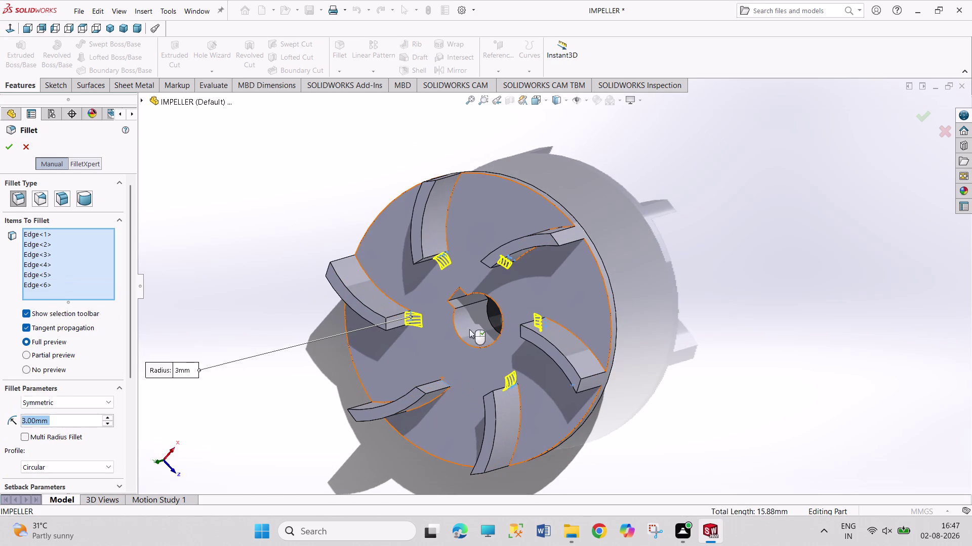
click(6, 148)
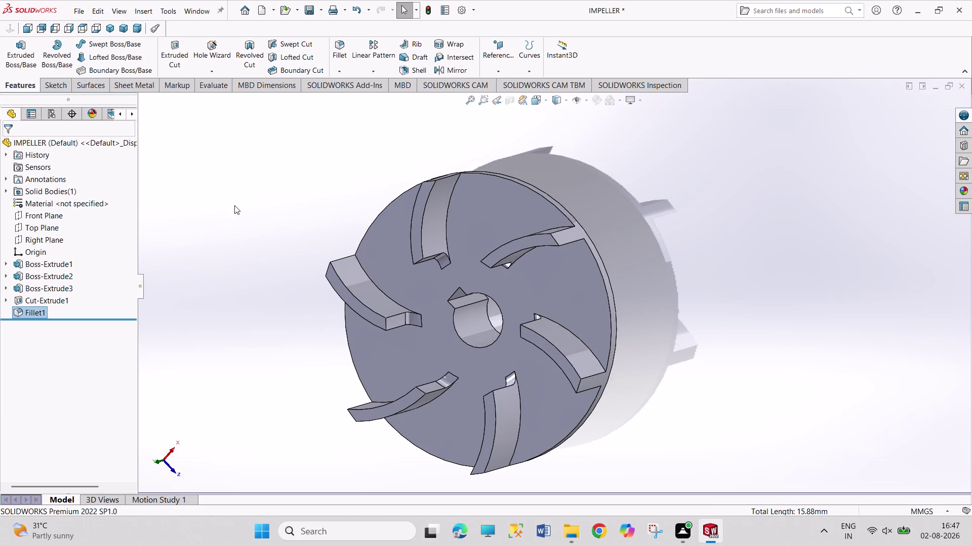
Orbit the impeller to inspect the new blade fillets.
middle_drag(660, 302, 639, 300)
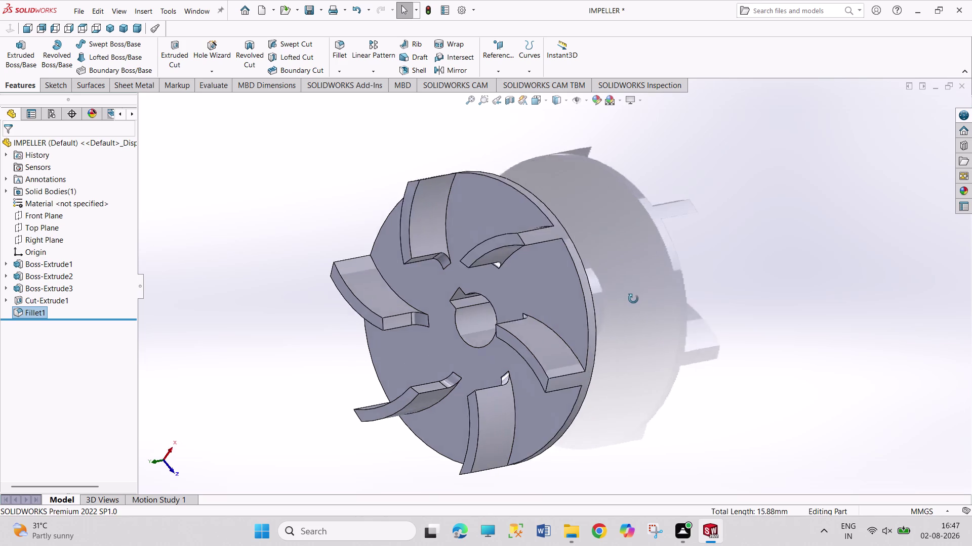
middle_drag(640, 299, 596, 307)
middle_drag(630, 317, 617, 318)
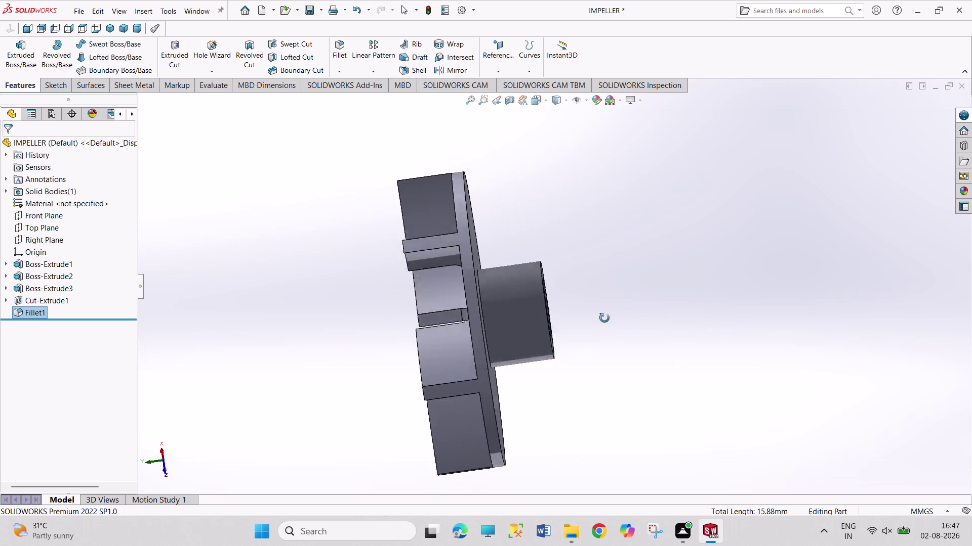
middle_drag(617, 318, 584, 318)
click(337, 49)
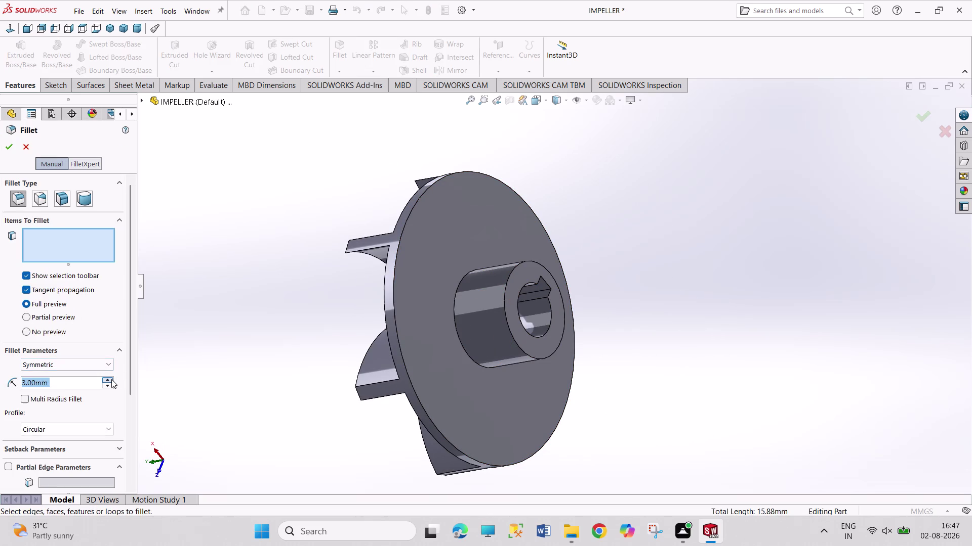
Round the hub-to-disc edge with a 6 mm fillet, save, and select Sketch1.
key(6)
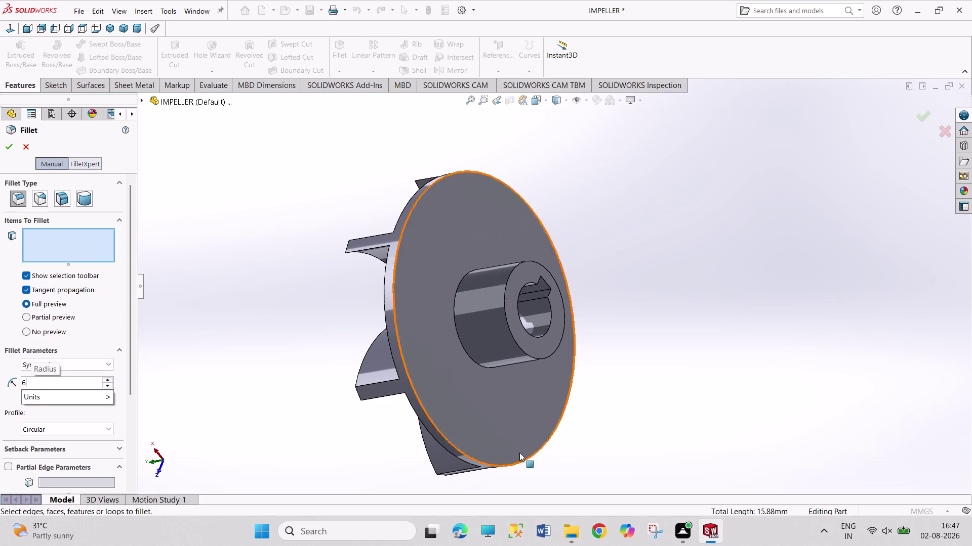
click(475, 363)
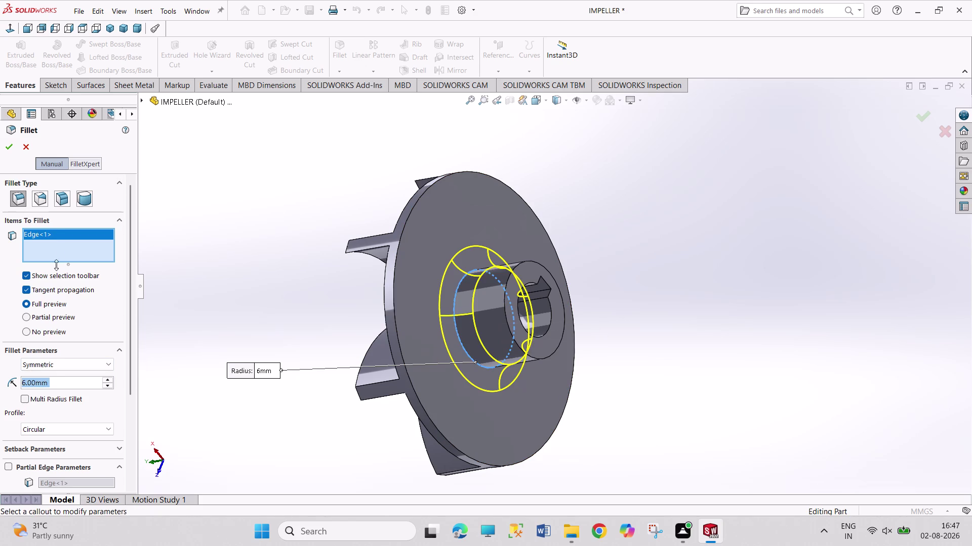
click(6, 148)
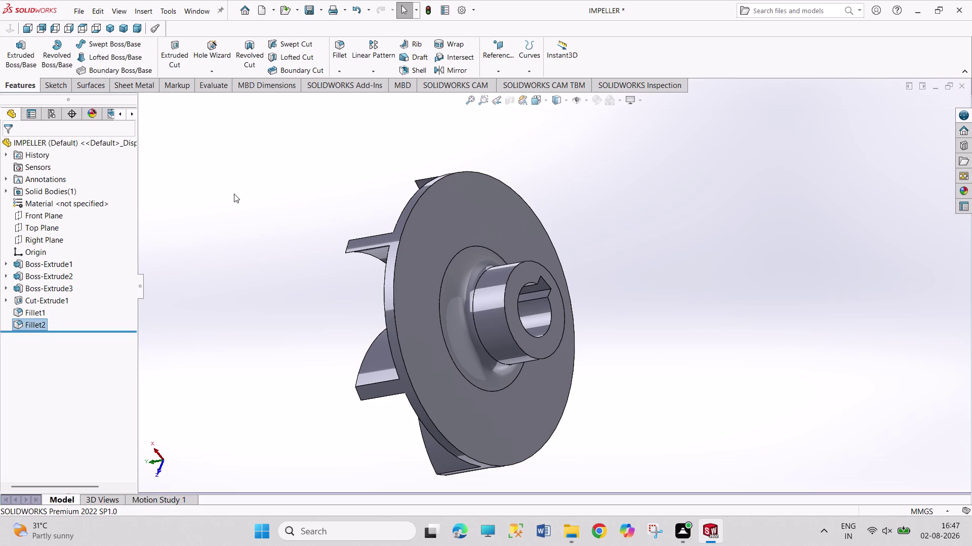
key(ctrl+s)
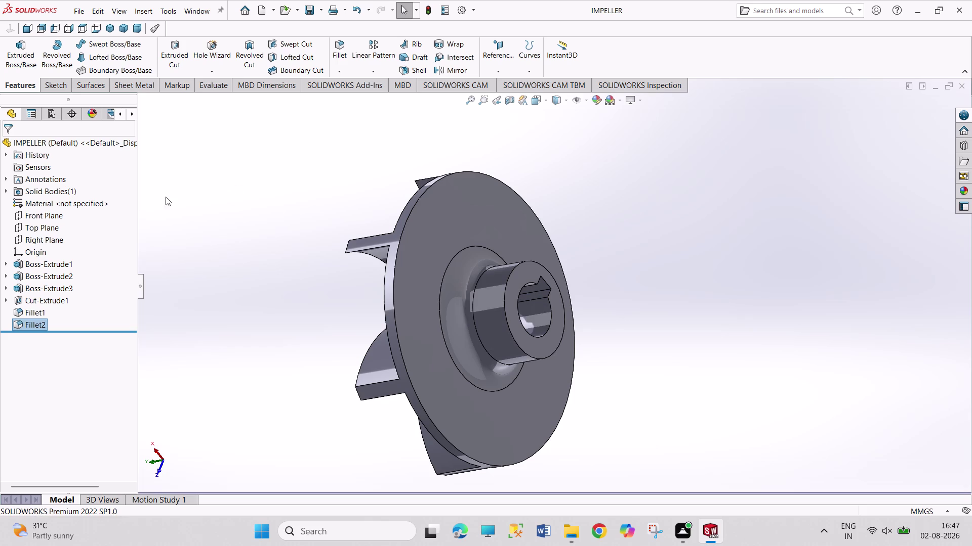
click(8, 265)
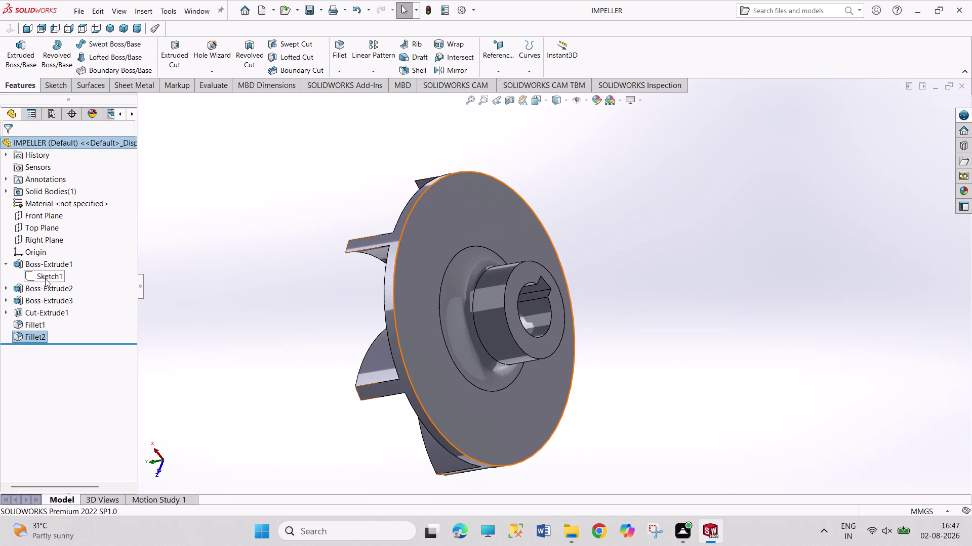
click(45, 279)
Turn the impeller to its blade side and edit Sketch2 under Boss-Extrude2.
middle_drag(172, 277, 267, 270)
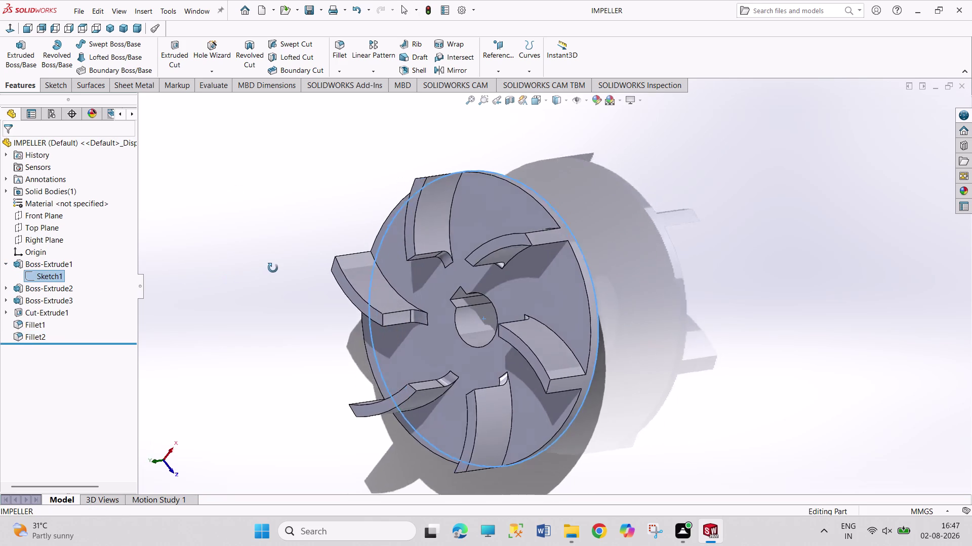
middle_drag(268, 271, 286, 262)
click(51, 292)
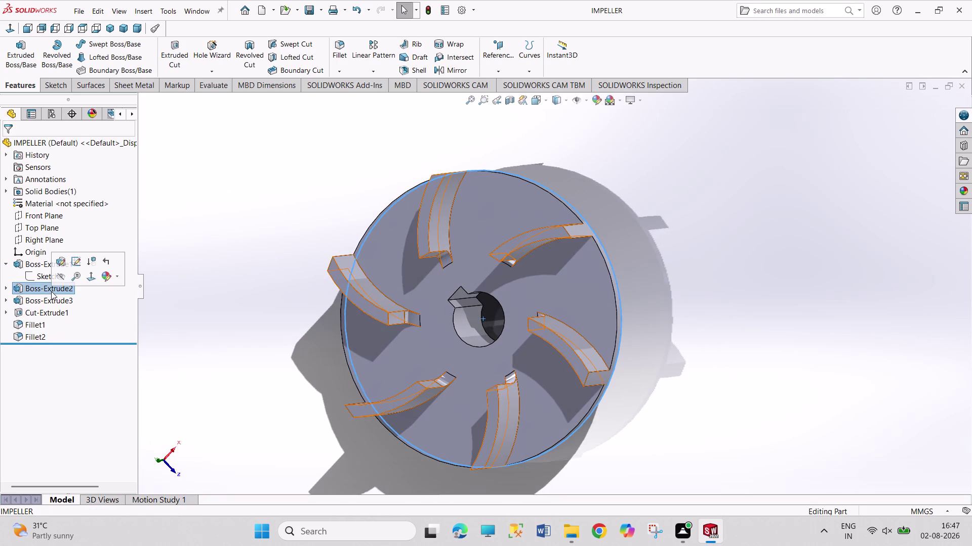
click(55, 302)
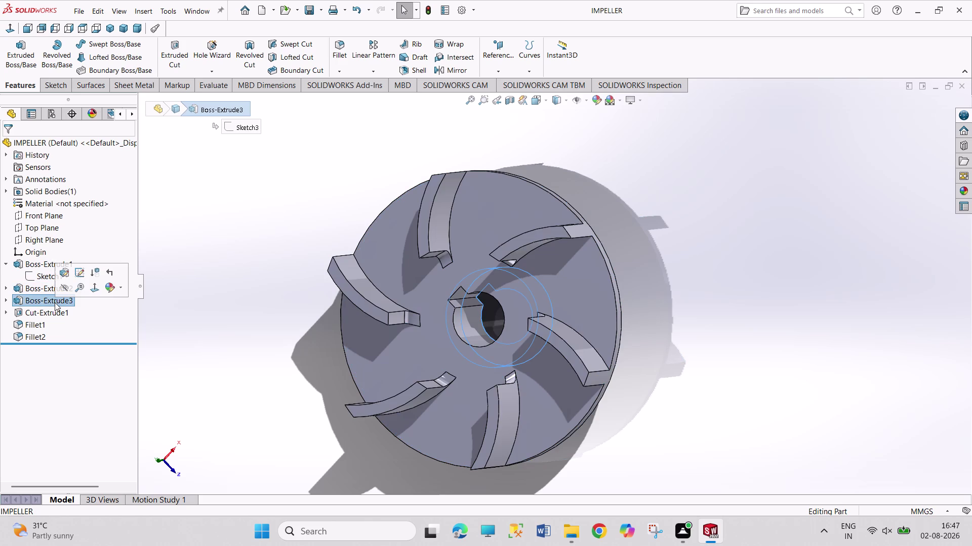
click(7, 287)
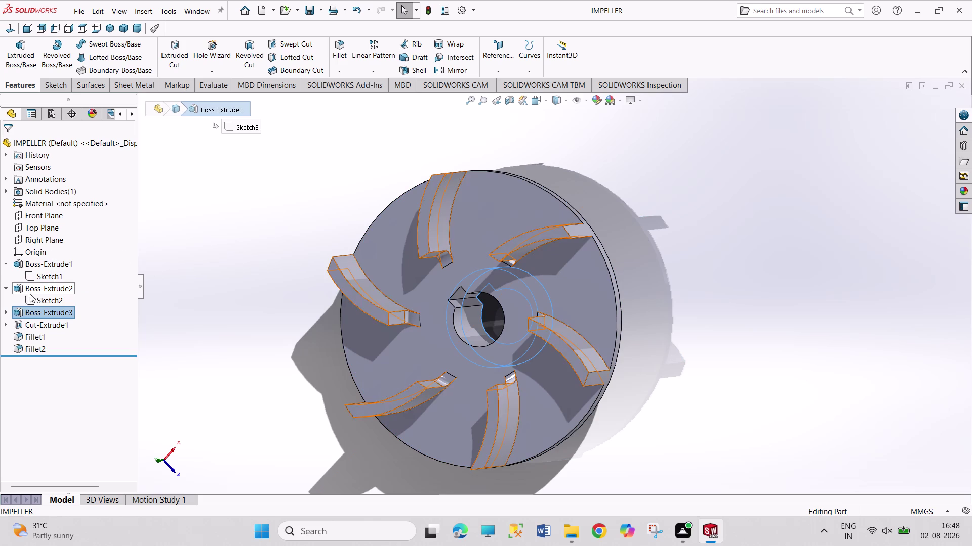
click(36, 297)
click(48, 268)
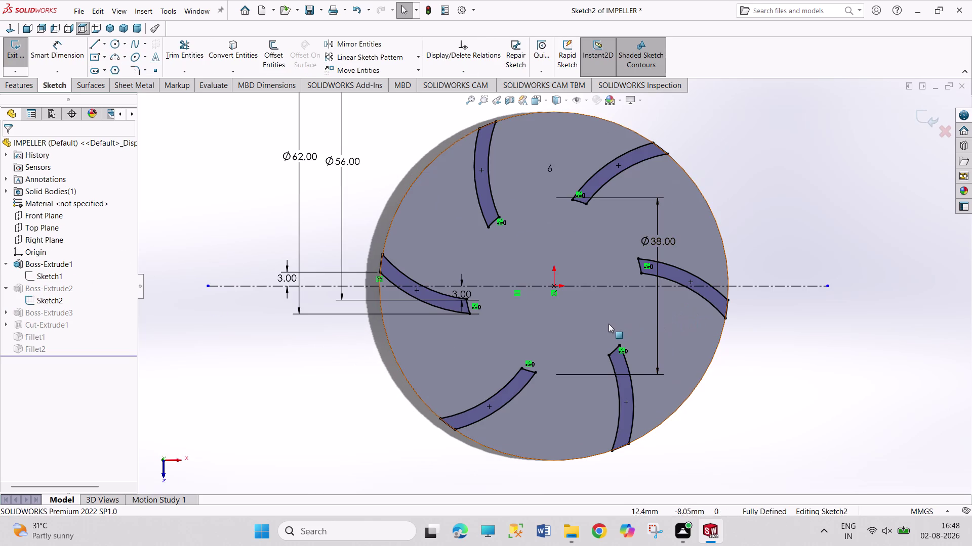
Zoom in on the blade tip and delete the inner 3.00 dimension.
scroll(down, 3)
scroll(down, 3)
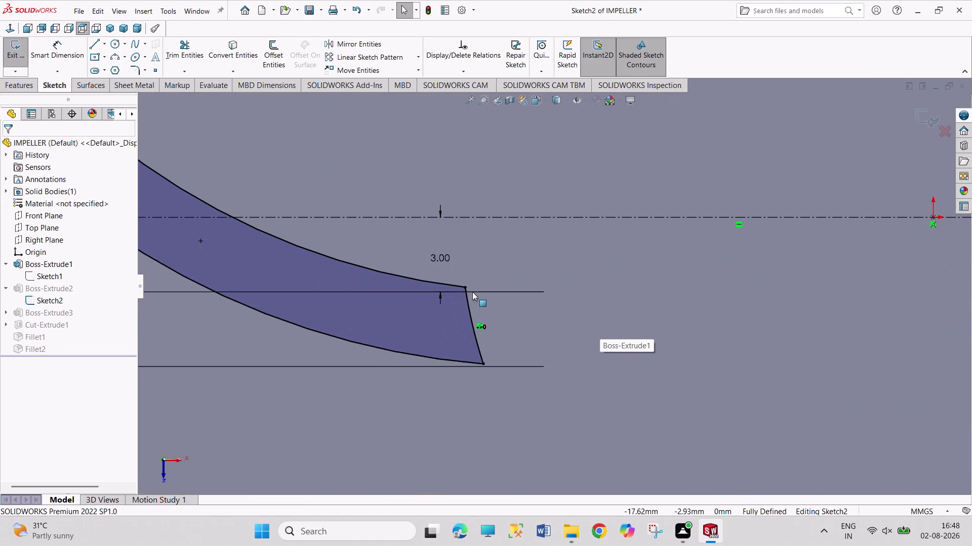
scroll(down, 3)
scroll(down, 3)
scroll(down, 3)
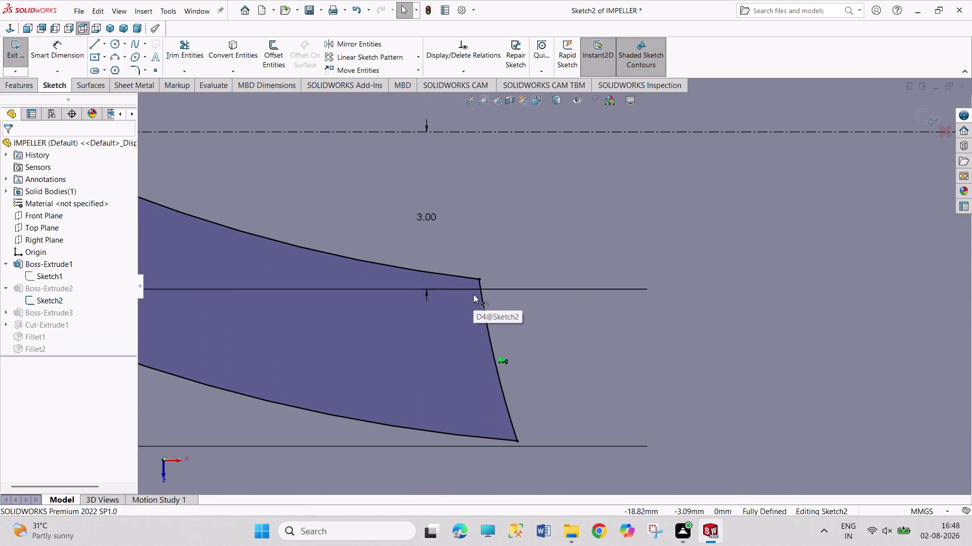
scroll(up, 3)
scroll(up, 3)
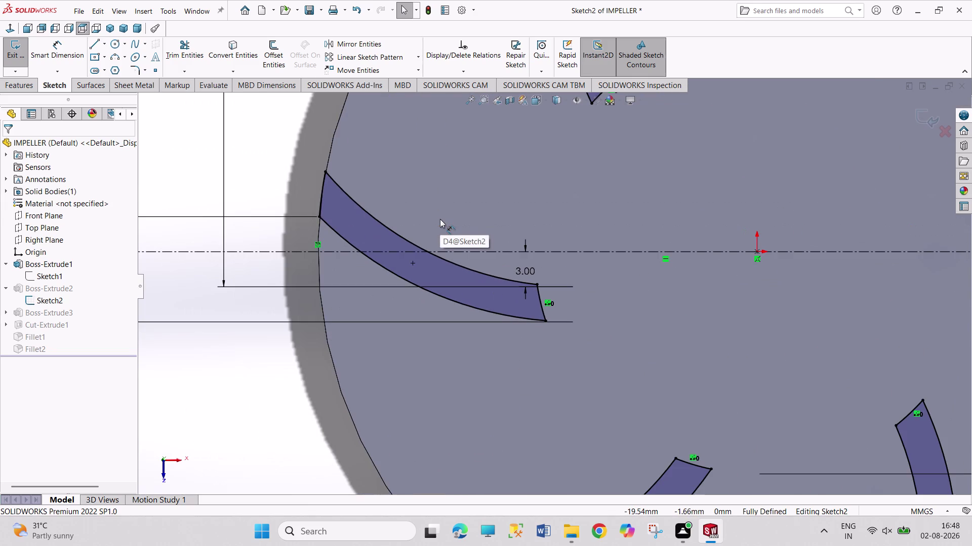
right_click(529, 268)
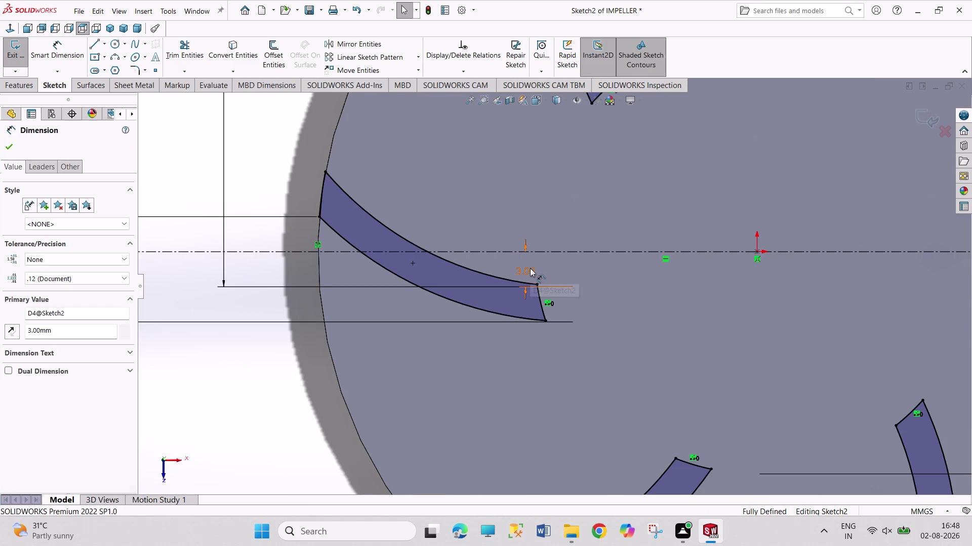
click(577, 381)
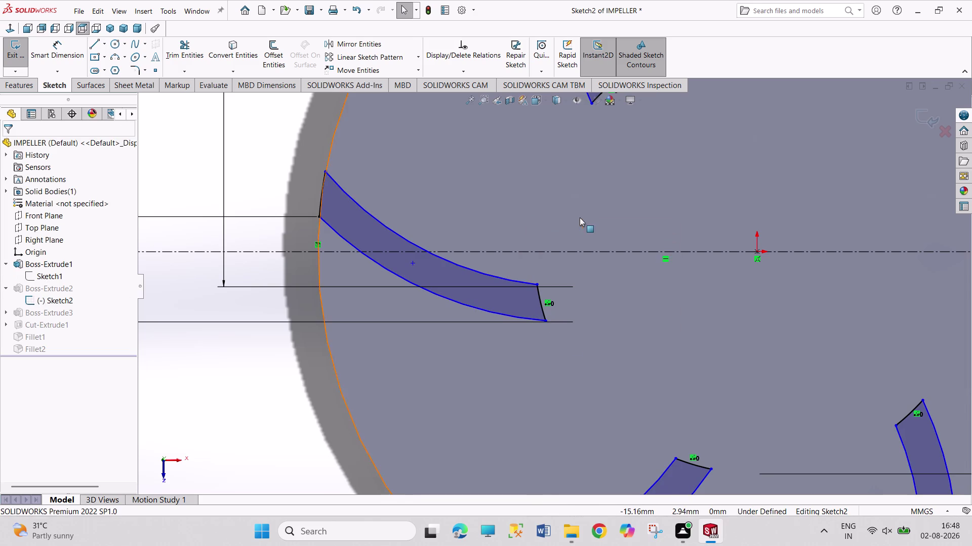
Re-dimension the inner blade corner 3 mm from the centreline.
right_drag(579, 217, 569, 143)
click(536, 283)
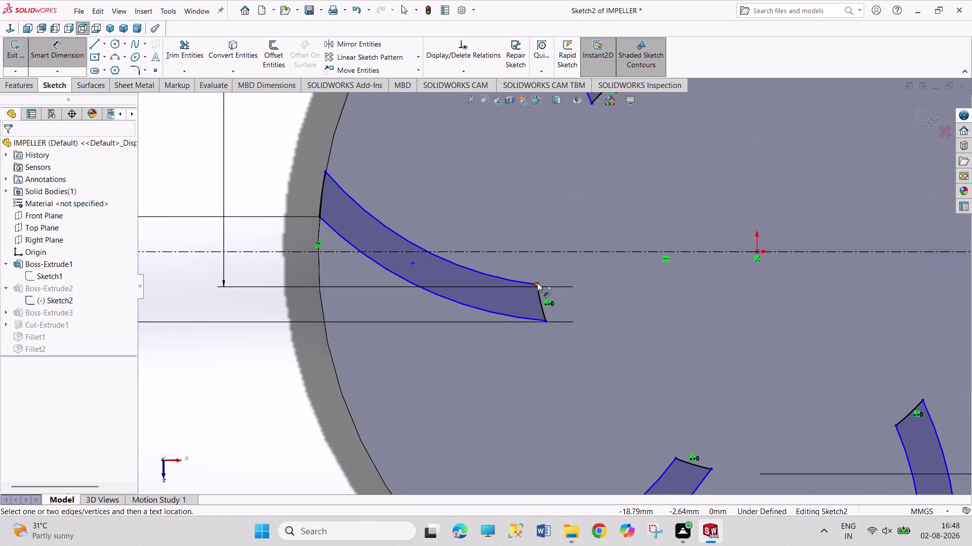
click(539, 252)
click(578, 269)
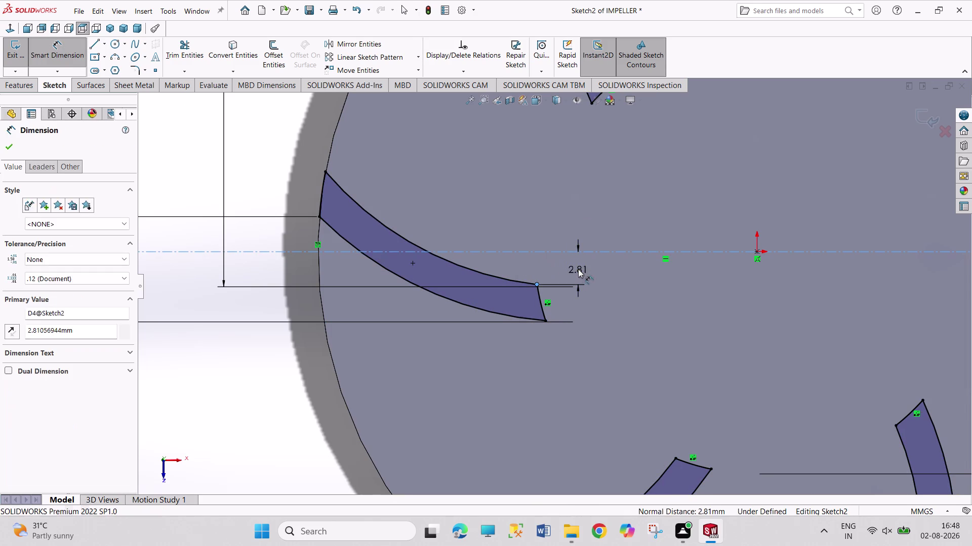
key(3)
key(Return)
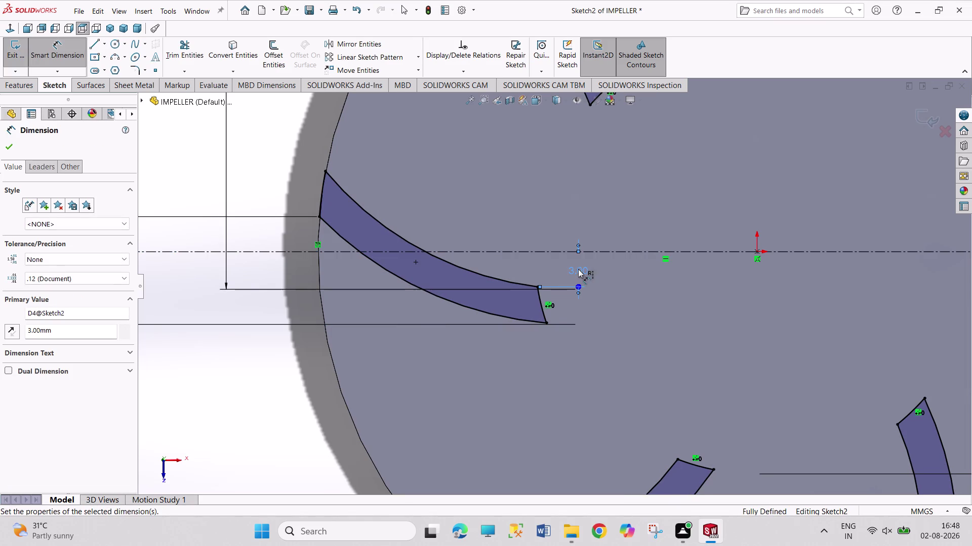
scroll(up, 3)
scroll(up, 3)
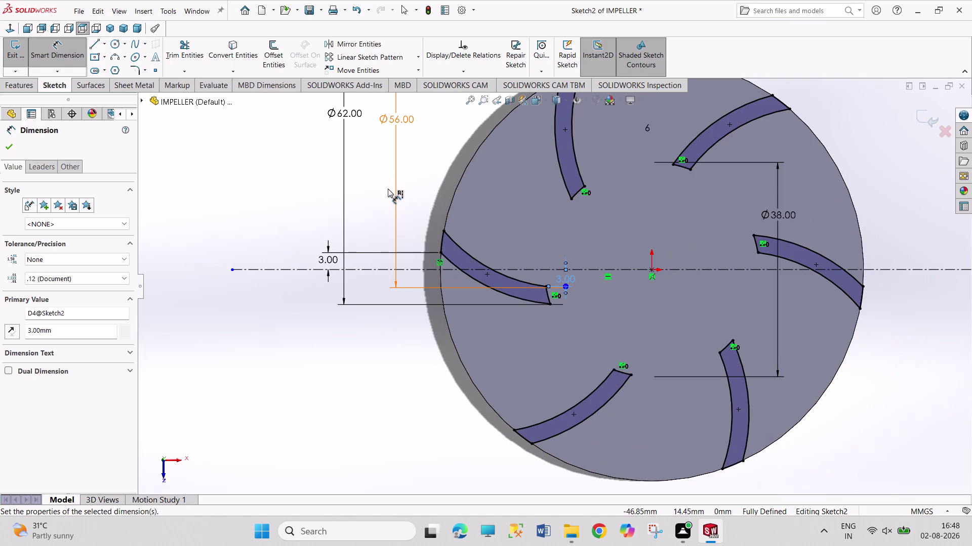
right_click(404, 193)
click(428, 226)
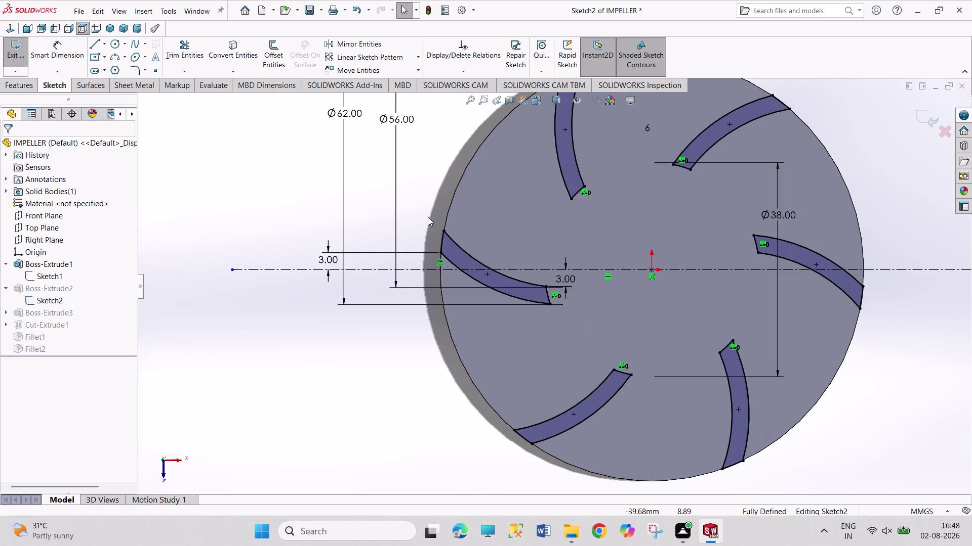
Replace the outer 3.00 dimension with a new 3 mm one and exit the sketch.
scroll(down, 3)
scroll(down, 3)
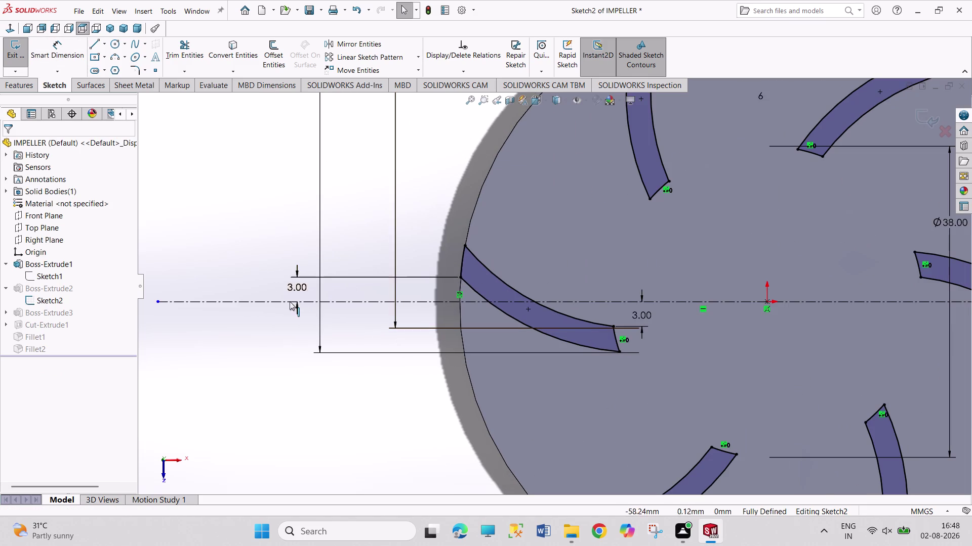
right_click(293, 288)
click(321, 384)
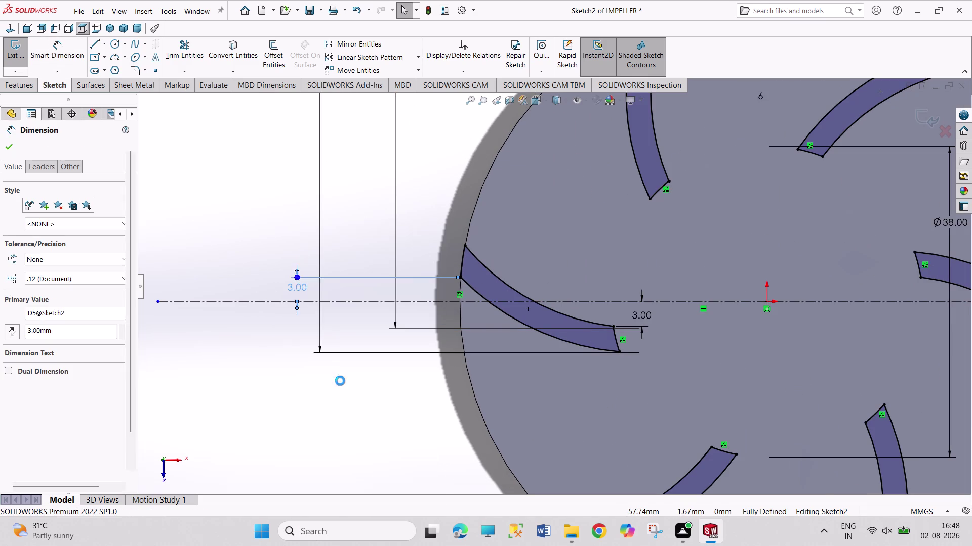
right_drag(388, 406, 371, 317)
click(460, 277)
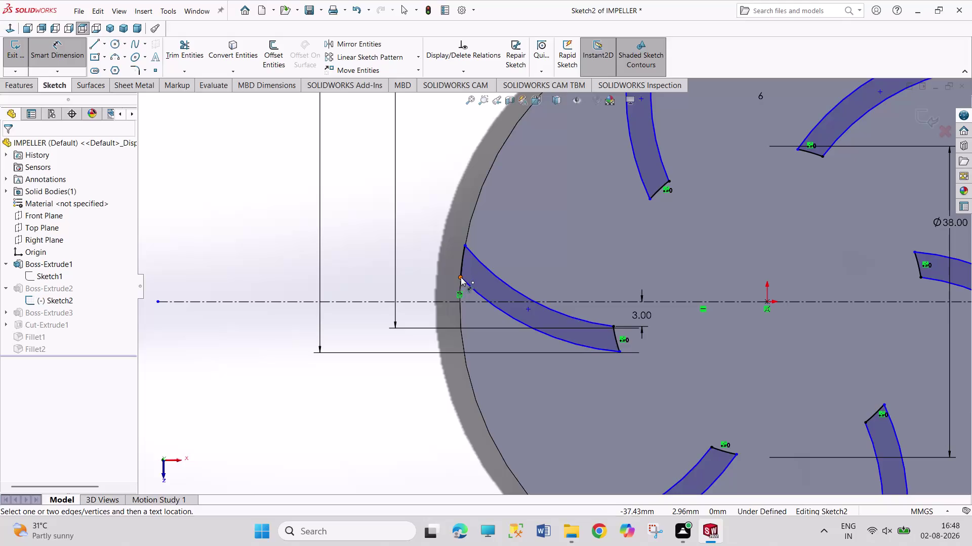
click(443, 302)
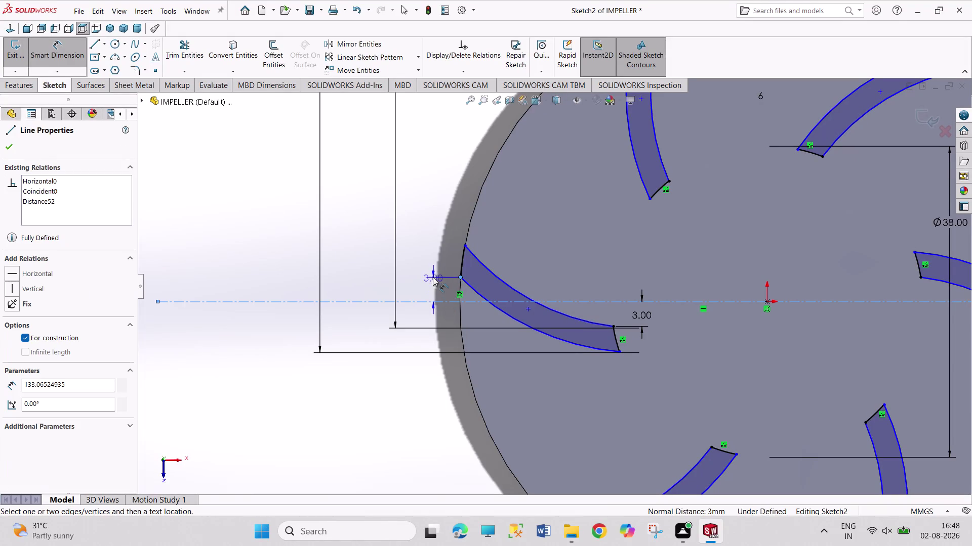
click(430, 286)
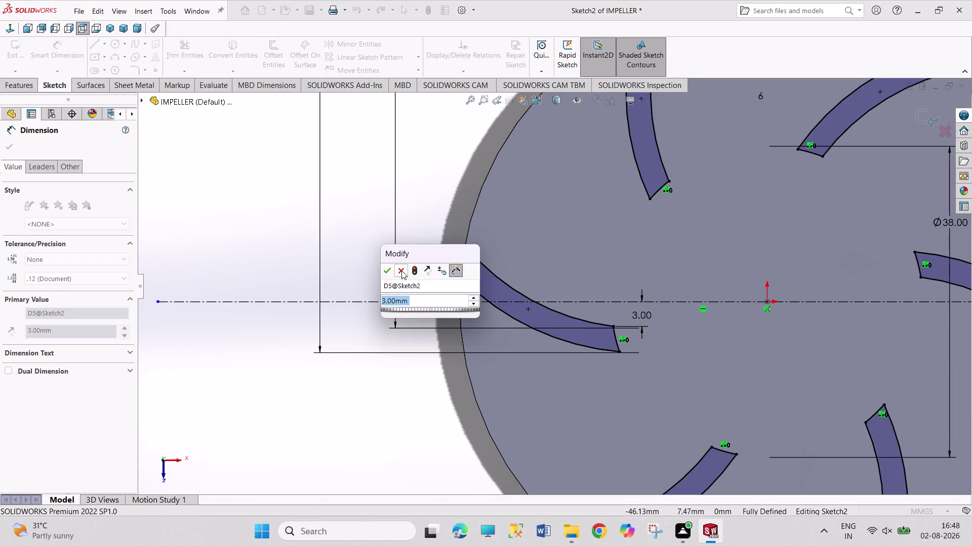
click(389, 269)
click(428, 192)
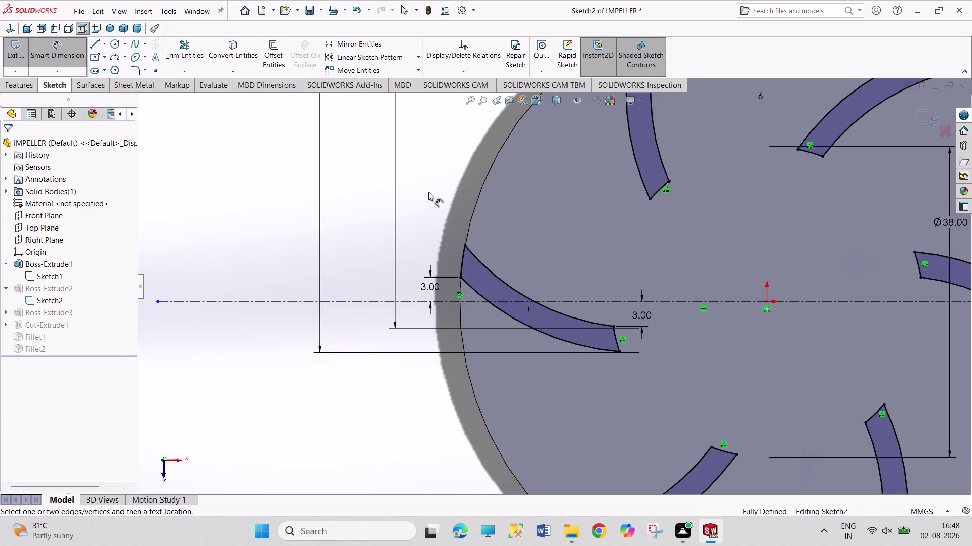
key(ctrl+z)
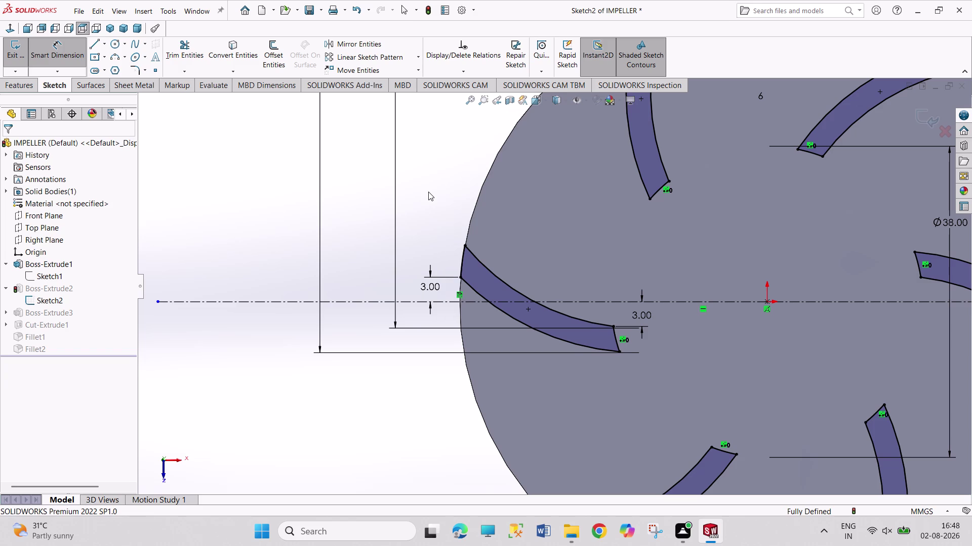
click(15, 54)
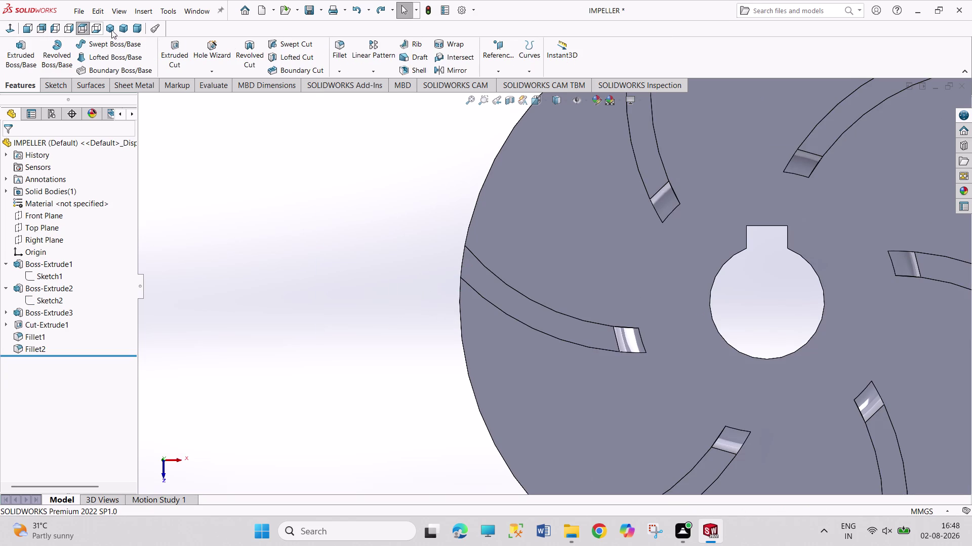
Save the IMPELLER part in isometric view and return to the IMPELLER - Sheet1 drawing.
click(111, 28)
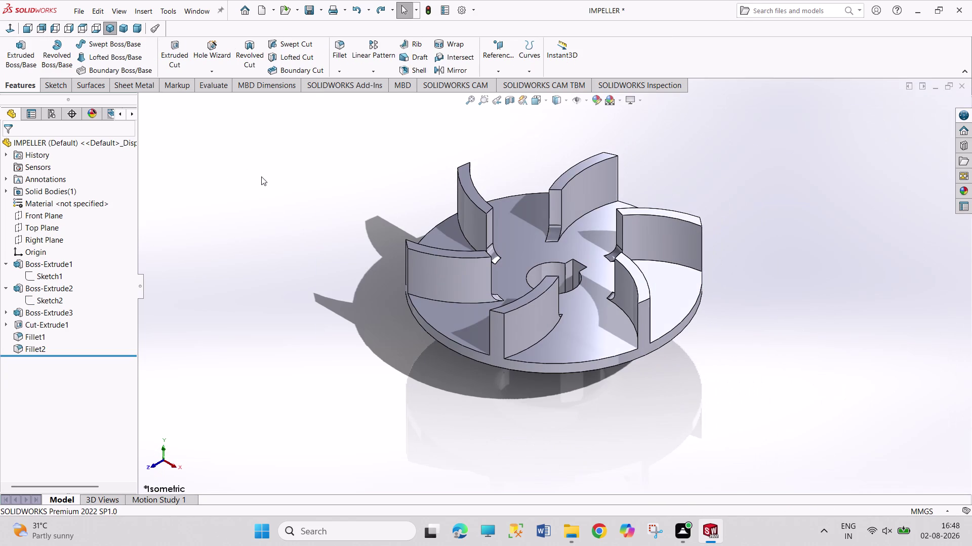
key(ctrl+s)
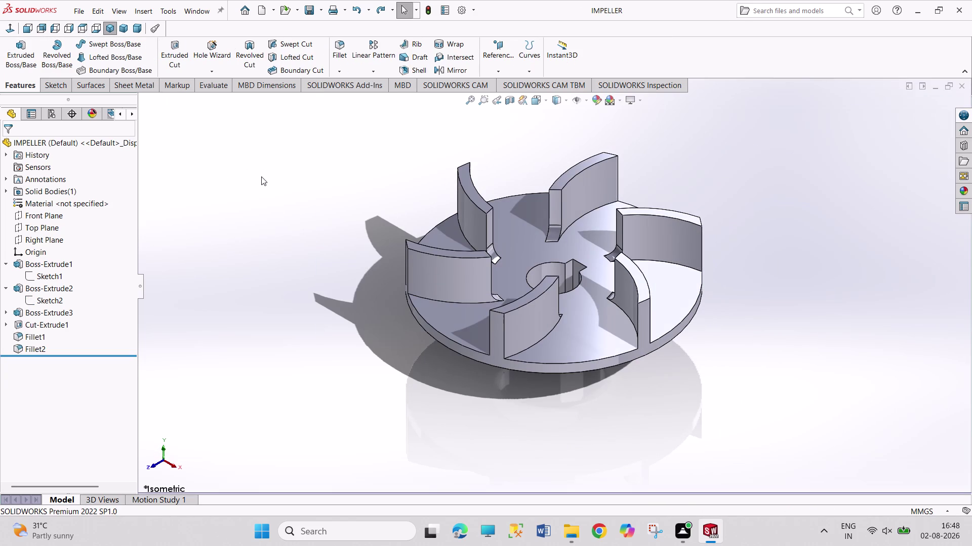
click(188, 15)
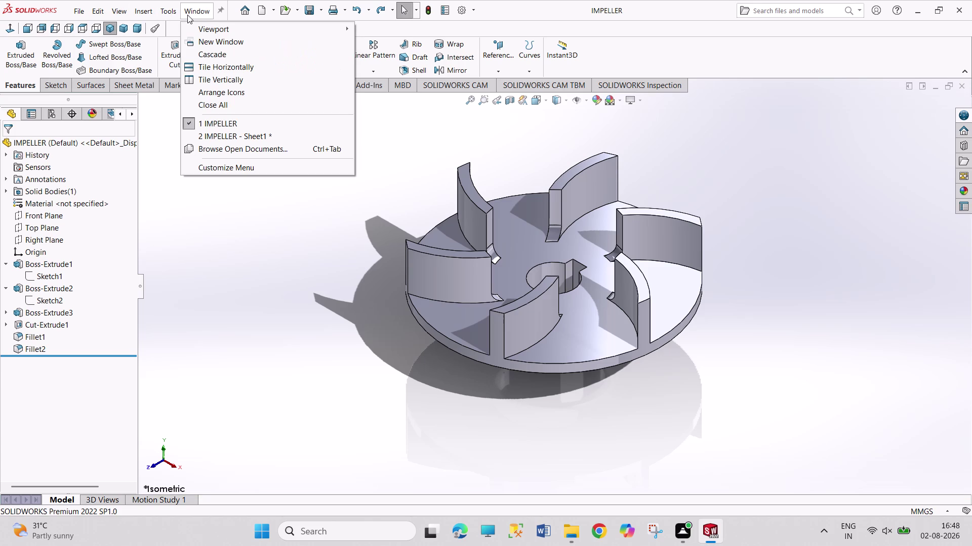
click(263, 133)
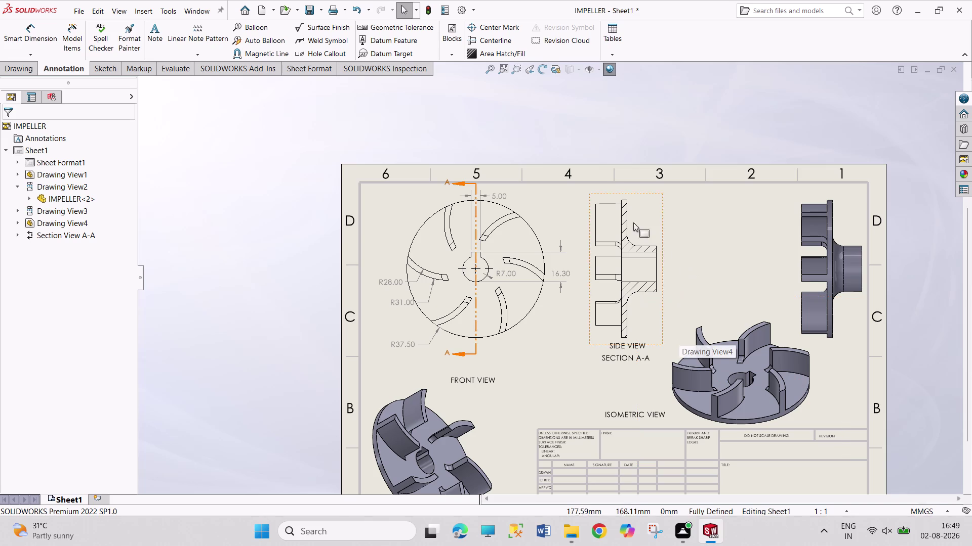
Dimension the left blade tip's 3.00 offset from the front view's horizontal centre line.
click(31, 34)
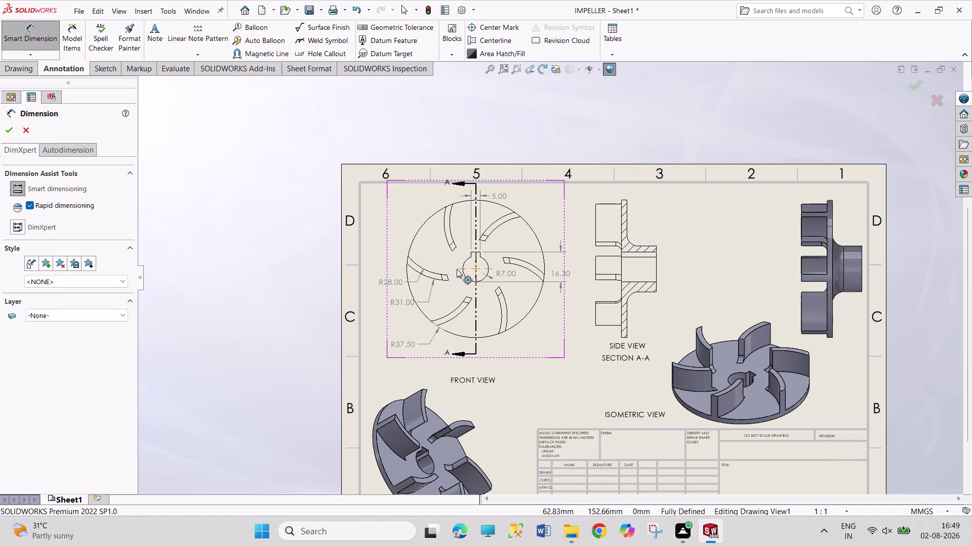
click(456, 269)
click(405, 265)
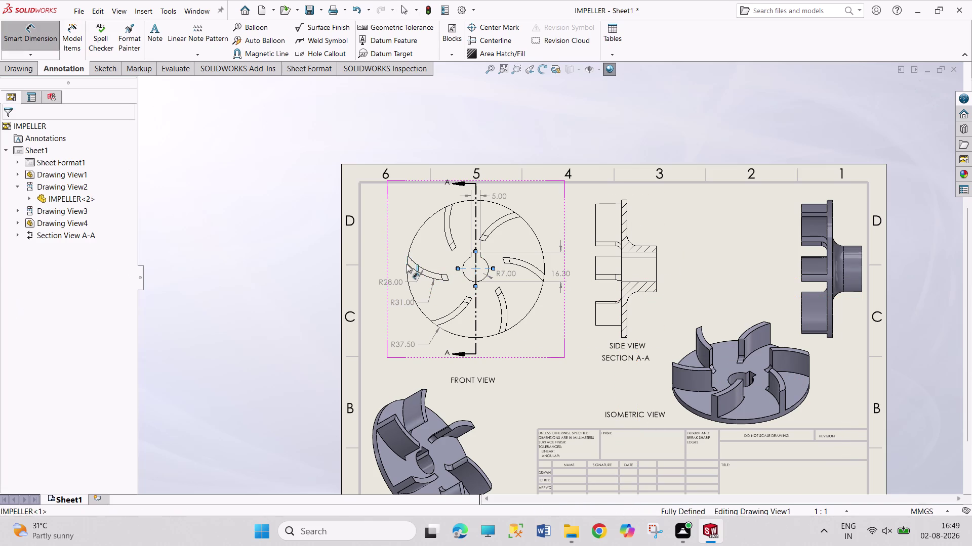
click(406, 264)
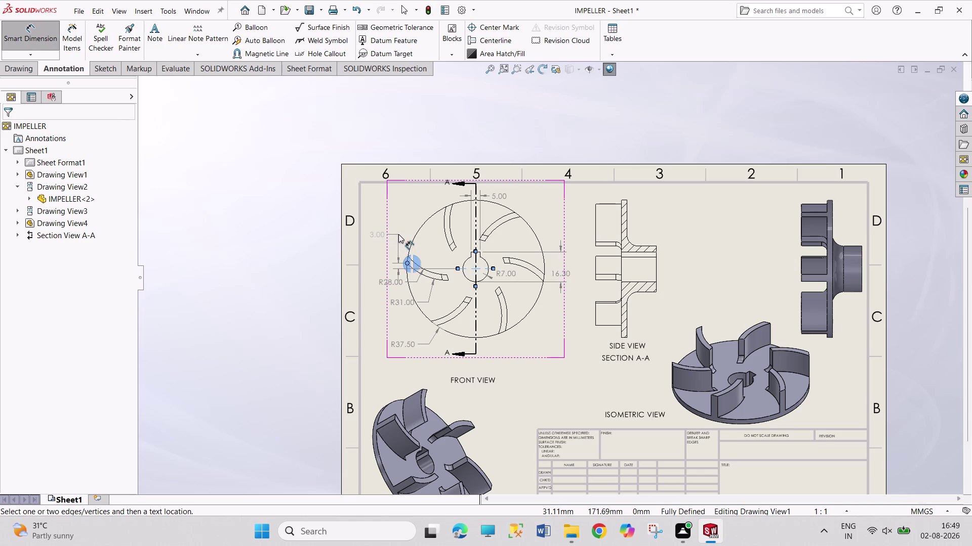
click(398, 235)
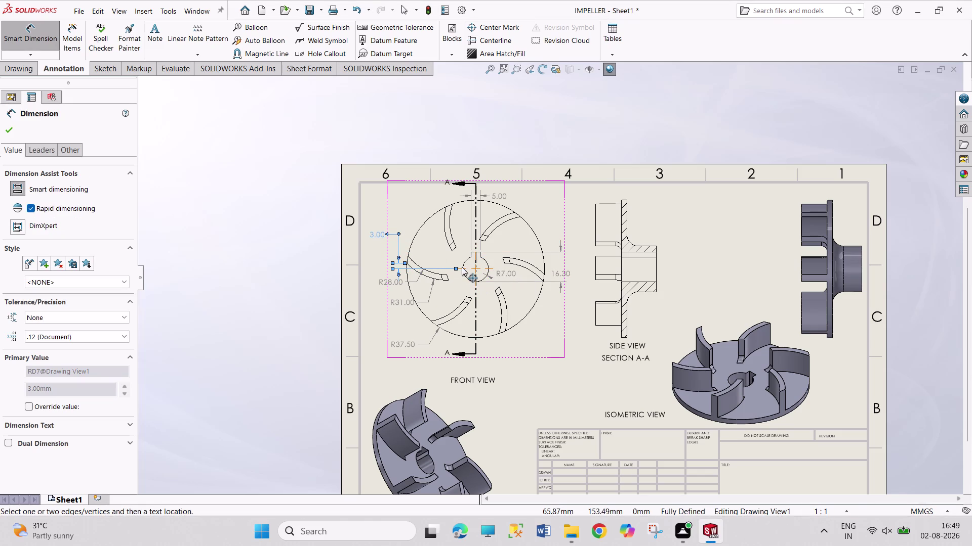
Add a trial 3.21 dimension from the blade's inner tip above the hub.
click(467, 269)
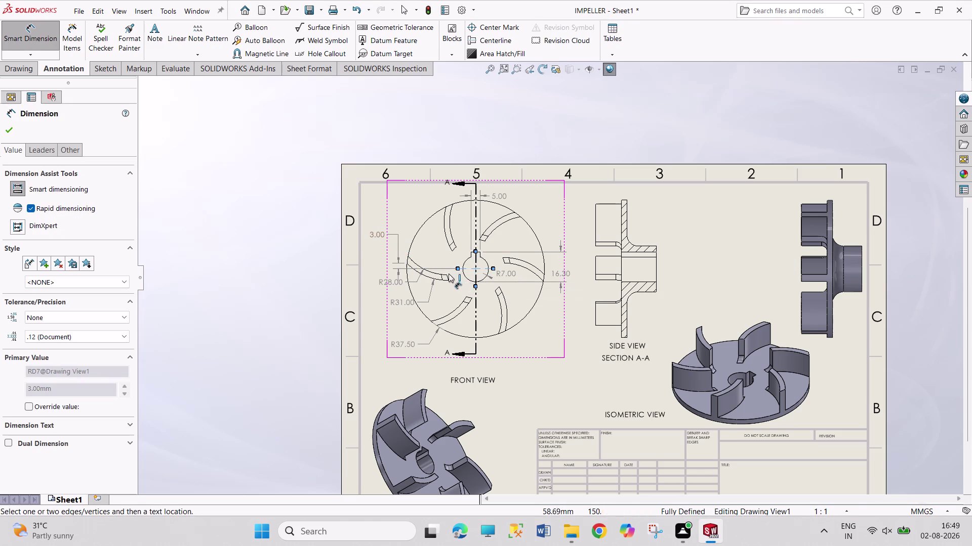
click(448, 274)
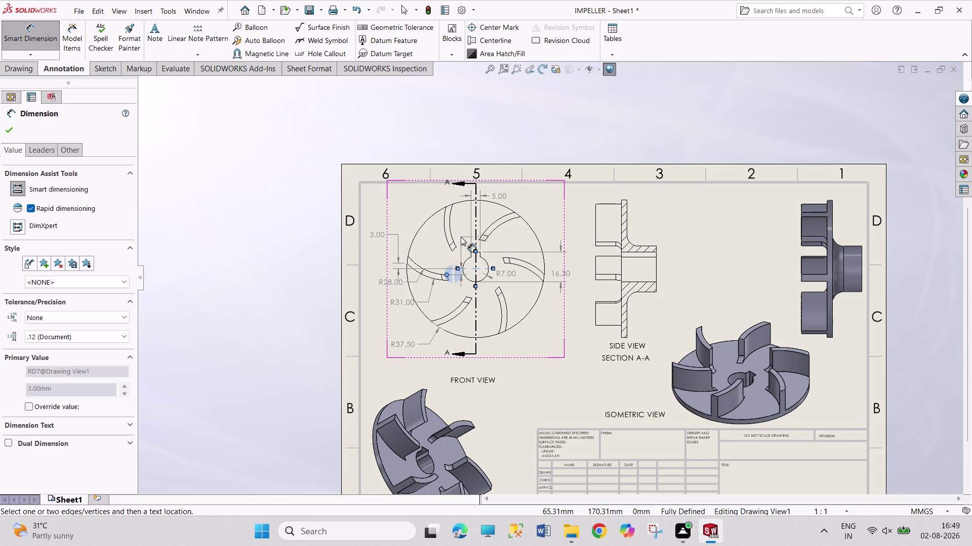
click(461, 237)
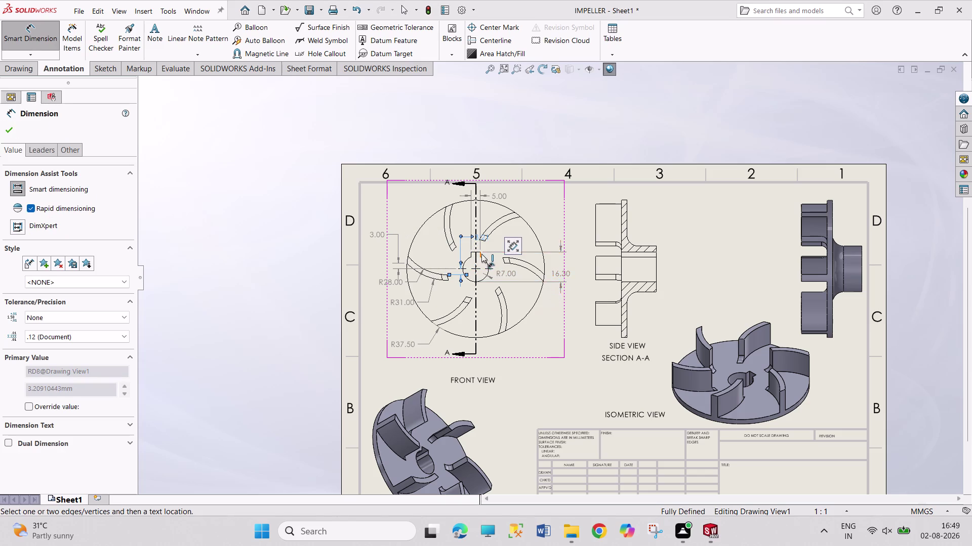
scroll(down, 3)
scroll(down, 3)
scroll(down, 3)
scroll(down, 3)
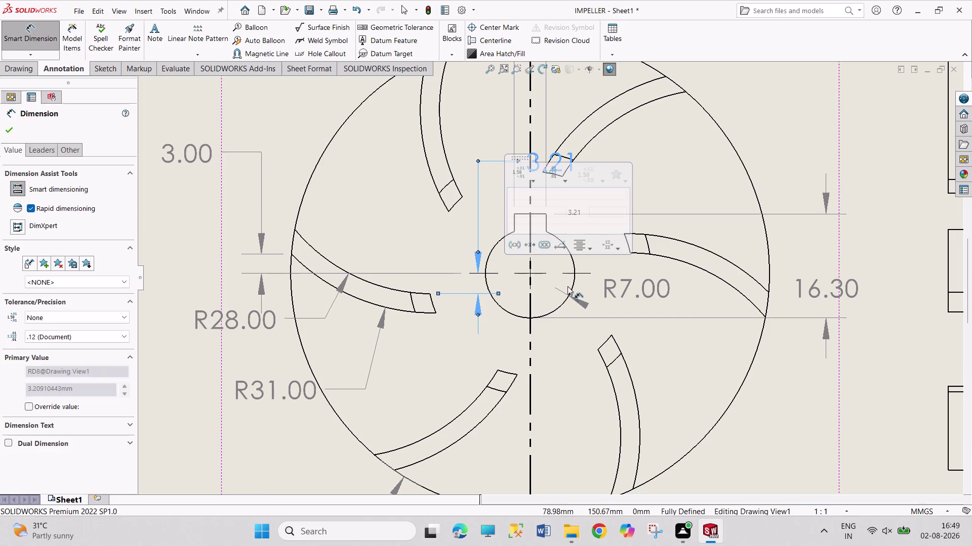
key(Escape)
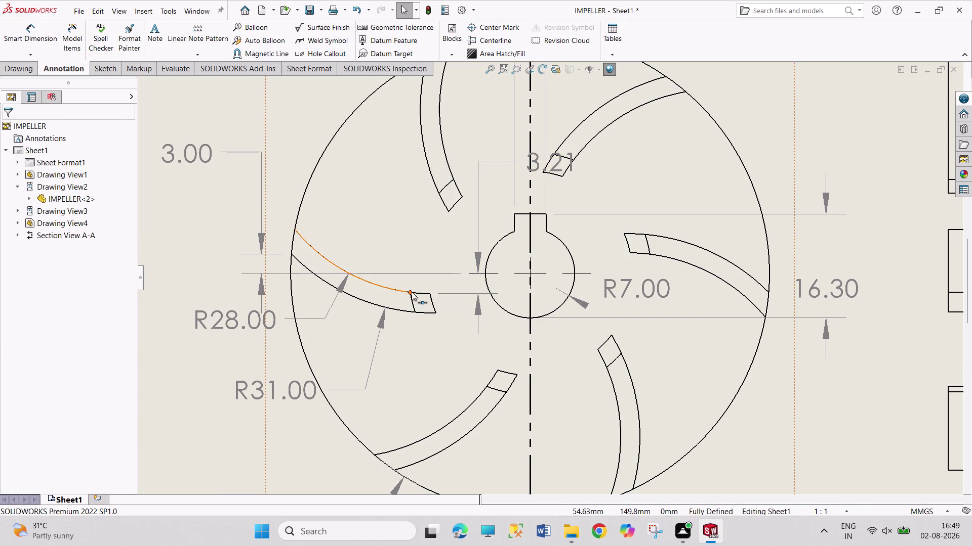
Delete the stray 3.21 dimension by the hub.
click(409, 292)
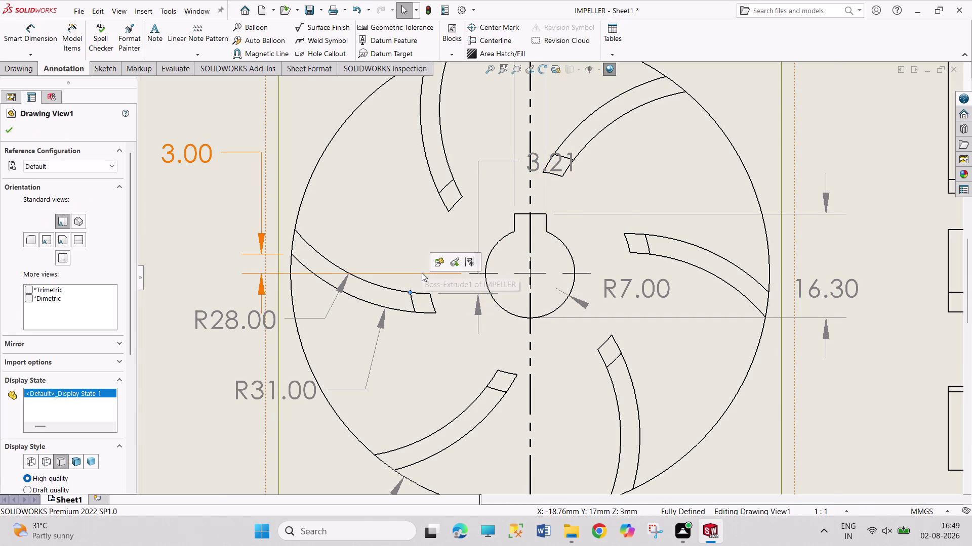
click(422, 272)
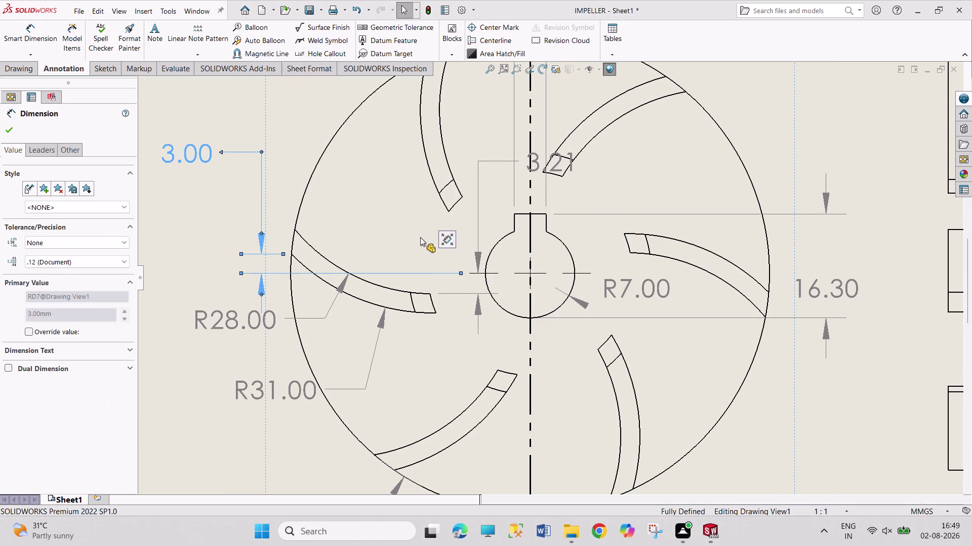
key(Escape)
key(Escape)
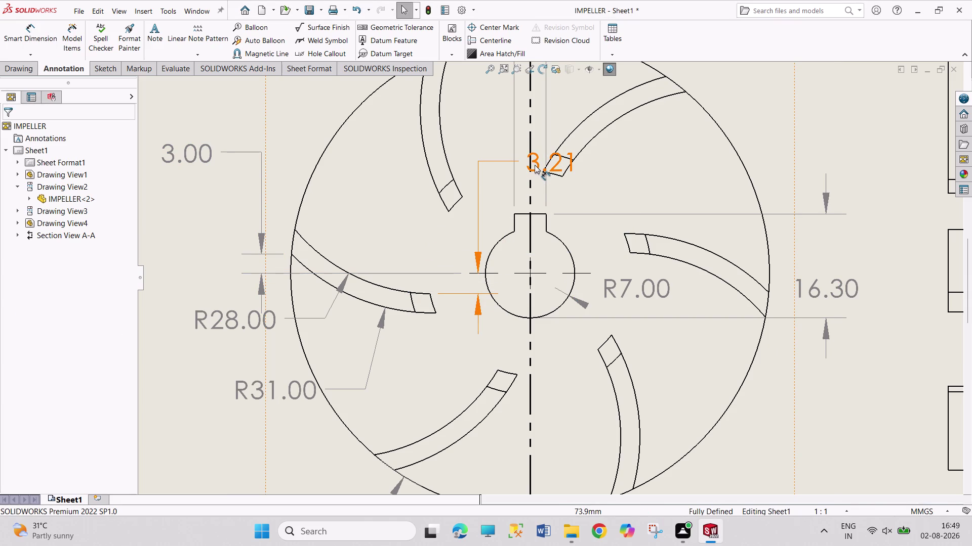
right_click(534, 165)
key(Escape)
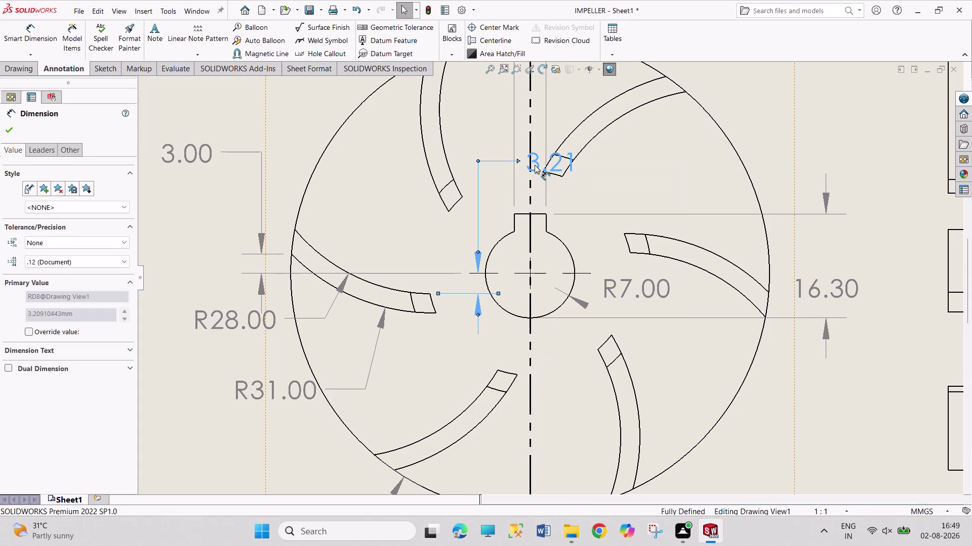
key(Delete)
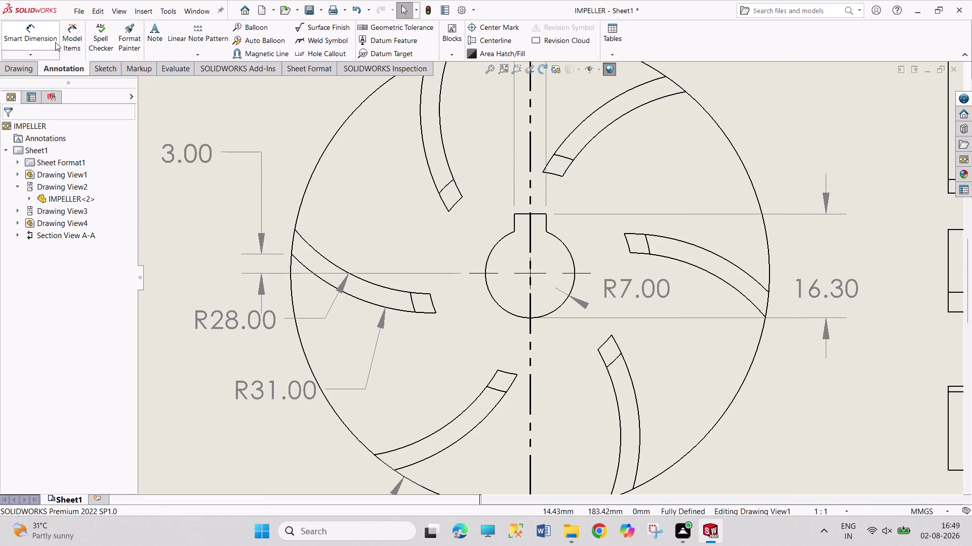
Dimension the 3.00 offset from the left blade's inner tip to the horizontal centre line.
click(42, 39)
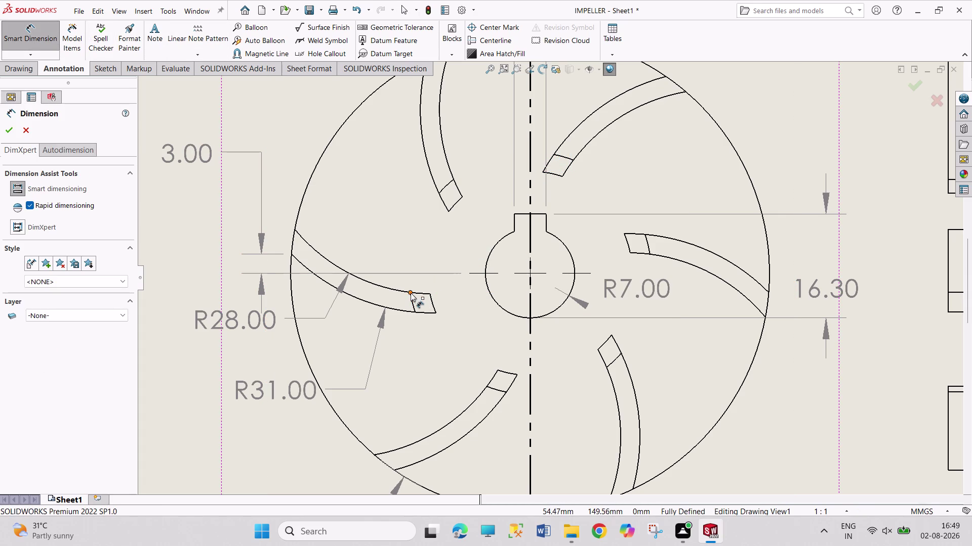
click(411, 293)
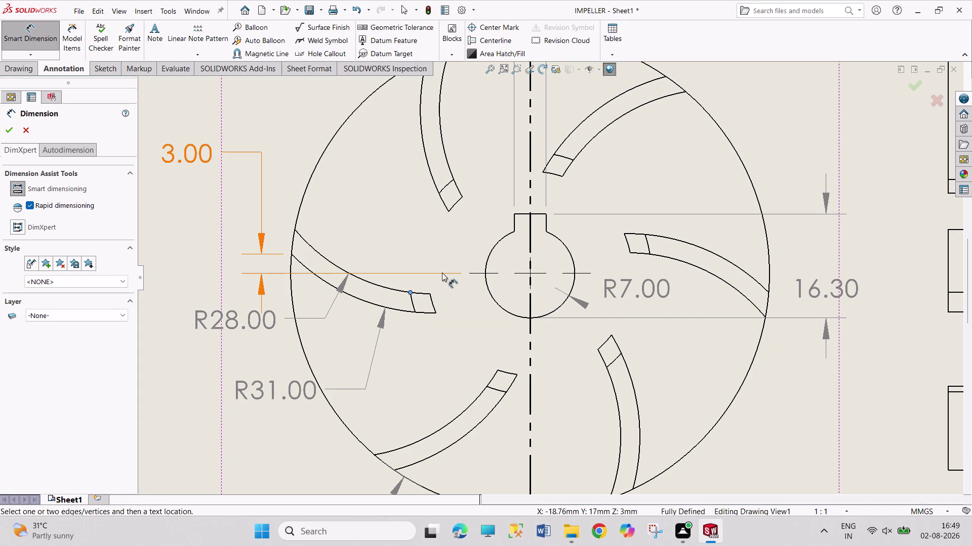
click(477, 275)
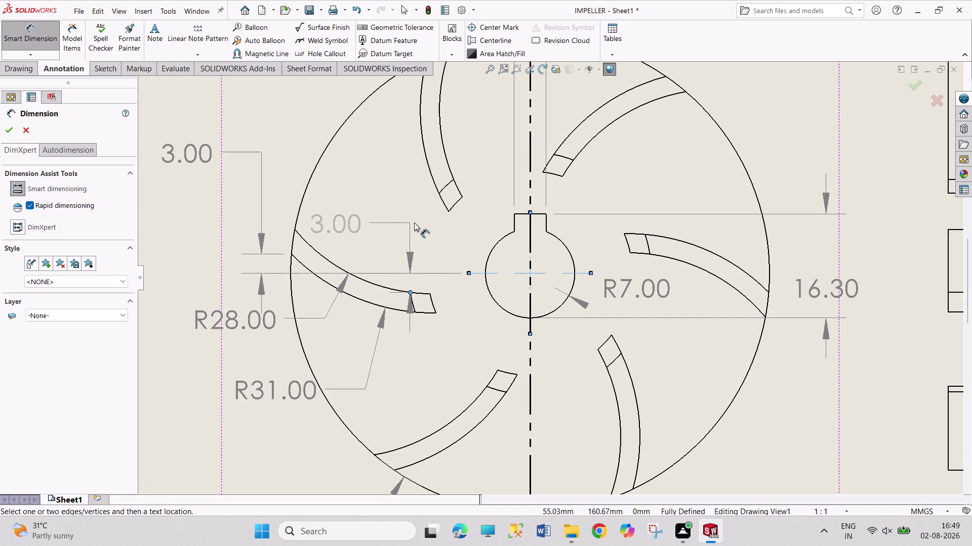
click(414, 222)
Begin an R16.00 radius dimension on a blade arc.
scroll(up, 3)
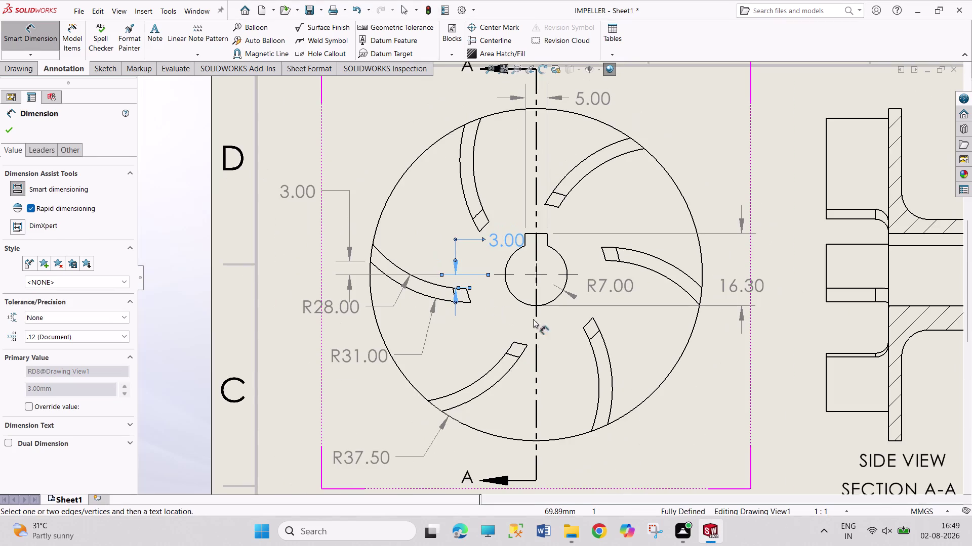
scroll(up, 3)
scroll(up, 3)
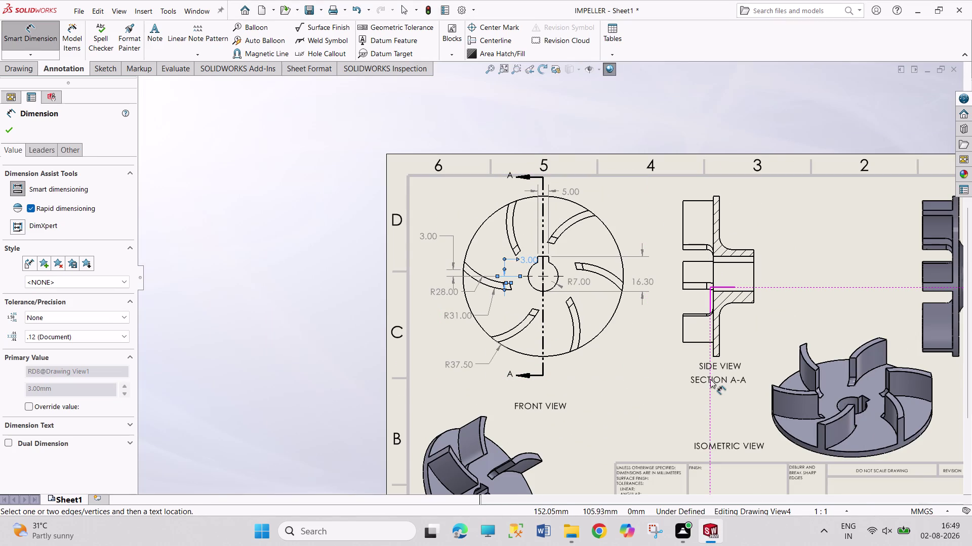
scroll(down, 3)
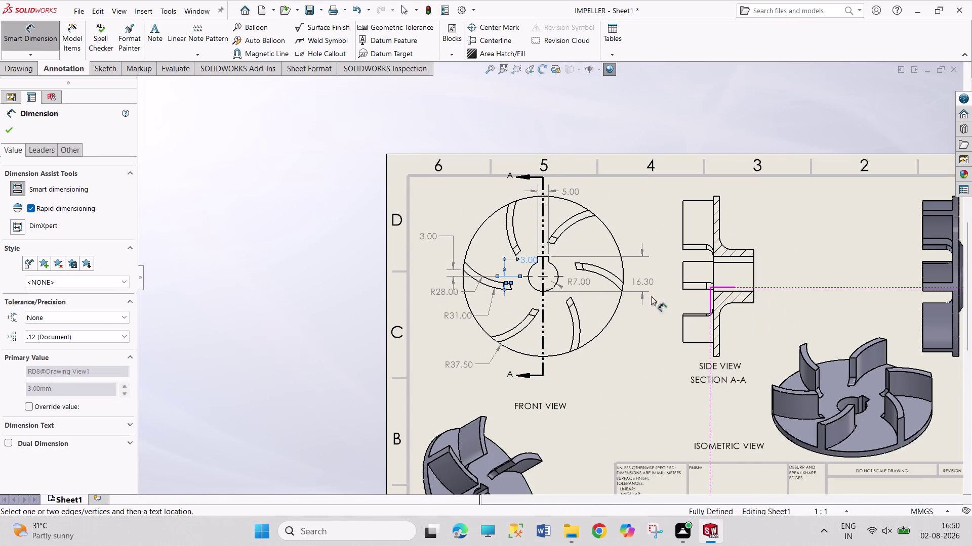
scroll(down, 3)
click(379, 323)
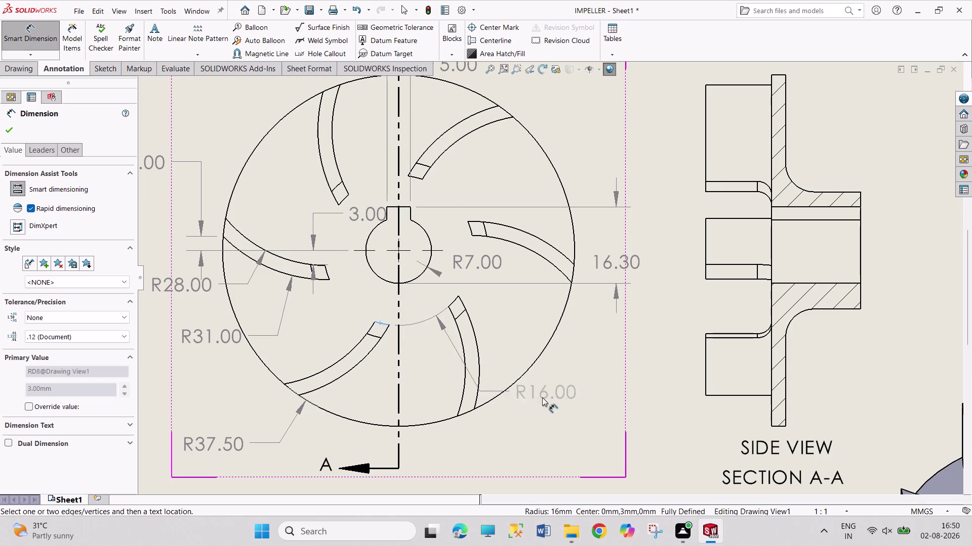
Cancel the stray radius and dimension the lower-left blade arc as R19.00.
key(Escape)
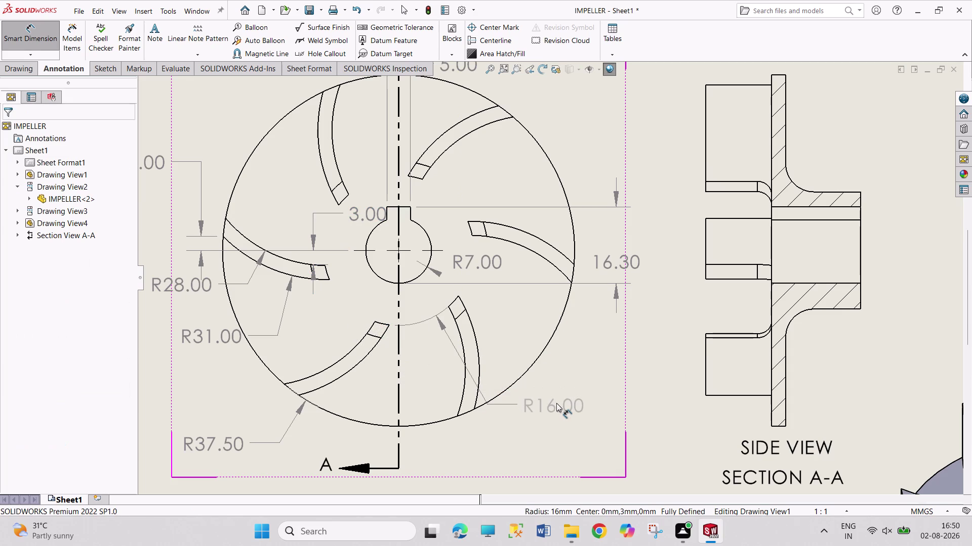
click(372, 337)
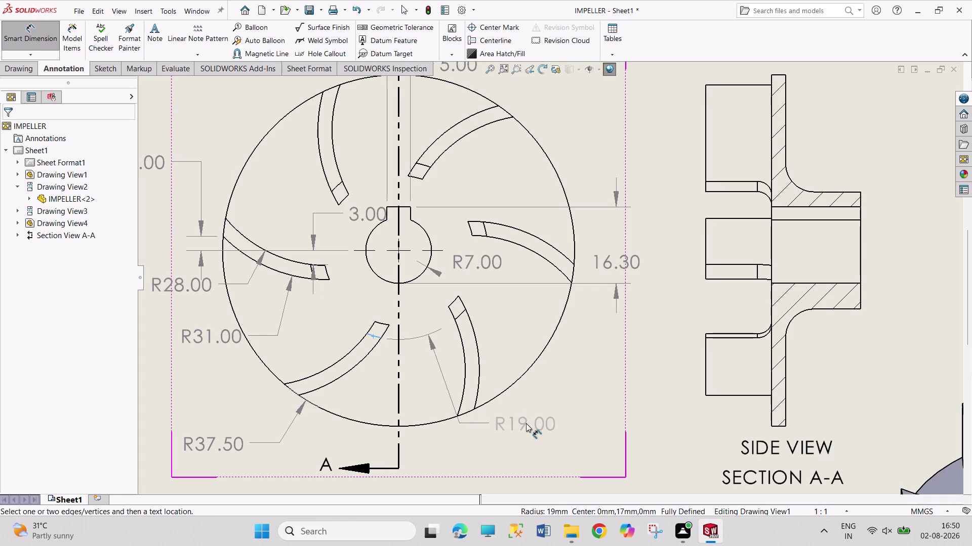
click(526, 424)
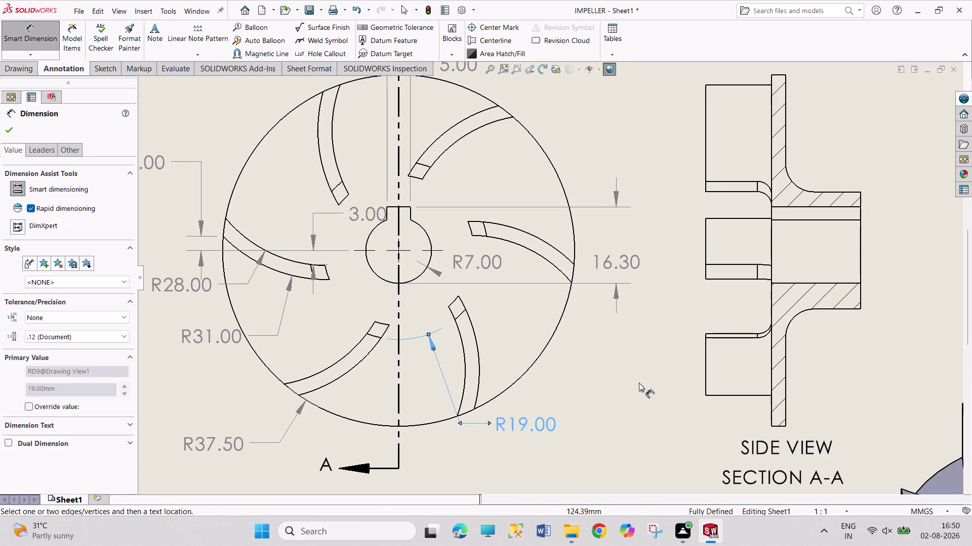
drag(431, 345, 395, 340)
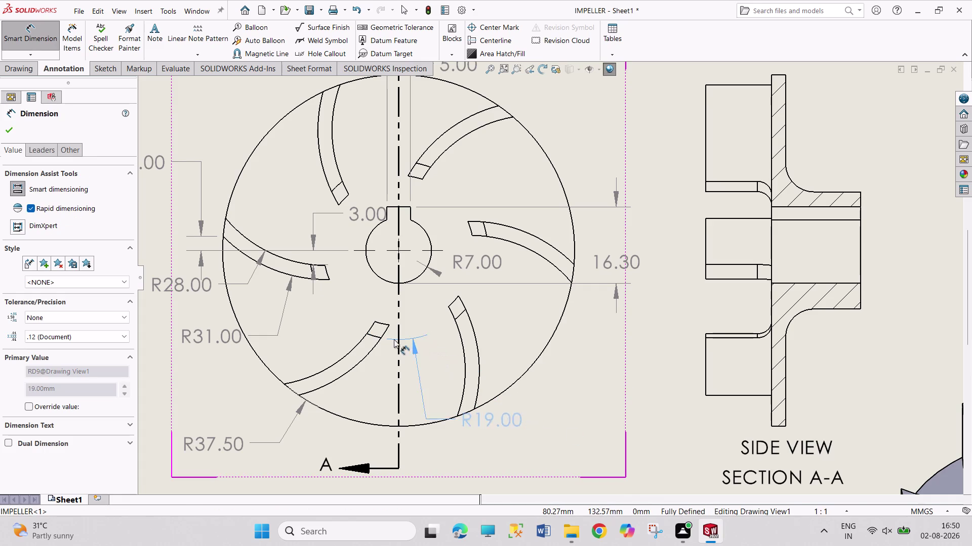
drag(395, 340, 331, 313)
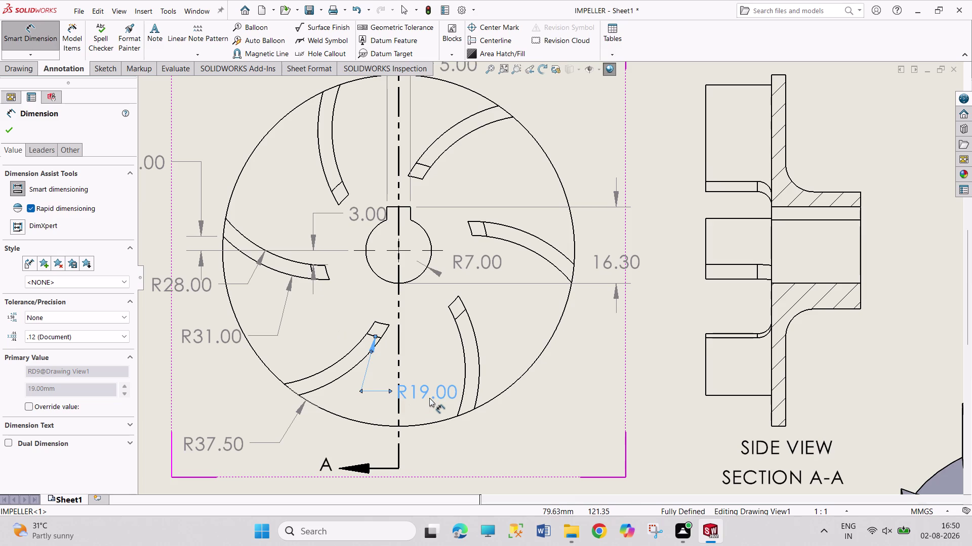
drag(430, 396, 447, 387)
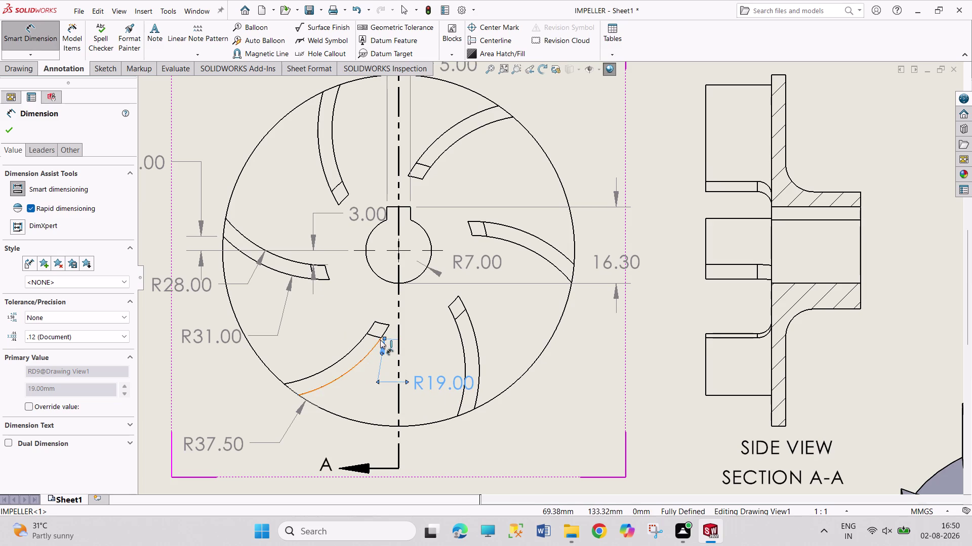
Drag the R19.00 label to sit just left of the lower-left blade.
click(380, 336)
drag(383, 338, 374, 339)
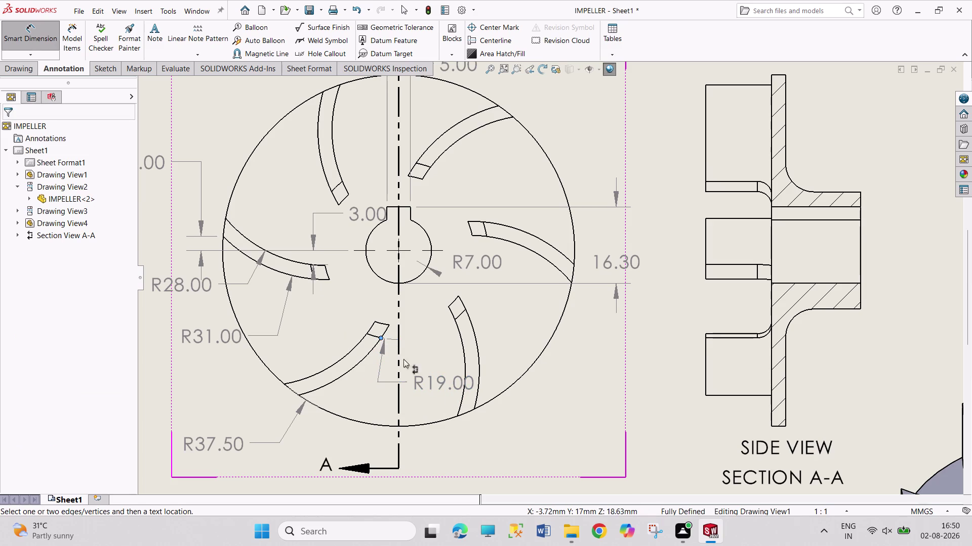
drag(427, 385, 409, 385)
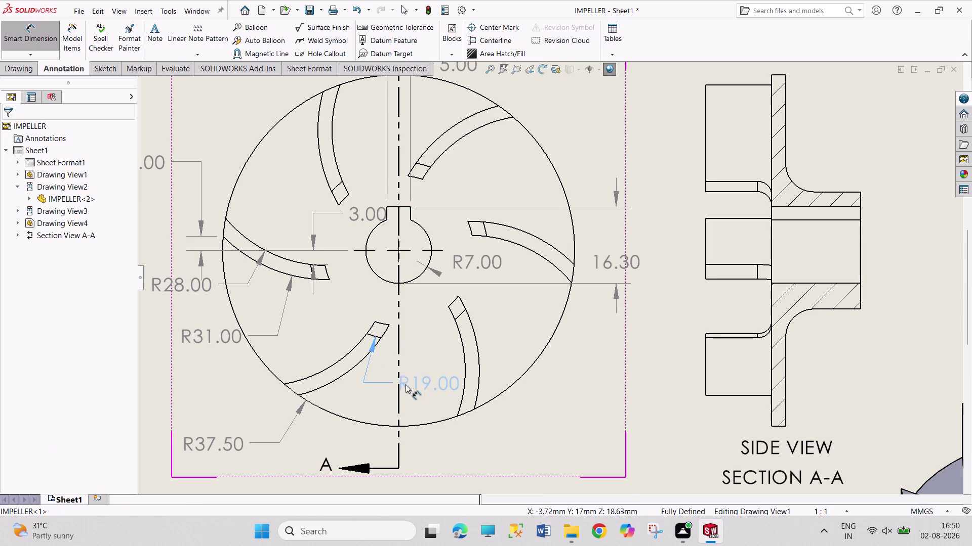
drag(409, 384, 299, 359)
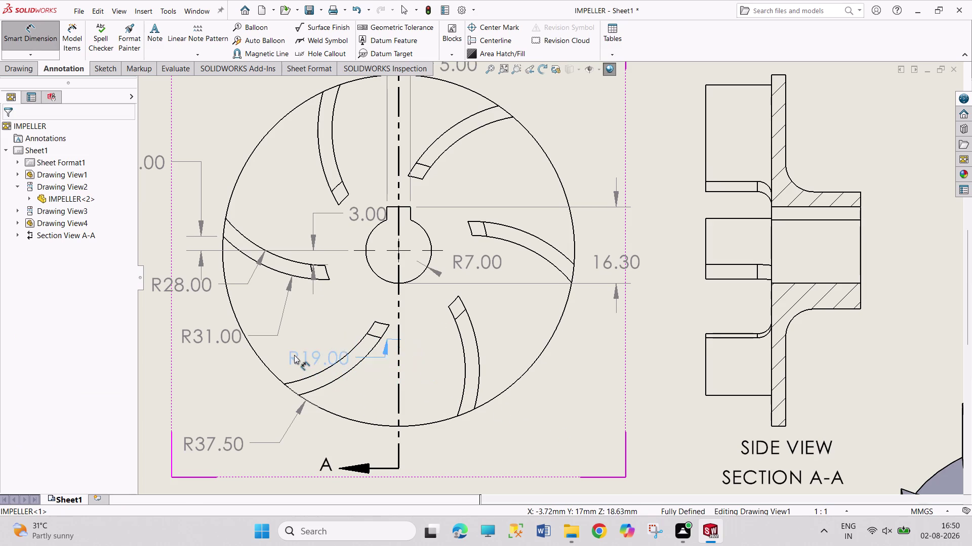
drag(300, 359, 281, 348)
click(572, 434)
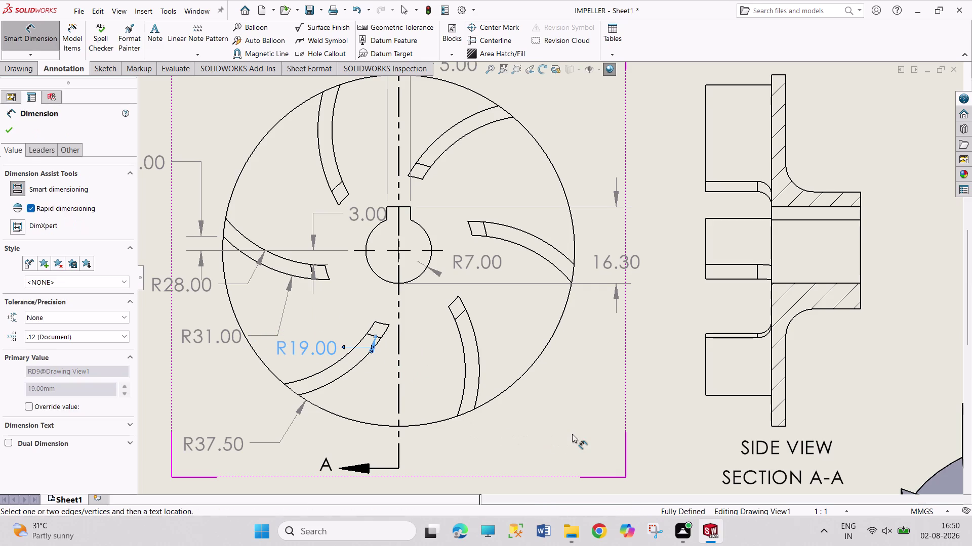
key(Escape)
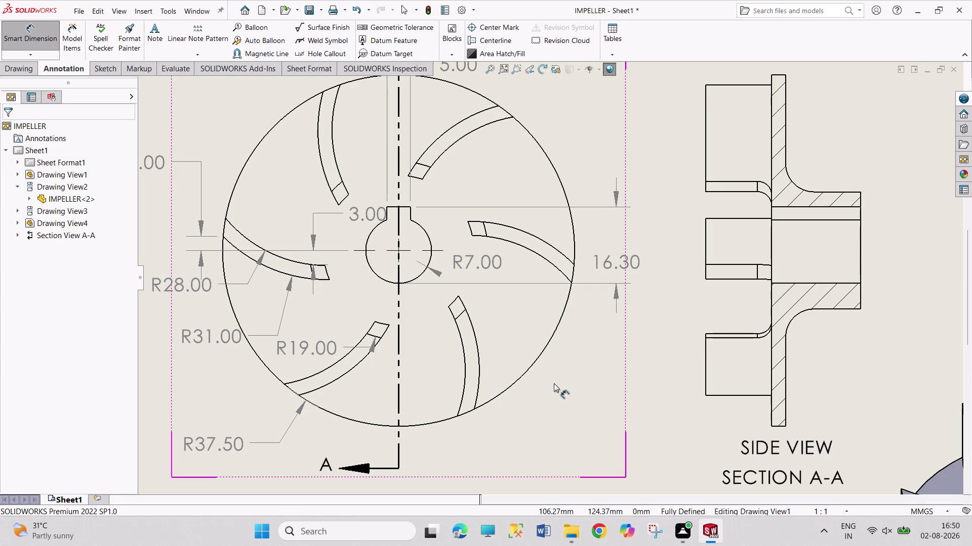
right_click(554, 384)
Move the inner 3.00 label left of the blade and the R7.00 label beside the hub.
click(579, 431)
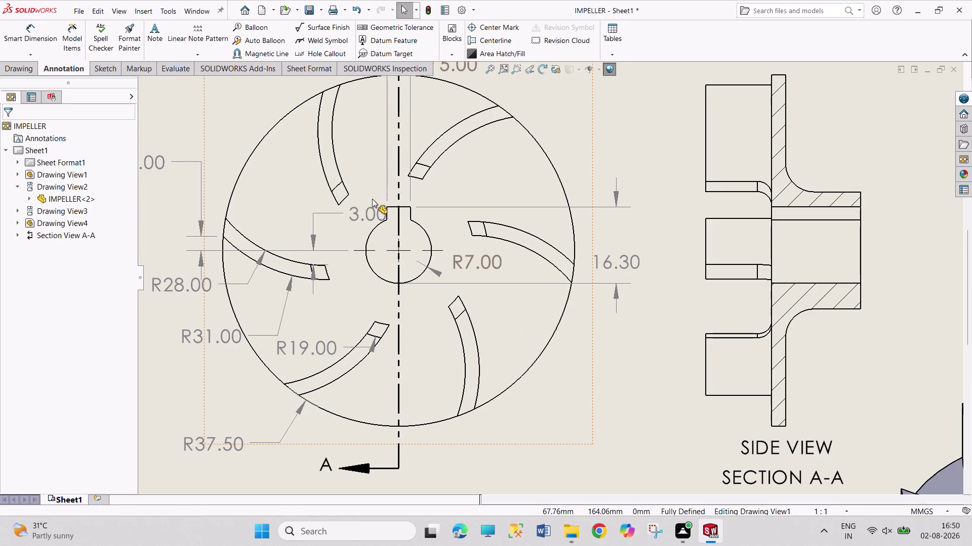
drag(365, 211, 357, 210)
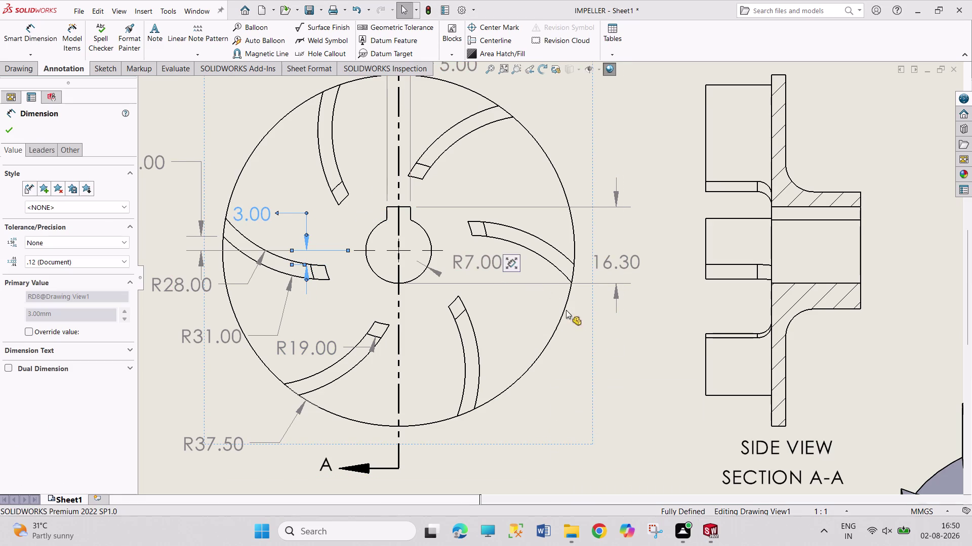
click(613, 354)
drag(469, 267, 509, 296)
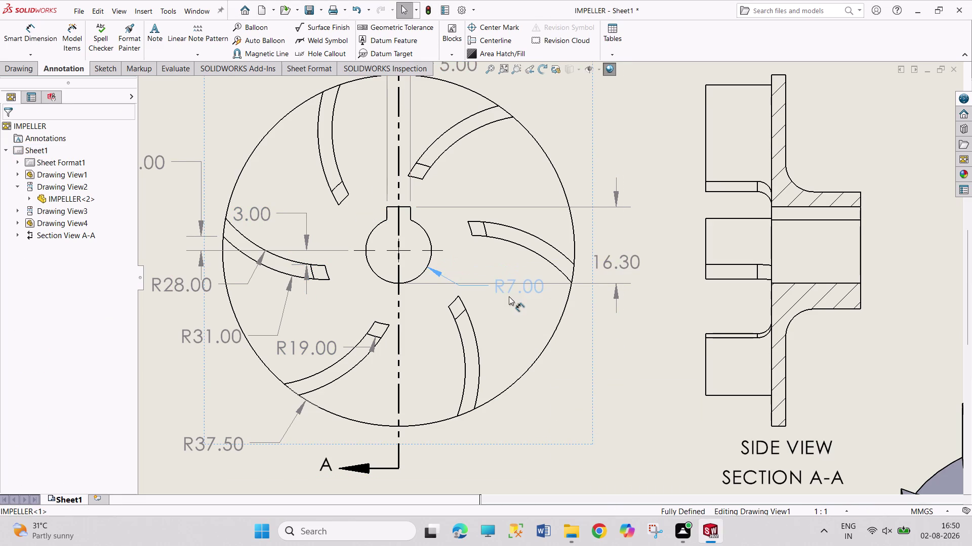
drag(508, 296, 507, 297)
click(632, 371)
scroll(up, 3)
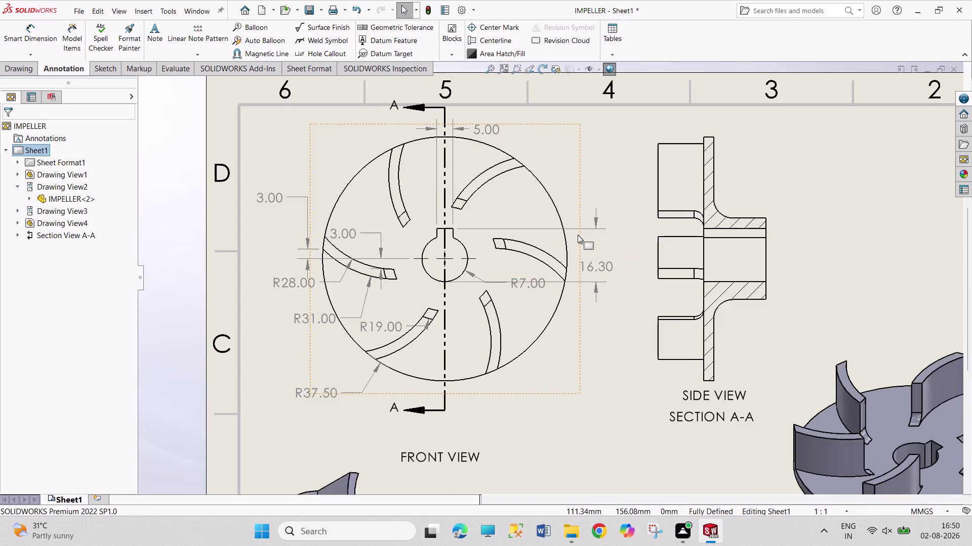
scroll(up, 3)
scroll(down, 3)
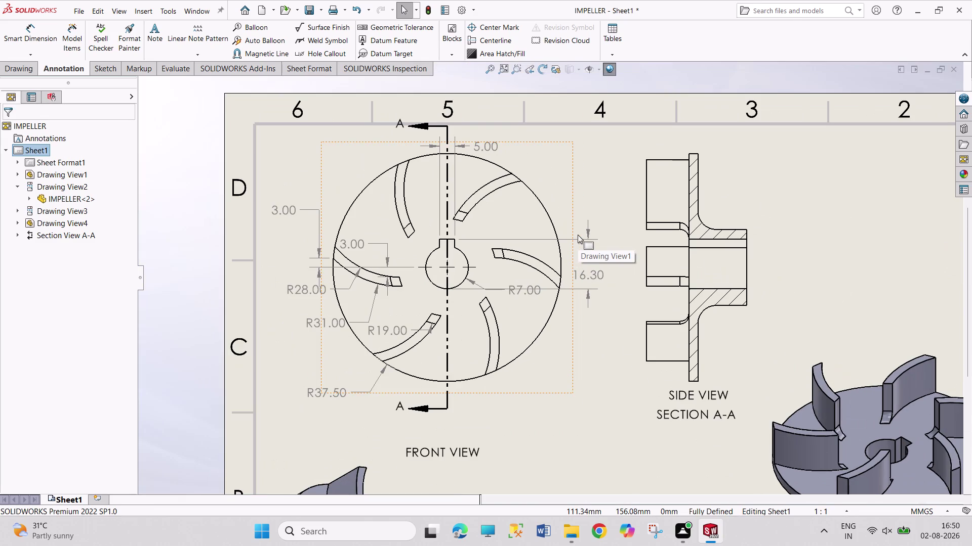
right_drag(607, 397, 597, 328)
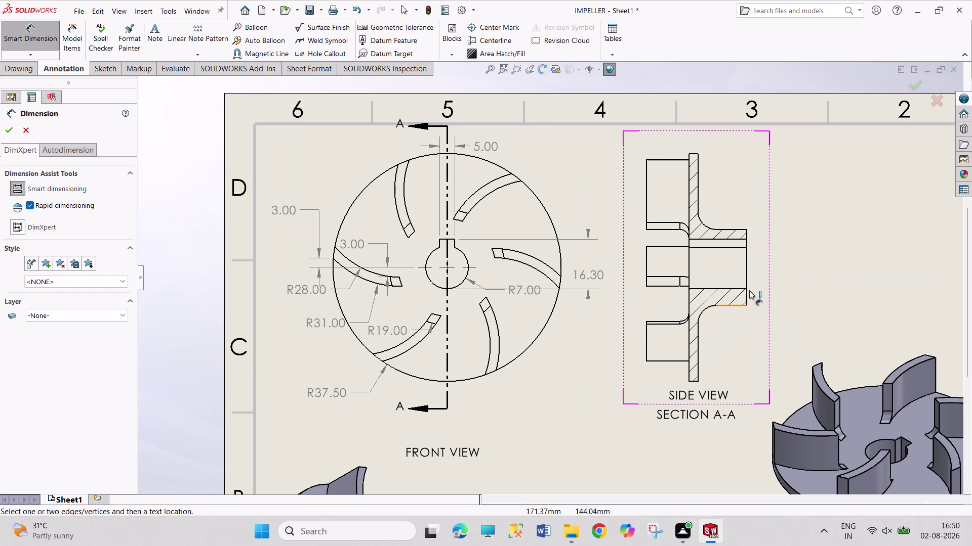
Dimension the Section A-A hub with a Ø25.00 diameter and 16.00 length.
click(746, 275)
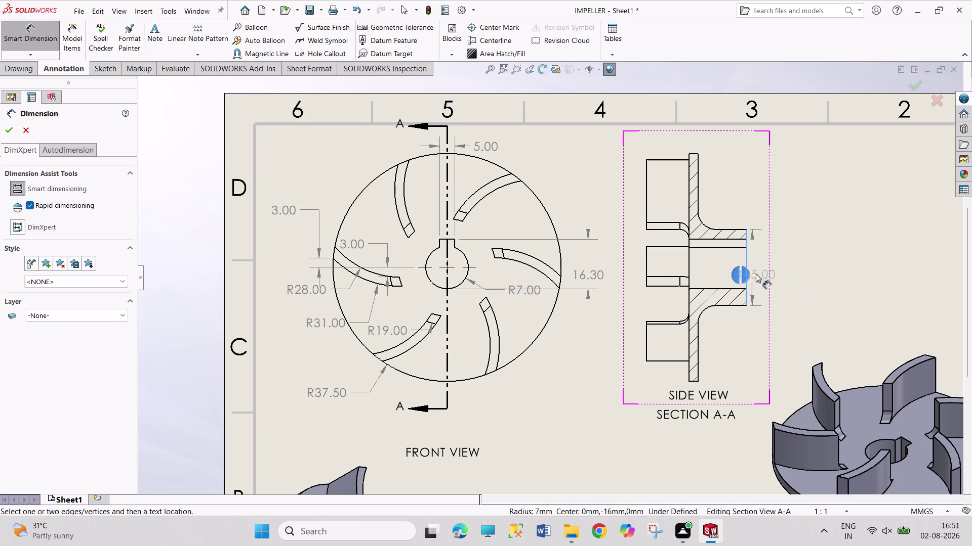
click(813, 265)
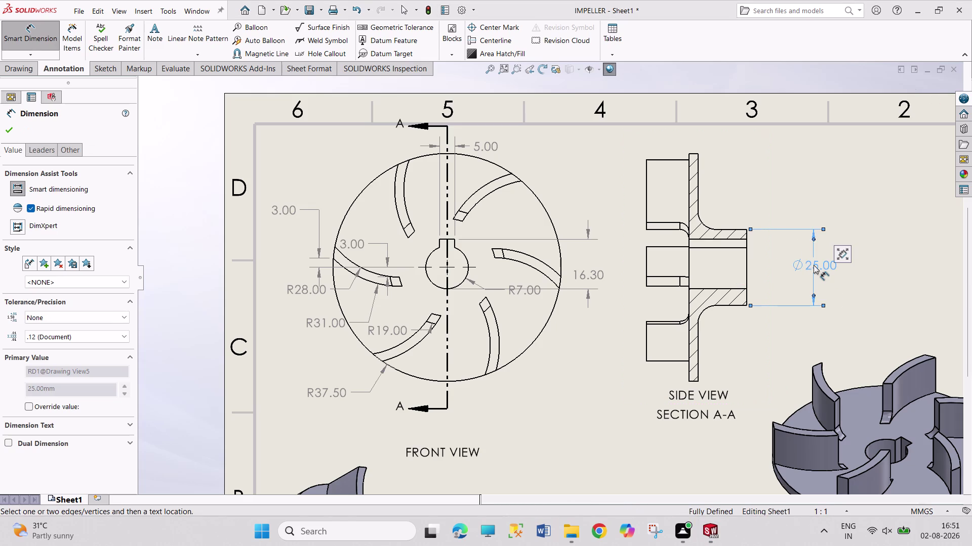
click(699, 193)
click(744, 252)
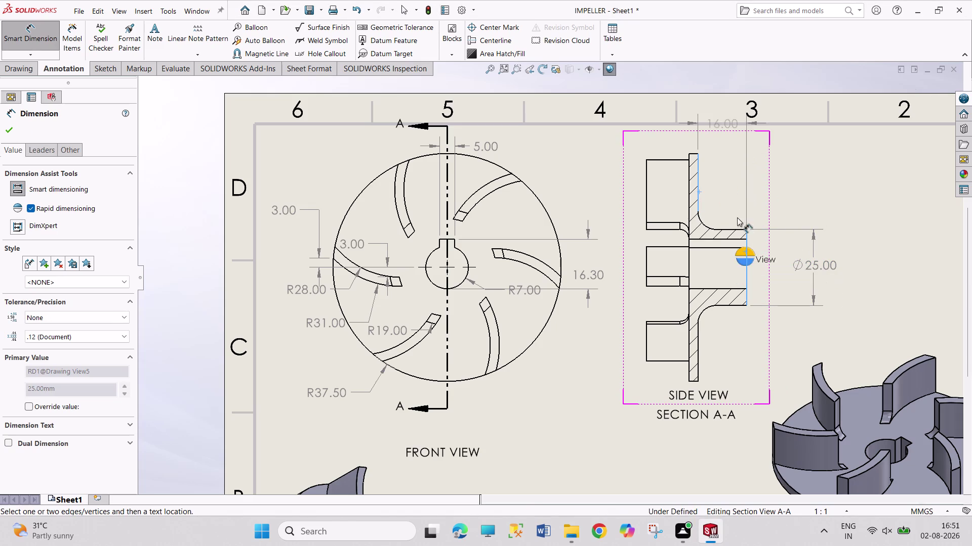
click(724, 181)
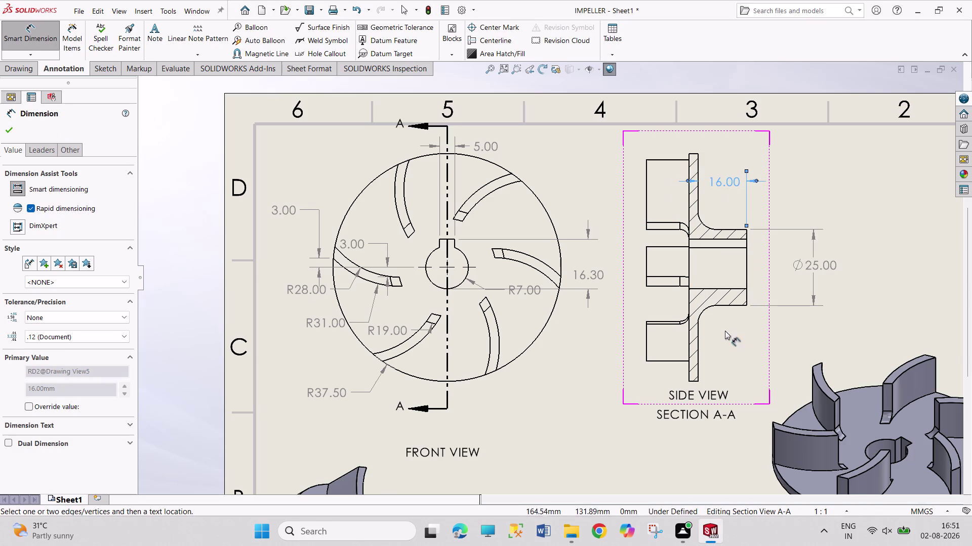
click(694, 153)
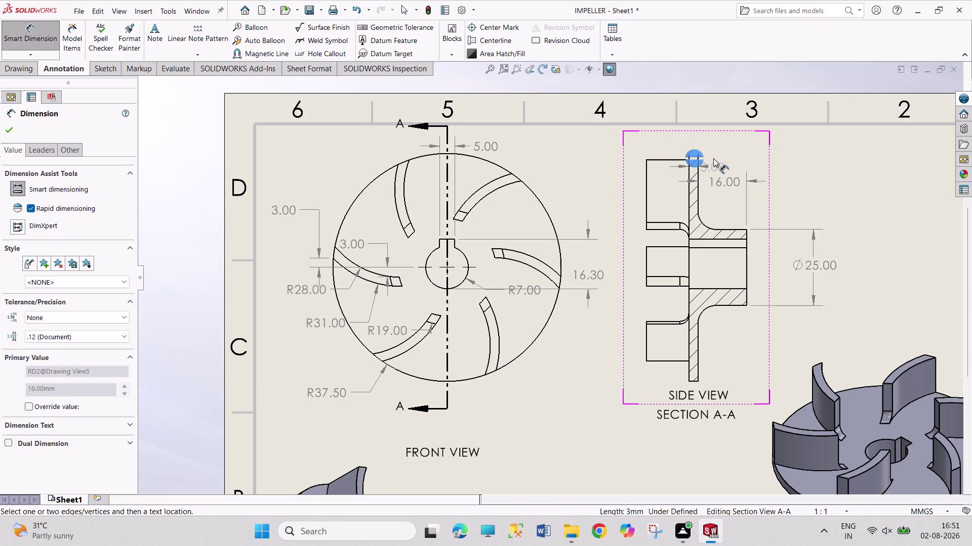
Add the 3.00 disc thickness and R6.00 fillet radius to Section A-A.
click(736, 143)
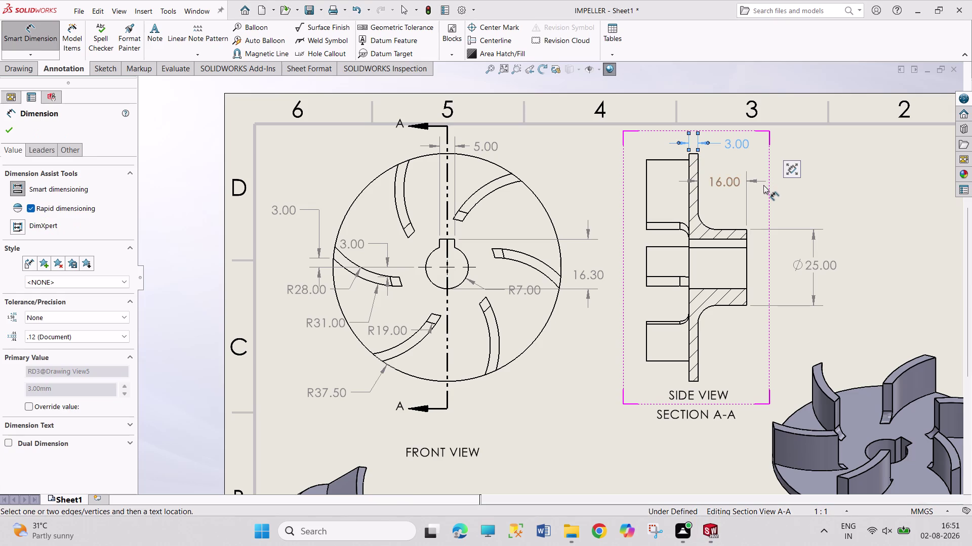
click(704, 309)
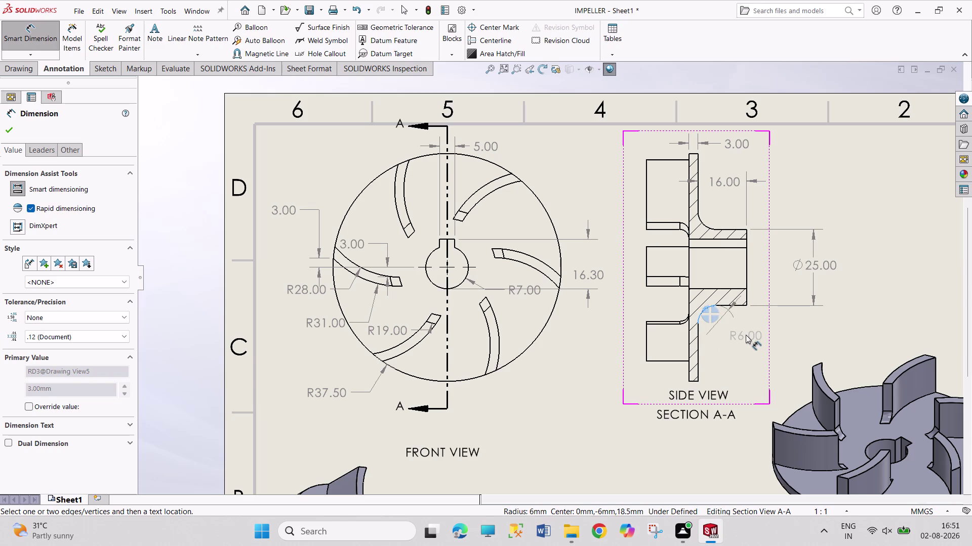
click(729, 335)
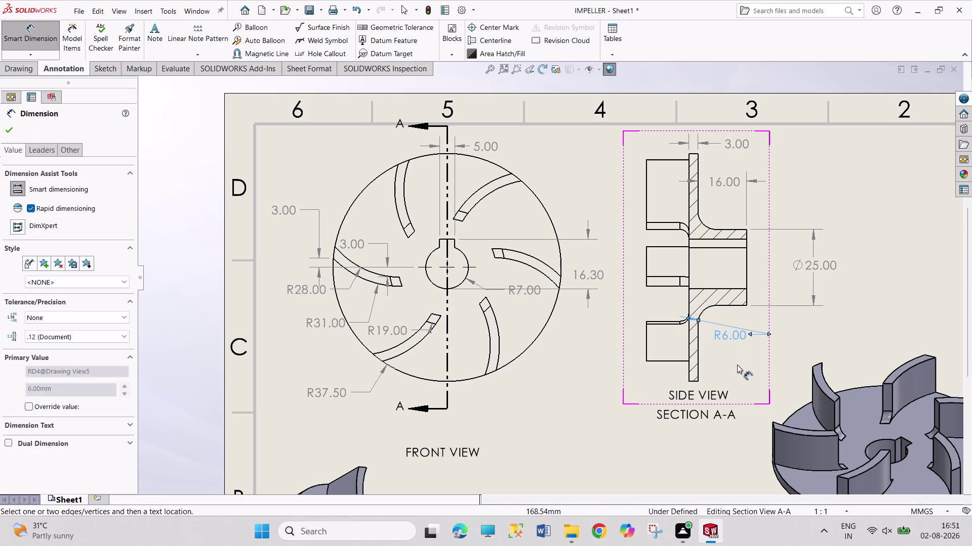
click(684, 231)
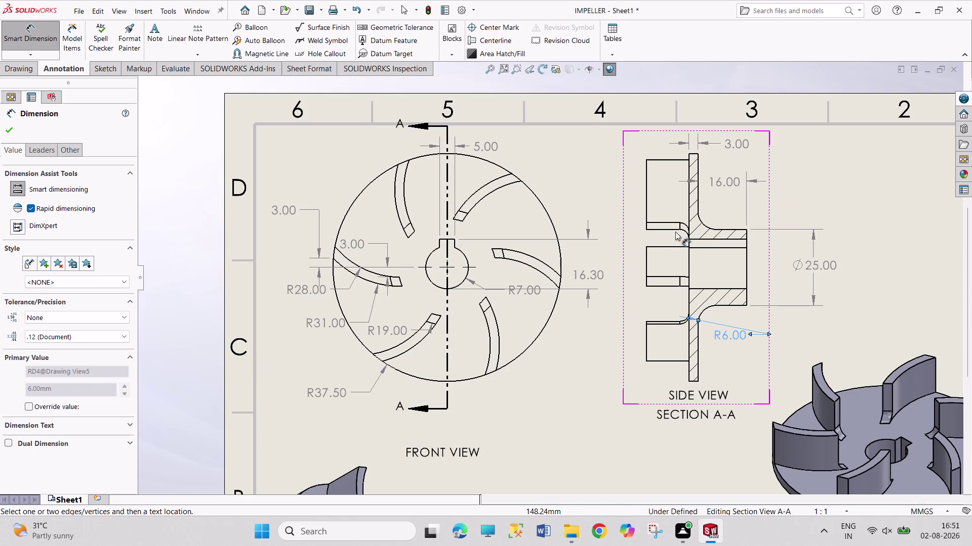
click(684, 232)
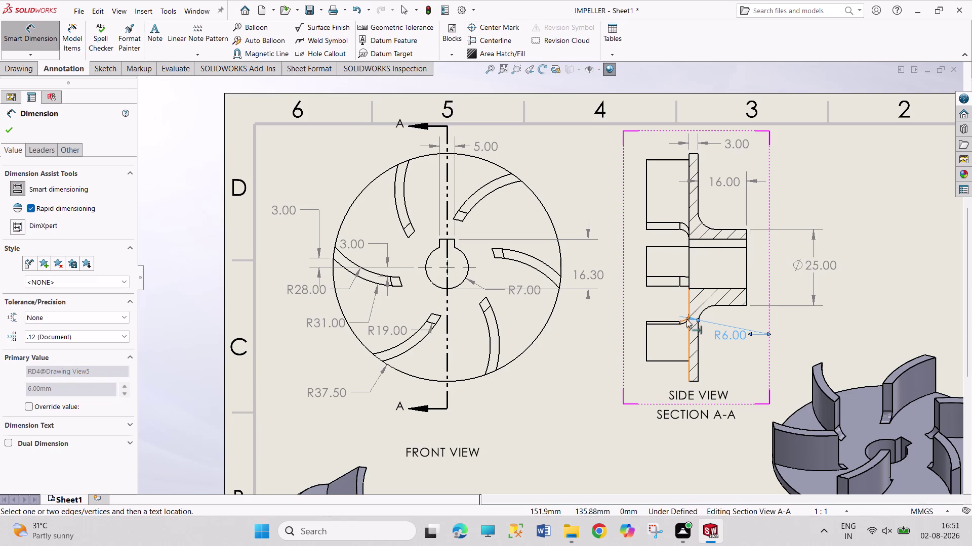
Zoom in and try dimensioning the small fillet next to the R6.00 leader.
click(685, 322)
scroll(down, 3)
scroll(down, 3)
scroll(down, 3)
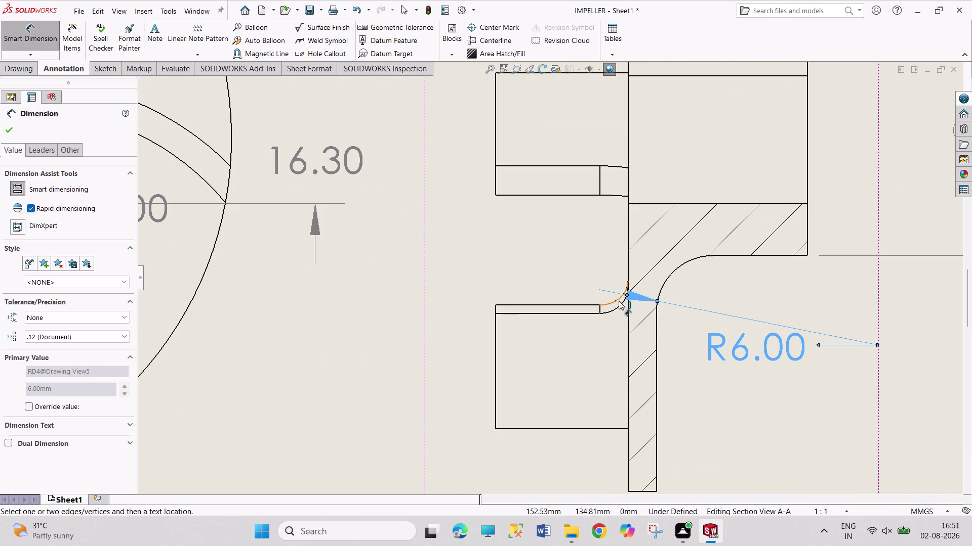
click(618, 298)
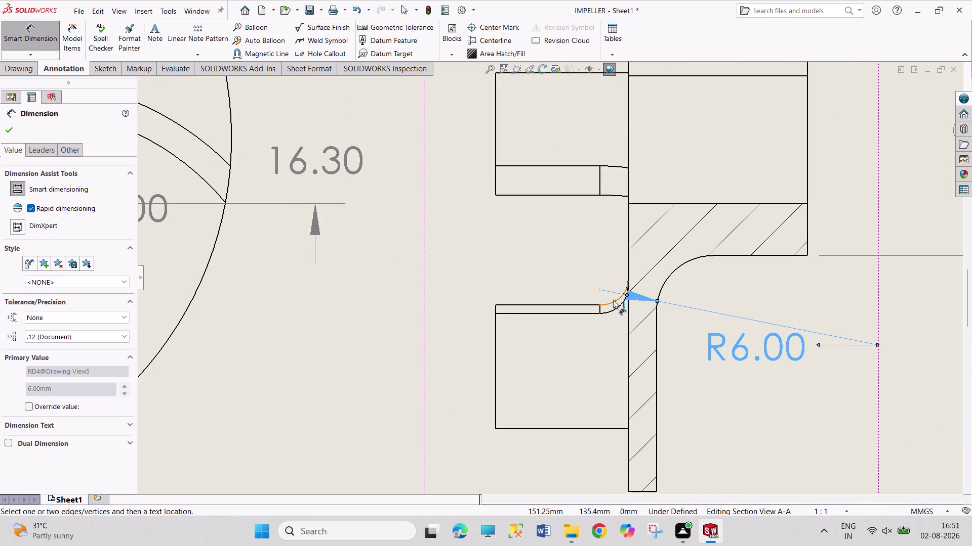
click(615, 307)
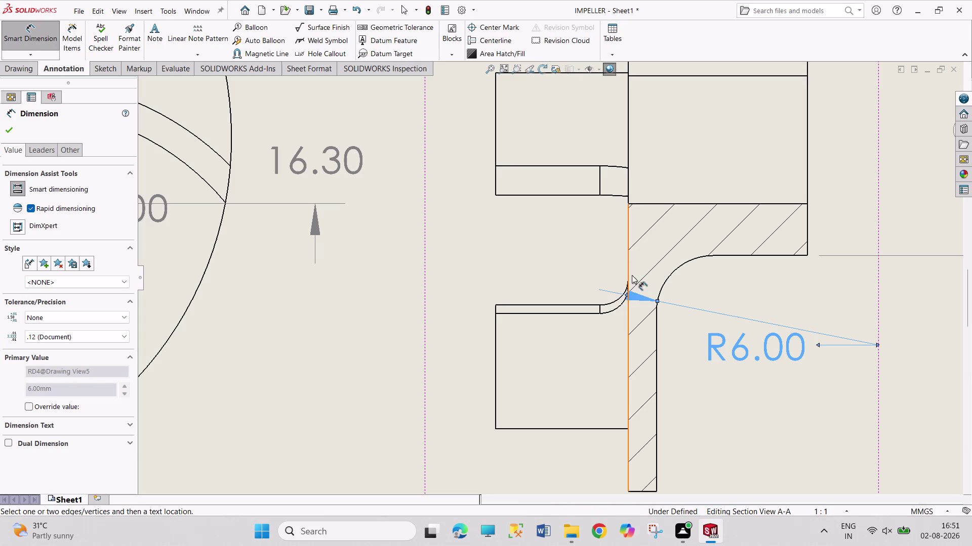
click(616, 301)
right_click(560, 271)
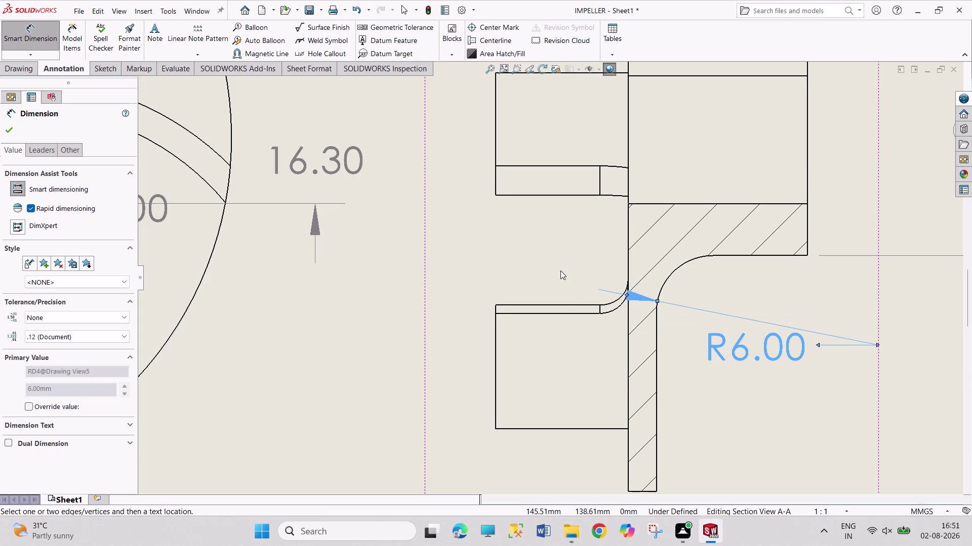
Retry selecting the small fillet arc, then end the dimension command.
click(575, 308)
click(579, 317)
right_drag(565, 286, 561, 212)
right_drag(561, 272, 536, 148)
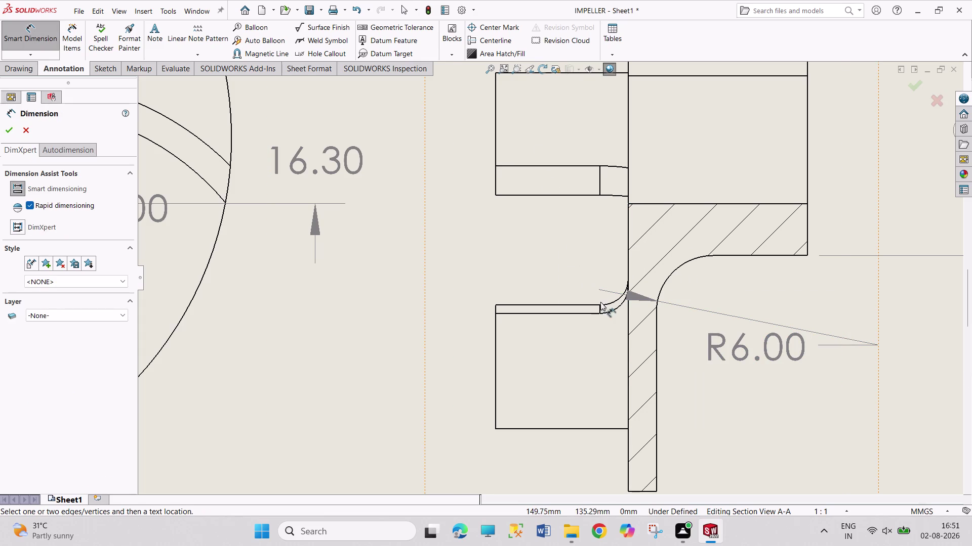
click(608, 304)
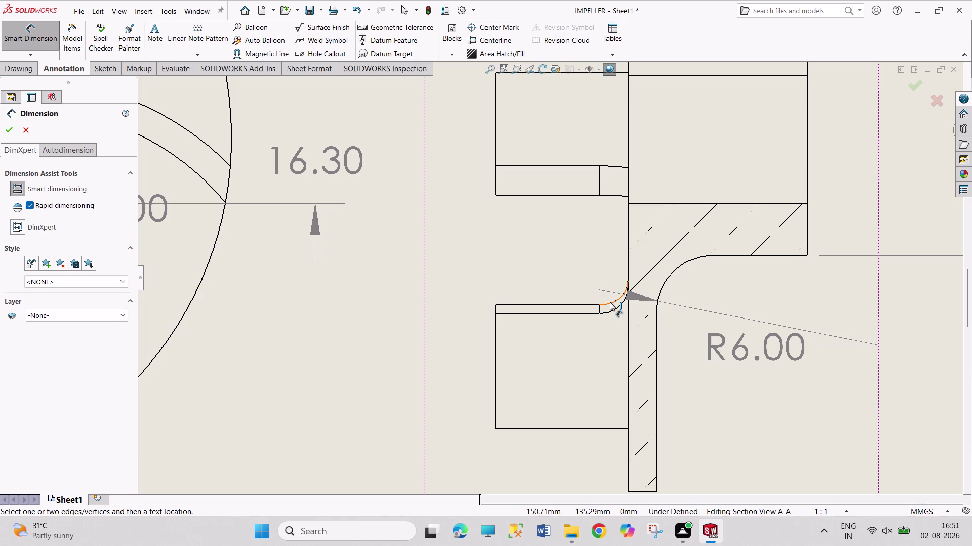
double_click(609, 303)
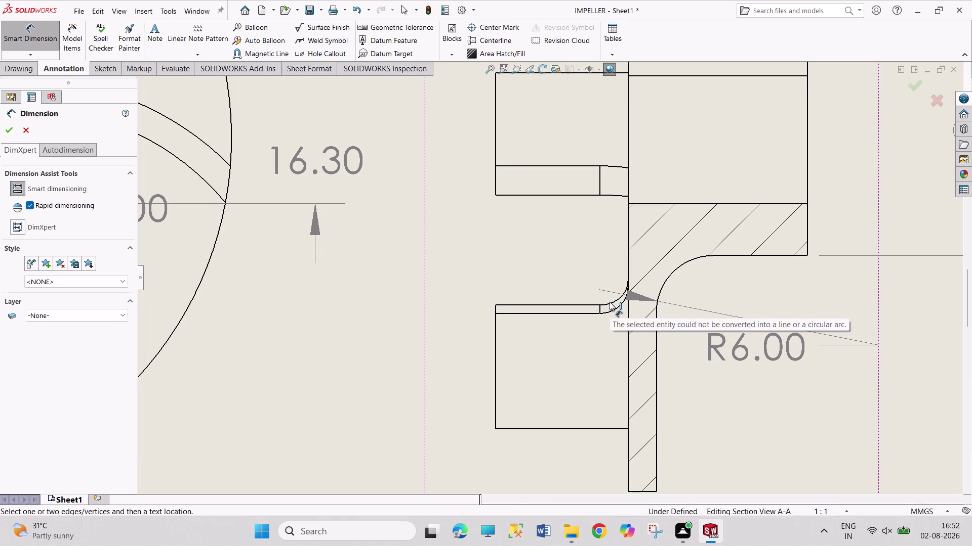
click(612, 309)
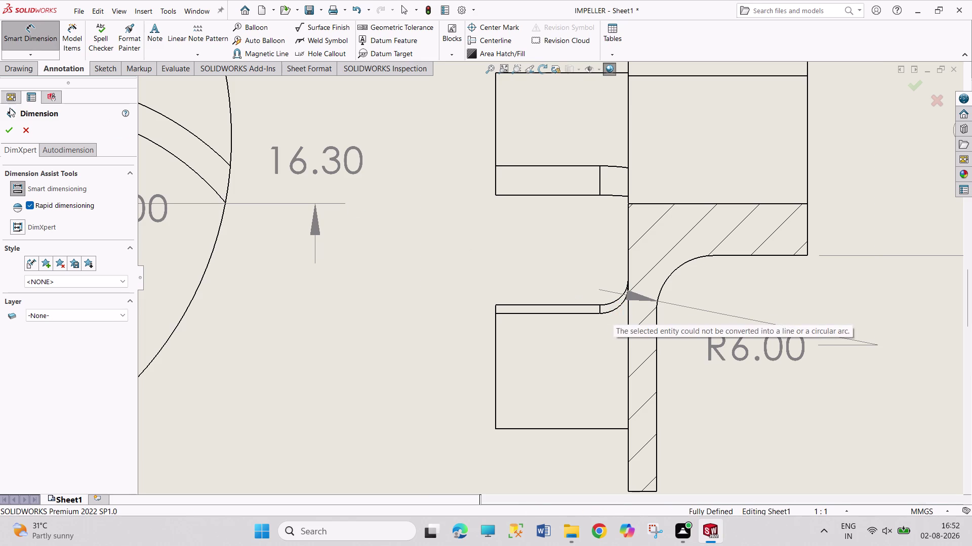
click(8, 131)
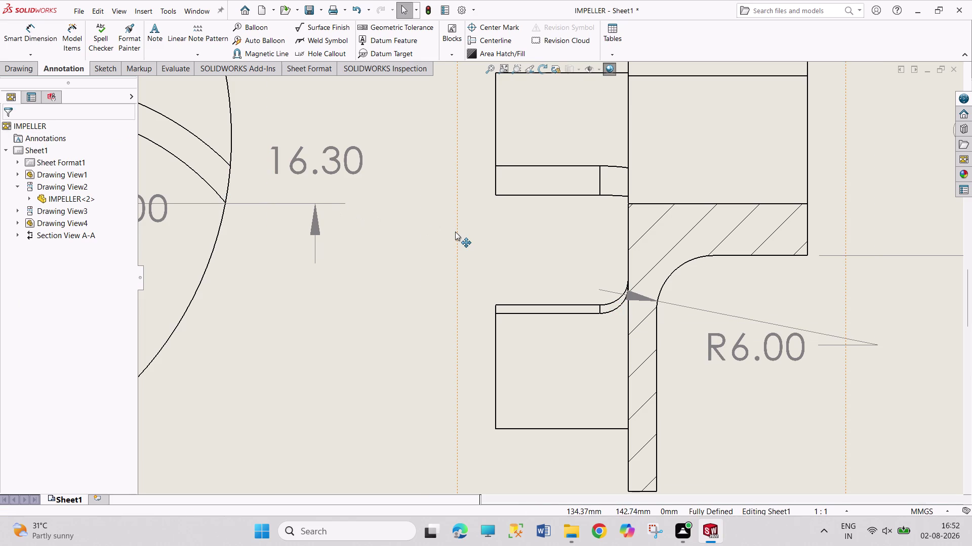
Move the R6.00 radius label beneath the Ø25.00 dimension beside the hub.
right_drag(454, 232, 455, 162)
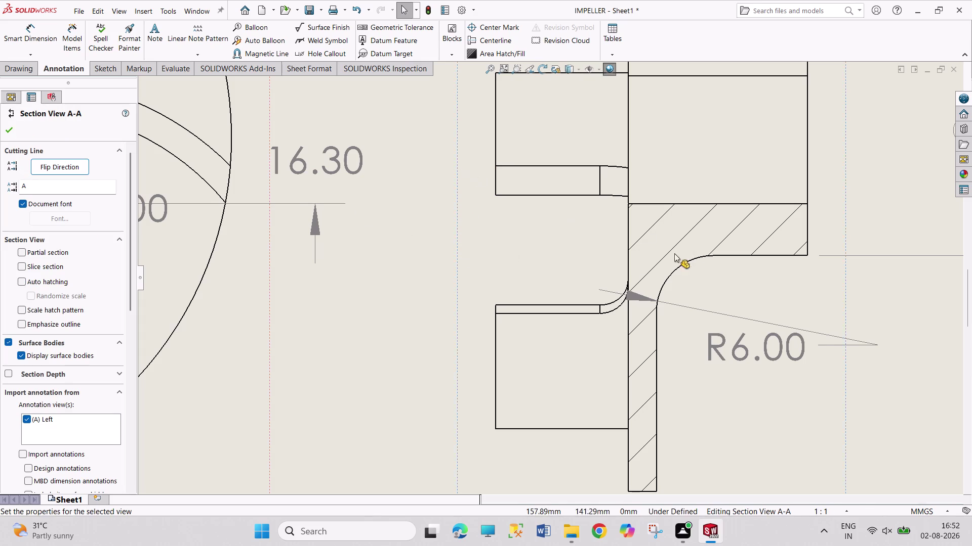
drag(633, 295, 746, 289)
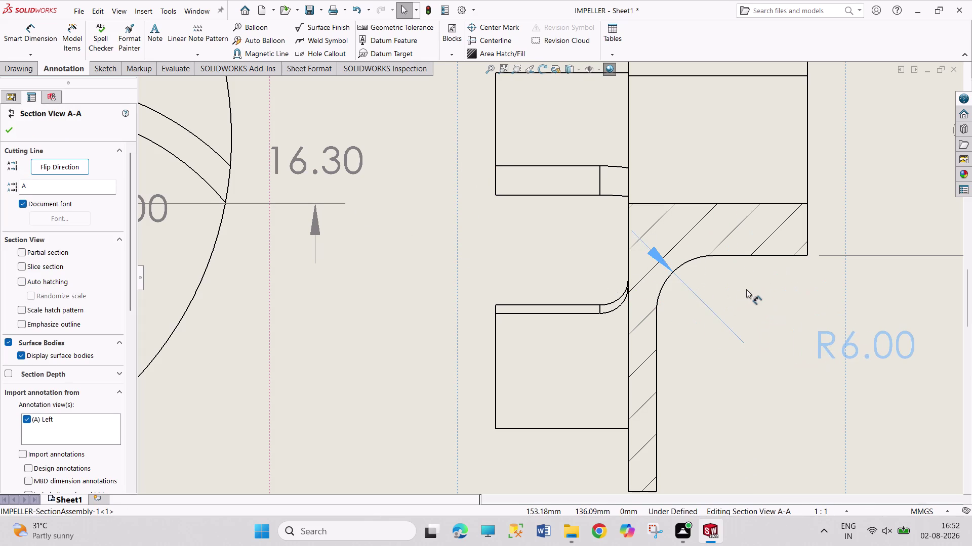
drag(746, 290, 741, 279)
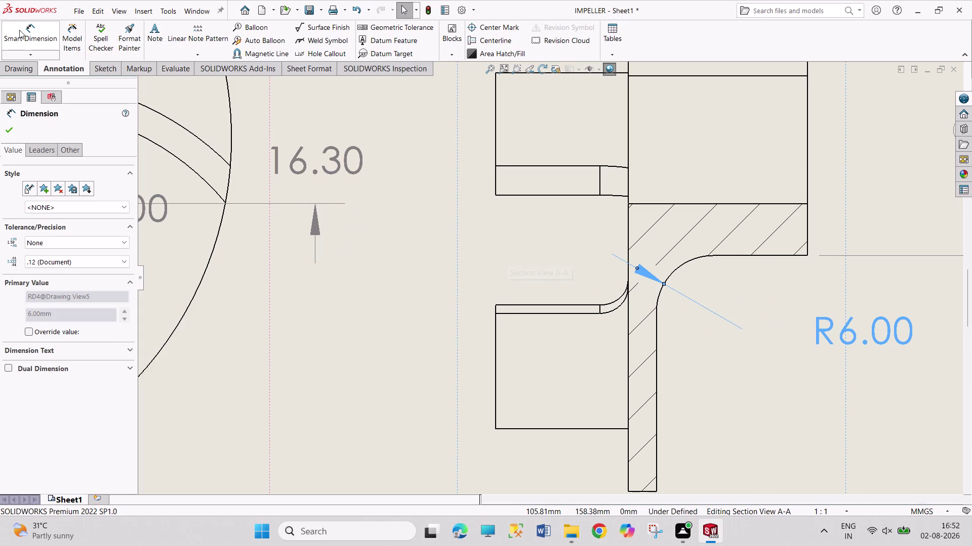
Attempt the small fillet dimension once more with Smart Dimension.
click(39, 33)
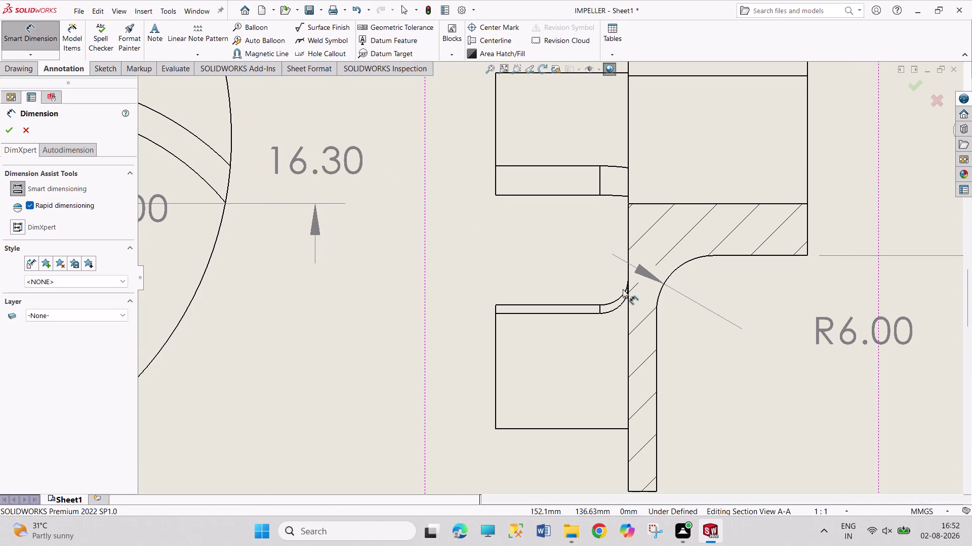
click(618, 298)
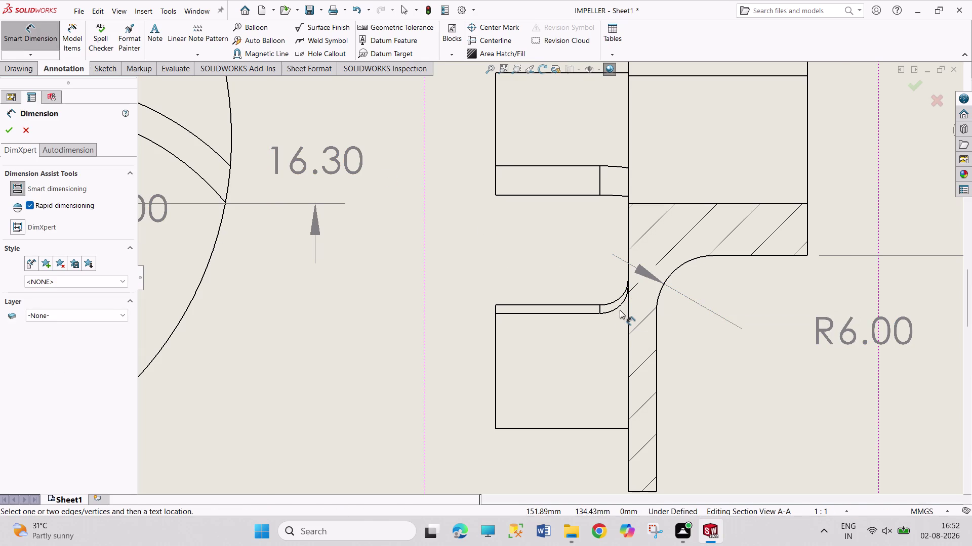
click(619, 308)
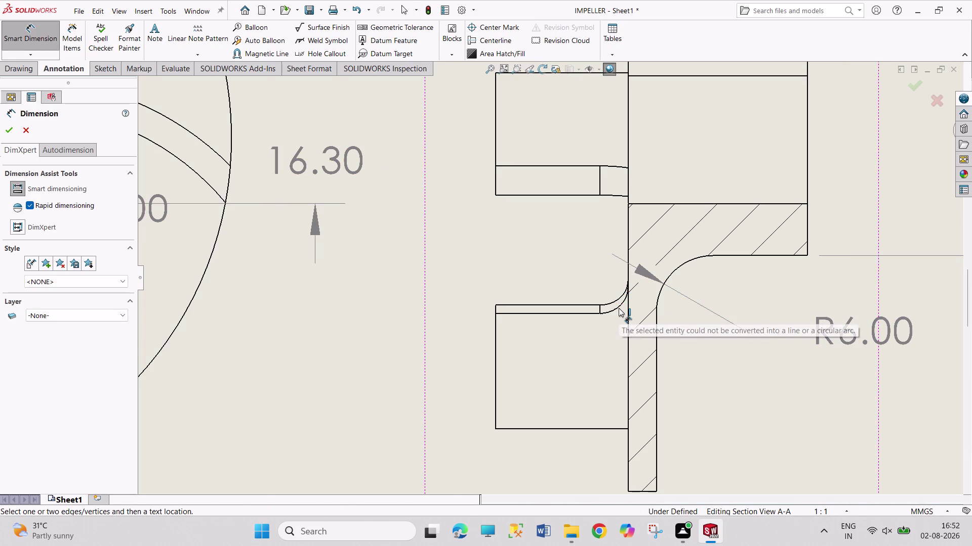
scroll(up, 3)
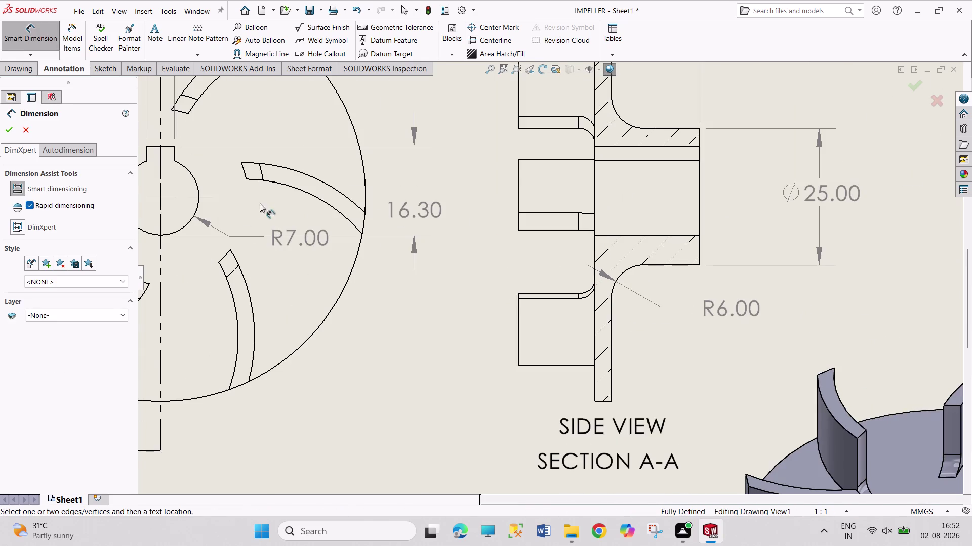
scroll(up, 3)
scroll(down, 3)
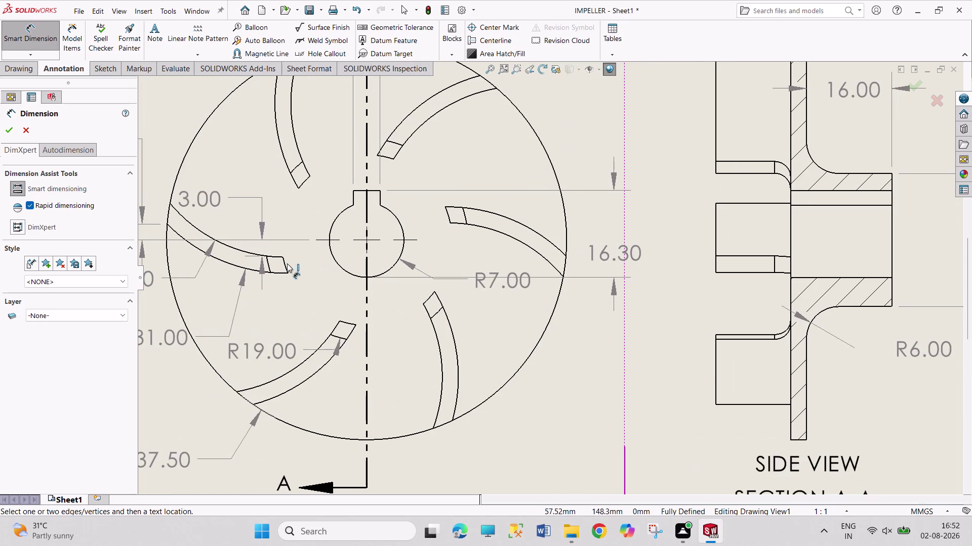
click(285, 265)
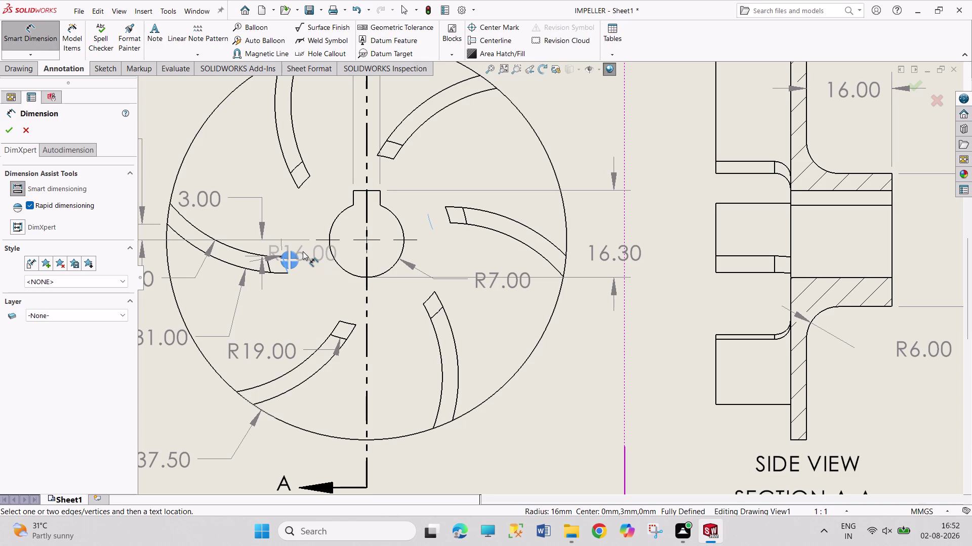
key(Escape)
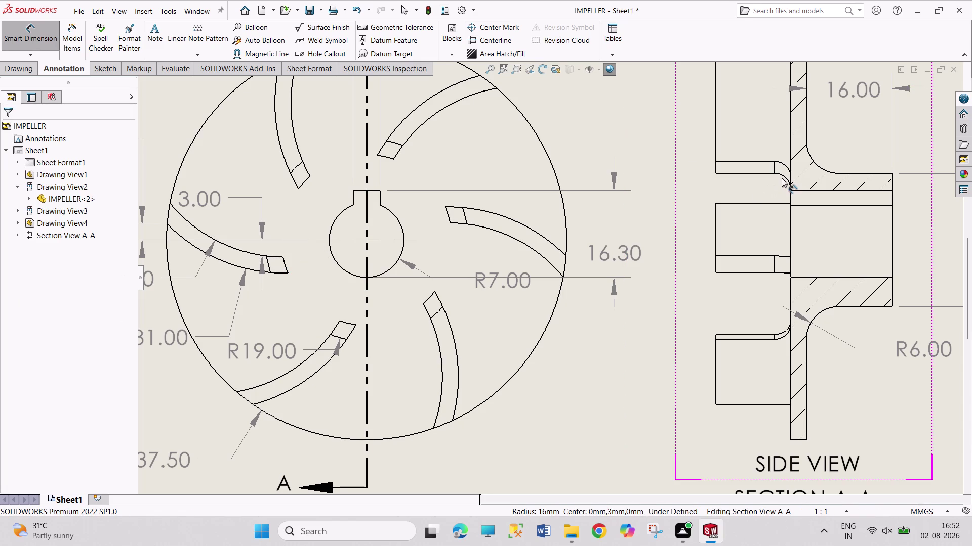
click(782, 178)
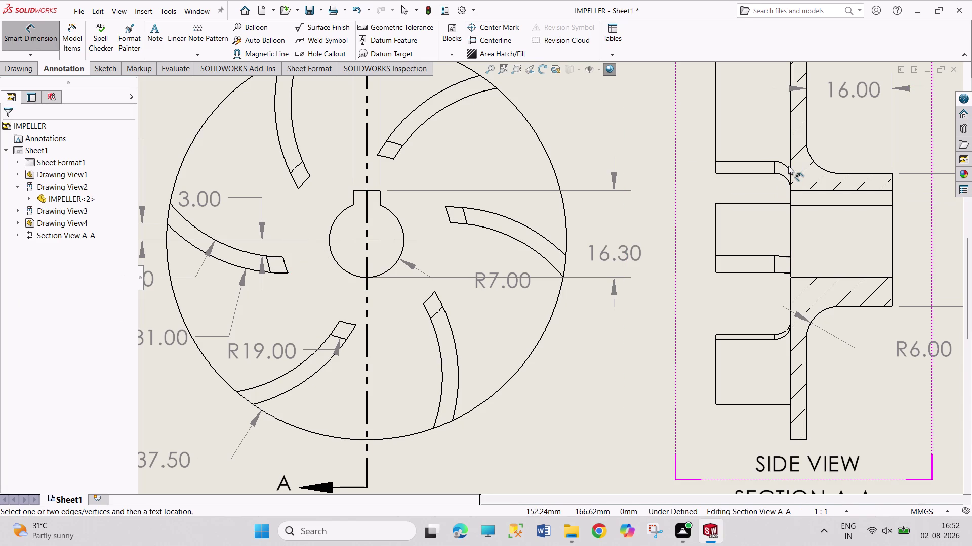
click(786, 166)
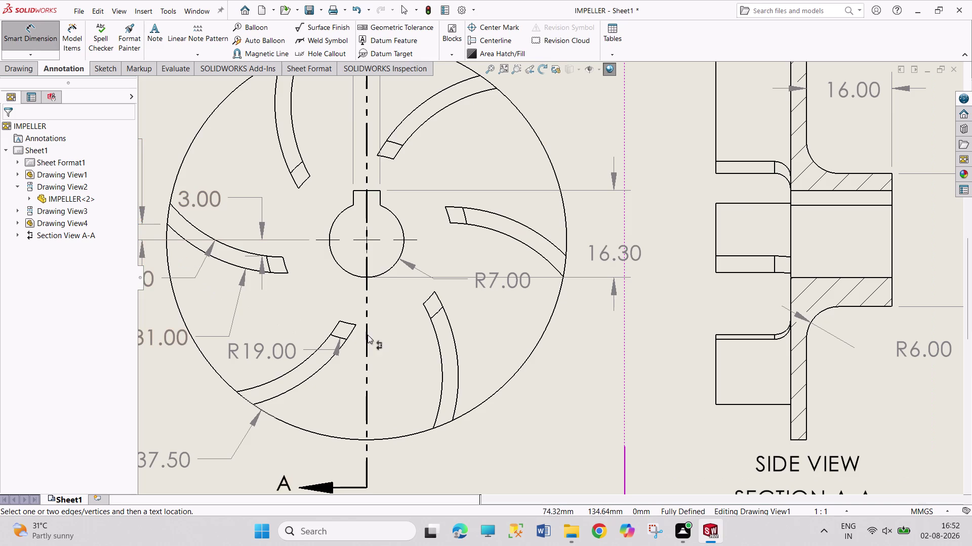
click(352, 332)
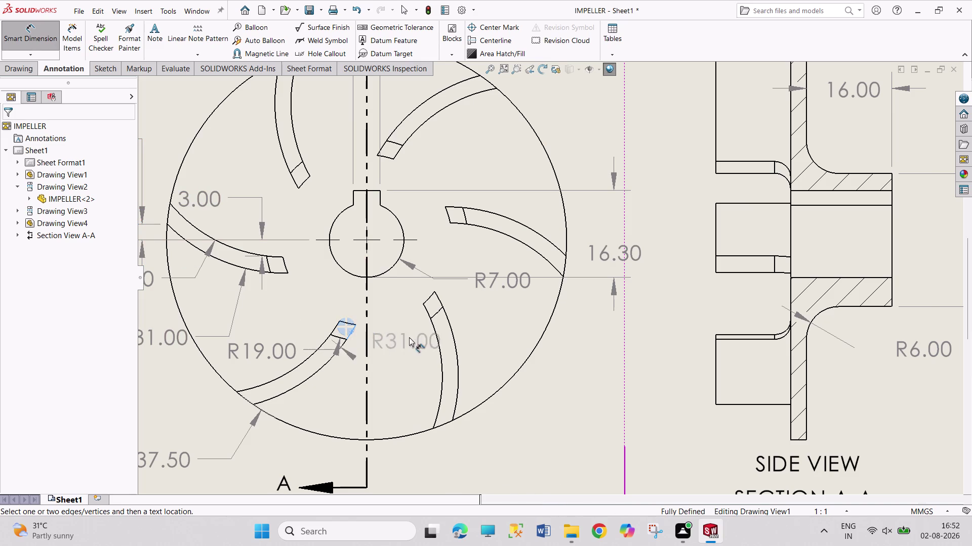
key(Escape)
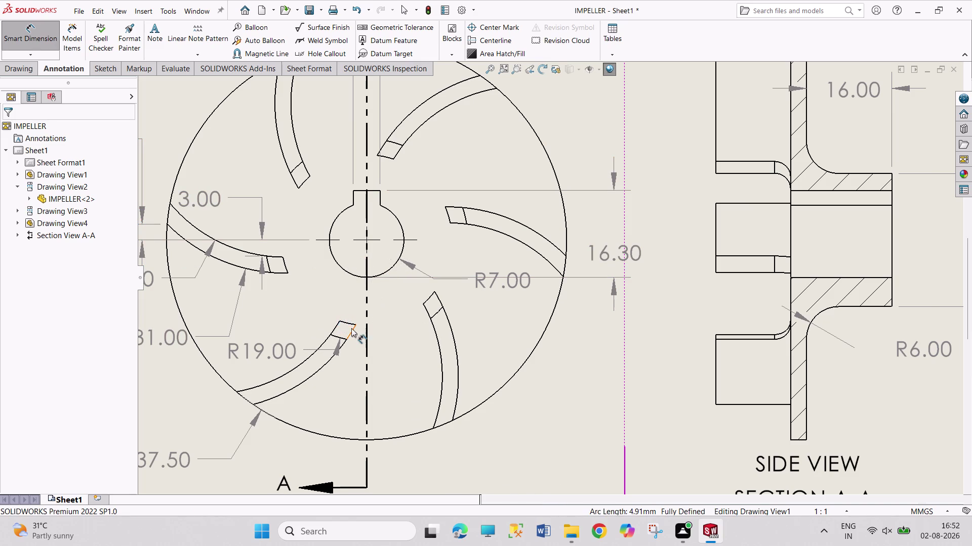
click(352, 323)
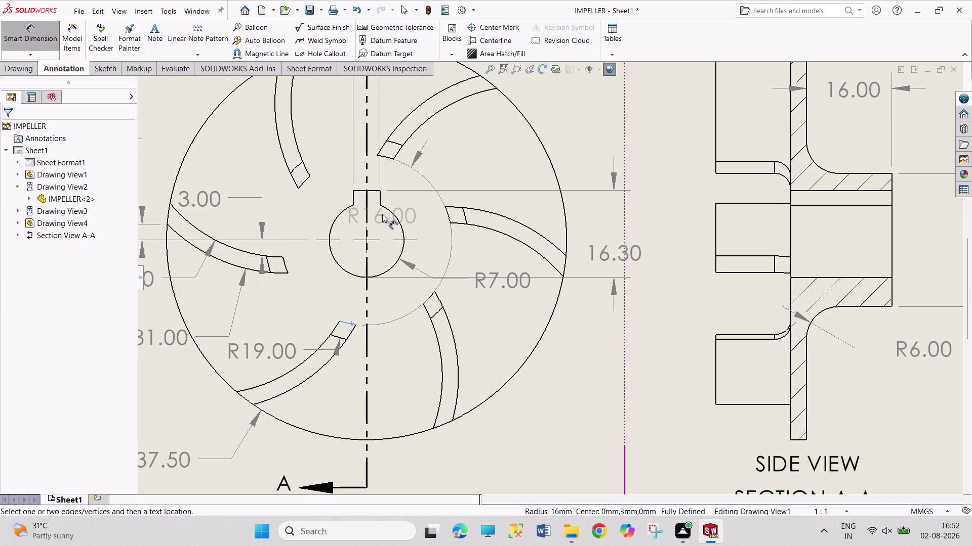
key(Escape)
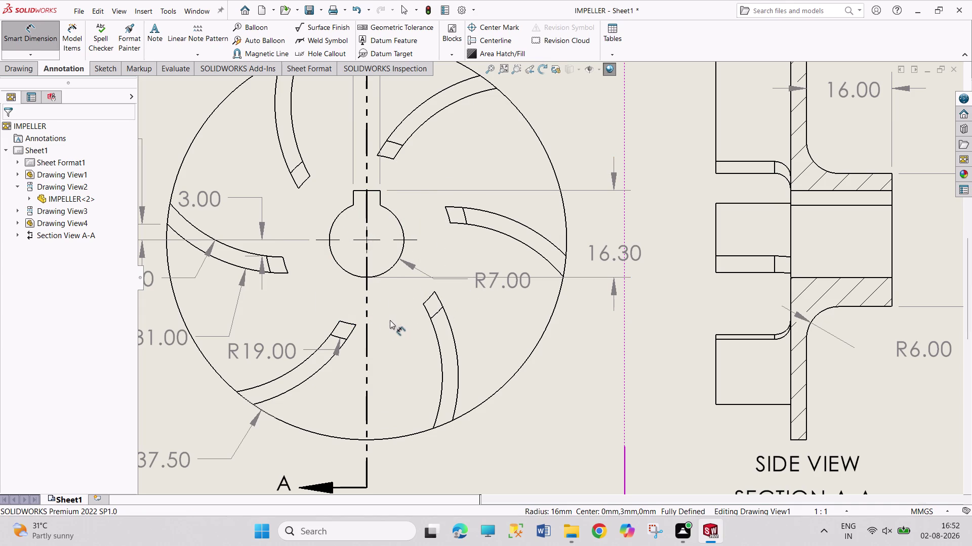
click(337, 338)
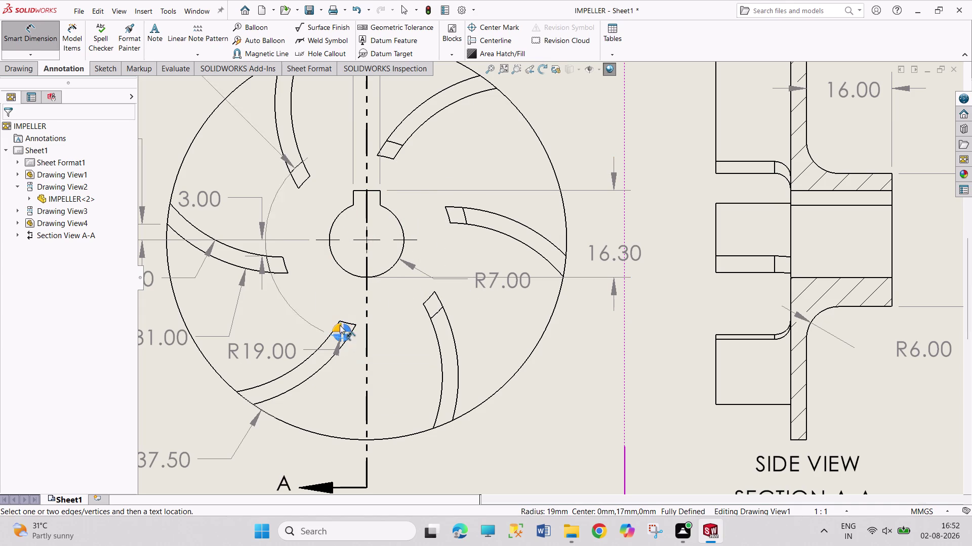
key(Escape)
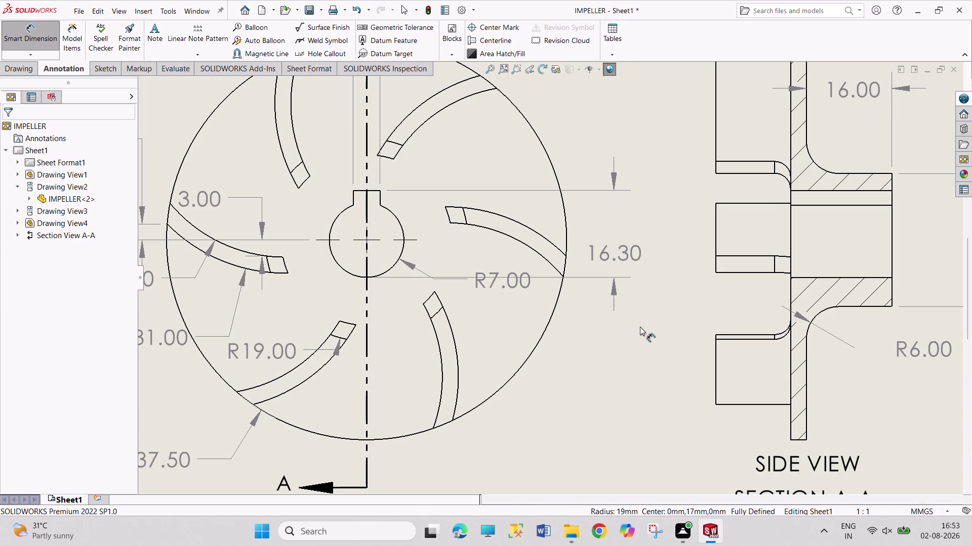
scroll(up, 3)
scroll(up, 3)
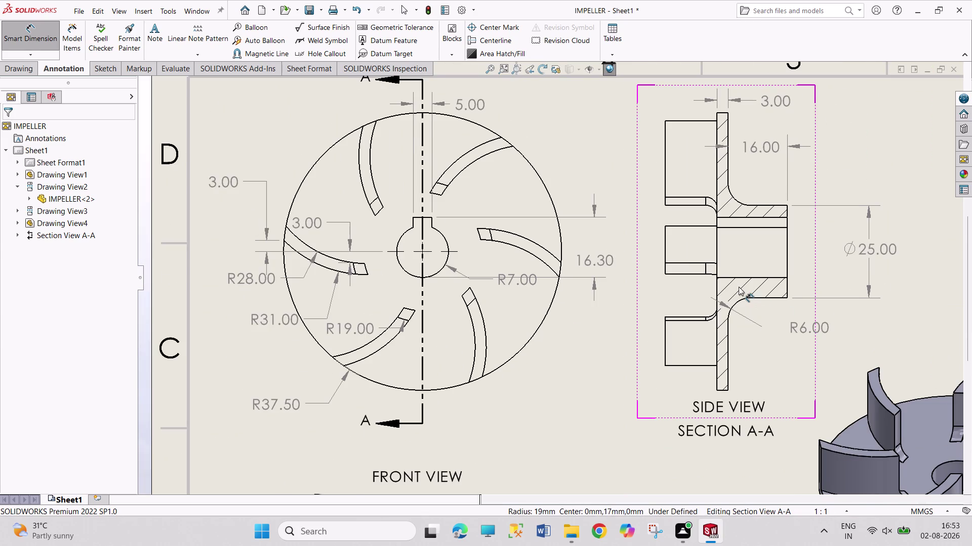
scroll(down, 3)
scroll(down, 3)
scroll(down, 3)
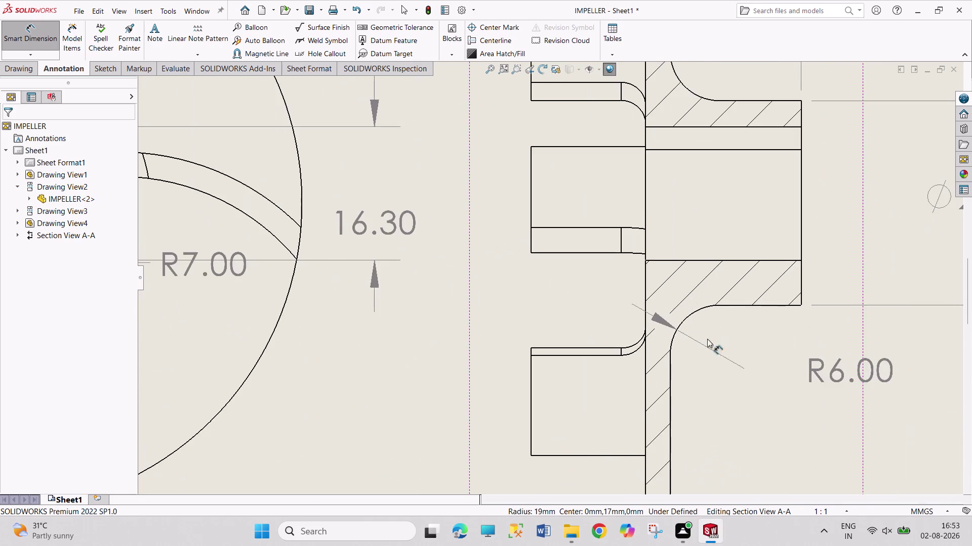
scroll(down, 3)
scroll(down, 3)
scroll(down, 3)
scroll(down, 3)
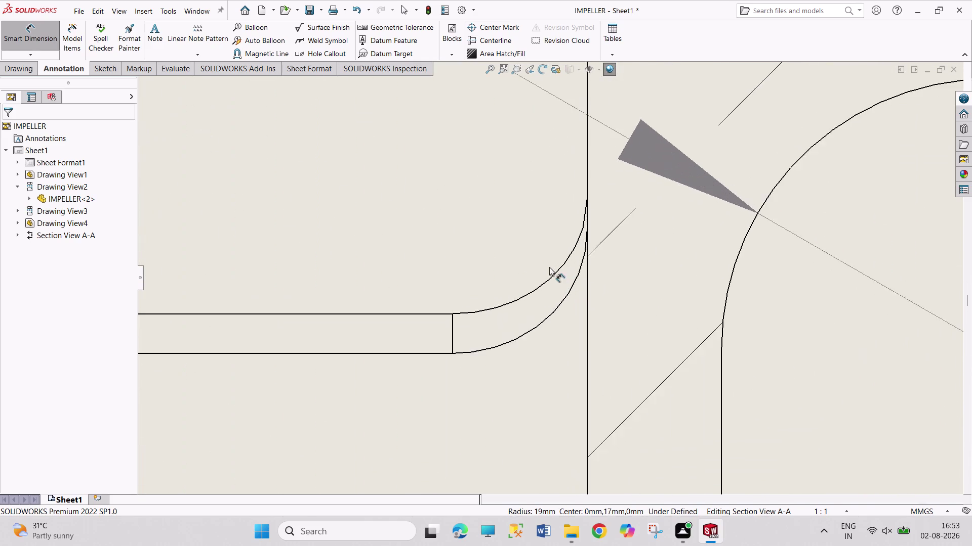
scroll(down, 3)
click(563, 277)
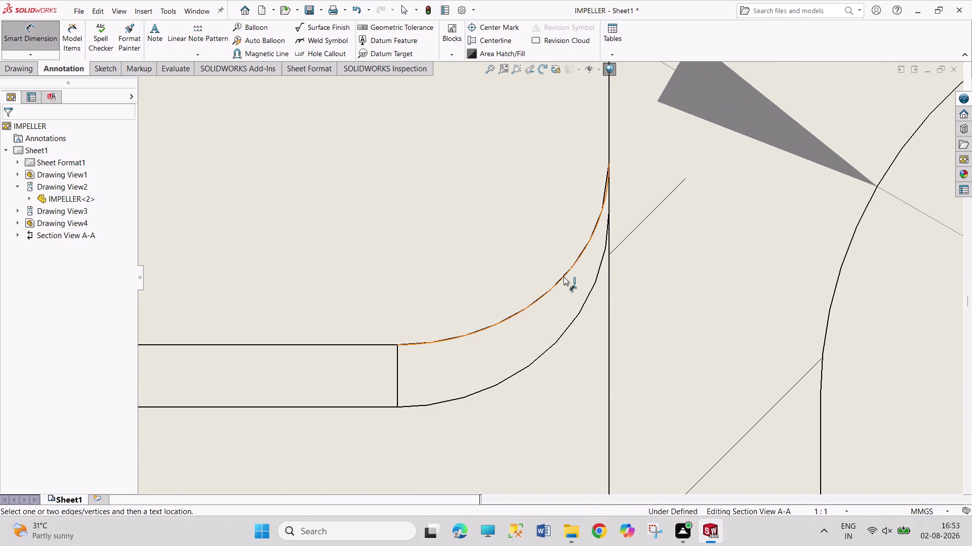
click(577, 319)
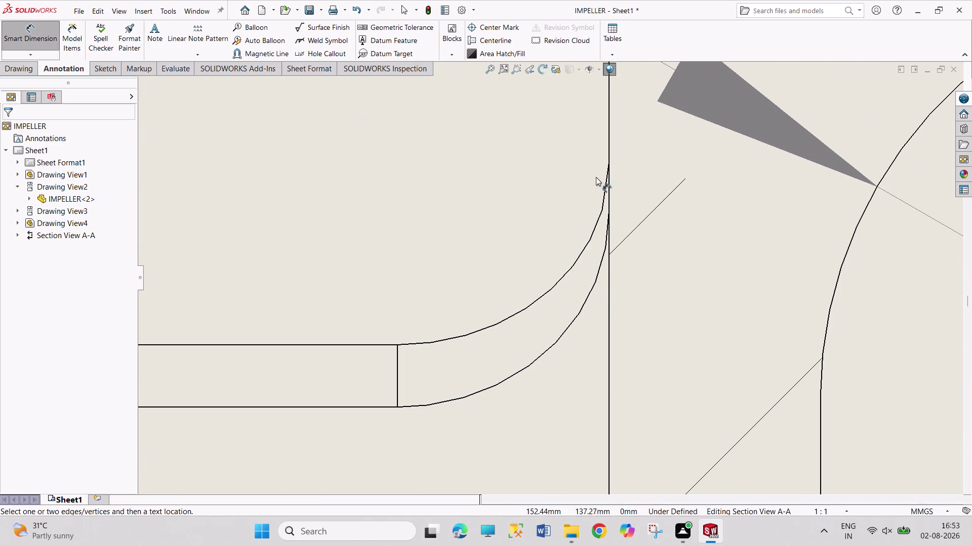
click(610, 157)
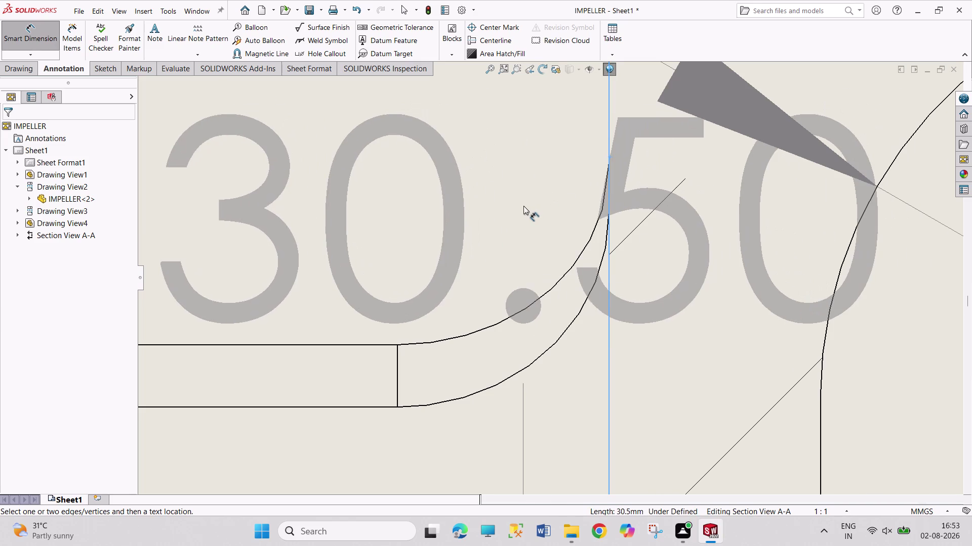
key(Escape)
scroll(up, 3)
scroll(up, 3)
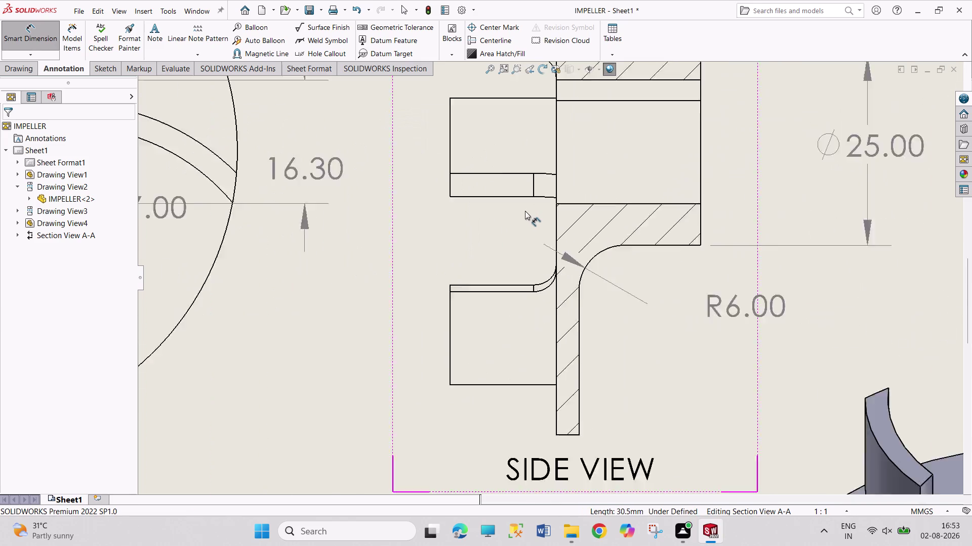
scroll(up, 3)
scroll(up, 3)
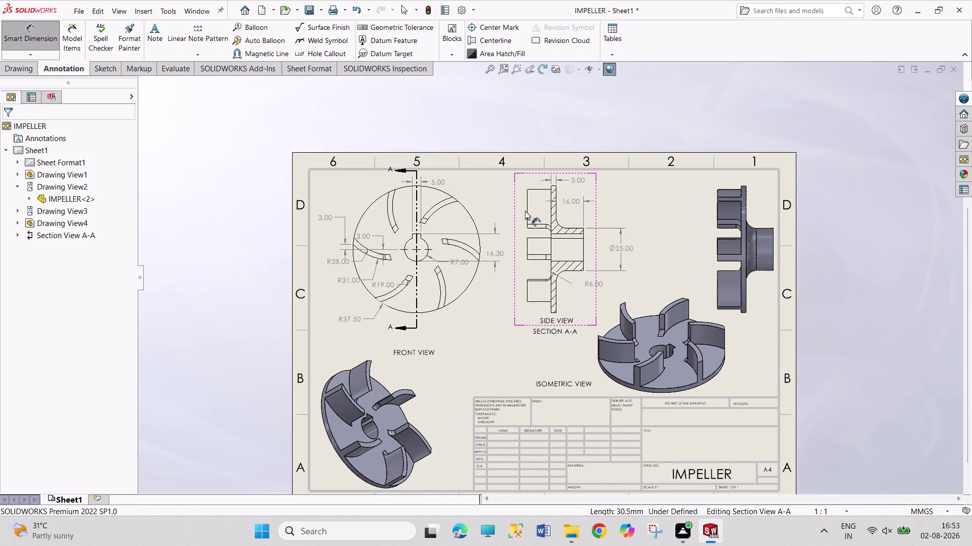
scroll(down, 3)
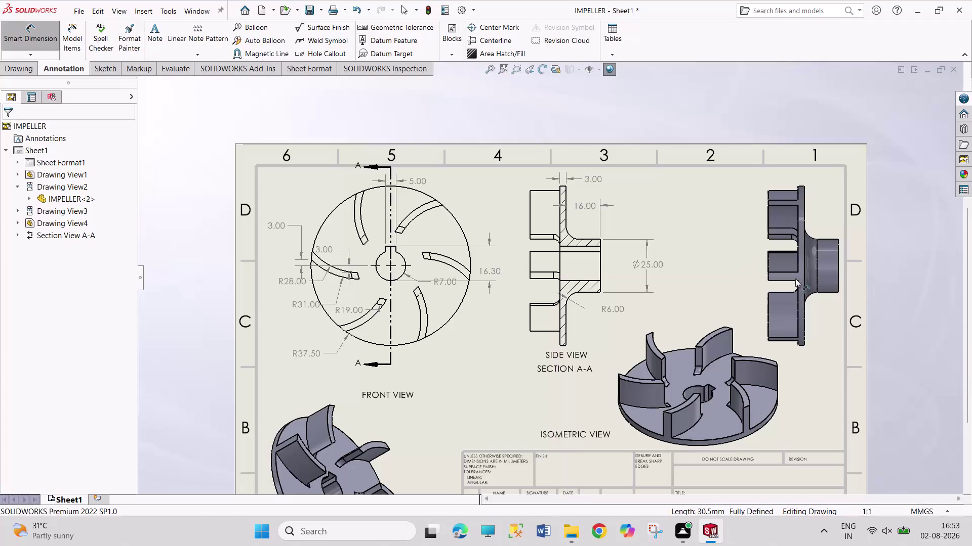
Abandon the 11 mm dimension attempt on the shaded side view and exit dimensioning.
click(795, 243)
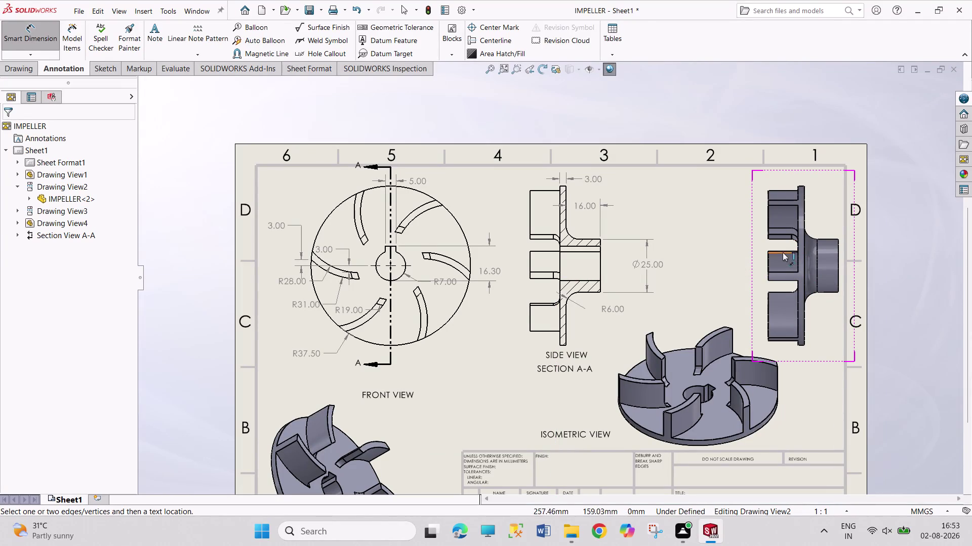
click(778, 238)
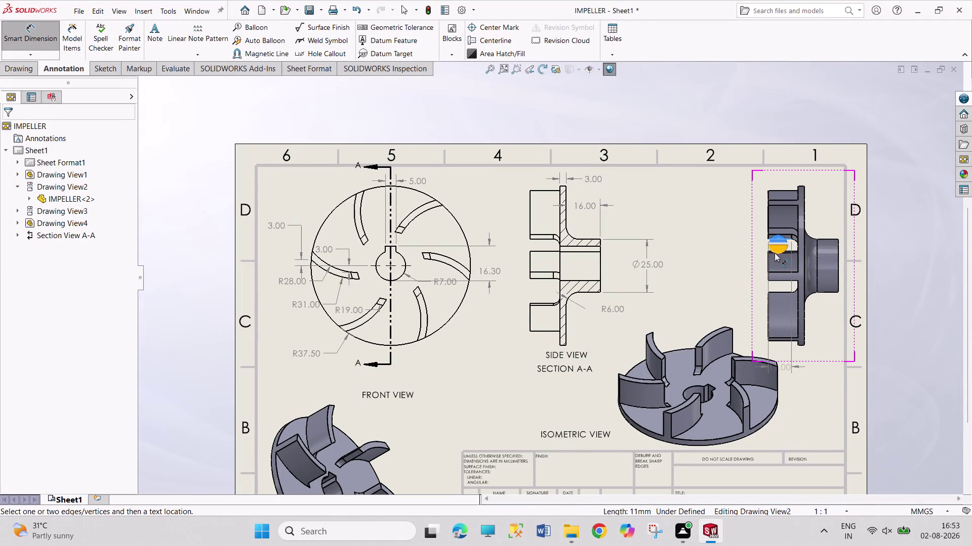
key(Escape)
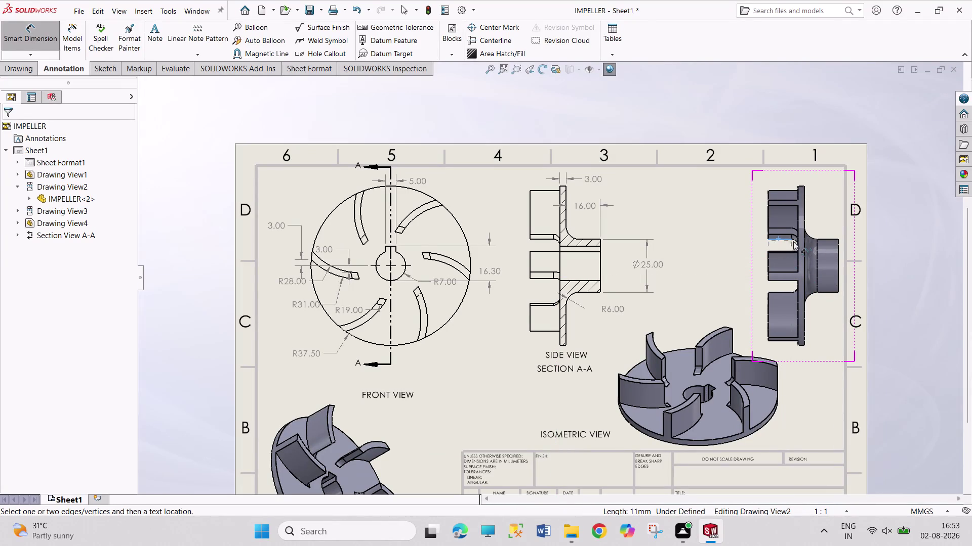
key(Escape)
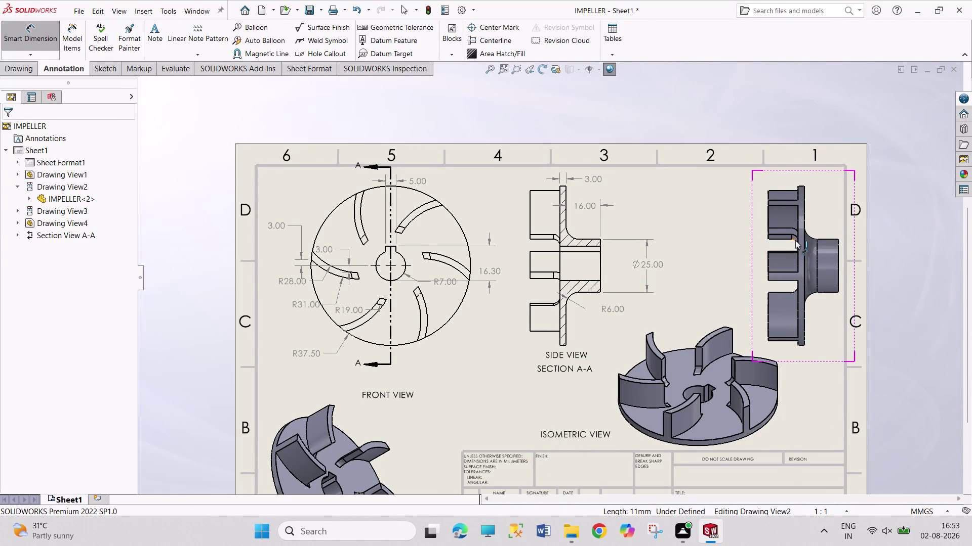
click(795, 240)
key(Escape)
key(Escape)
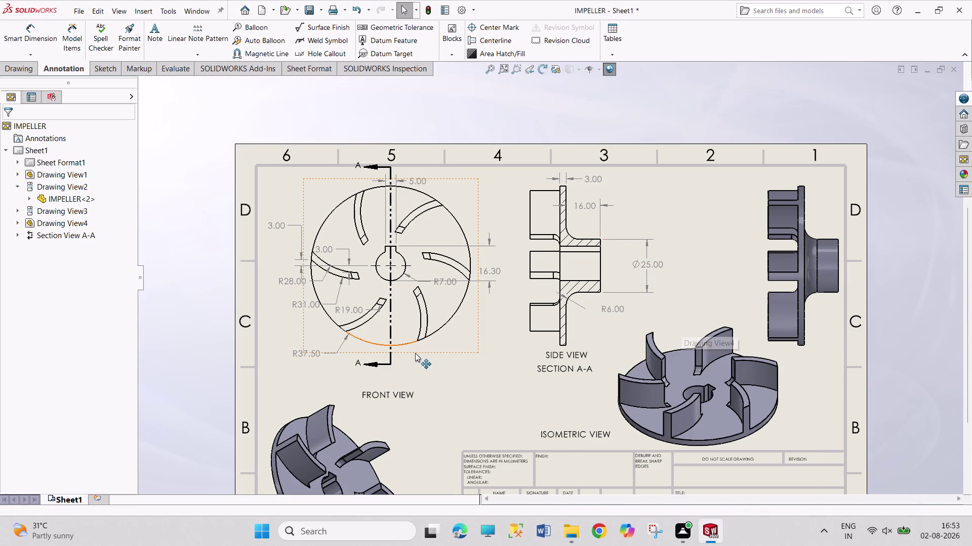
Move the front view and its aligned views slightly lower on the sheet.
drag(417, 354, 414, 368)
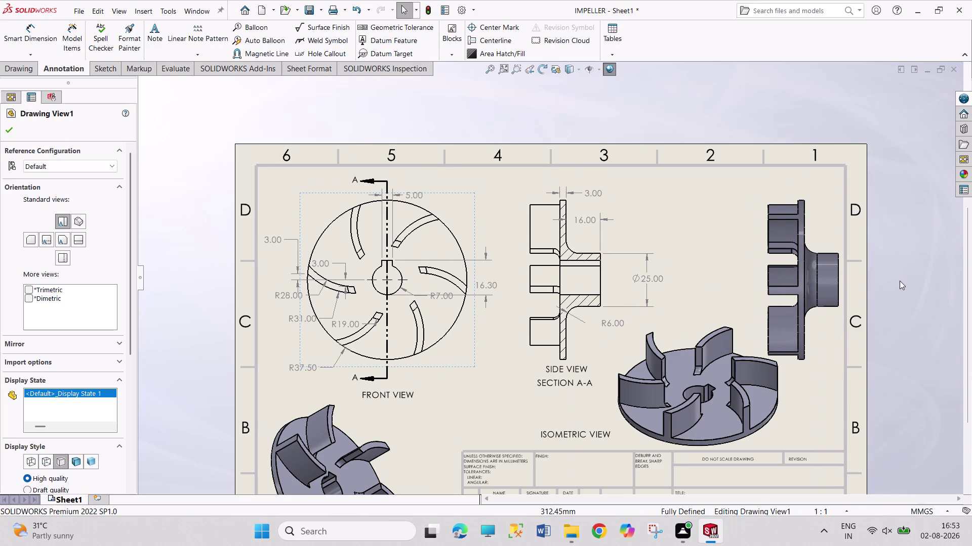
click(911, 281)
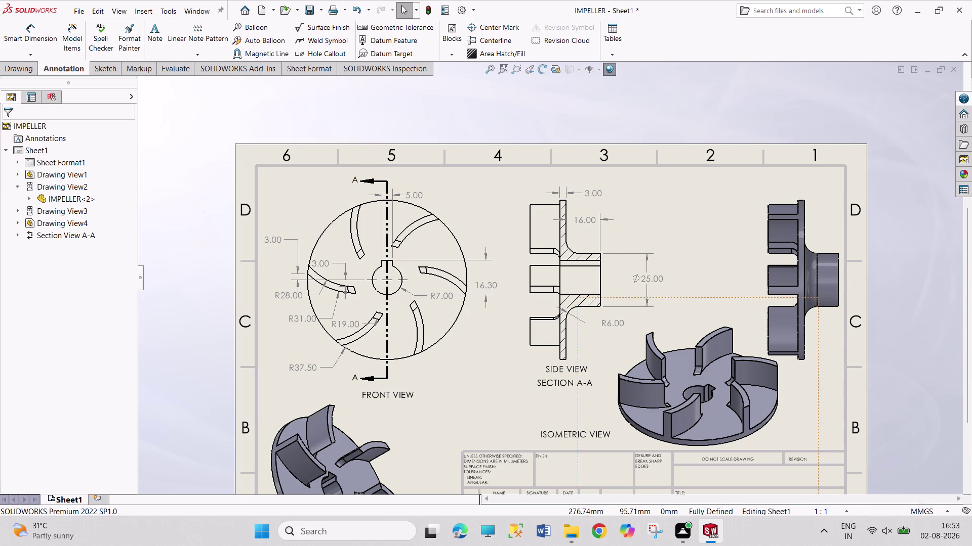
right_click(35, 149)
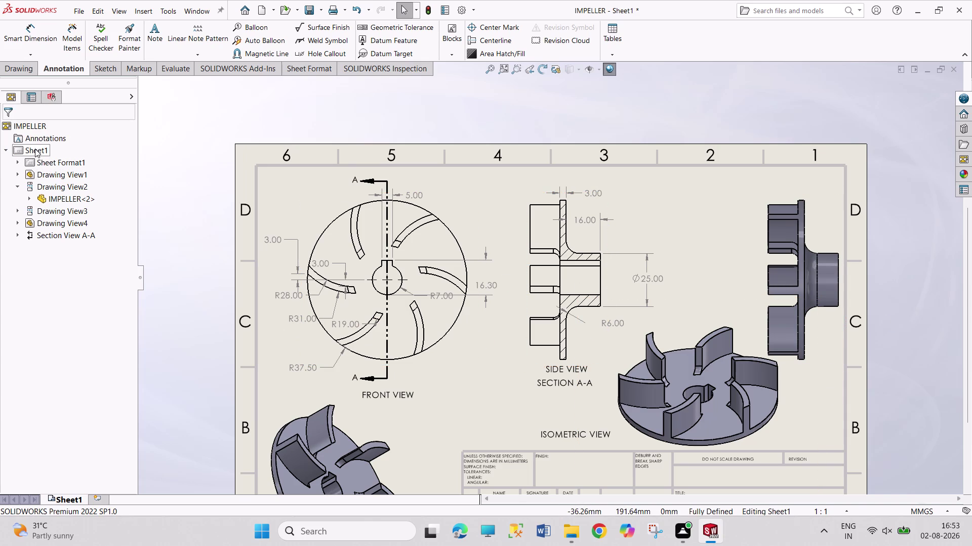
Switch Sheet1 to sheet-format editing.
click(80, 184)
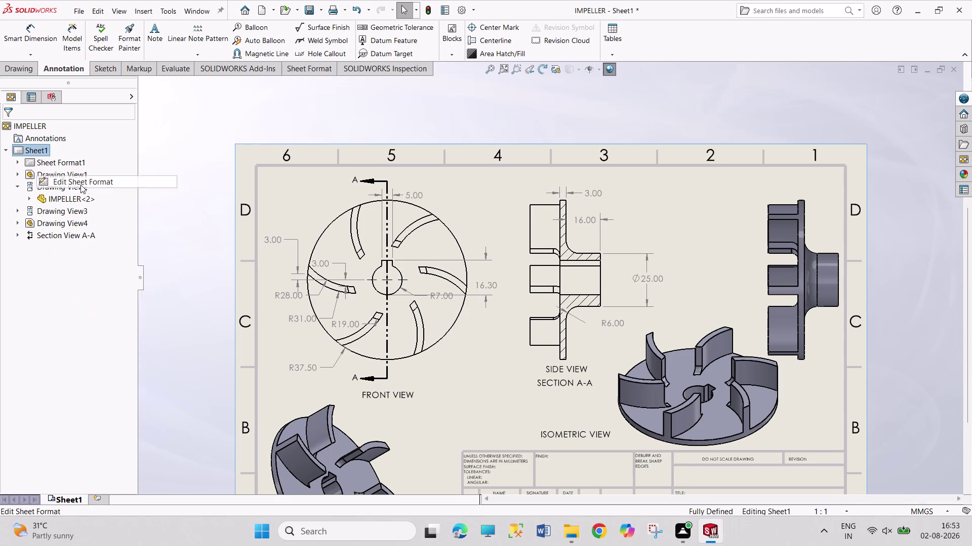
scroll(up, 3)
scroll(down, 3)
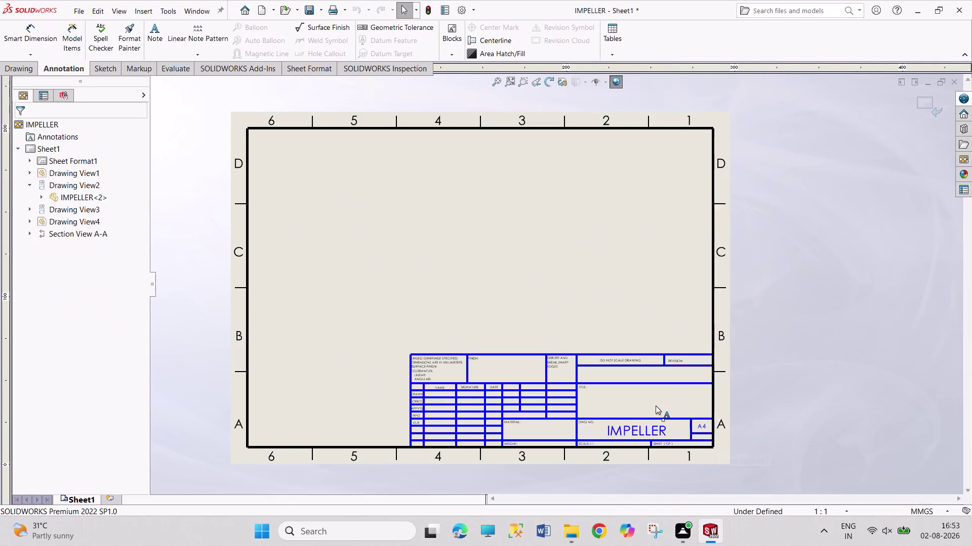
scroll(down, 3)
Change the title block note to IMPELLER SHEET at text size 20.
double_click(636, 429)
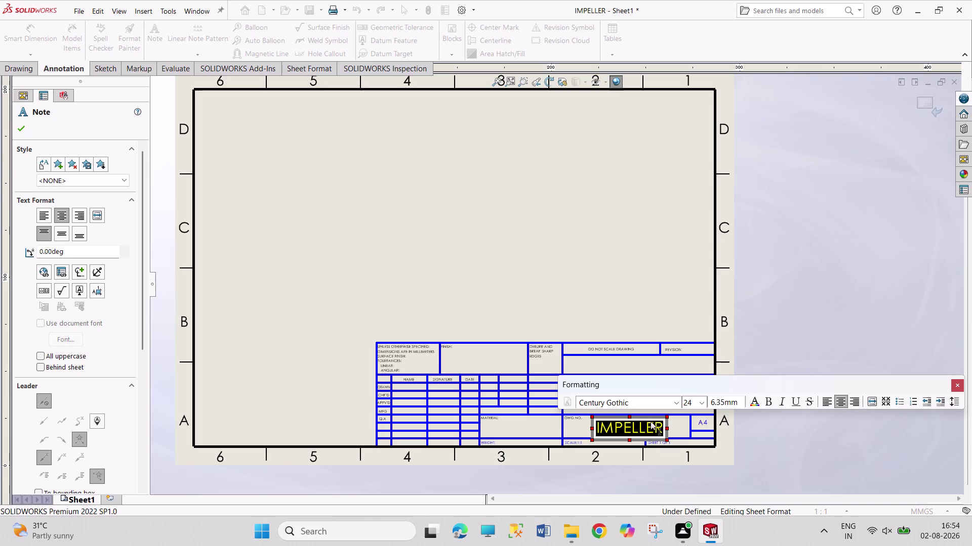
click(660, 425)
key(space)
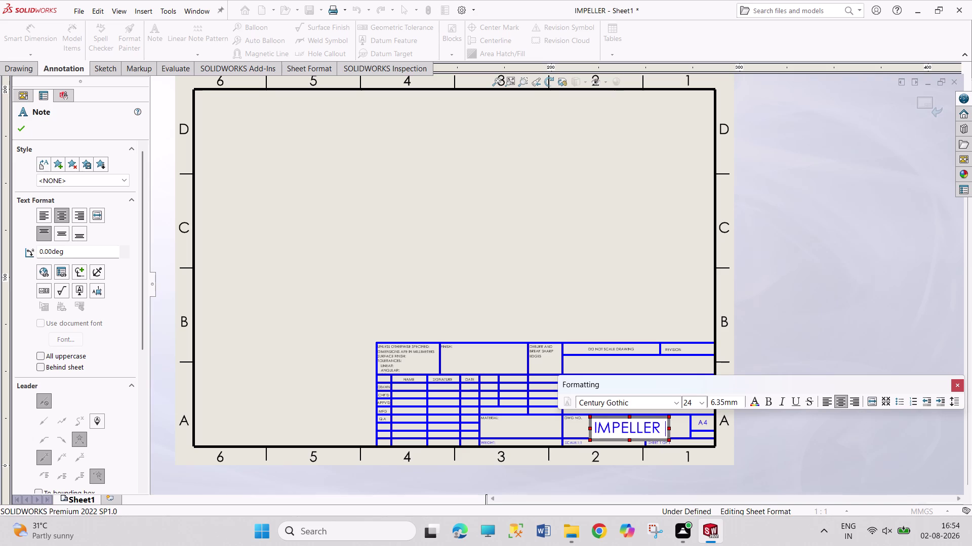
text(SHEET)
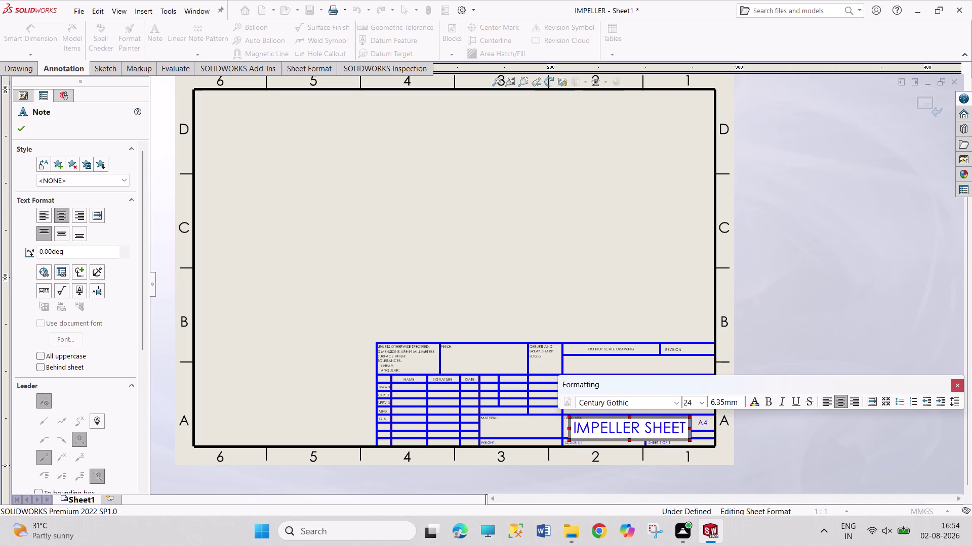
click(701, 404)
click(699, 317)
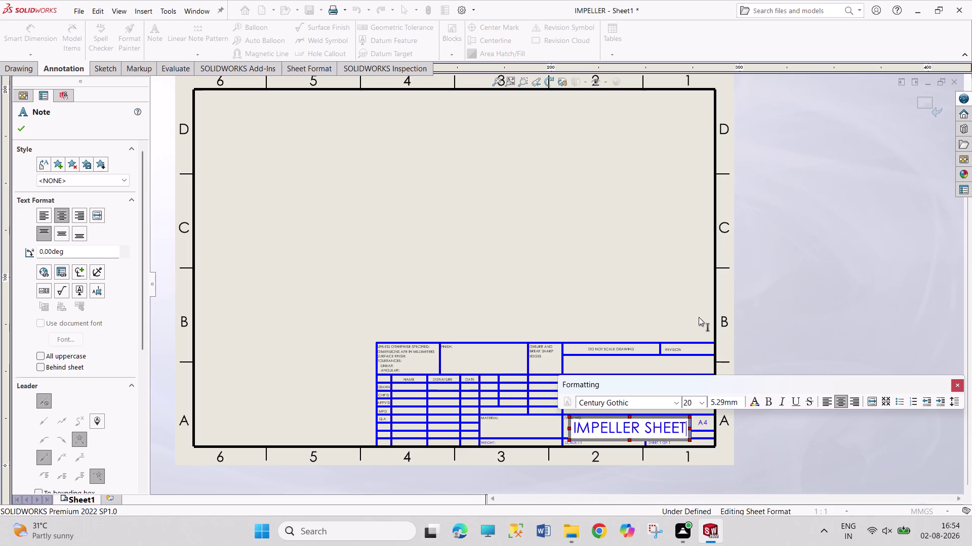
click(775, 340)
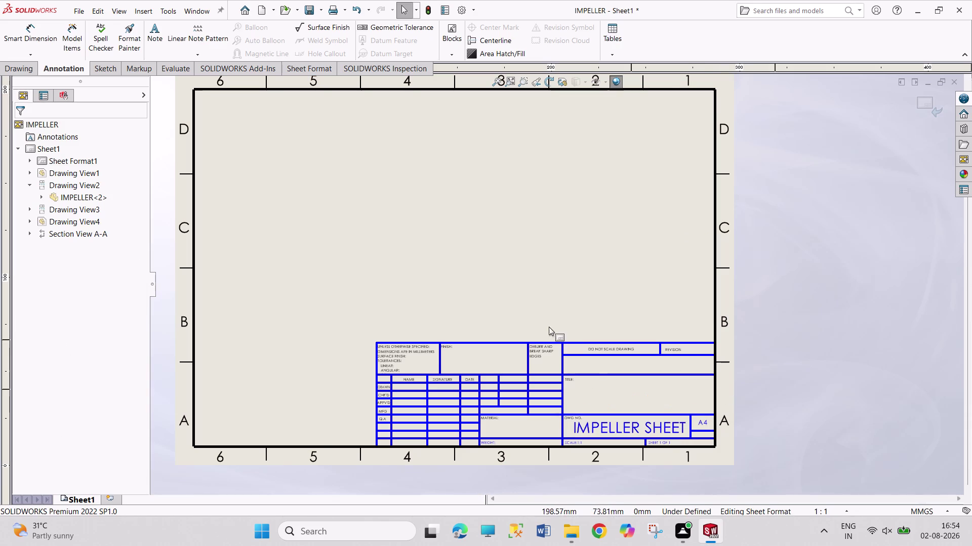
scroll(down, 3)
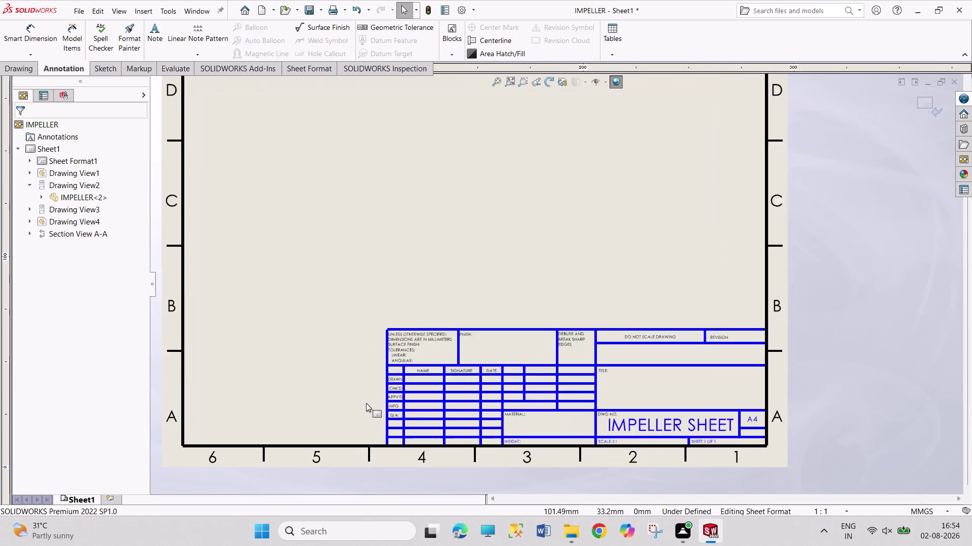
Enter PRAVEEN as the drafter's name in the title block's DRAWN cell.
scroll(down, 3)
scroll(down, 3)
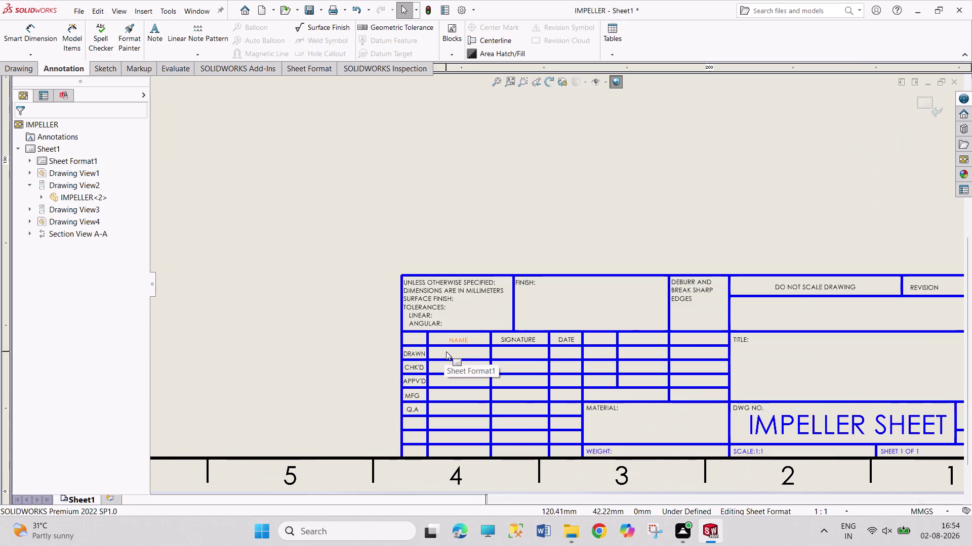
double_click(446, 352)
double_click(456, 354)
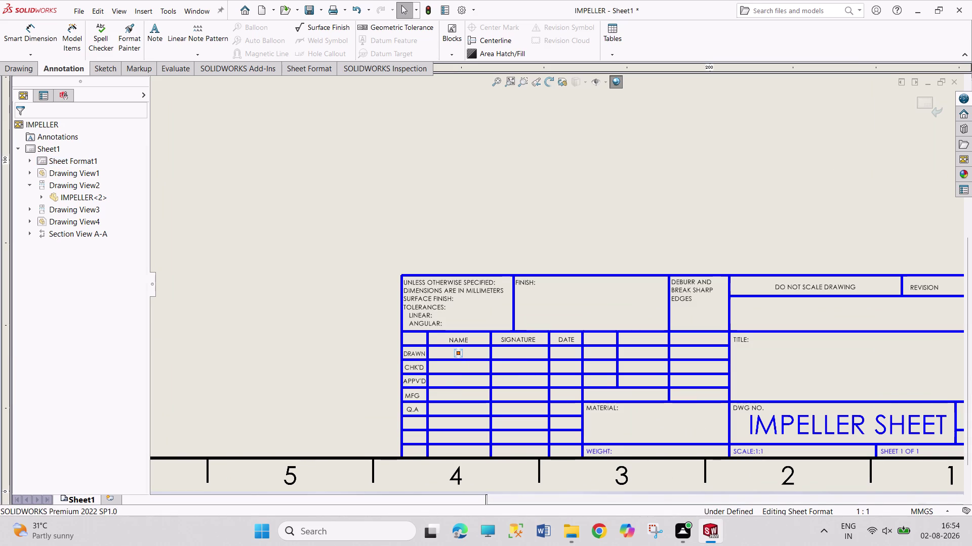
text(PRAV)
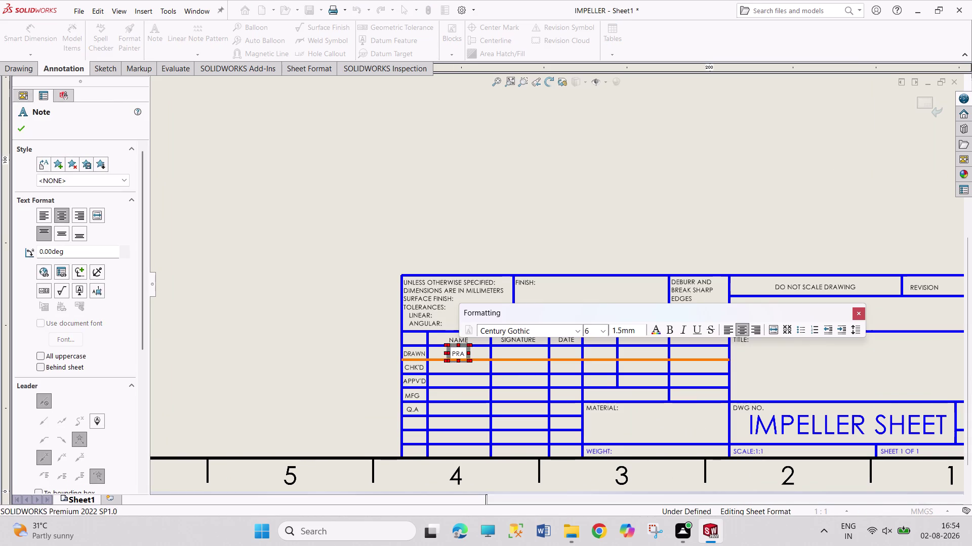
text(EEN)
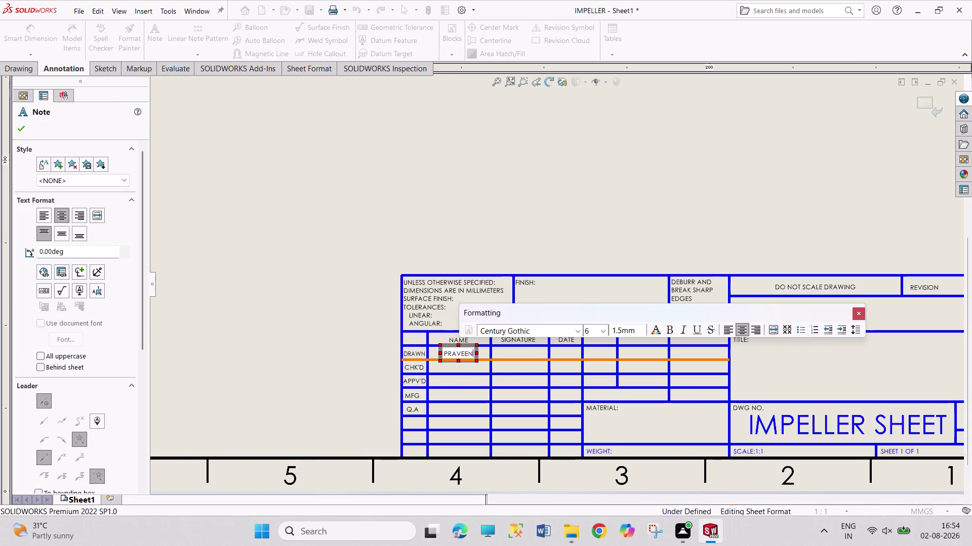
key(Escape)
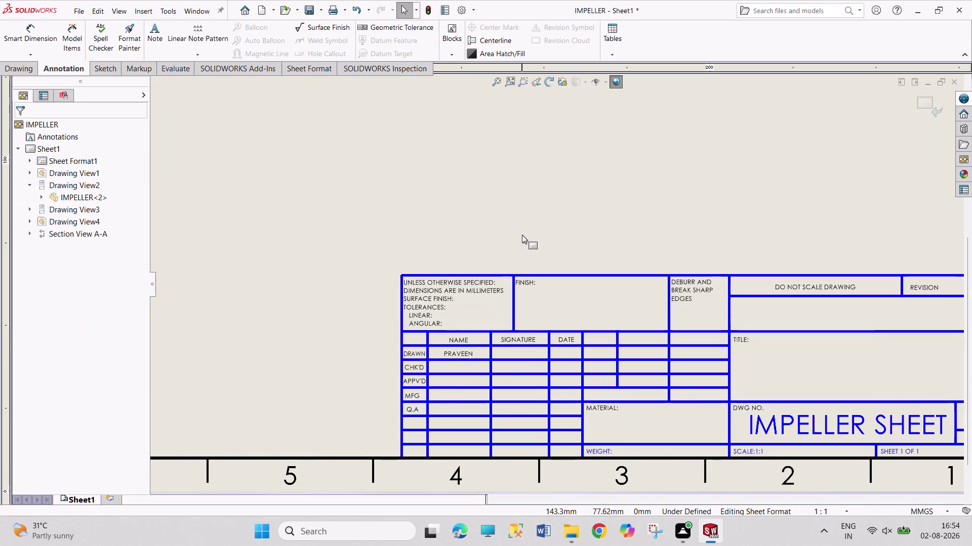
scroll(up, 3)
scroll(up, 3)
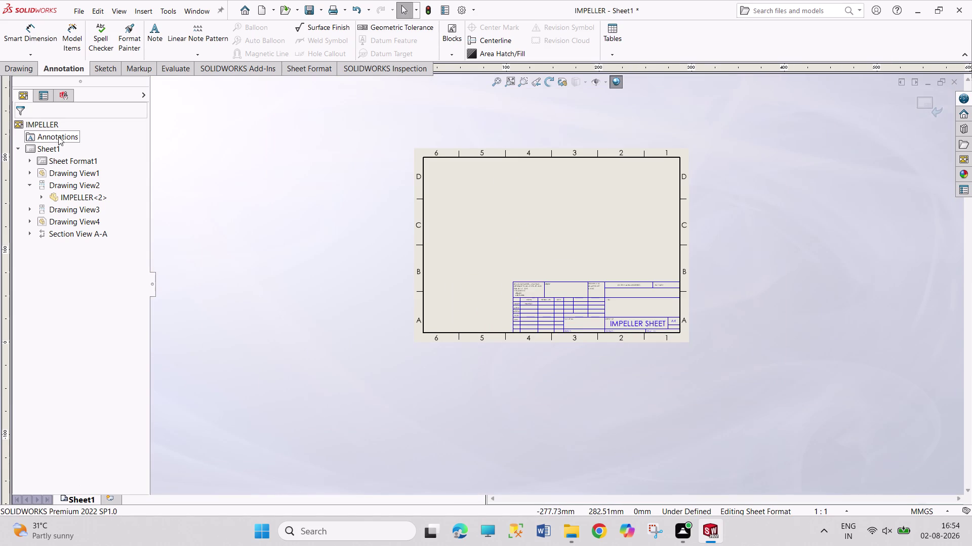
Leave sheet-format editing through Sheet1's Edit Sheet option so the views return, and start saving the drawing.
right_click(52, 147)
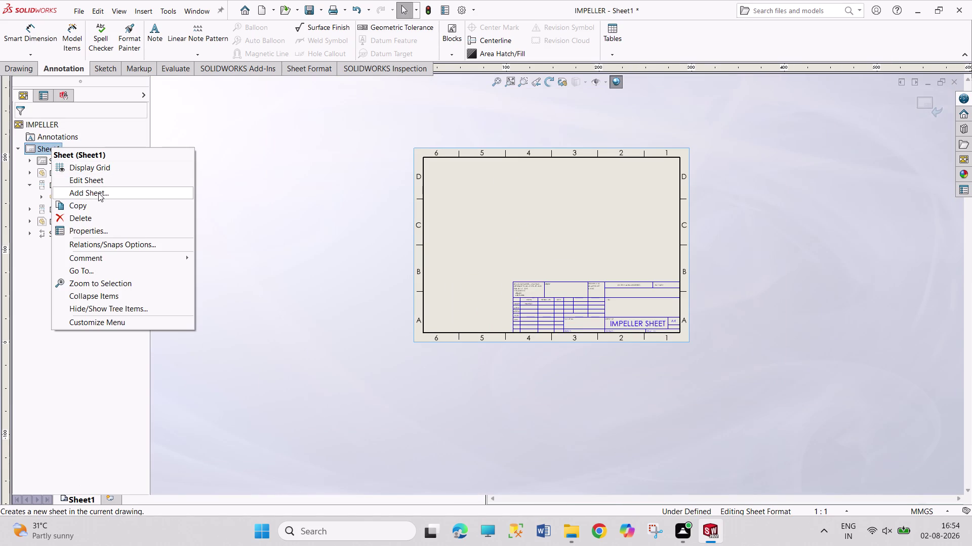
click(103, 180)
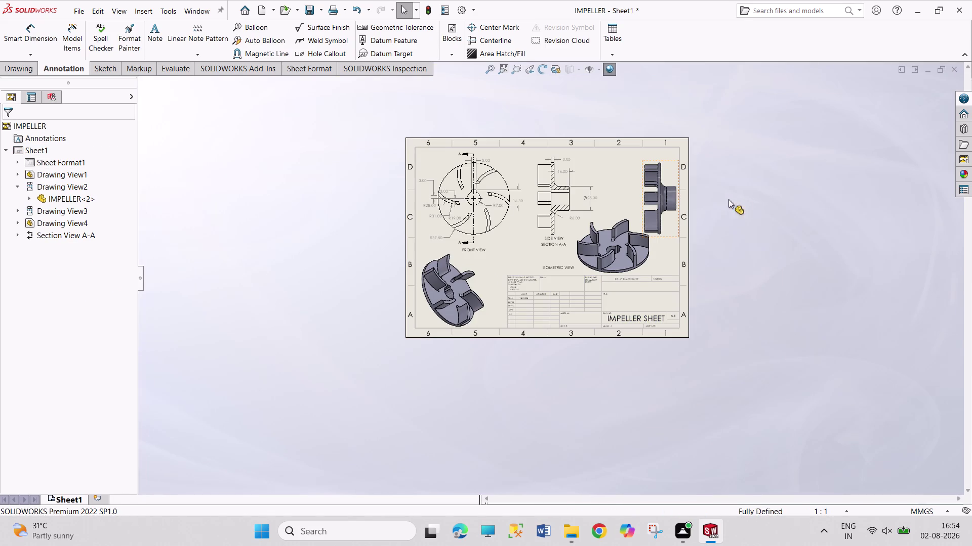
scroll(down, 3)
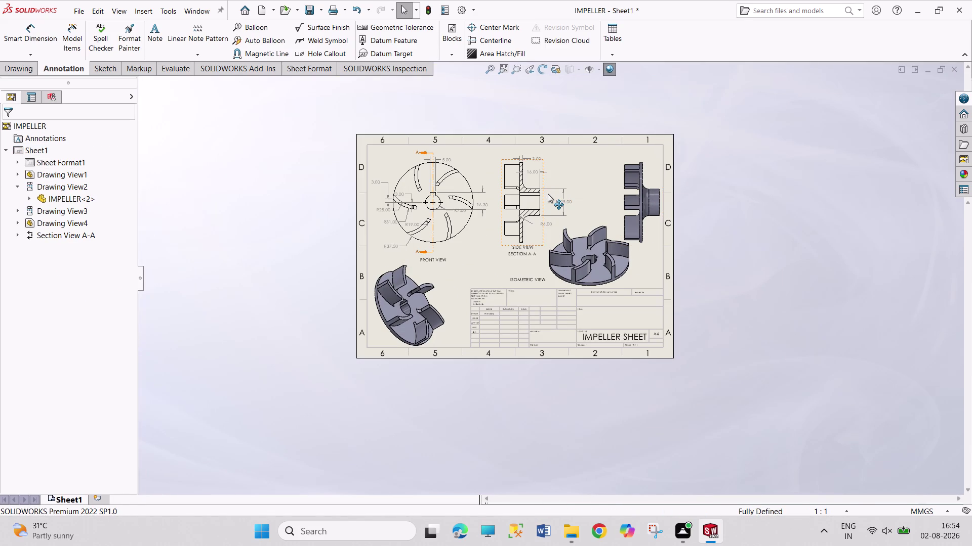
key(ctrl+s)
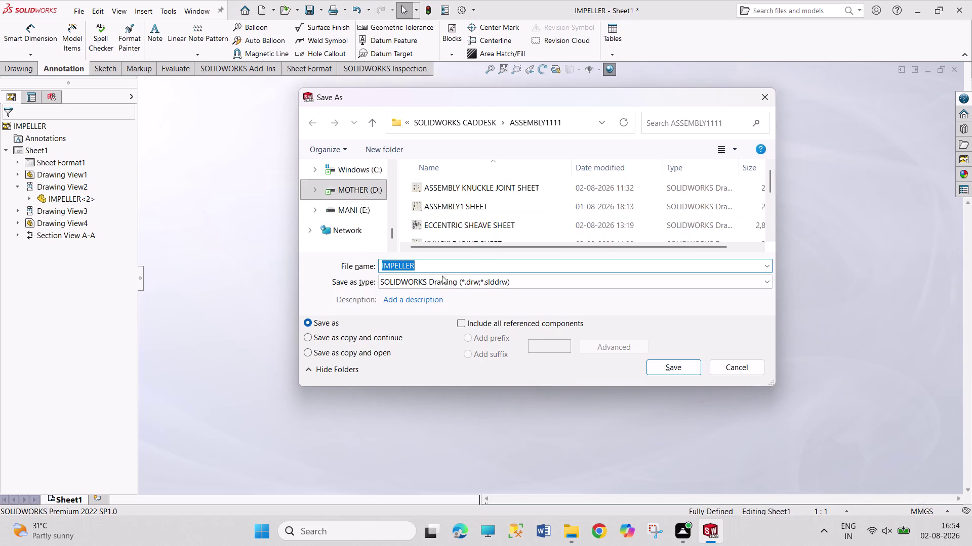
Append SHEET to the proposed file name to save the drawing as IMPELLER SHEET.
click(433, 267)
key(space)
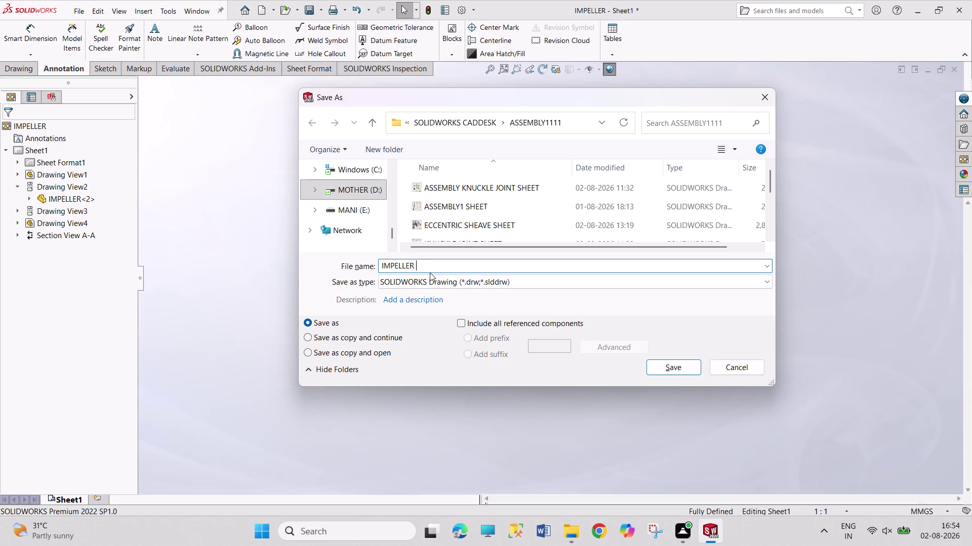
text(SHEET)
key(Return)
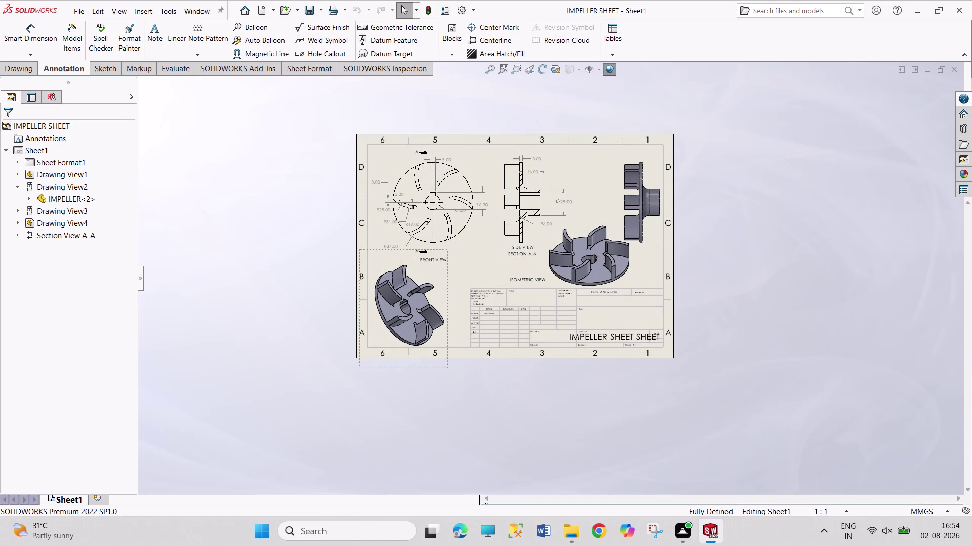
drag(727, 180, 902, 252)
drag(781, 152, 781, 152)
drag(781, 151, 855, 298)
drag(748, 148, 798, 273)
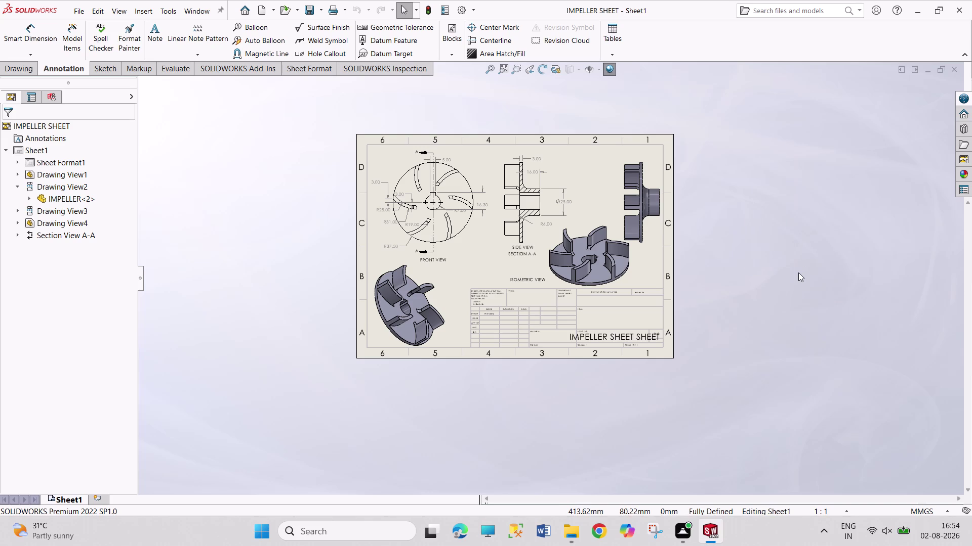
key(ctrl+p)
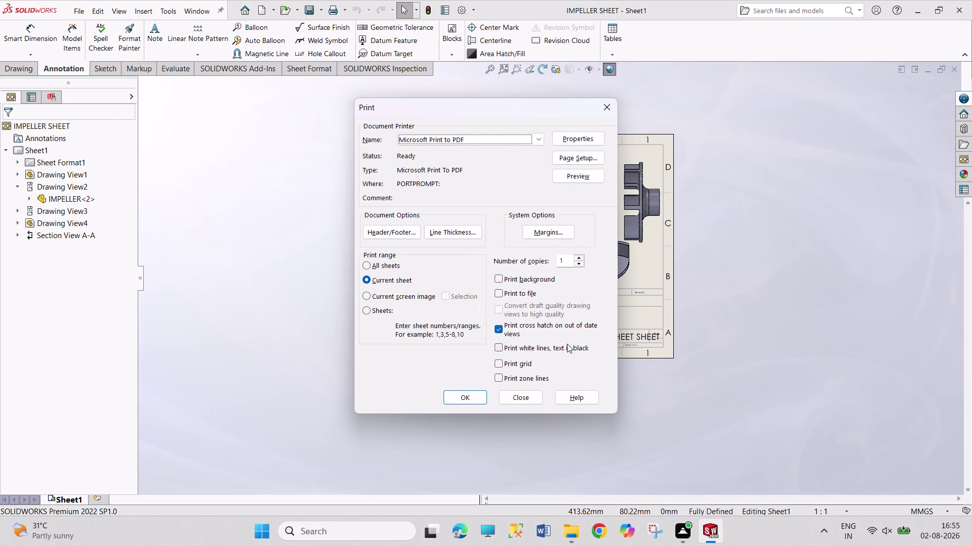
Set the Microsoft Print to PDF page setup paper size to A4.
click(588, 163)
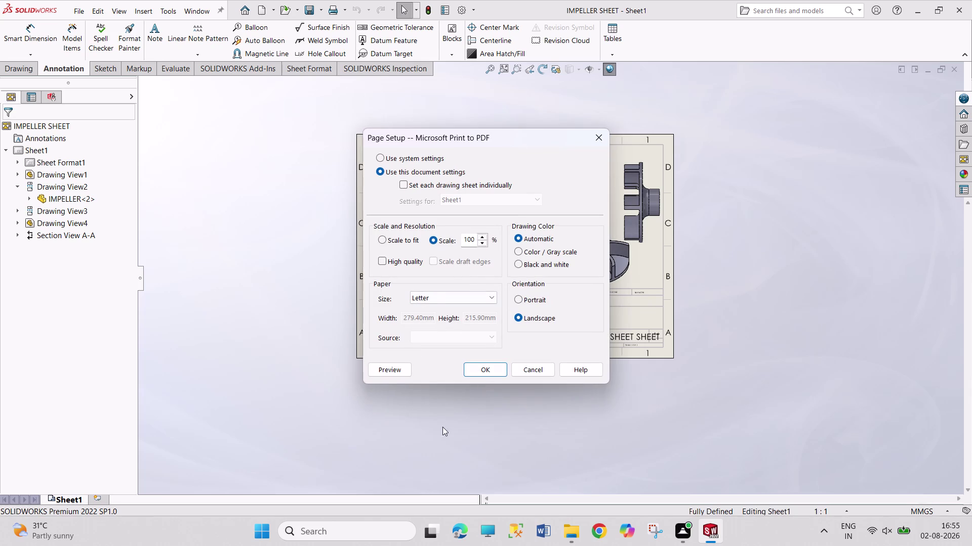
click(468, 300)
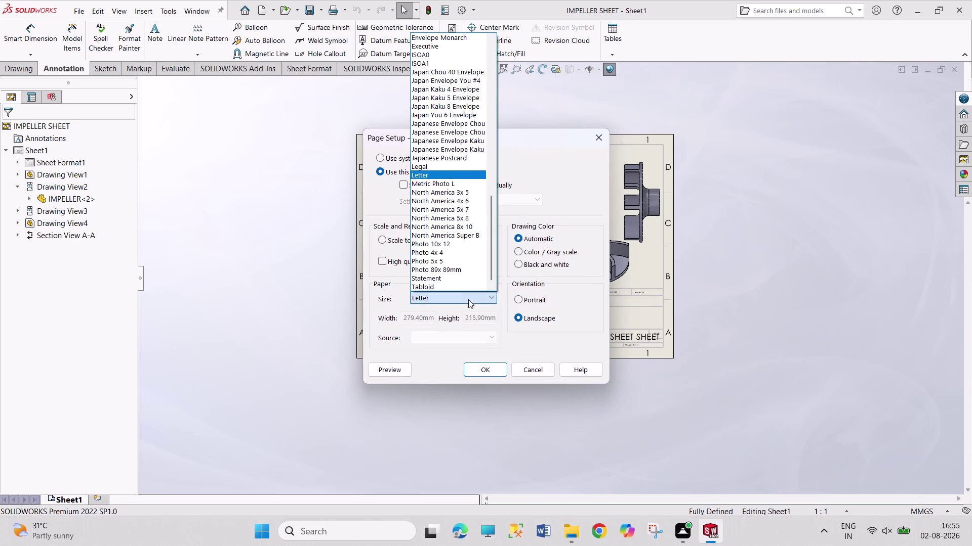
scroll(up, 3)
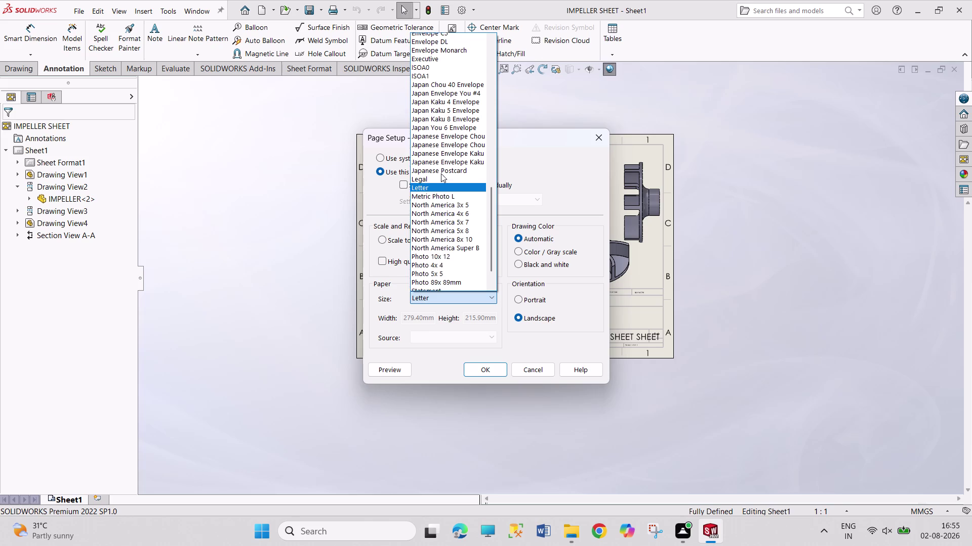
scroll(up, 3)
scroll(up, 3)
scroll(up, 3)
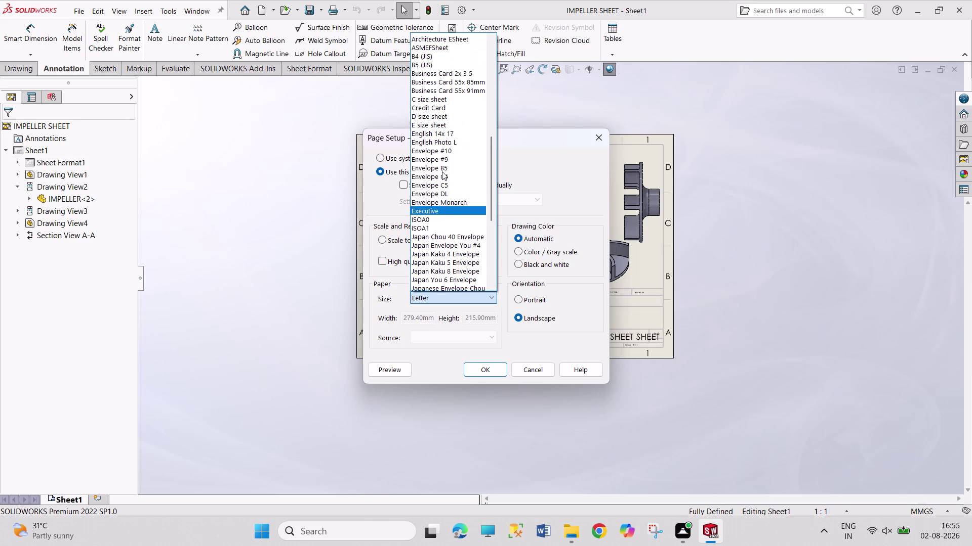
scroll(up, 3)
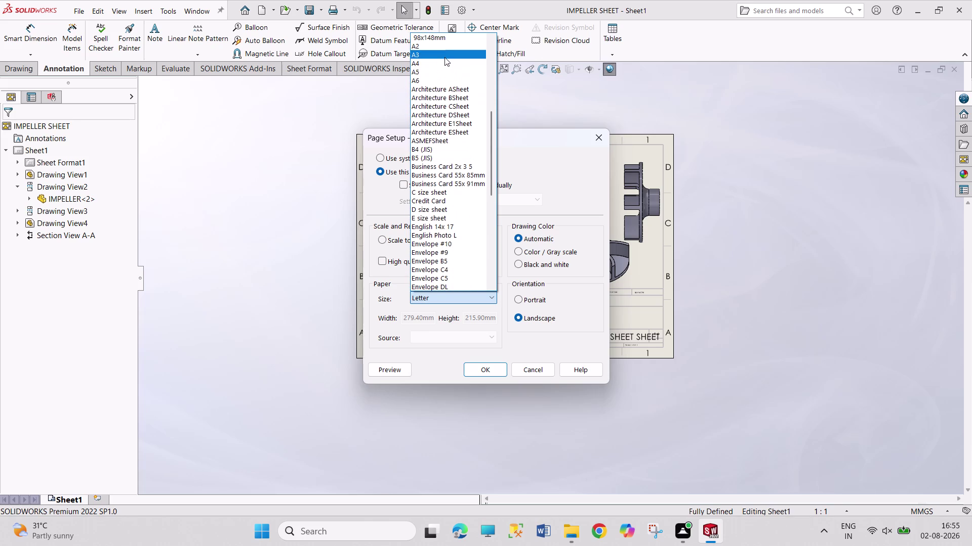
click(445, 66)
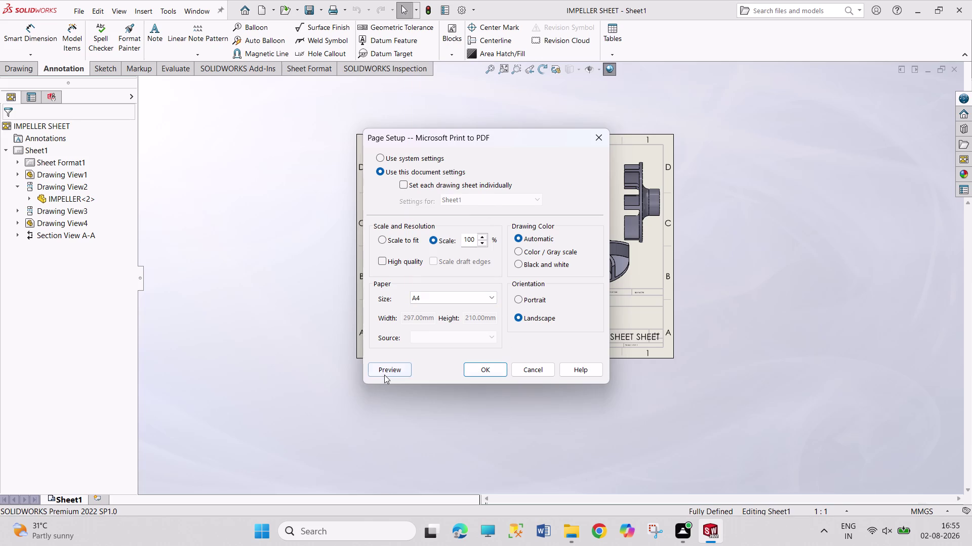
click(384, 375)
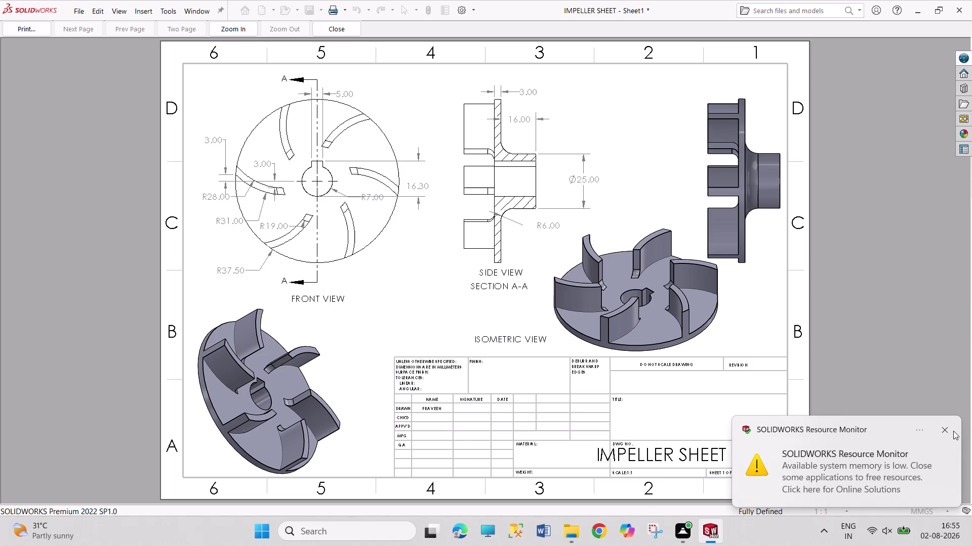
Dismiss the low-memory notice and close the A4 print preview of the impeller drawing.
click(946, 430)
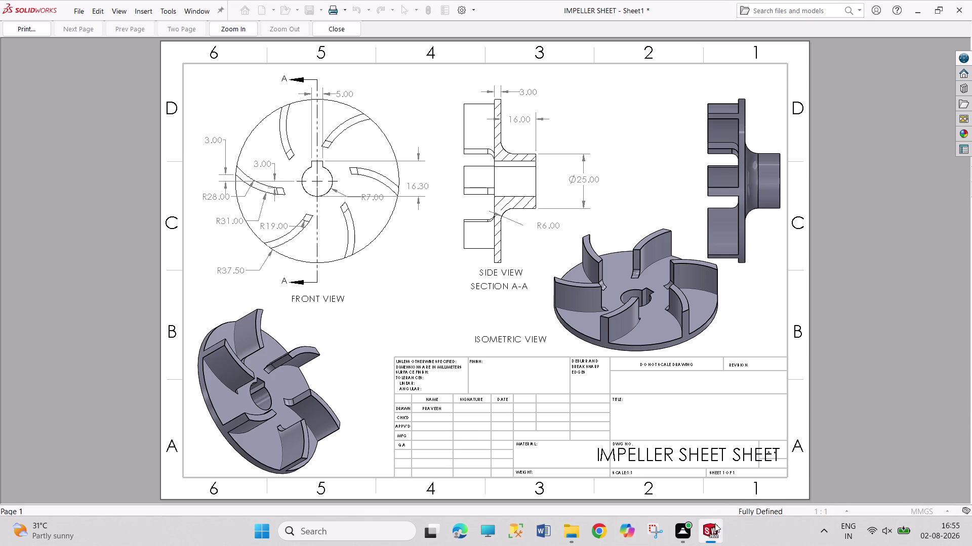
click(339, 29)
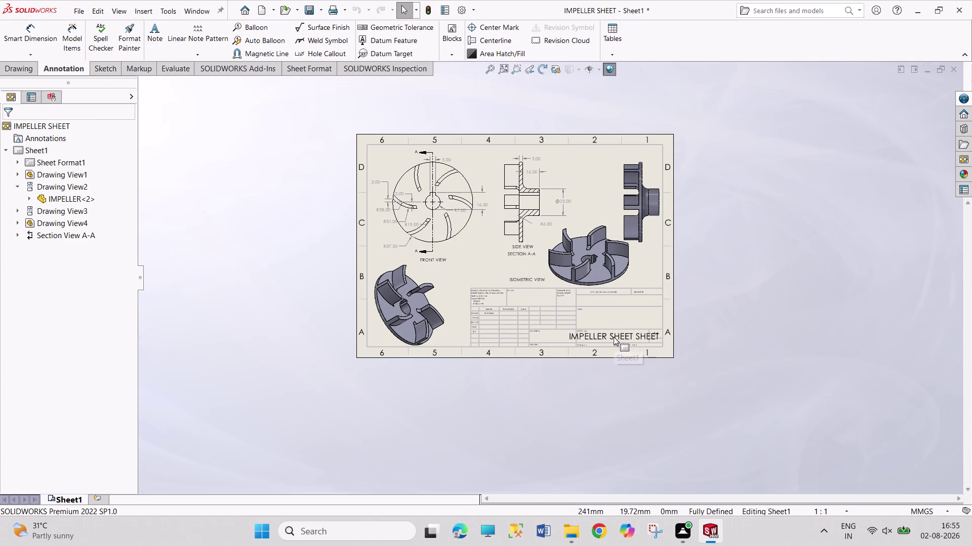
double_click(613, 337)
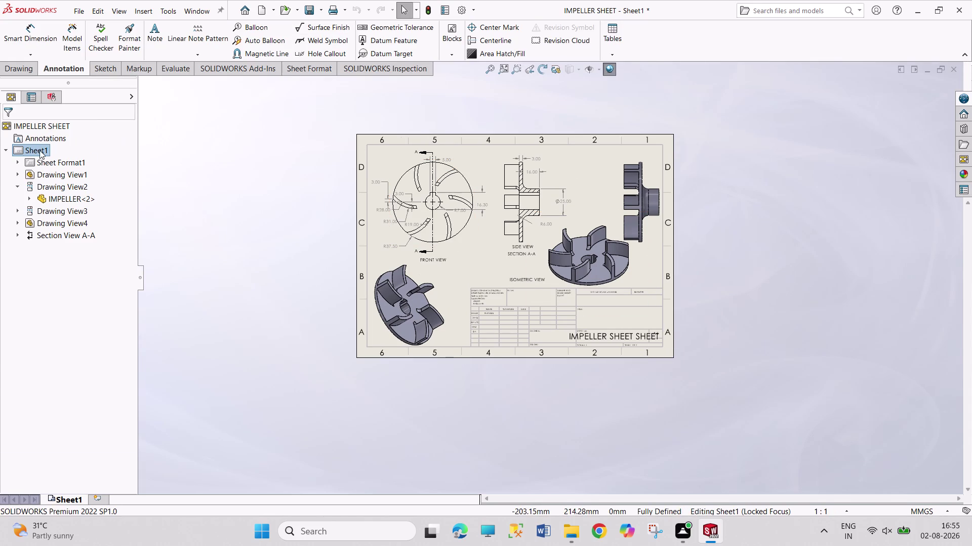
Switch Sheet1 to sheet-format editing and open the title-block note.
right_click(39, 150)
click(85, 179)
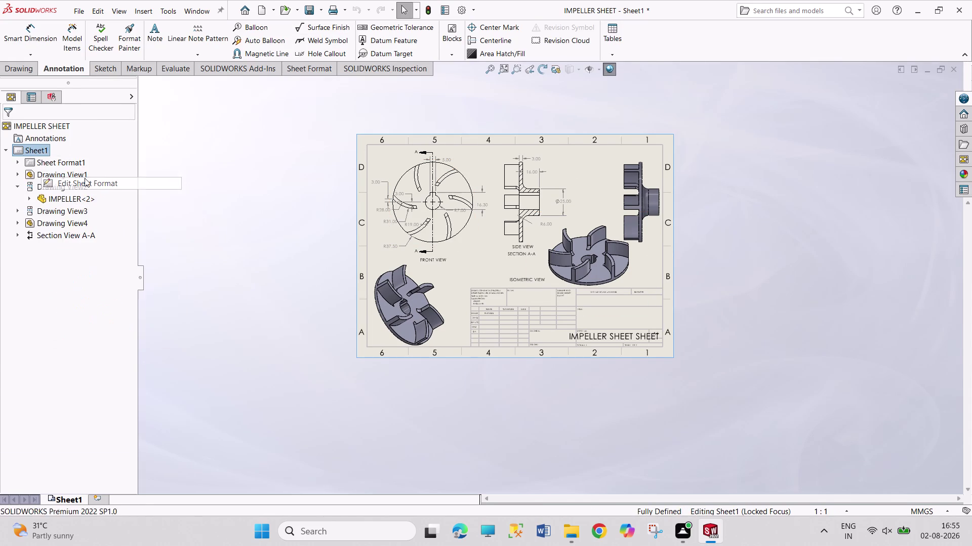
double_click(639, 340)
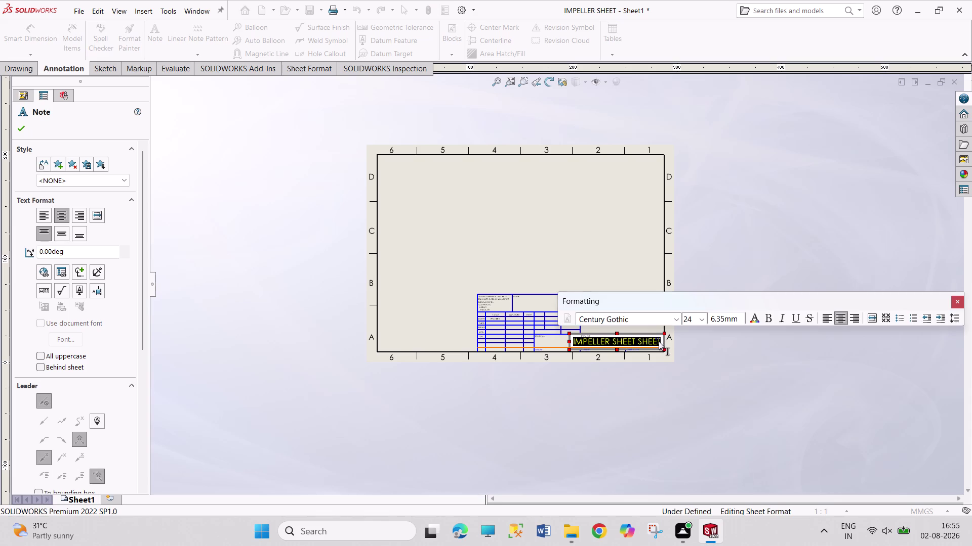
Delete the duplicated SHEET so the title reads IMPELLER SHEET, and save the drawing.
click(658, 342)
key(Right)
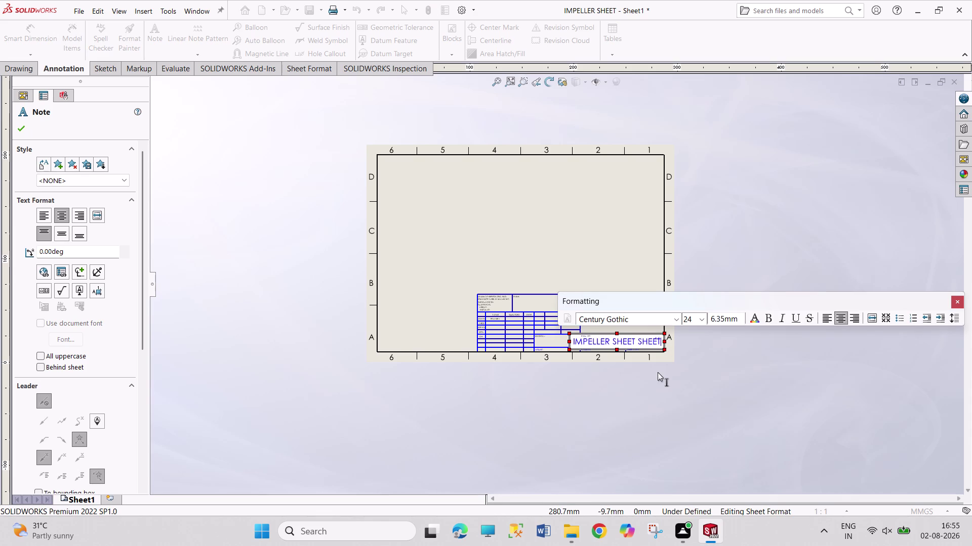
key(BackSpace)
key(BackSpace)
key(BackSpace)
key(BackSpace)
key(BackSpace)
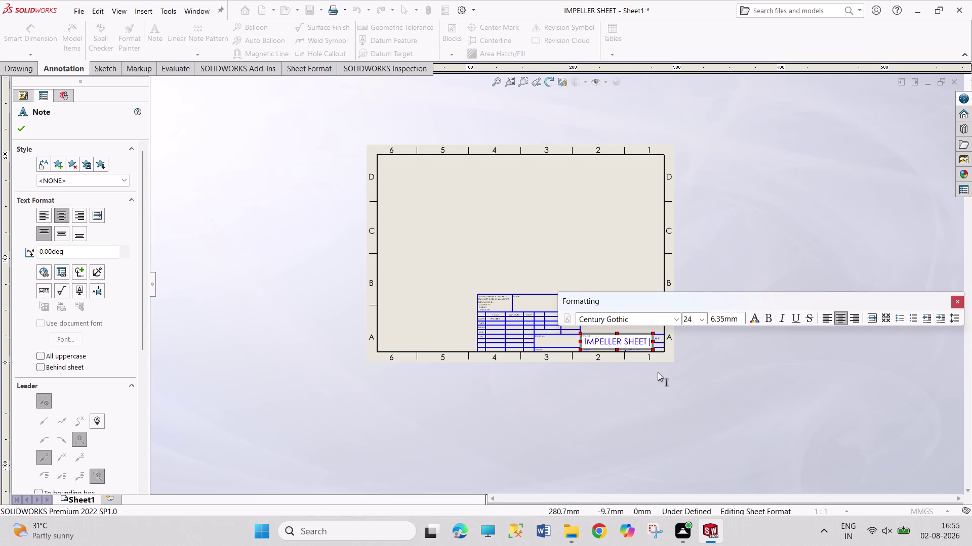
key(BackSpace)
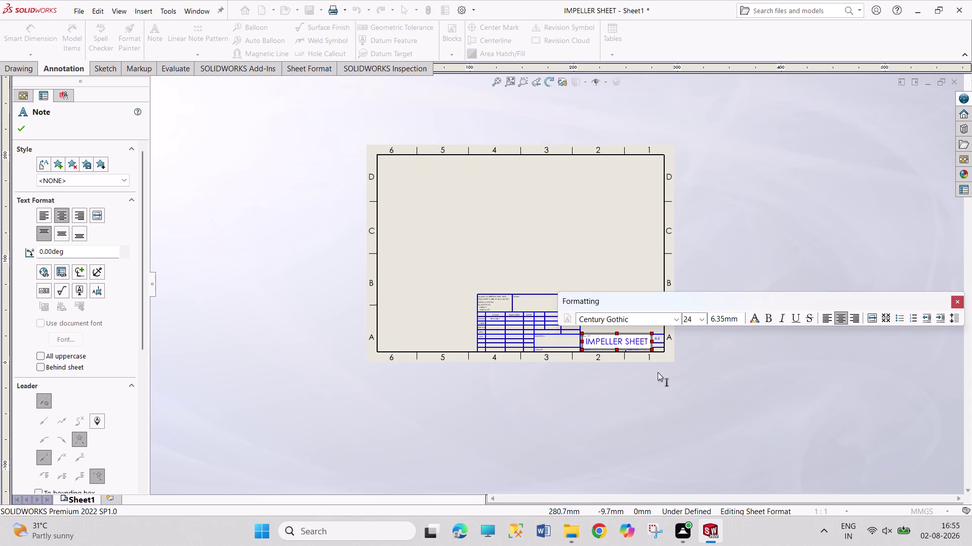
key(Escape)
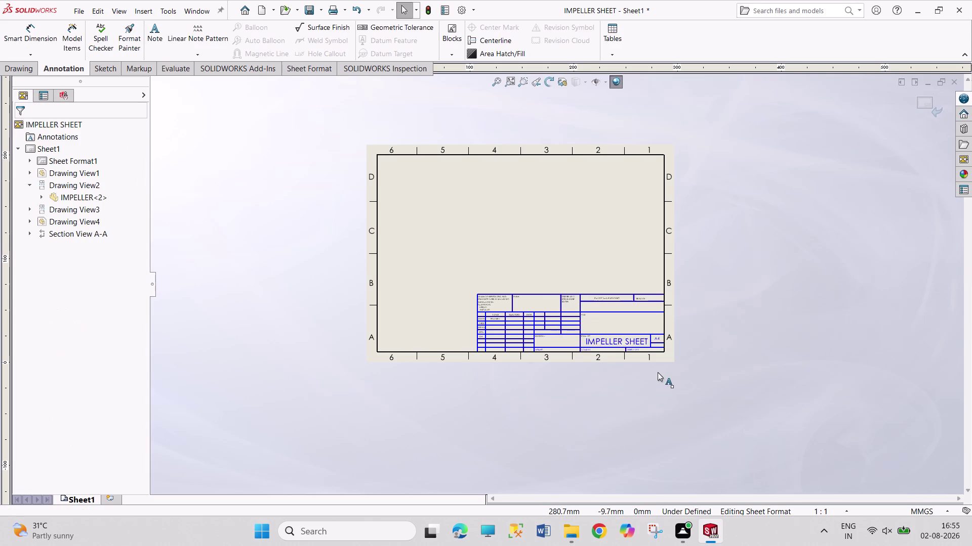
key(ctrl+s)
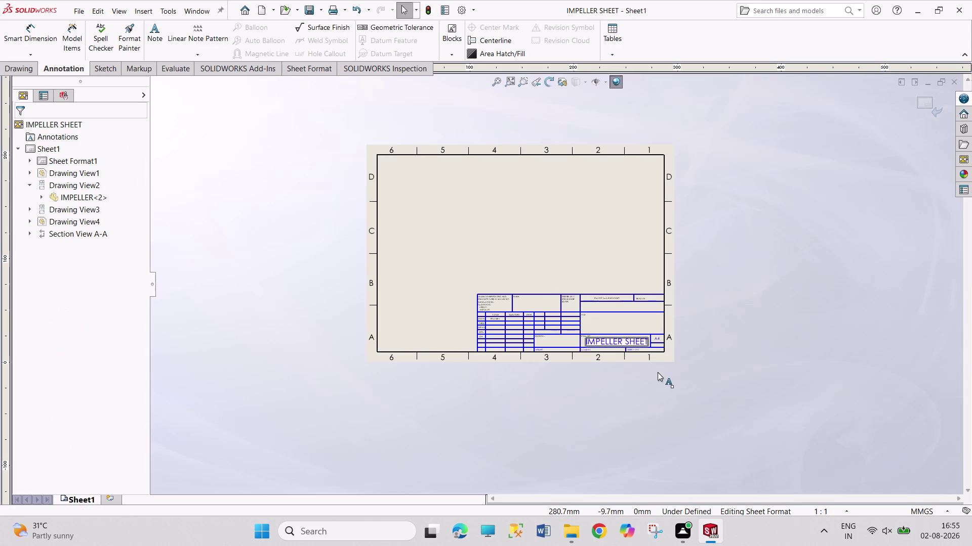
key(ctrl+p)
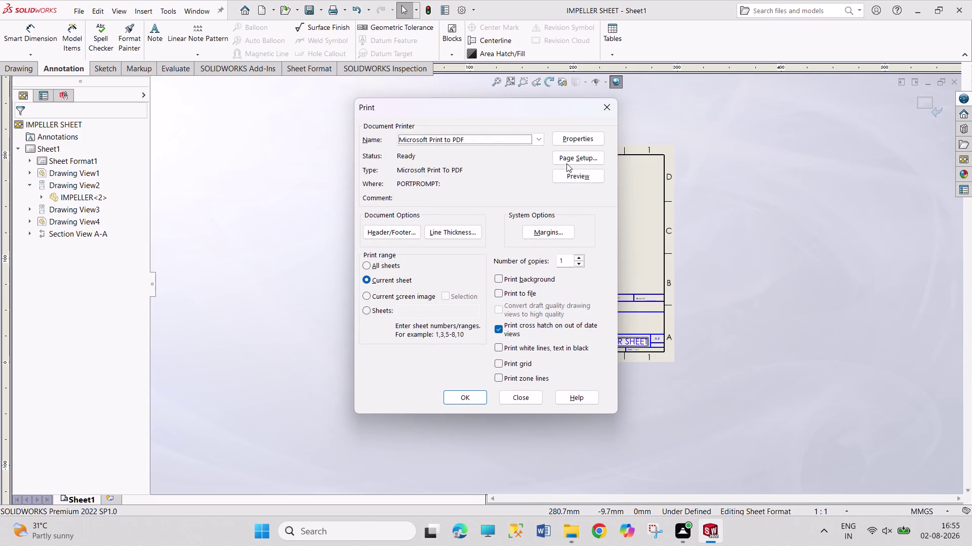
Close the title-block-only preview, toggle the Sheet1 grid on and off, and choose Edit Sheet.
click(597, 179)
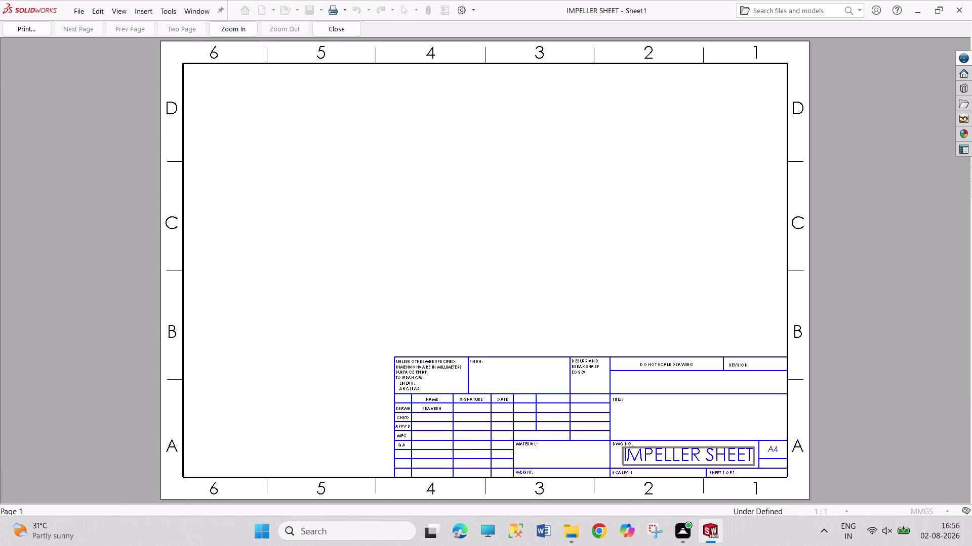
click(353, 29)
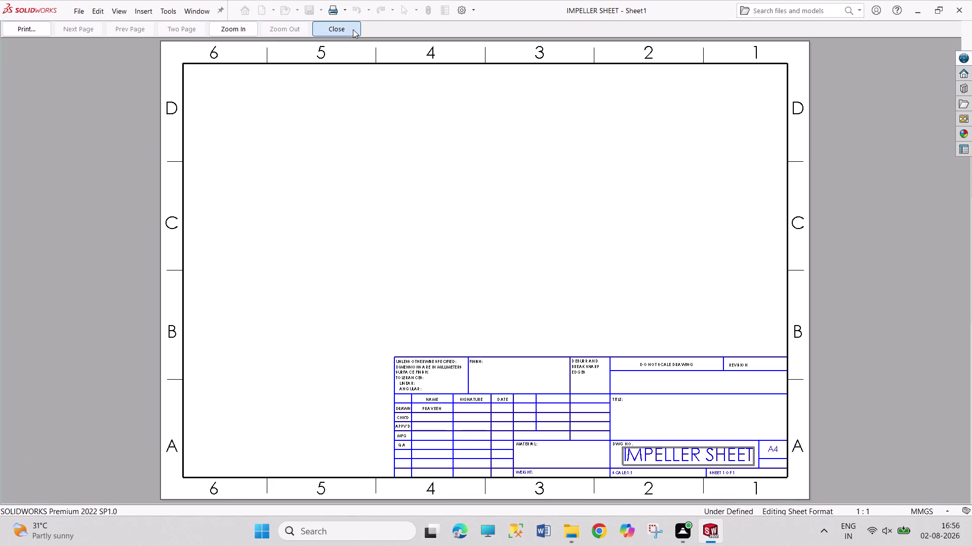
right_click(33, 144)
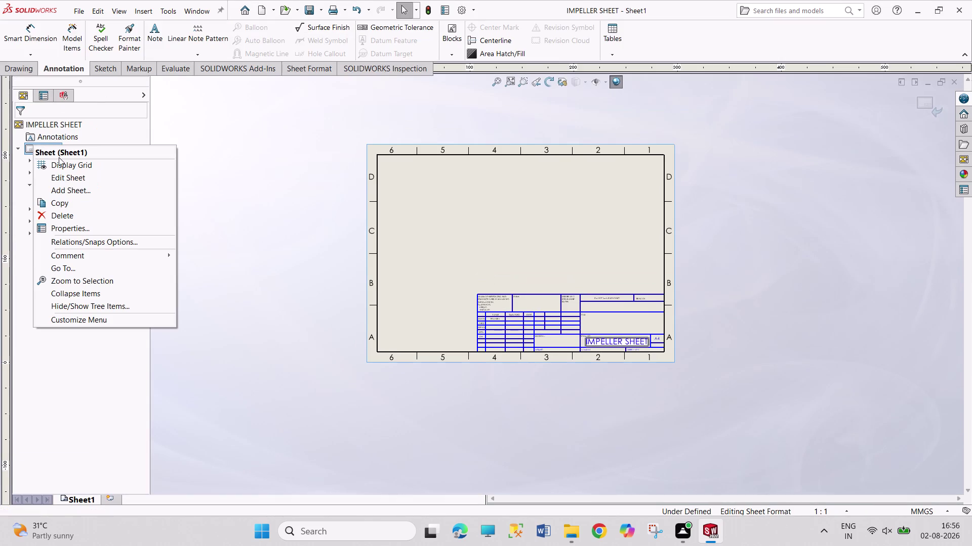
click(79, 170)
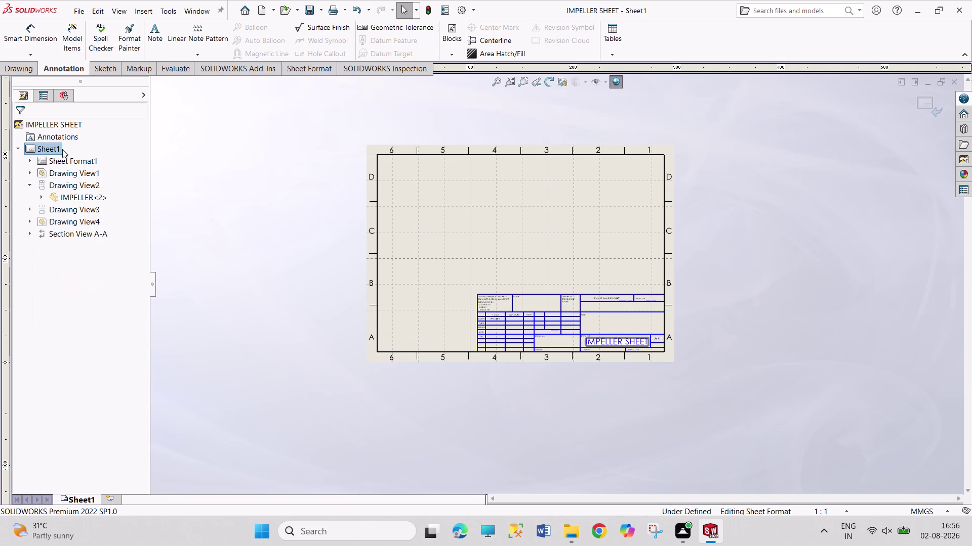
right_click(58, 152)
click(77, 171)
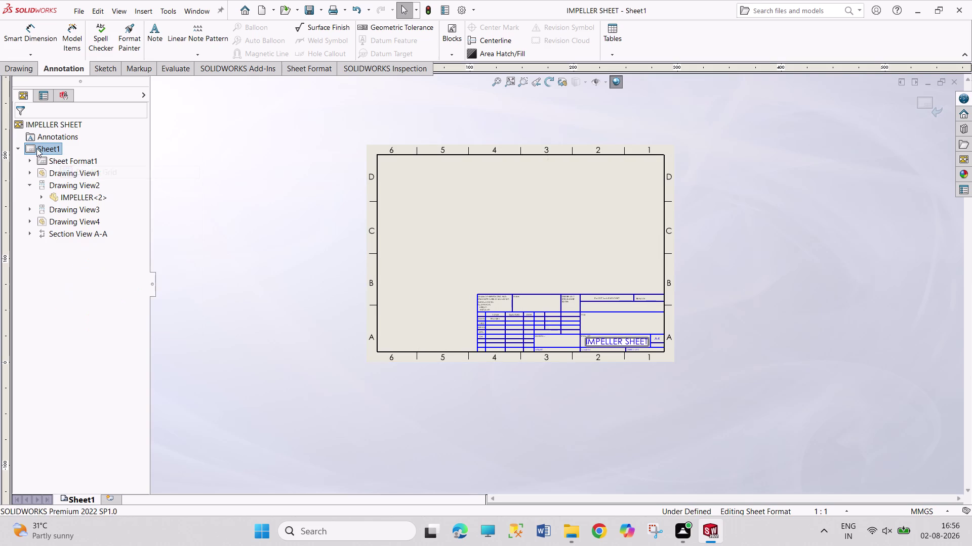
right_click(36, 148)
click(69, 179)
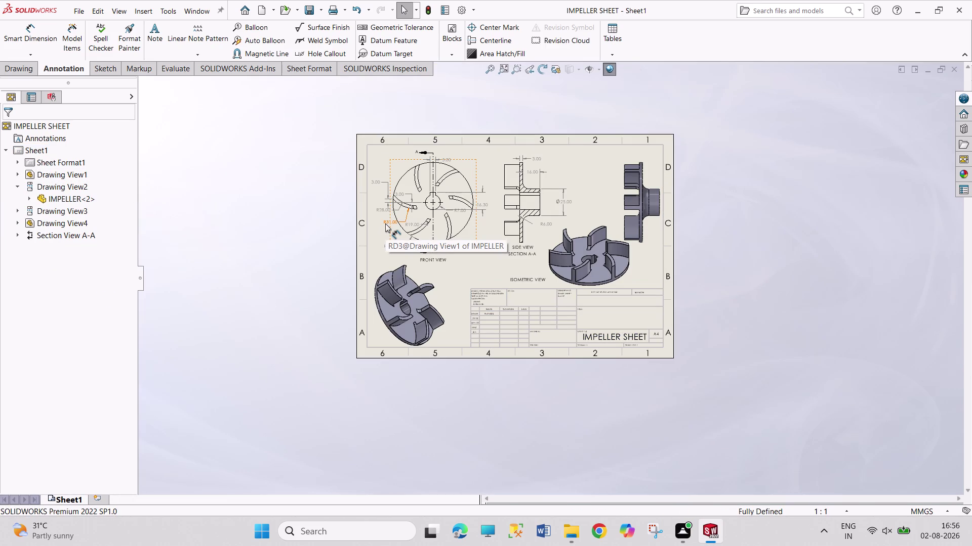
Save the drawing and preview the full dimensioned impeller sheet before printing.
key(ctrl+s)
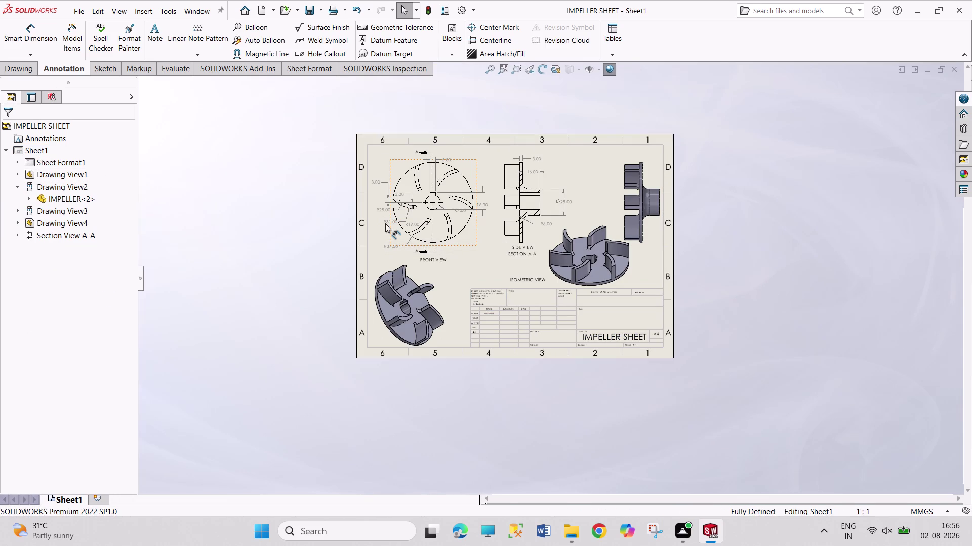
key(ctrl+p)
key(ctrl+semicolon)
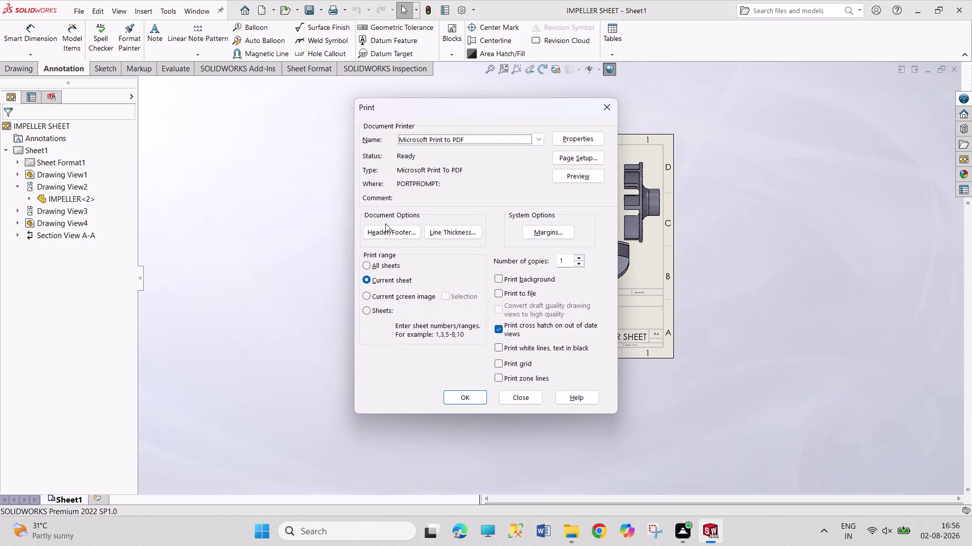
click(591, 180)
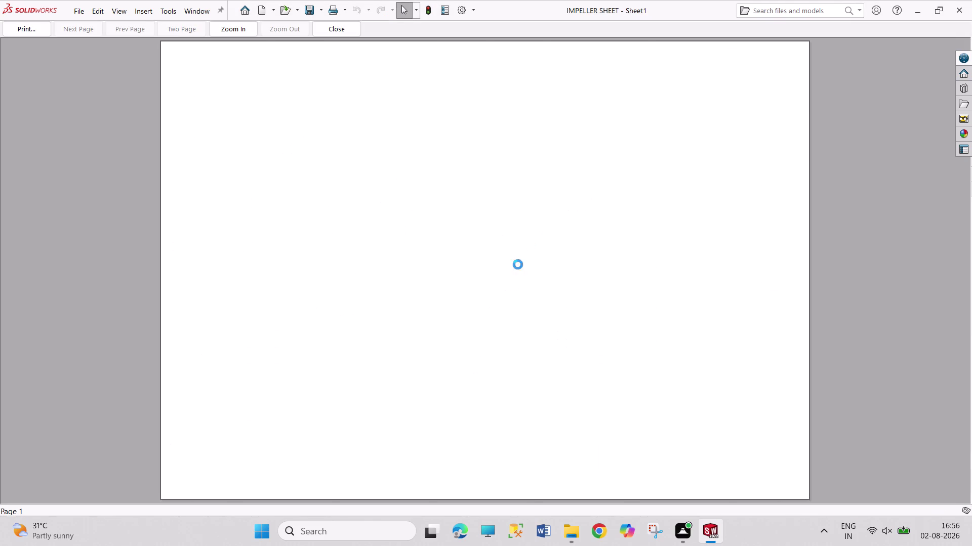
click(943, 418)
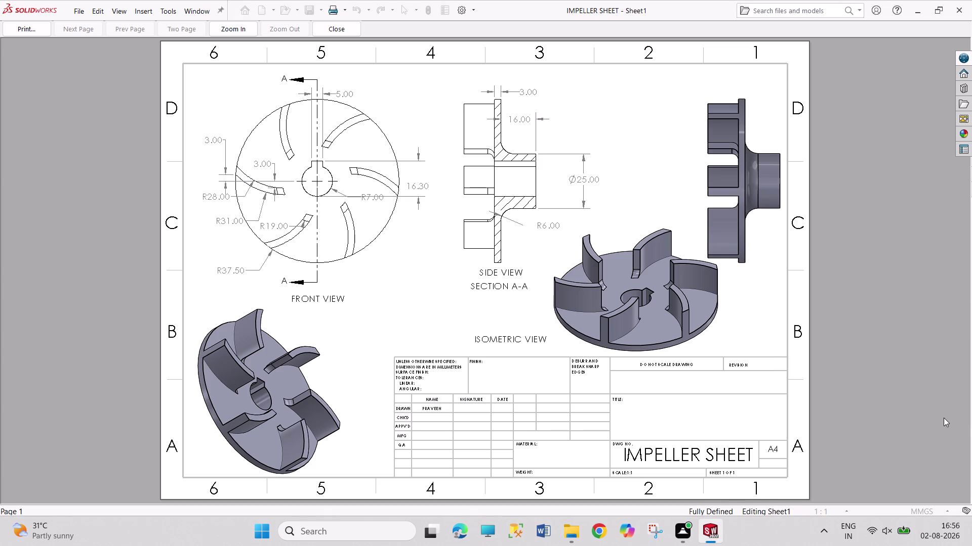
click(34, 32)
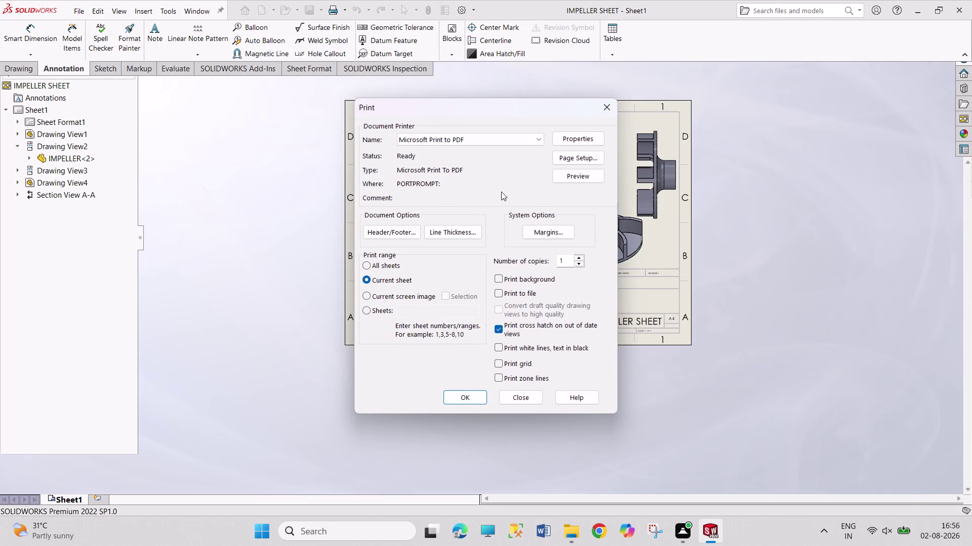
Print the sheet to Microsoft Print to PDF, saving the output as IMPELLER PDF.
click(478, 398)
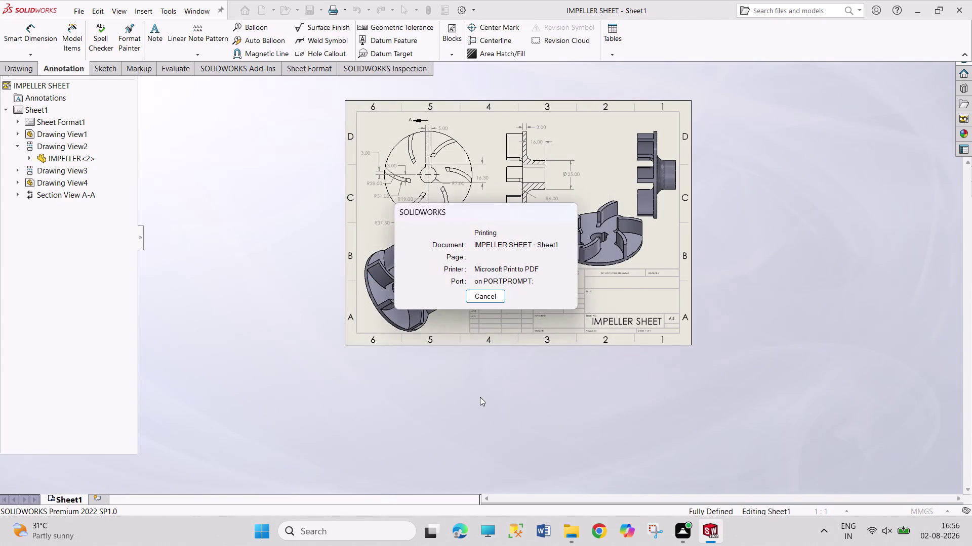
text(I)
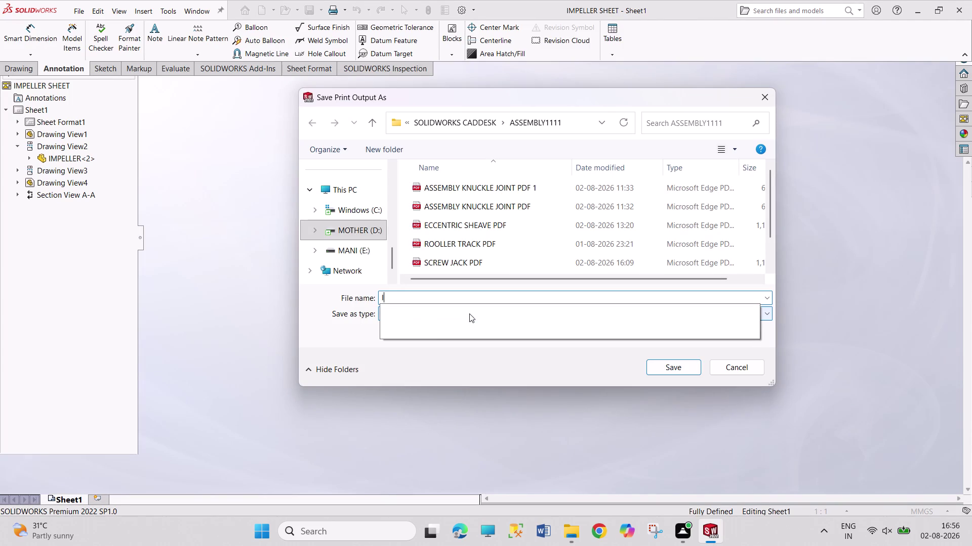
text(MPELLE)
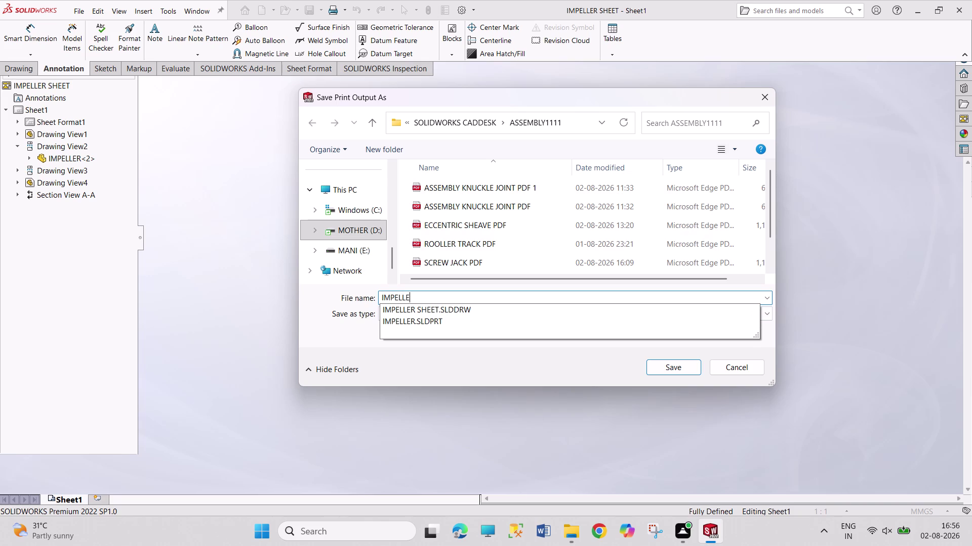
text(R)
key(space)
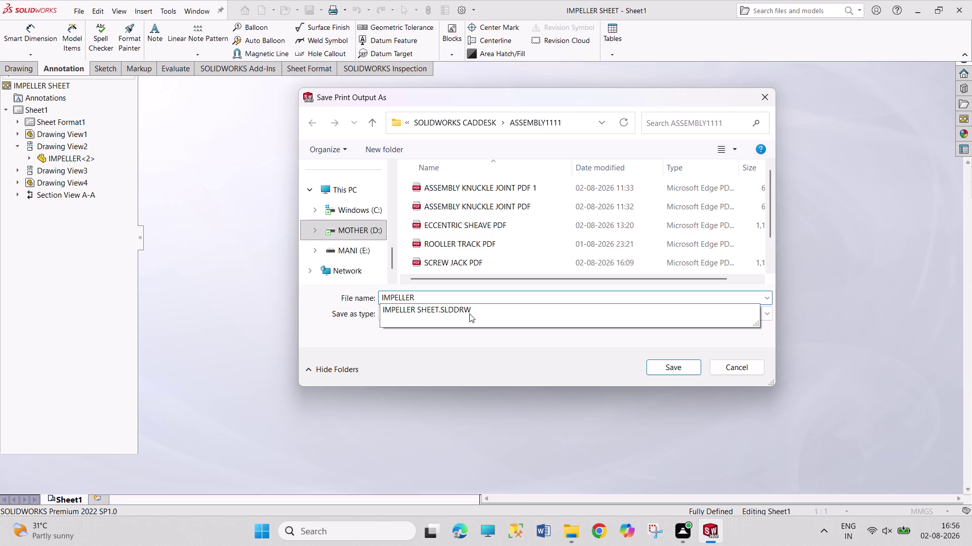
text(PDF)
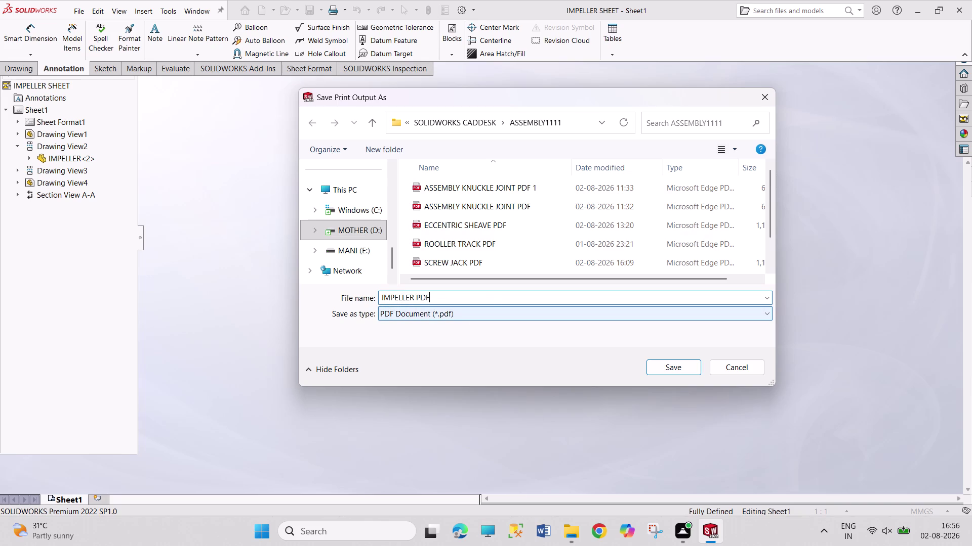
key(Return)
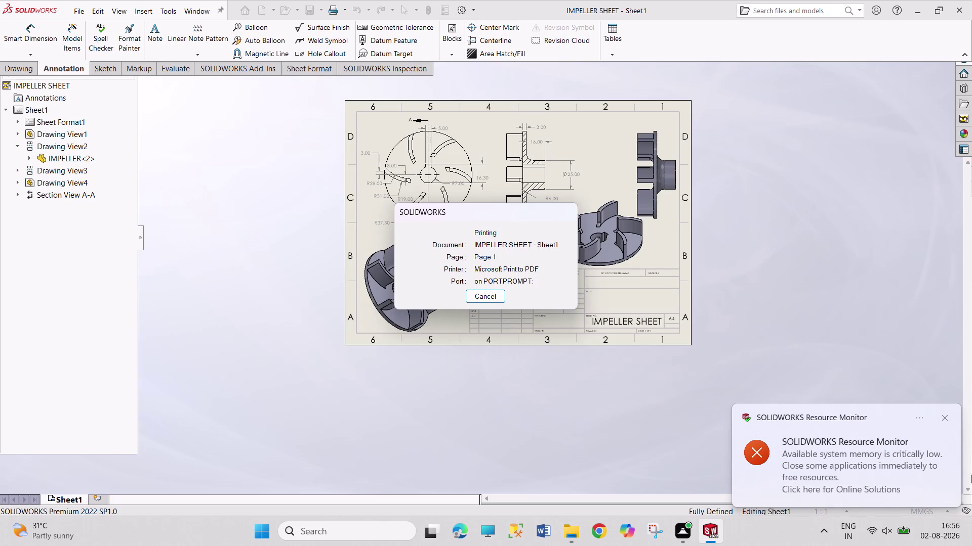
click(943, 420)
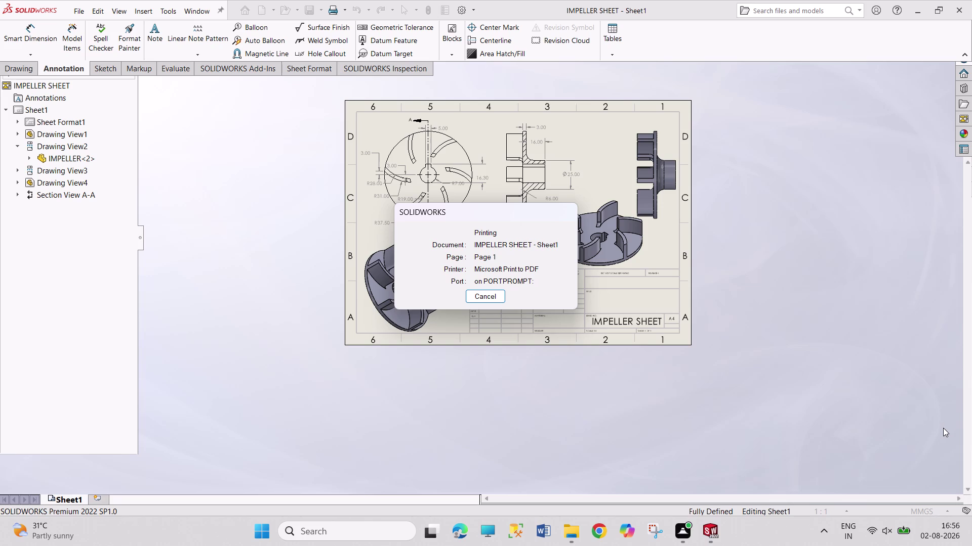